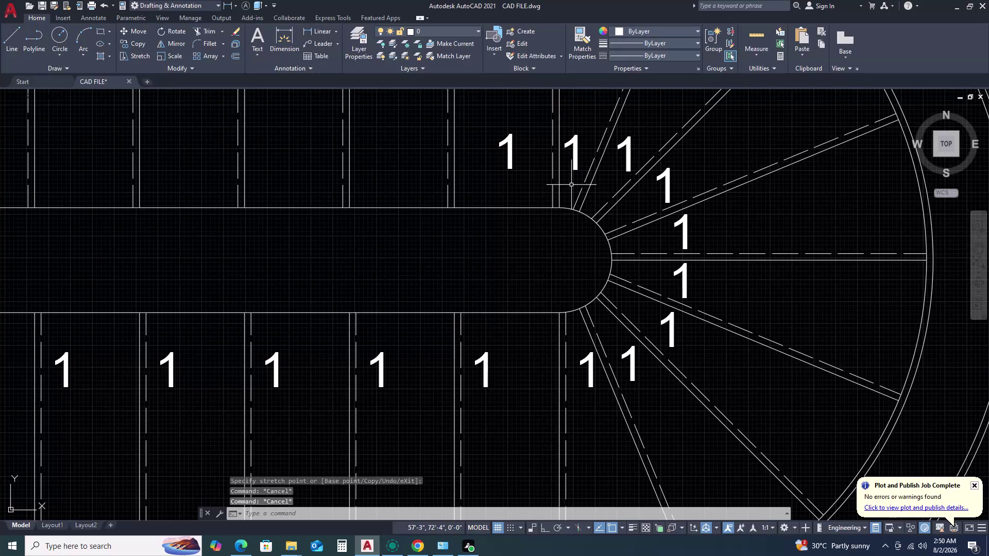
Try repositioning the '1' step label by its grip, then cancel with Esc.
click(573, 164)
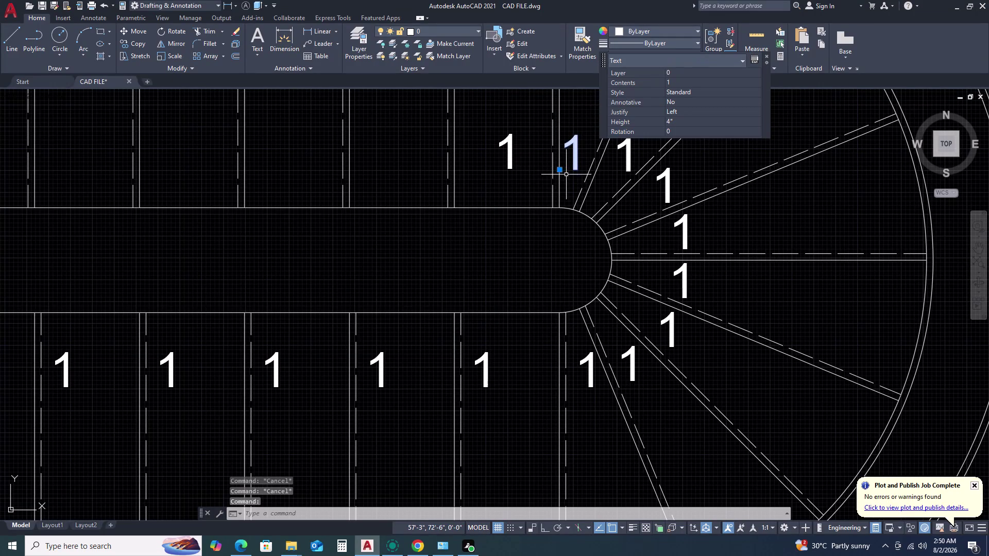
click(559, 171)
click(562, 164)
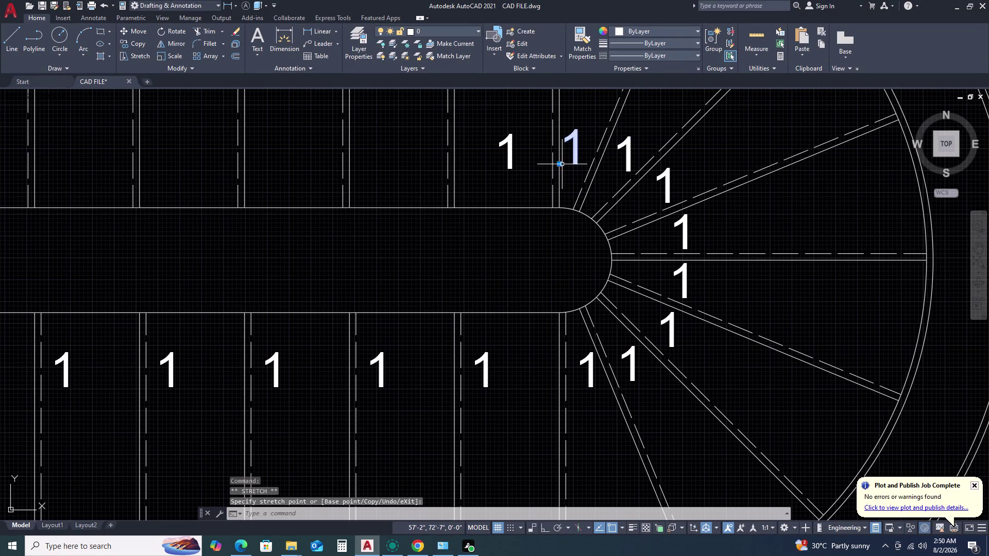
scroll(down, 3)
scroll(up, 3)
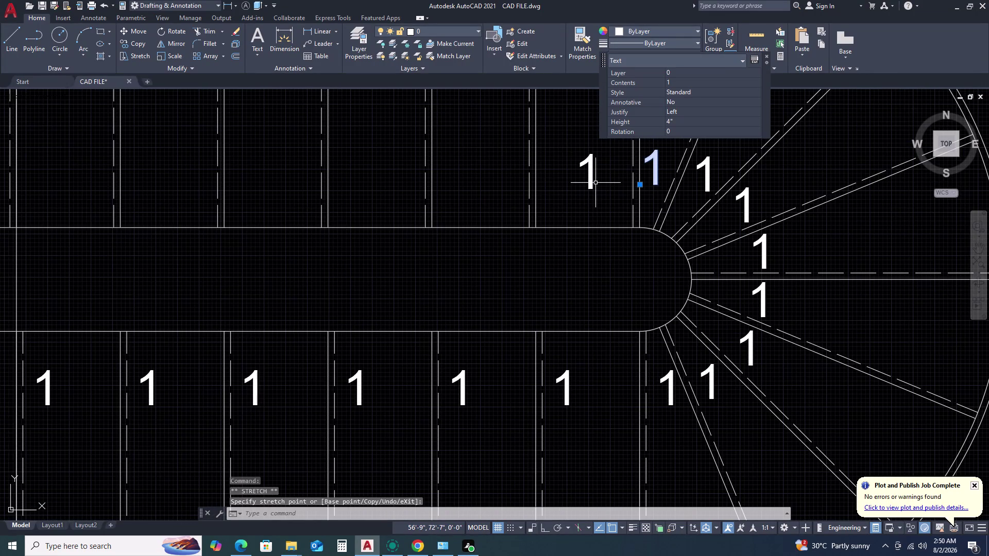
scroll(down, 3)
scroll(up, 3)
scroll(down, 3)
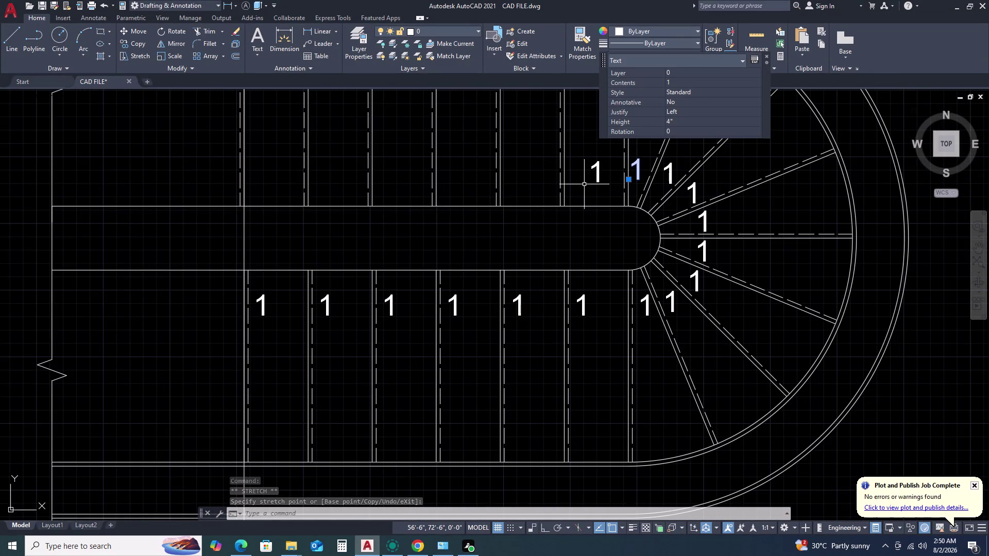
key(Escape)
key(Escape)
key(Escape)
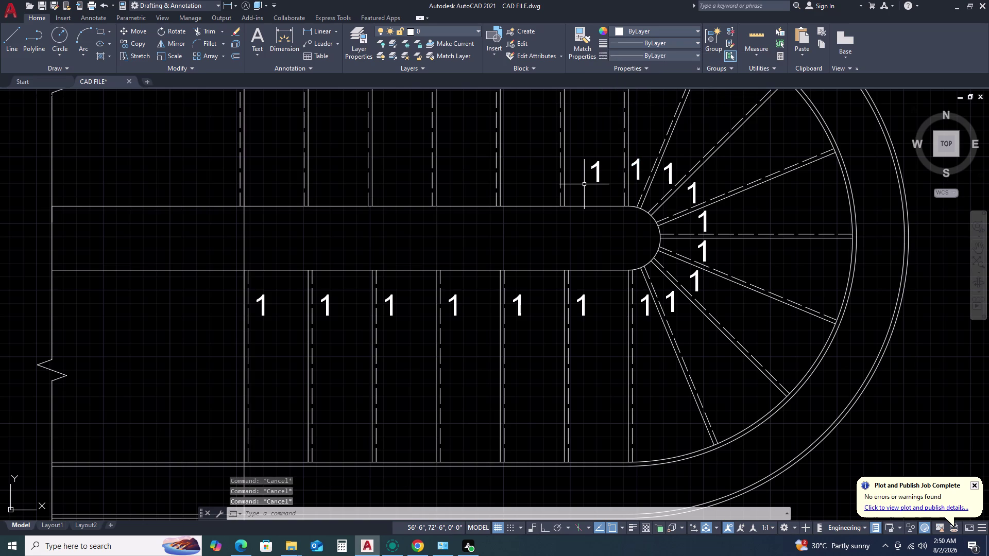
scroll(down, 3)
scroll(up, 3)
scroll(up, 3)
Window-select the '1' label and place it in the last straight tread.
click(659, 206)
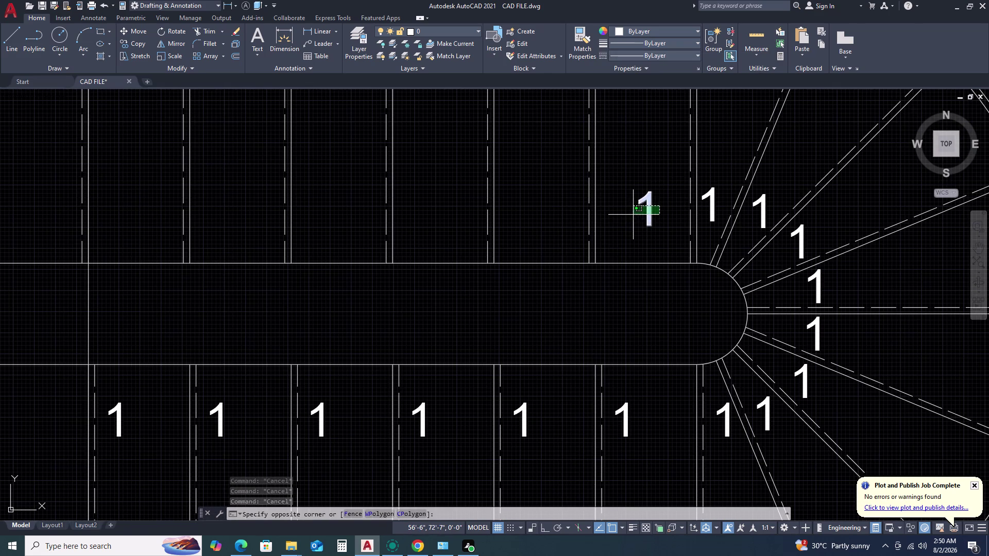
click(632, 215)
scroll(down, 3)
scroll(up, 3)
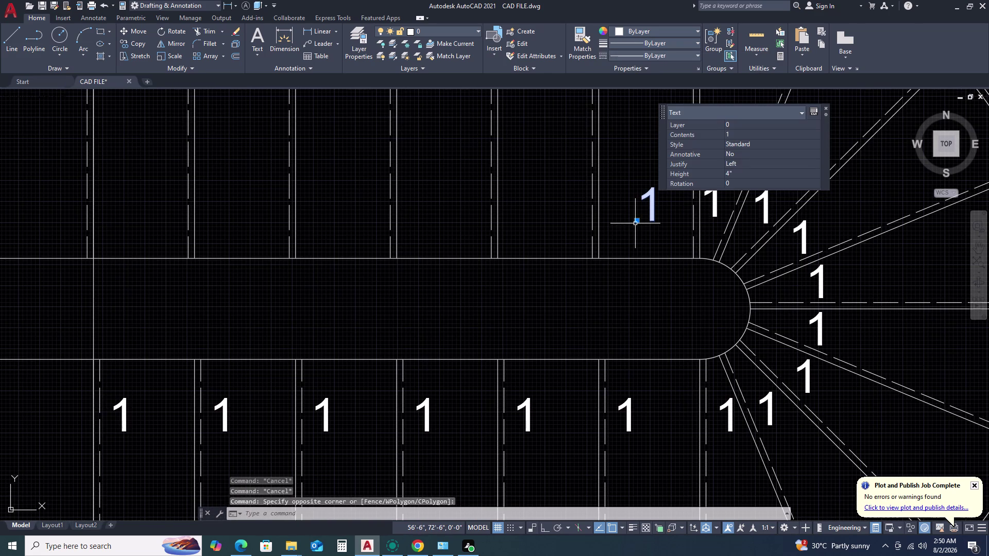
middle_click(665, 227)
middle_click(575, 243)
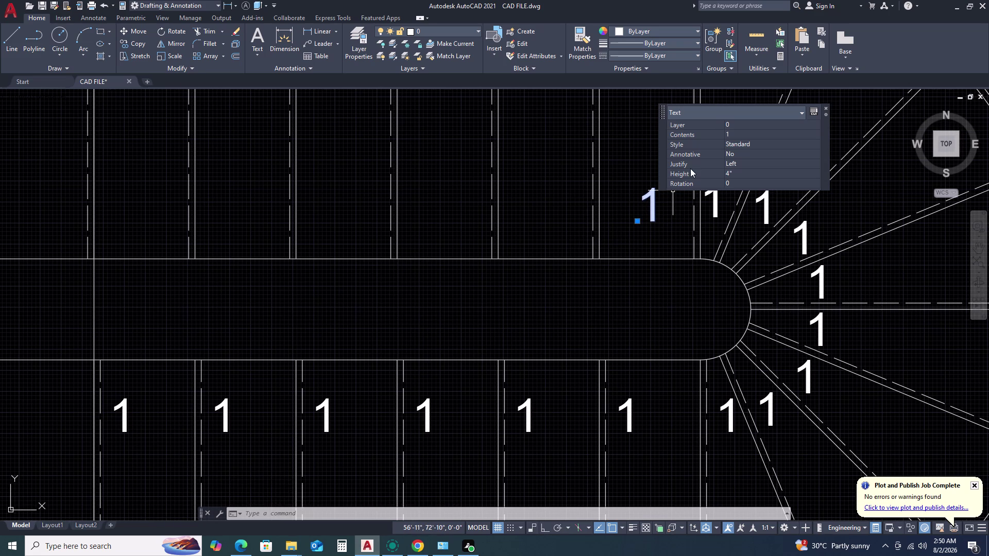
key(Escape)
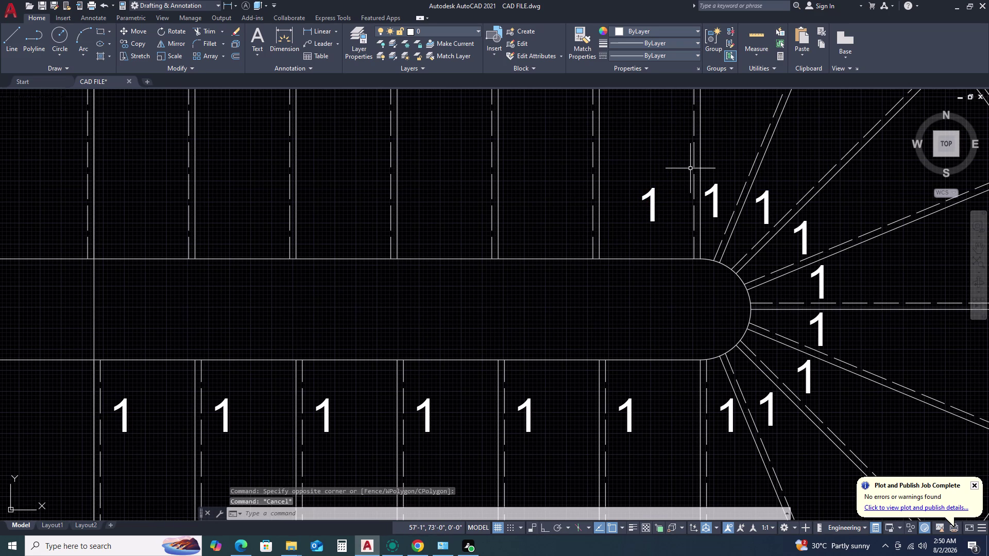
click(652, 210)
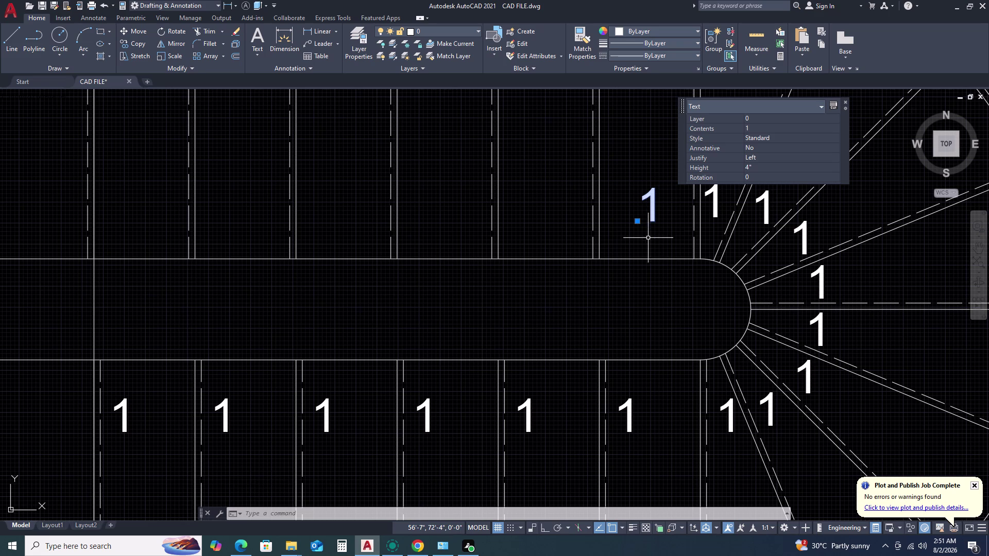
Start copying the '1' label from a base point with Ortho, choosing Array.
key(c)
key(o)
key(space)
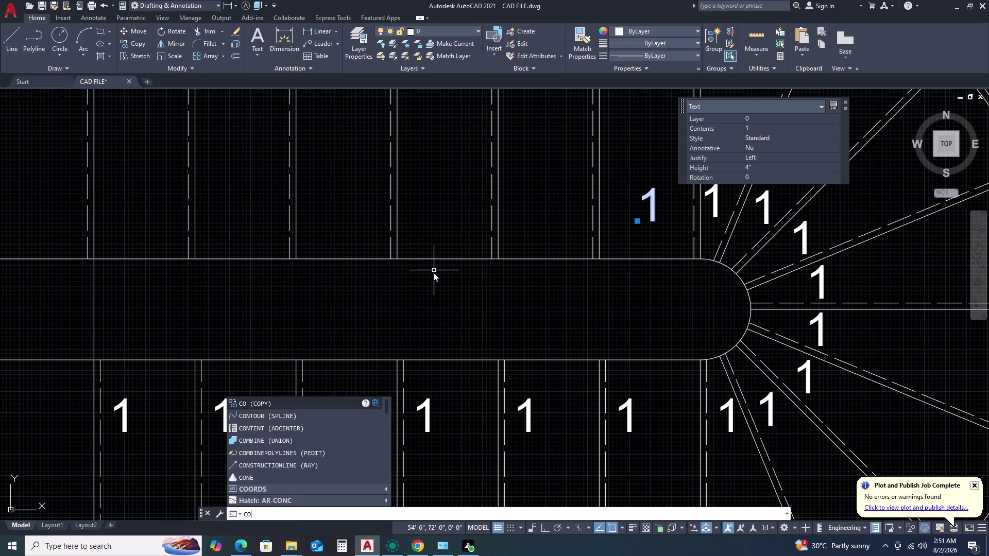
click(638, 222)
key(F8)
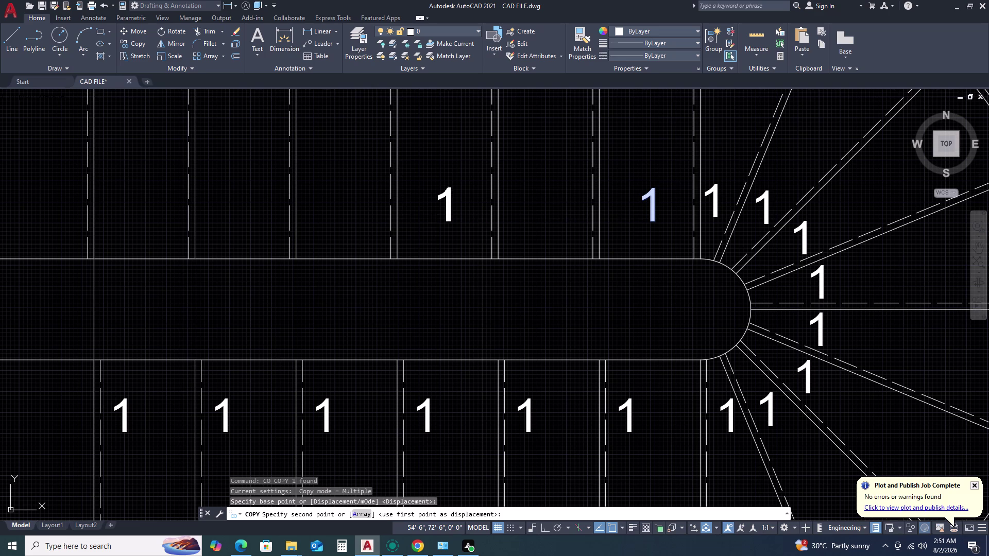
text(AR)
key(space)
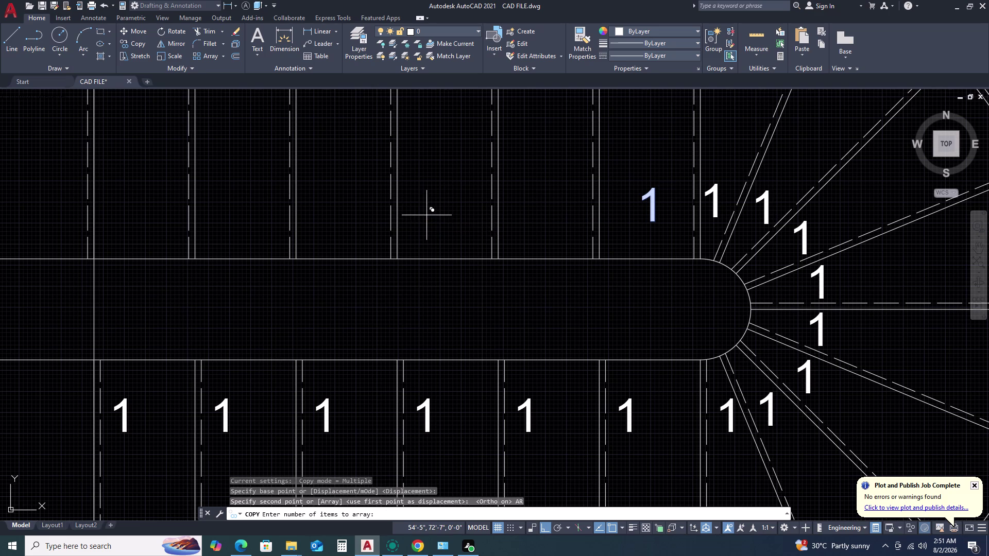
Array 7 copies of the label at 1' spacing to the left.
scroll(down, 3)
key(Home)
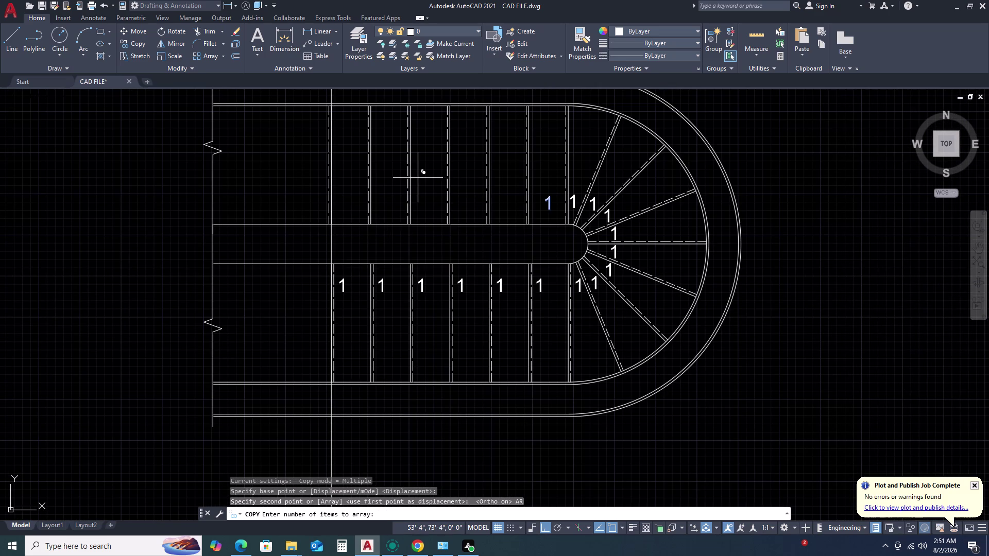
text(7)
key(space)
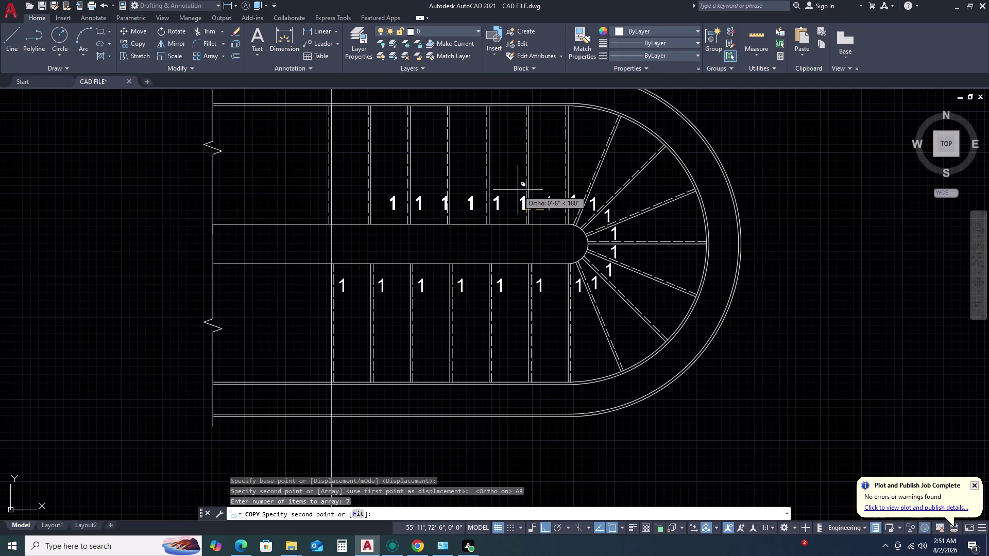
key(1)
key(apostrophe)
key(space)
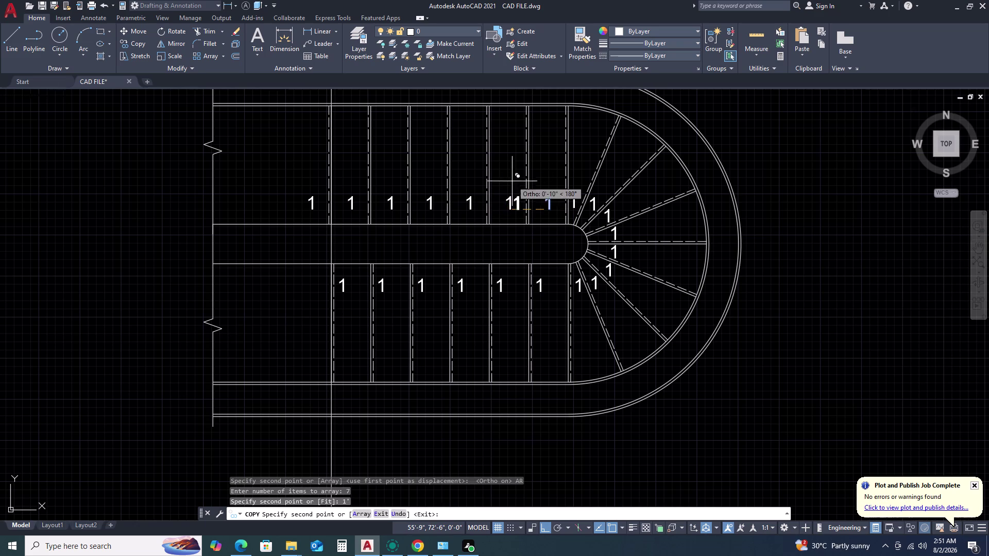
key(Escape)
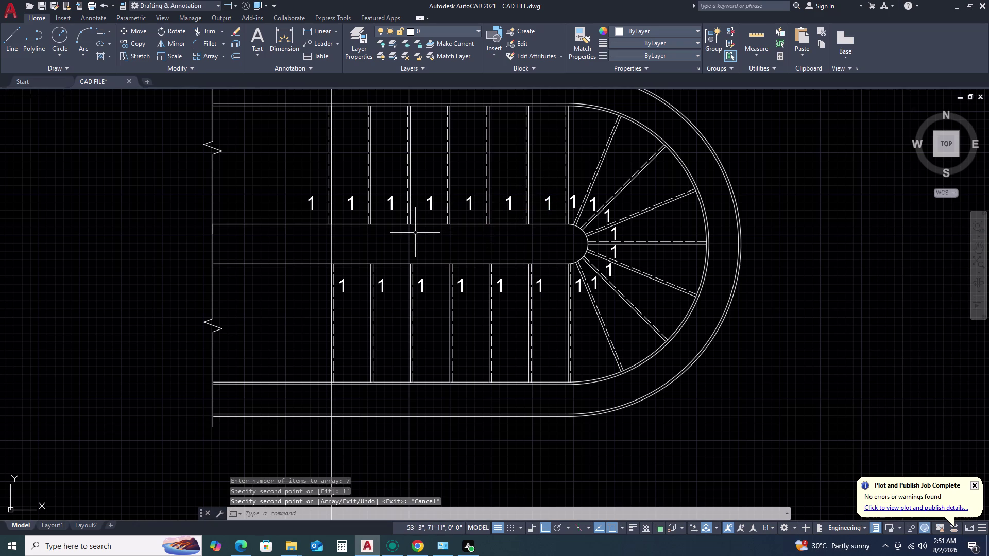
middle_click(465, 237)
middle_drag(540, 206, 568, 194)
middle_click(568, 194)
middle_drag(462, 250, 606, 199)
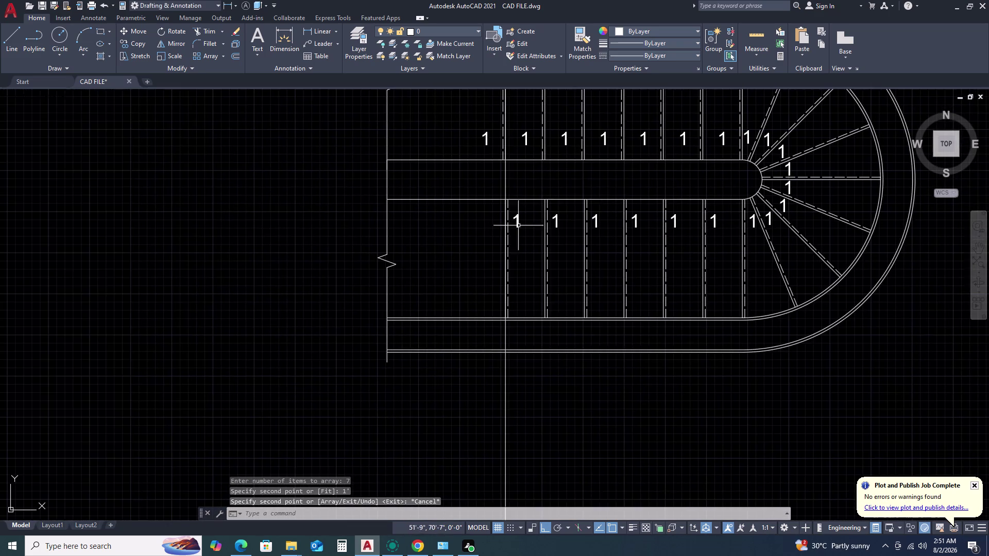
scroll(up, 3)
click(527, 211)
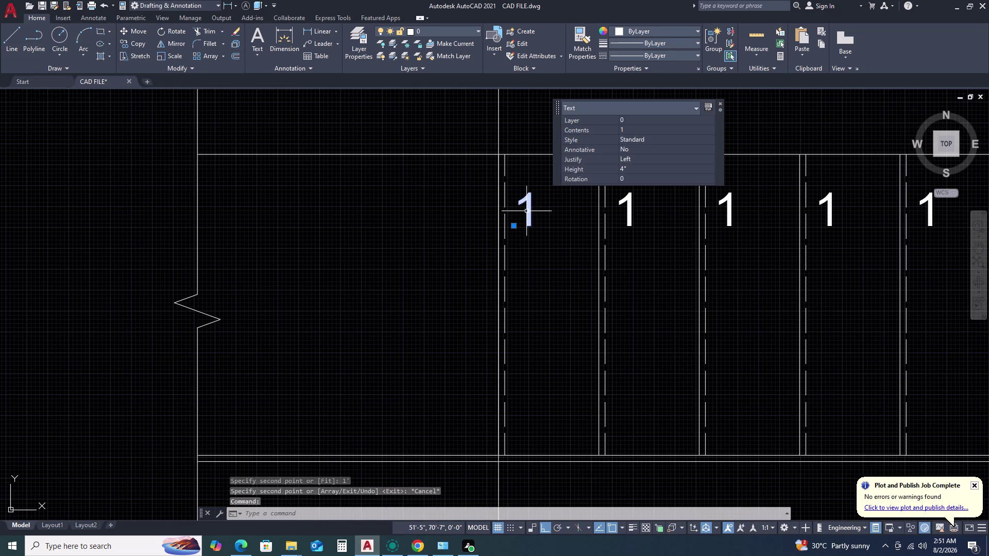
key(Escape)
scroll(down, 3)
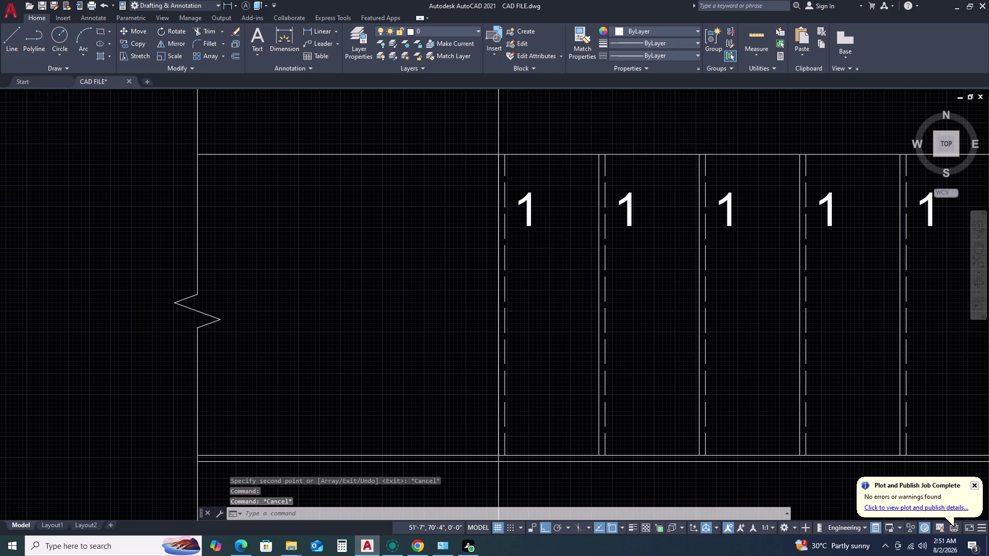
scroll(down, 3)
click(539, 225)
right_click(536, 225)
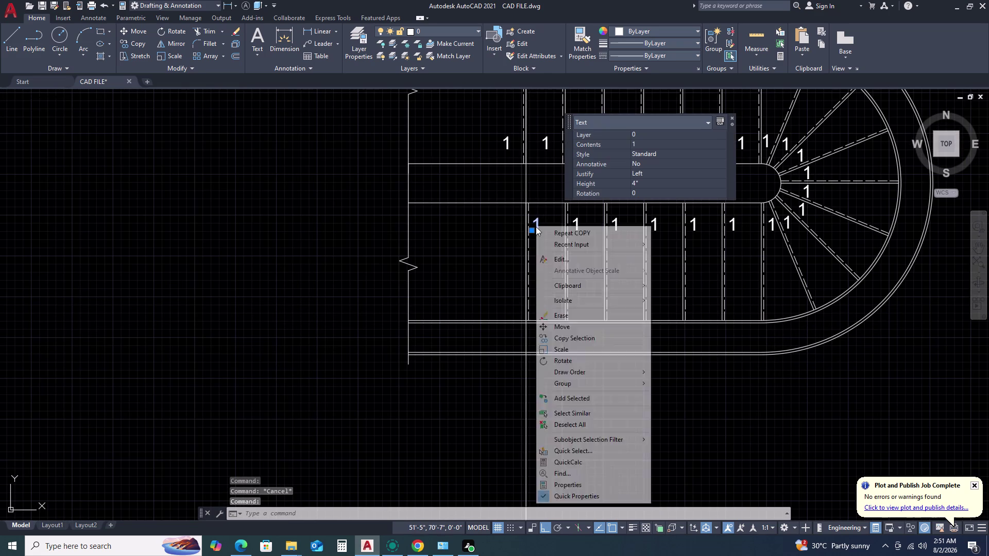
click(587, 414)
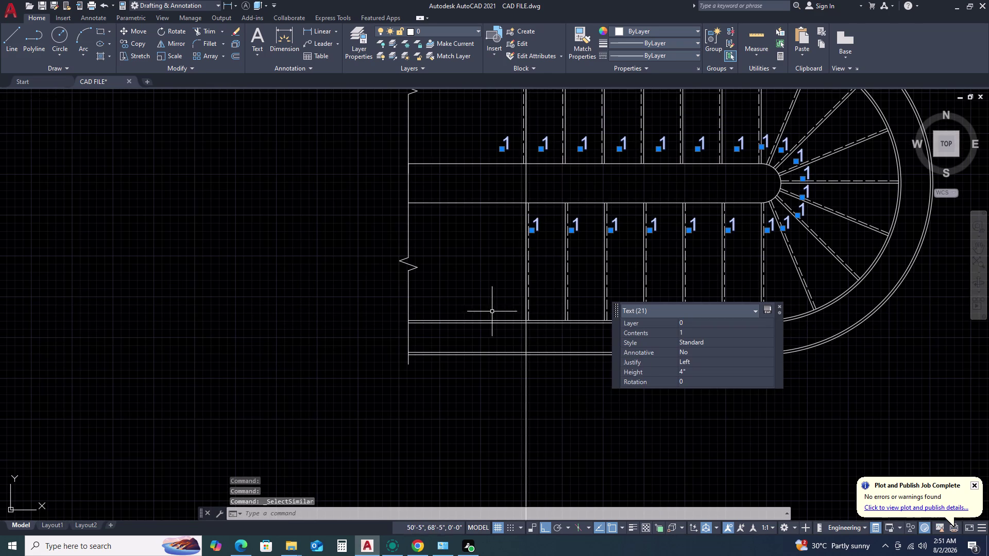
key(t)
key(c)
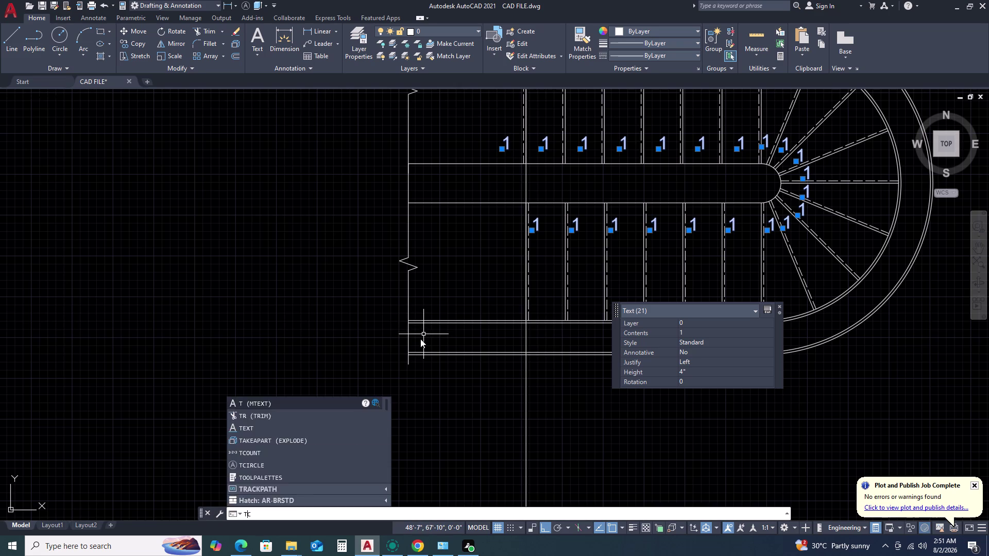
key(space)
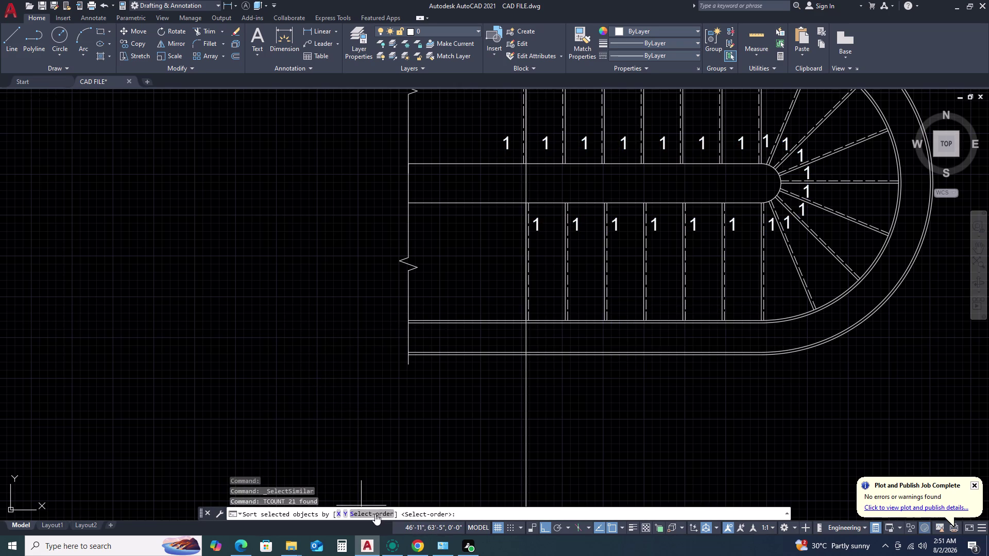
click(375, 515)
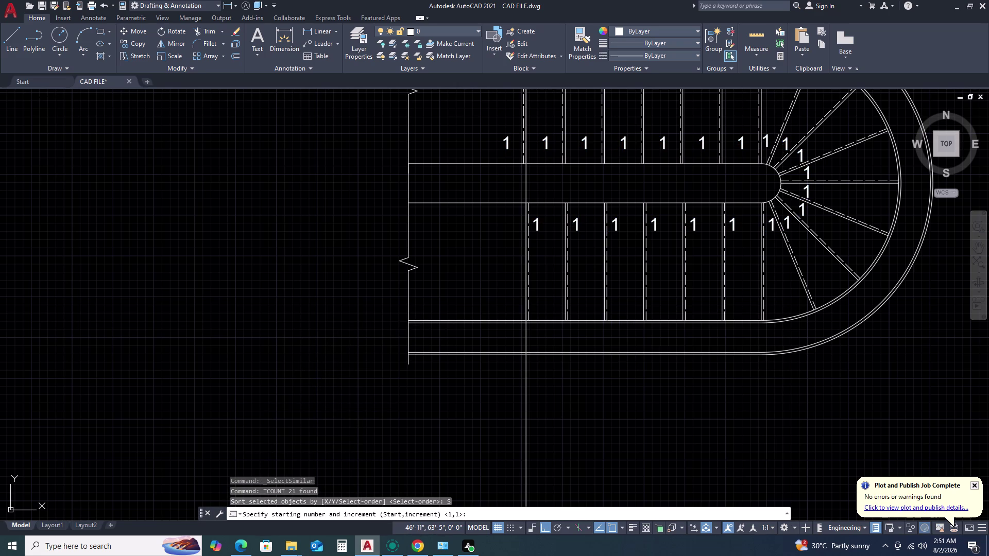
key(End)
key(comma)
key(End)
key(Return)
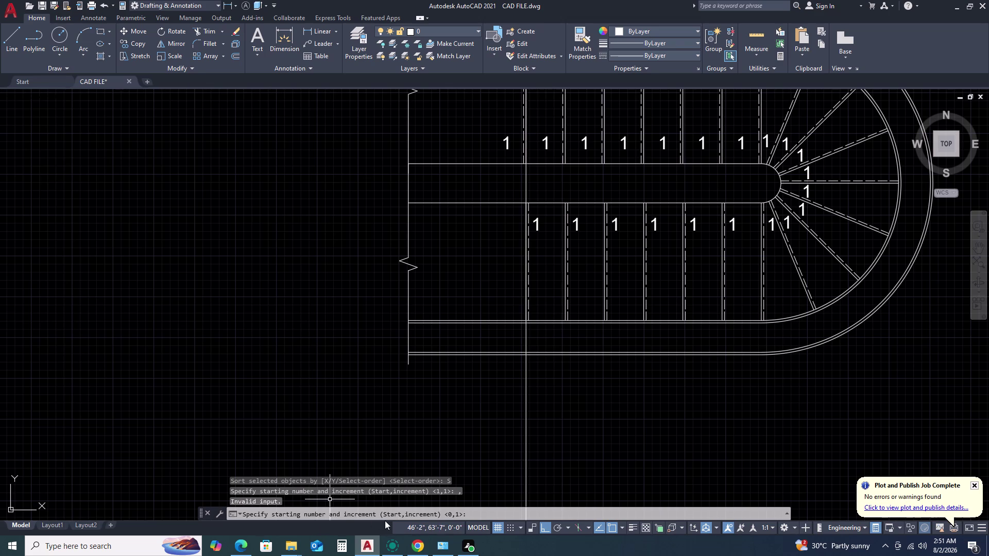
key(space)
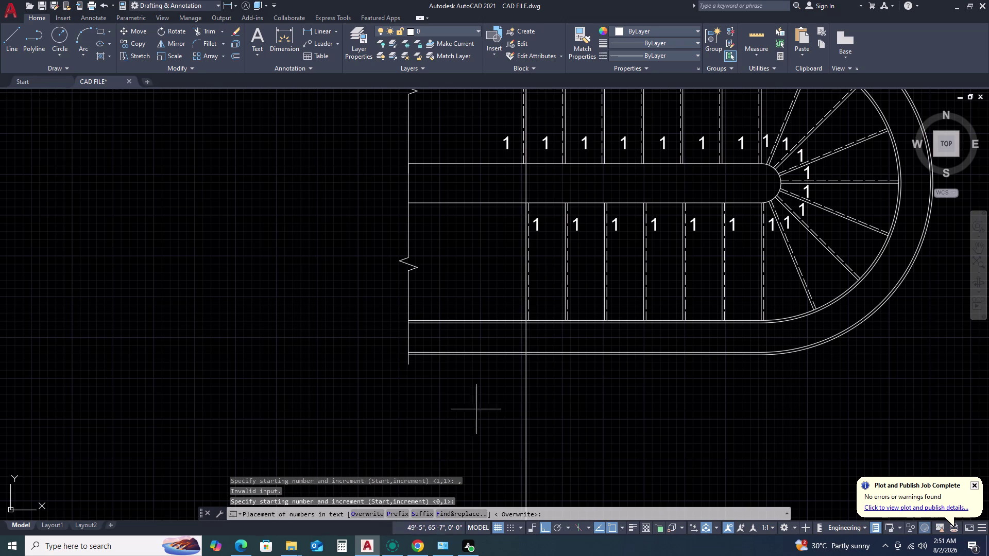
key(Escape)
key(Escape)
key(Escape)
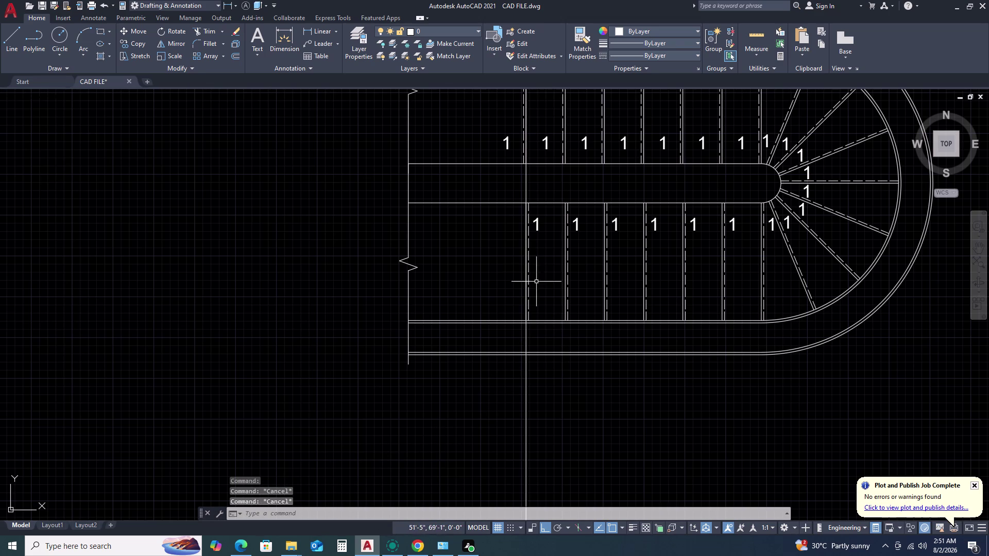
click(536, 226)
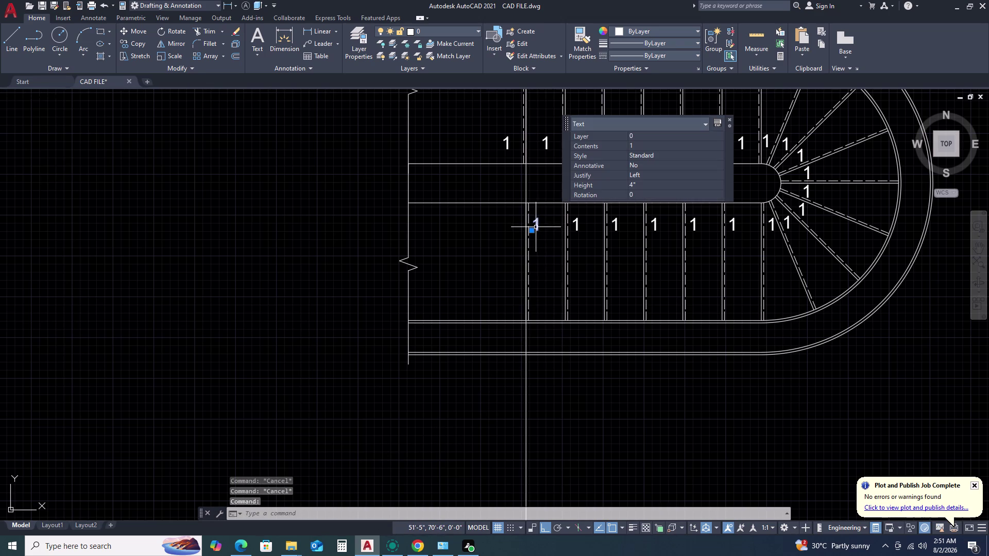
right_click(540, 271)
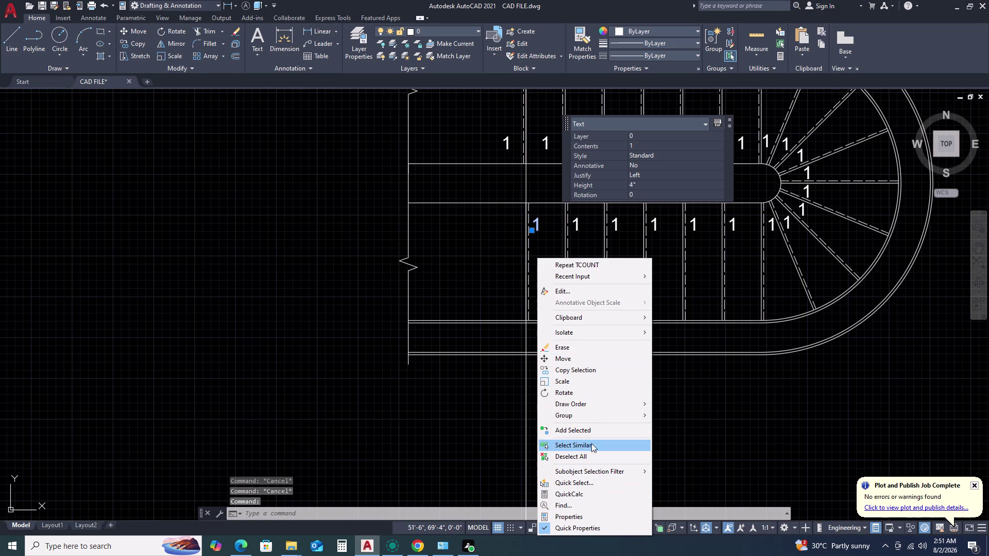
Select all step labels with Select Similar and run TCOUNT on them.
click(583, 444)
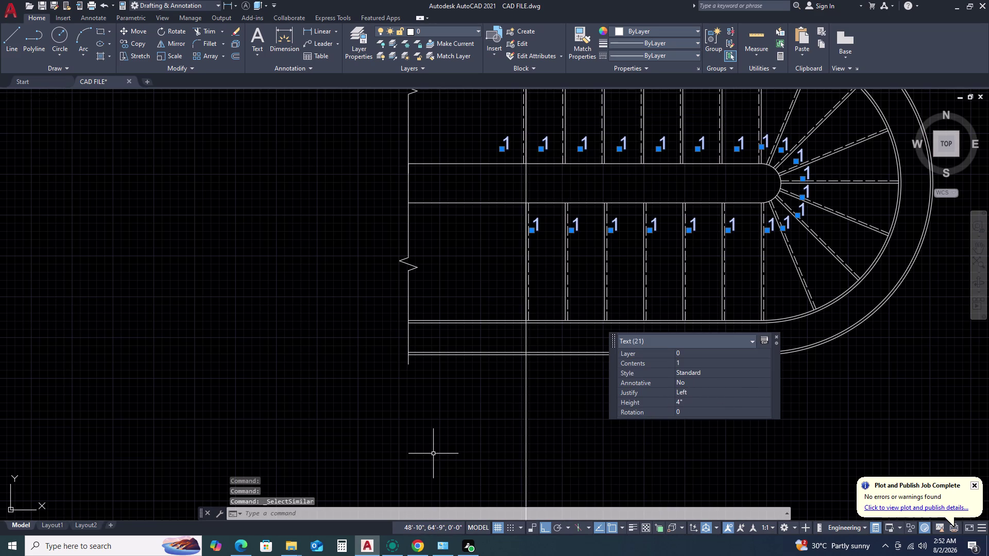
key(t)
key(c)
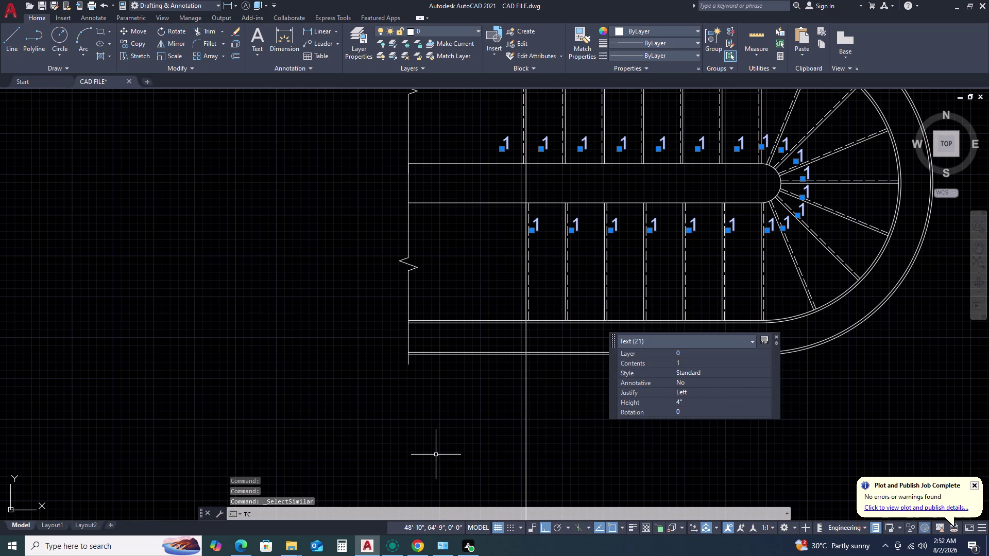
key(o)
key(u)
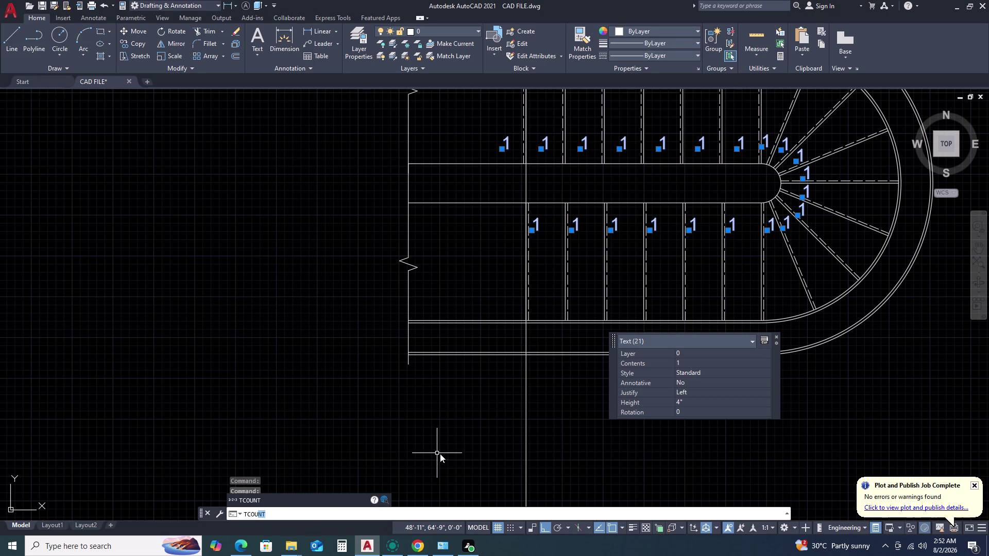
text(NT)
key(space)
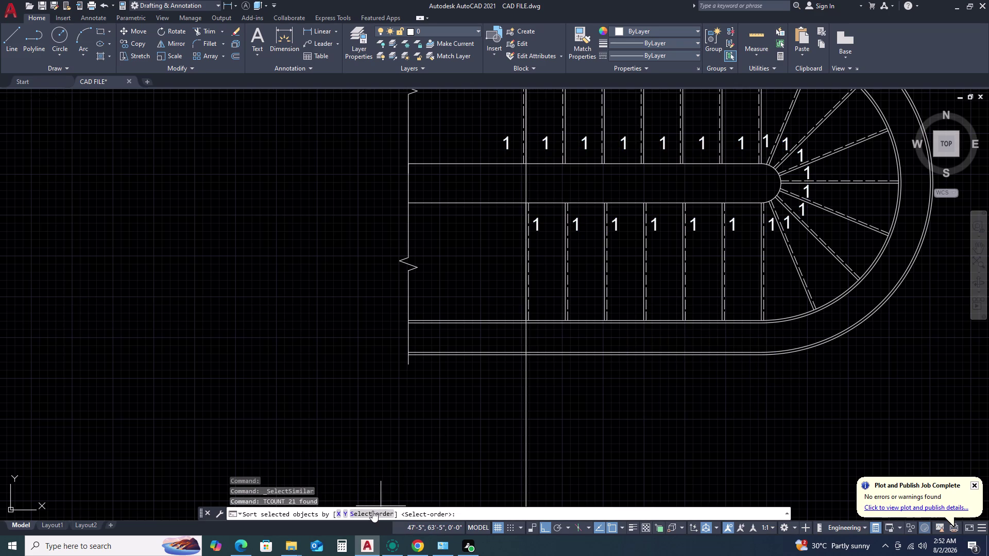
Number by selection order starting at 1, increment 1, overwriting the text.
click(372, 515)
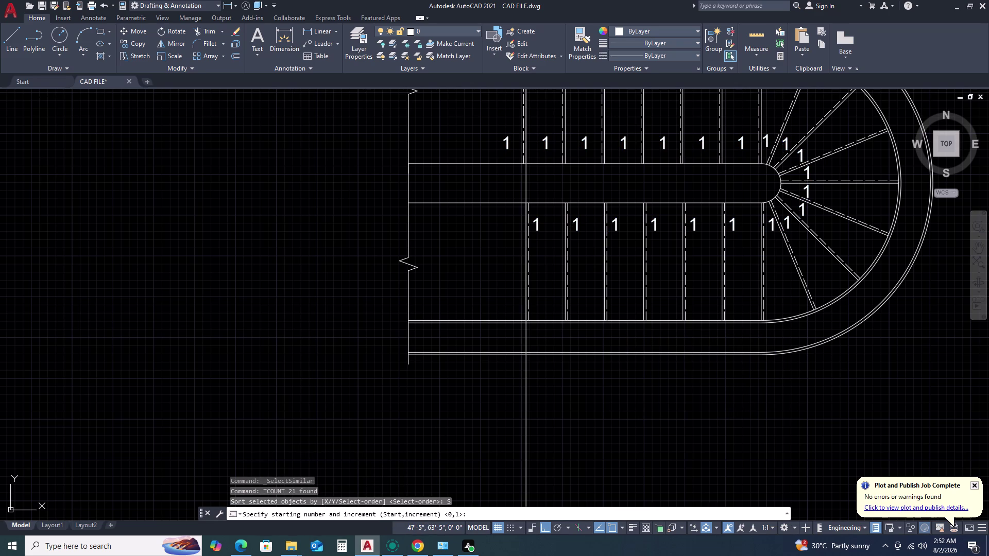
key(1)
key(comma)
key(1)
key(space)
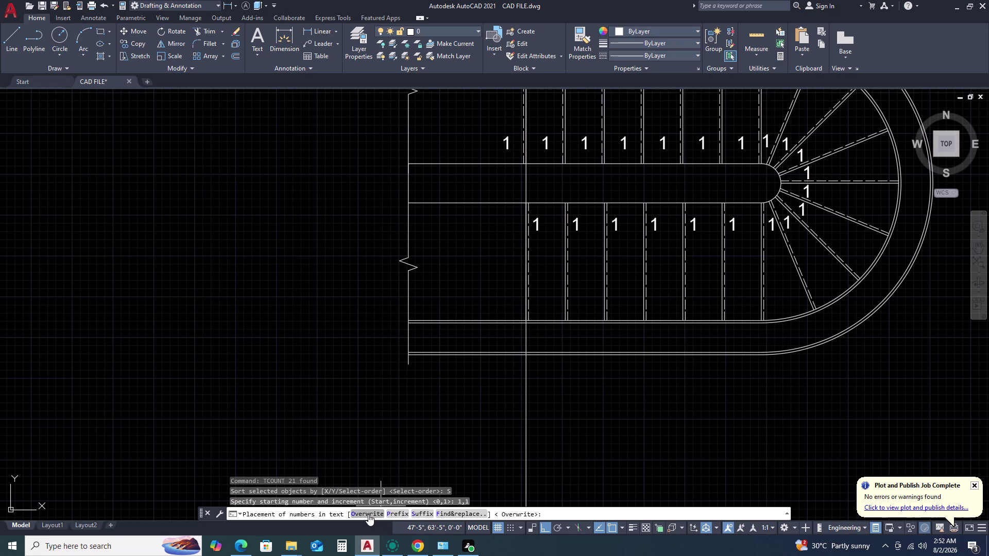
click(367, 515)
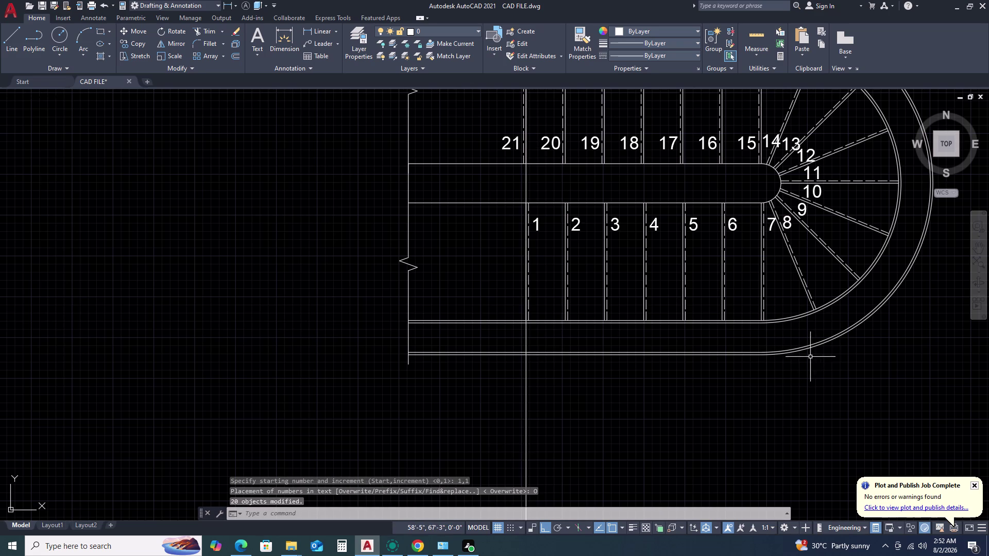
key(Escape)
scroll(up, 3)
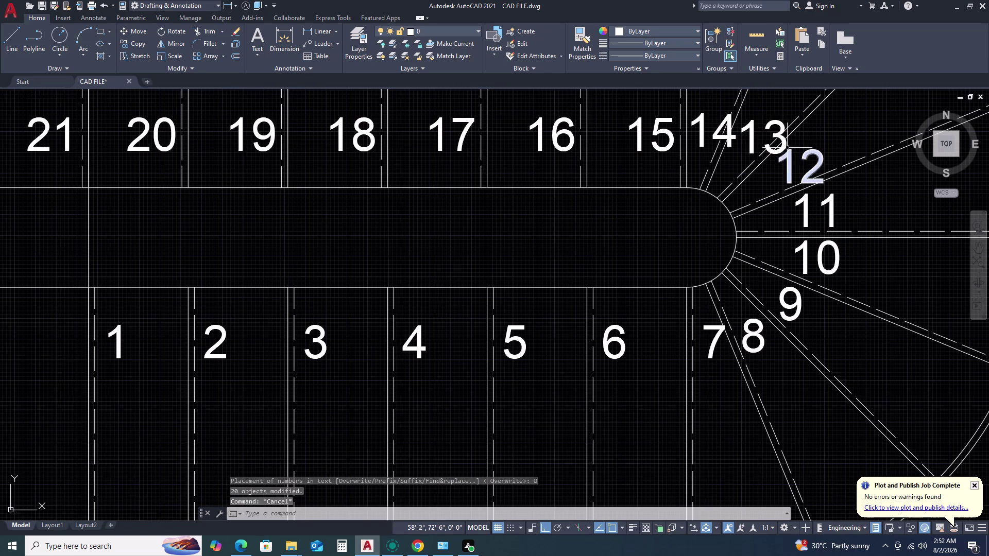
Move step numbers 15–21 upward, then undo that move.
middle_drag(758, 134, 644, 215)
middle_click(642, 215)
scroll(up, 3)
scroll(down, 3)
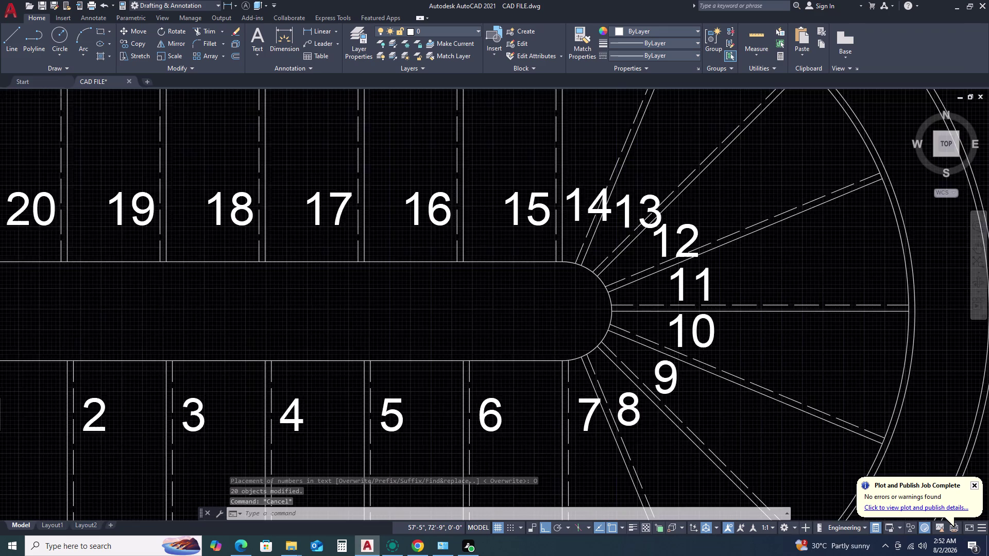
scroll(down, 3)
scroll(up, 3)
scroll(down, 3)
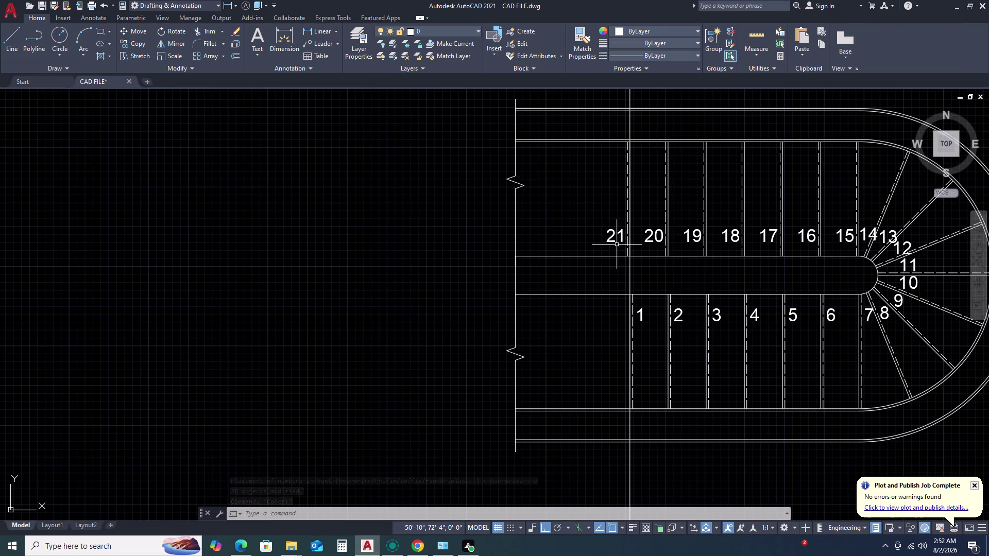
click(589, 197)
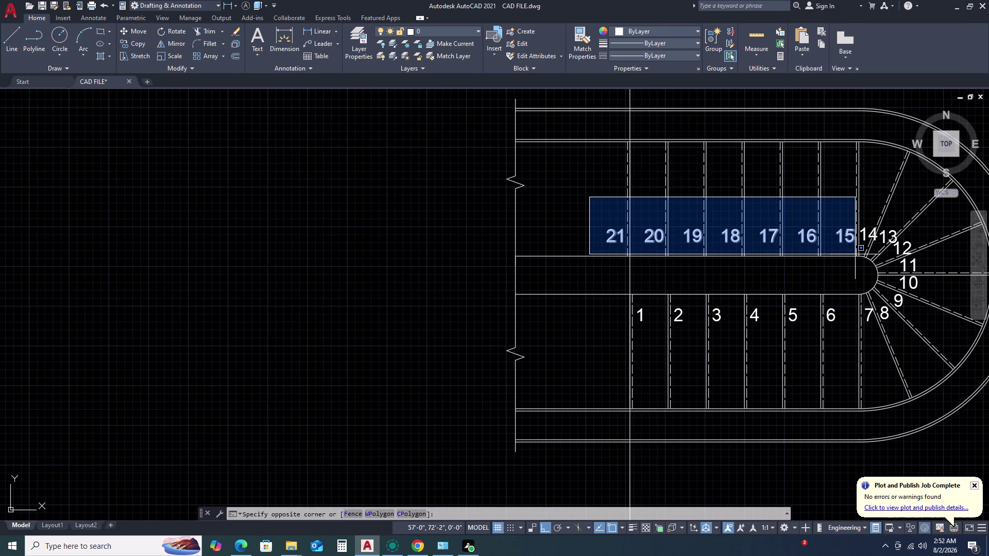
click(855, 255)
key(m)
key(space)
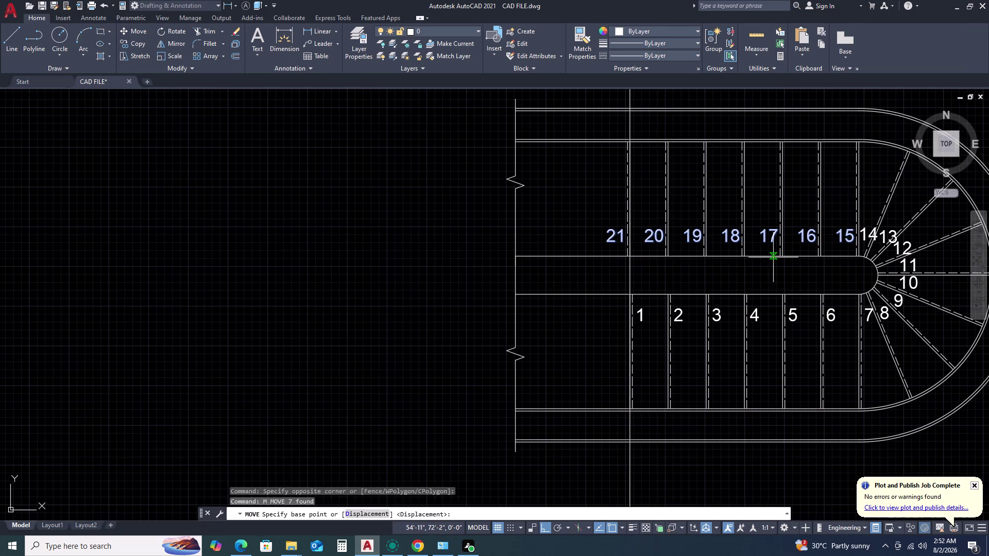
click(774, 257)
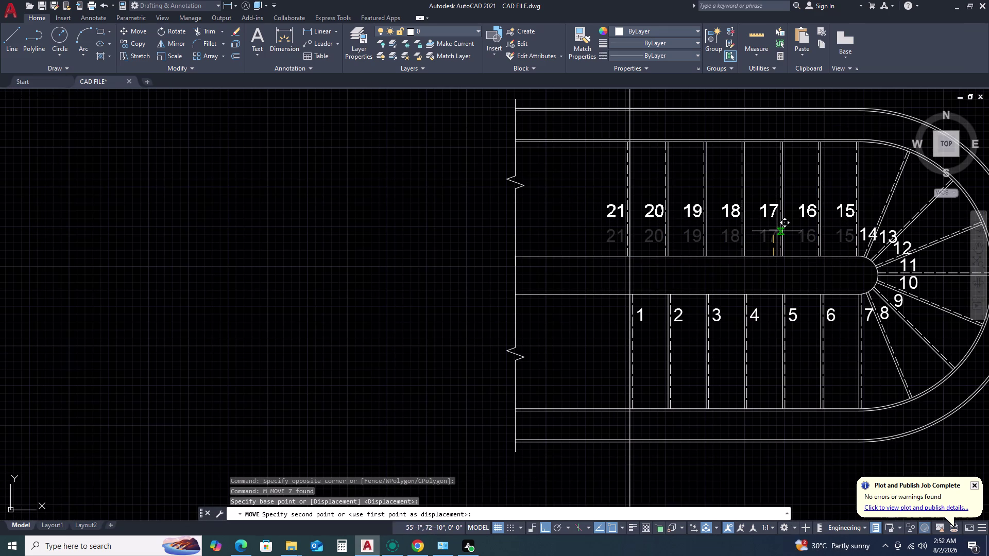
click(777, 229)
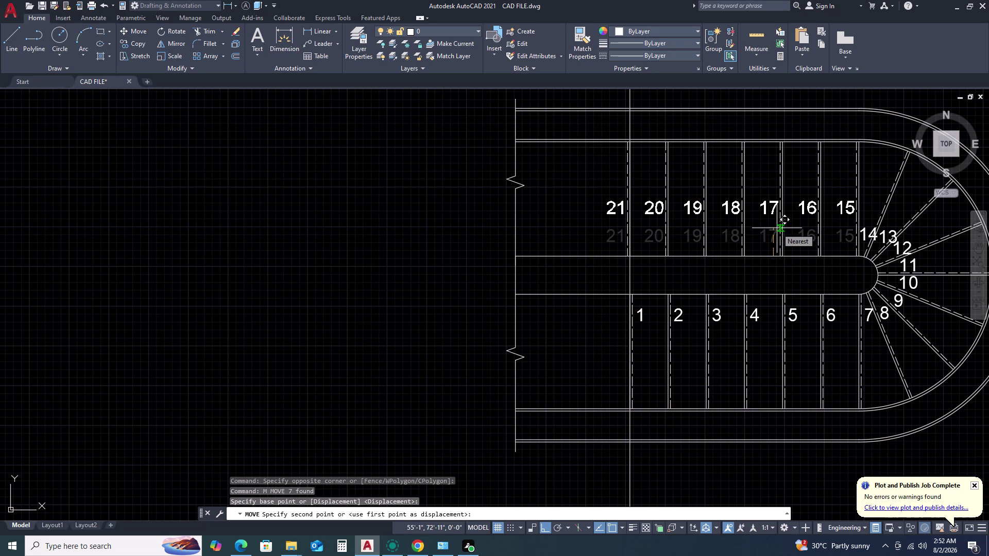
key(ctrl+z)
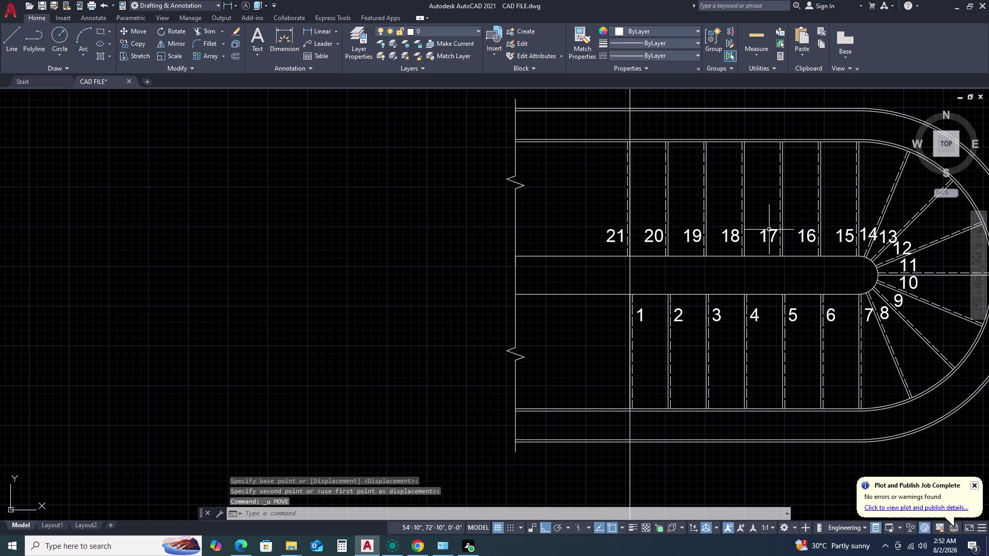
Window-select numbers 15–21 again and move them higher in their treads.
click(581, 212)
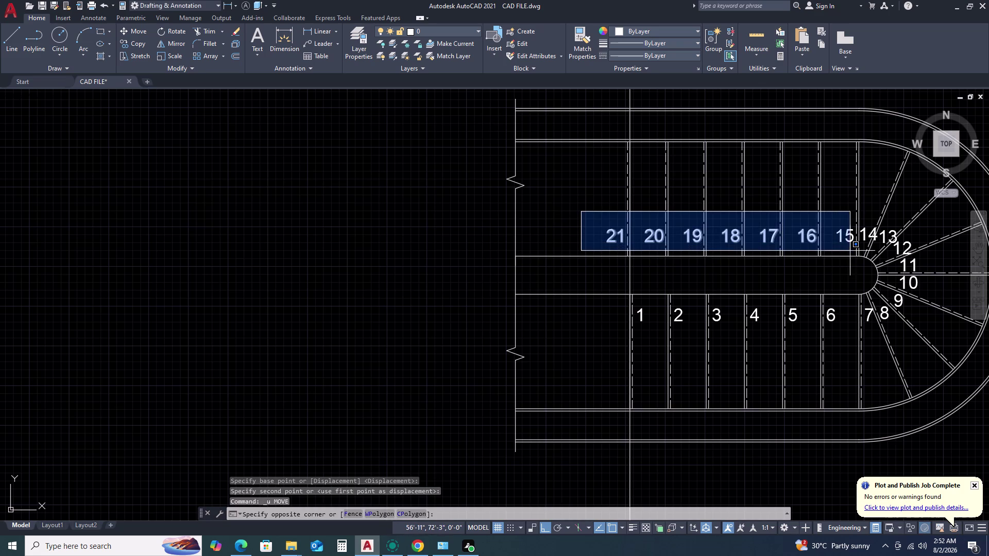
click(856, 250)
key(m)
key(space)
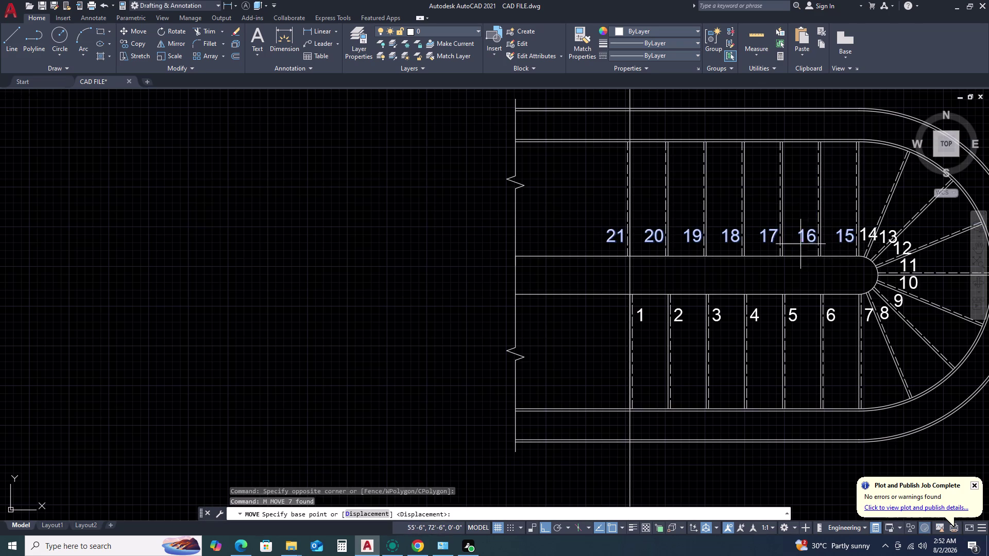
click(768, 208)
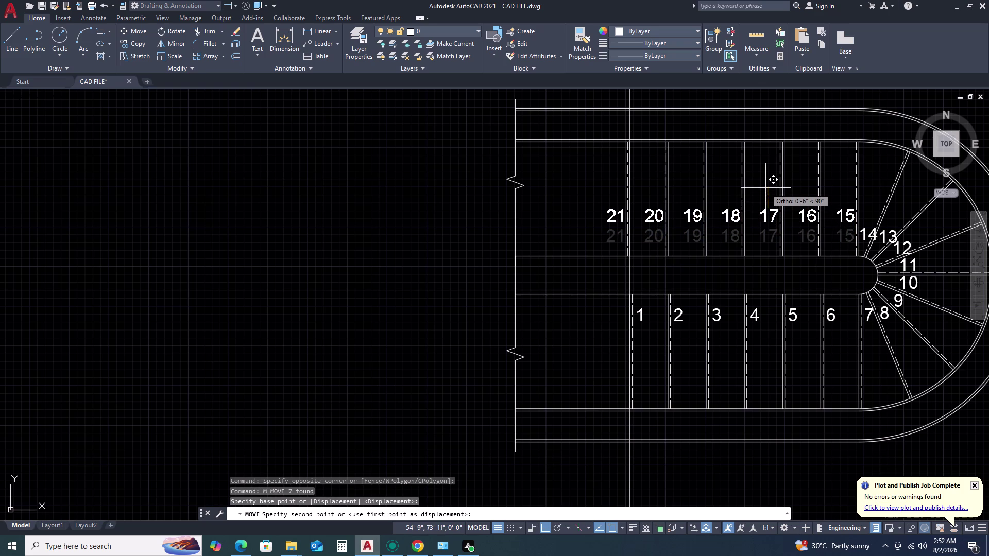
click(768, 184)
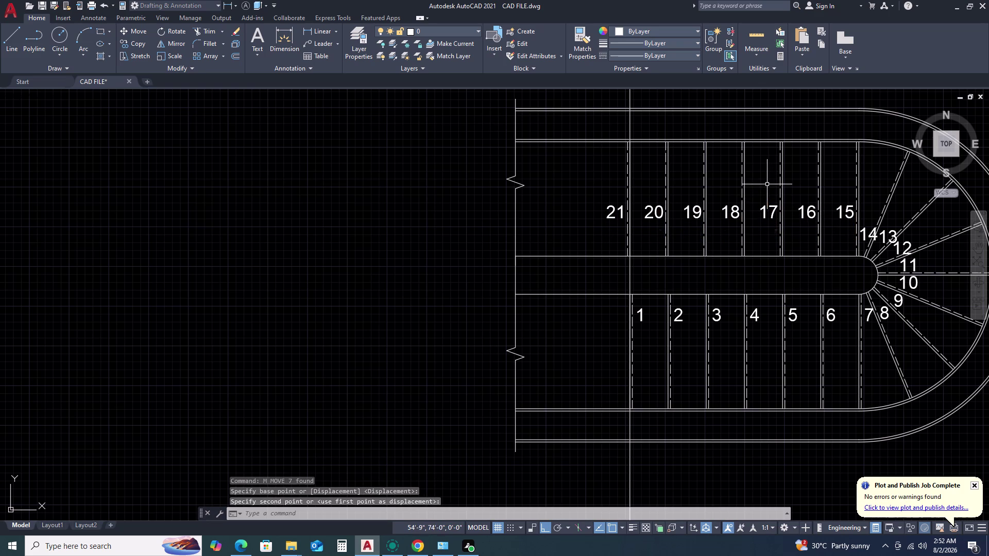
Window-select numbers 1–6 and move them lower in their treads.
click(618, 281)
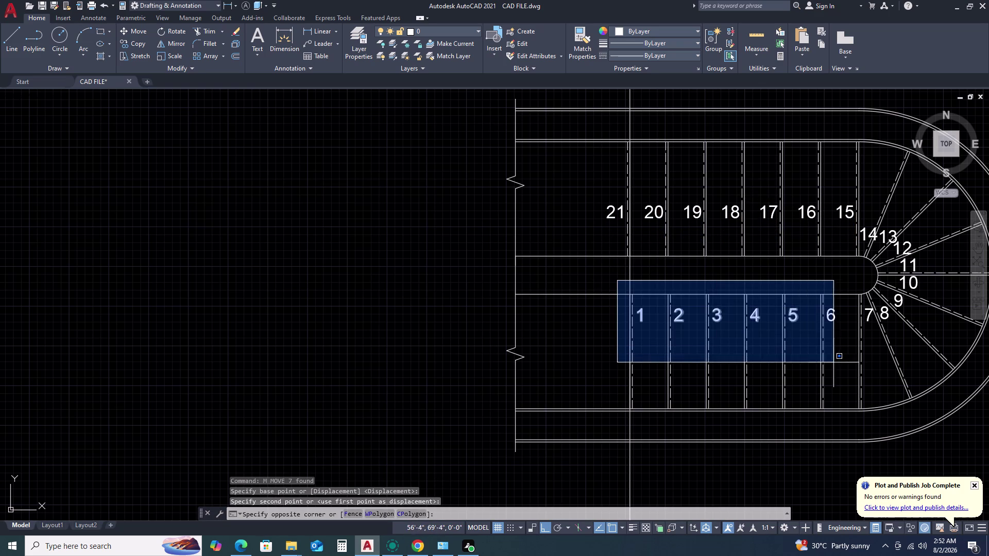
click(849, 352)
key(m)
key(space)
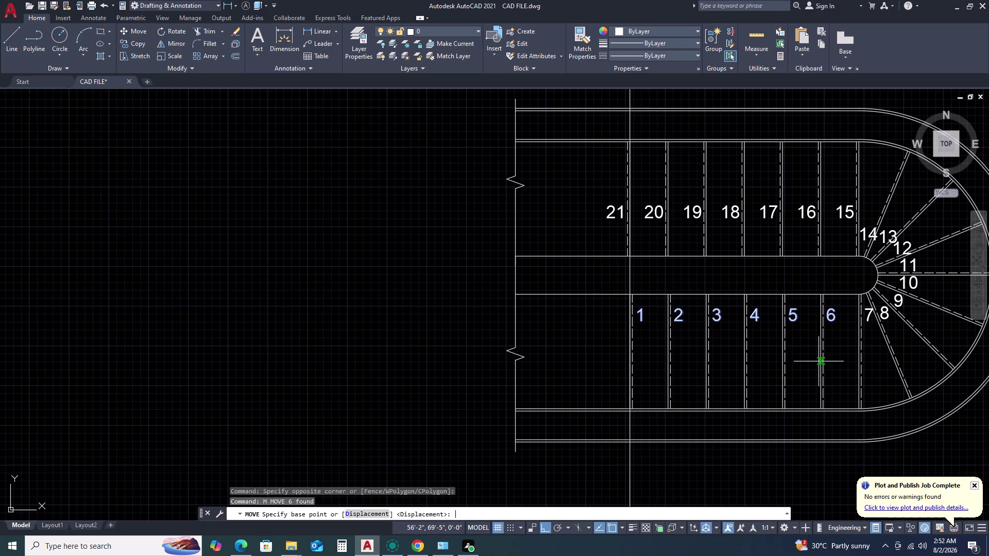
double_click(809, 349)
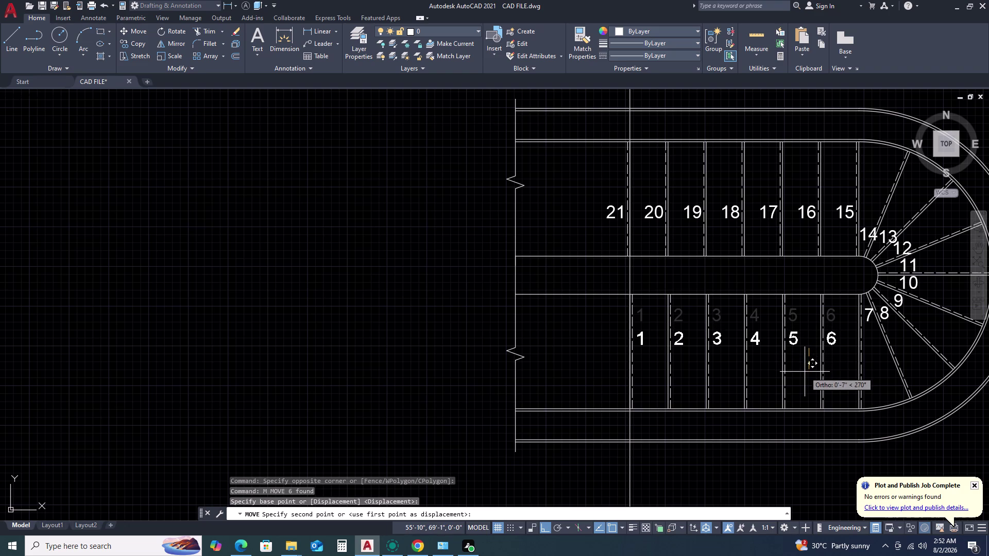
click(803, 374)
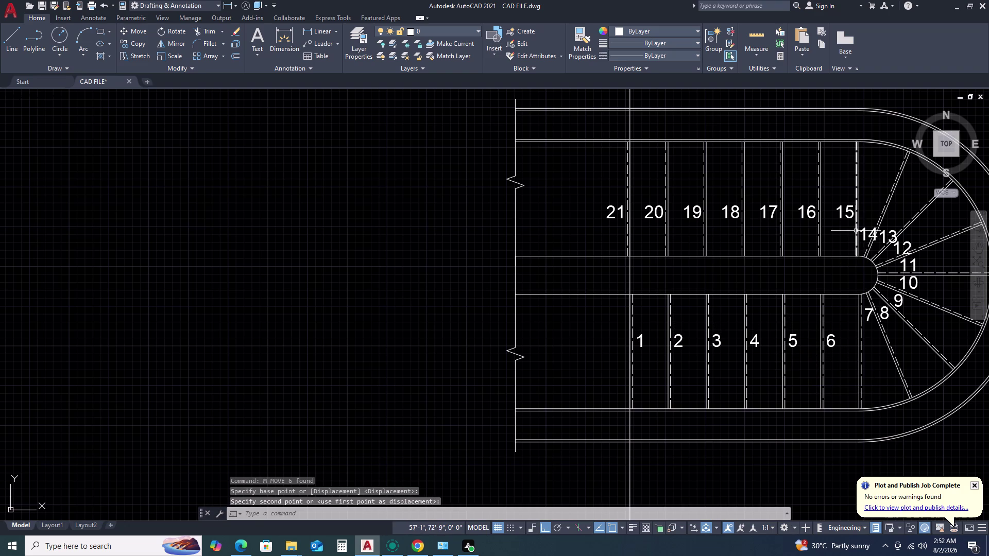
scroll(up, 3)
scroll(down, 3)
middle_click(868, 364)
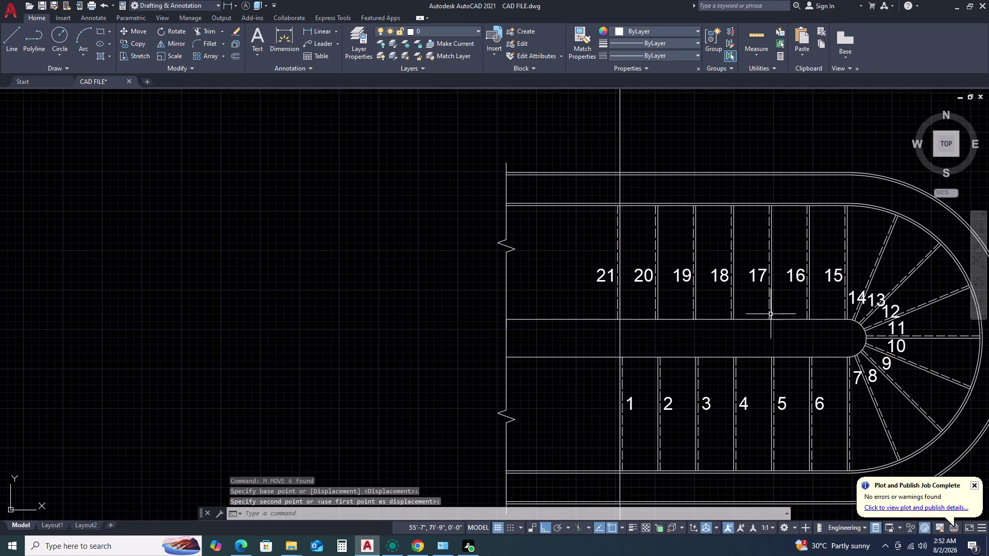
middle_drag(742, 278, 735, 263)
middle_drag(945, 396, 825, 324)
Move step number 7 lower beside its tread.
middle_click(822, 318)
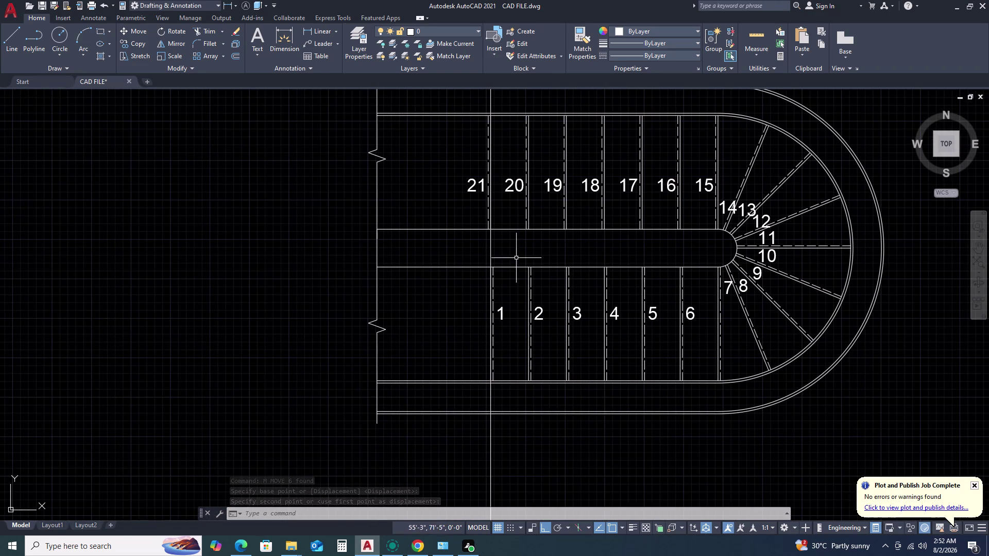
scroll(up, 3)
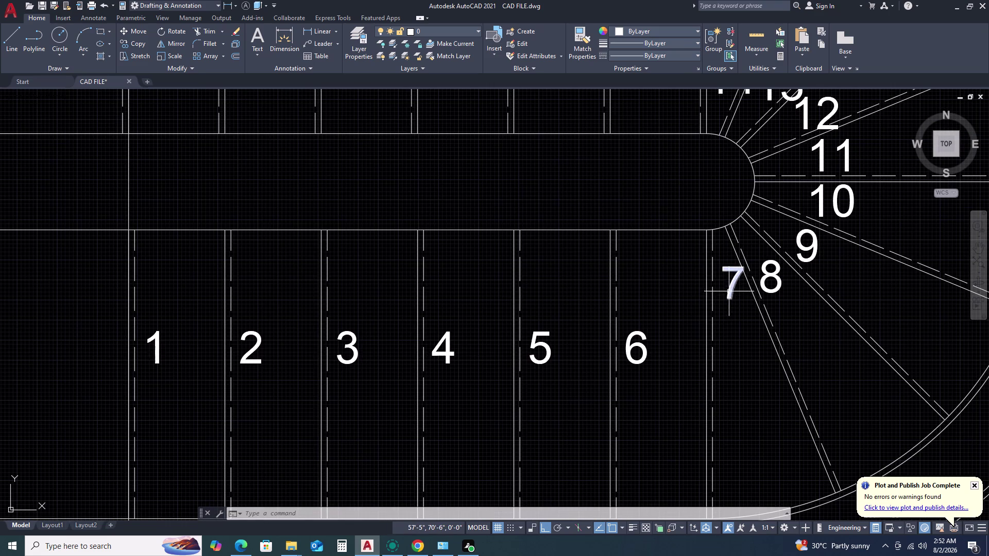
click(730, 291)
key(m)
key(space)
click(730, 345)
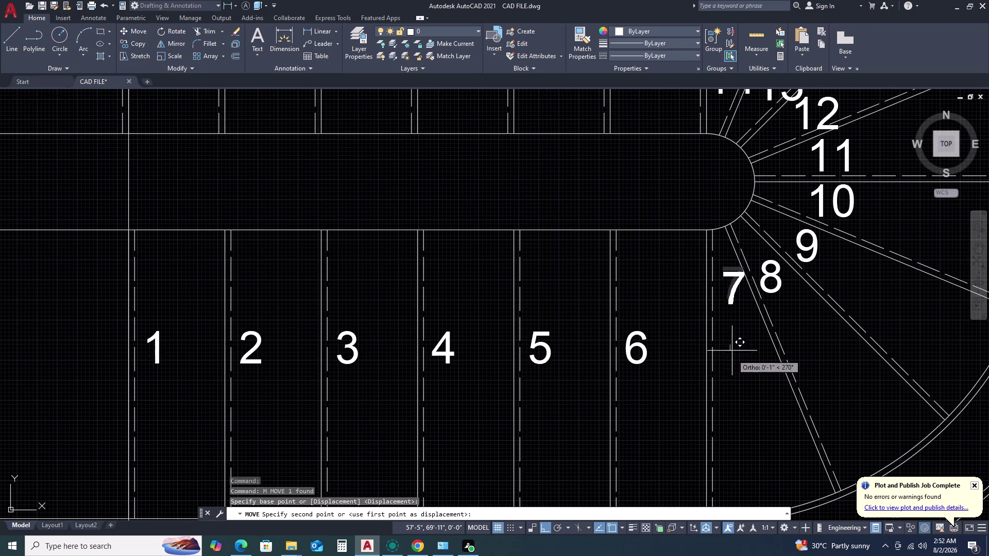
click(741, 404)
key(space)
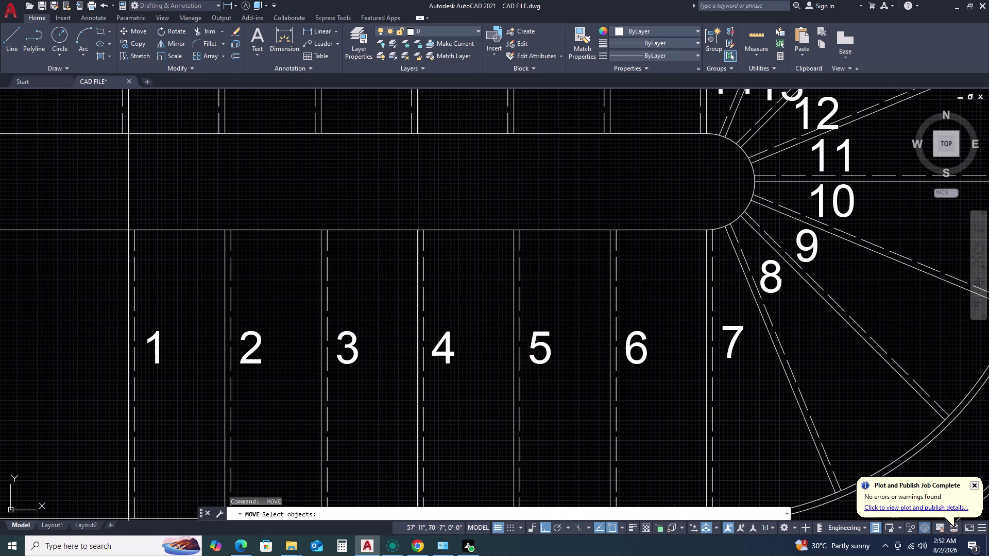
Move winder numbers 8 and 9 further along their treads, with Ortho off.
click(777, 281)
key(space)
click(778, 296)
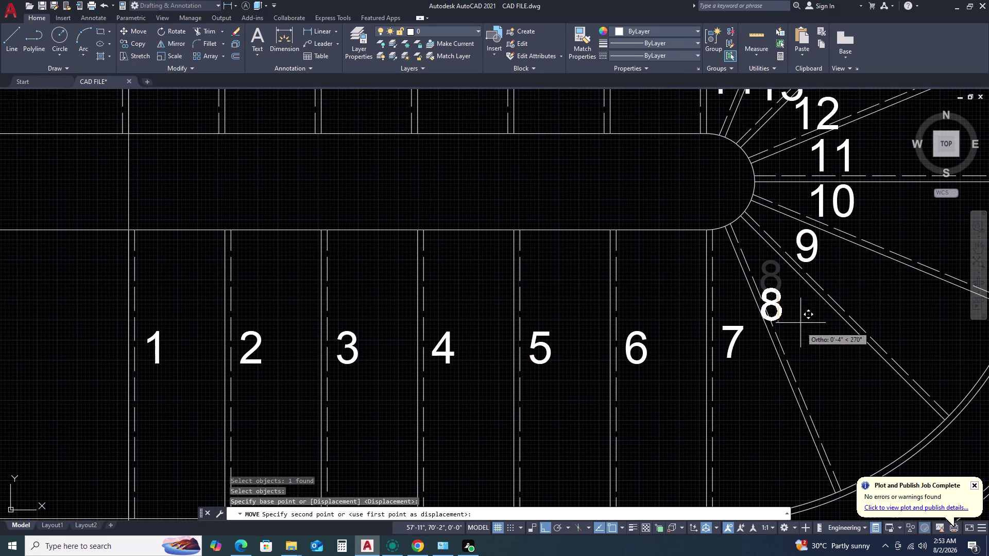
key(F8)
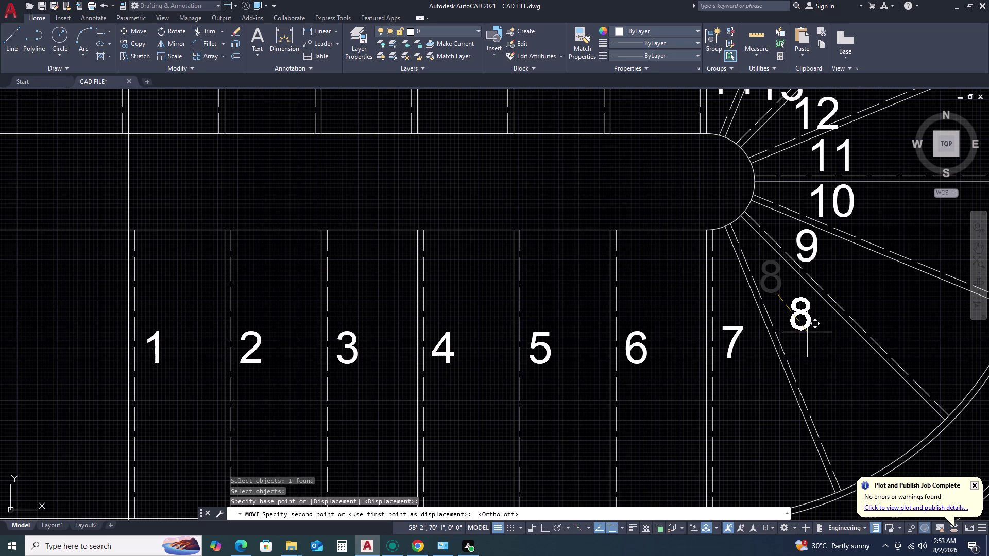
click(807, 332)
key(space)
click(809, 247)
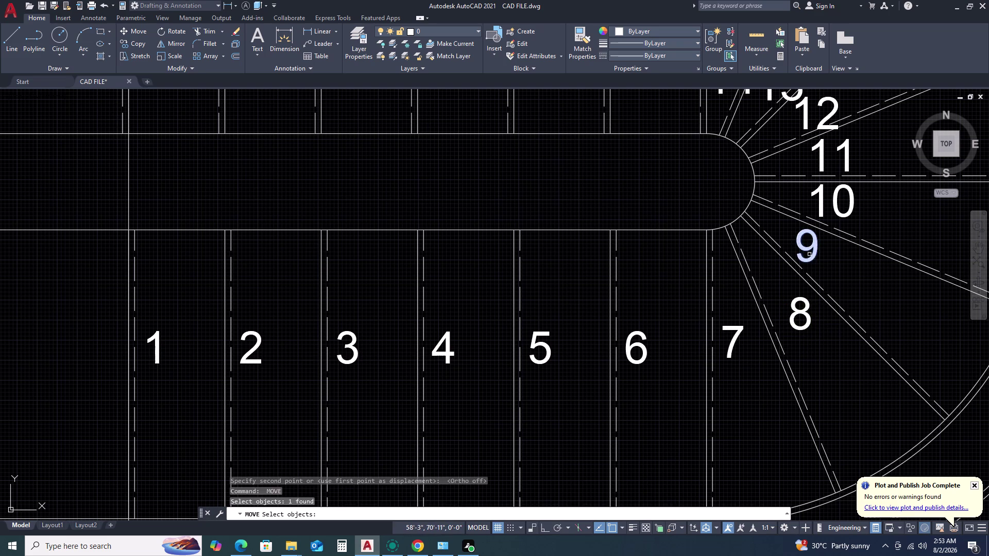
key(space)
click(821, 259)
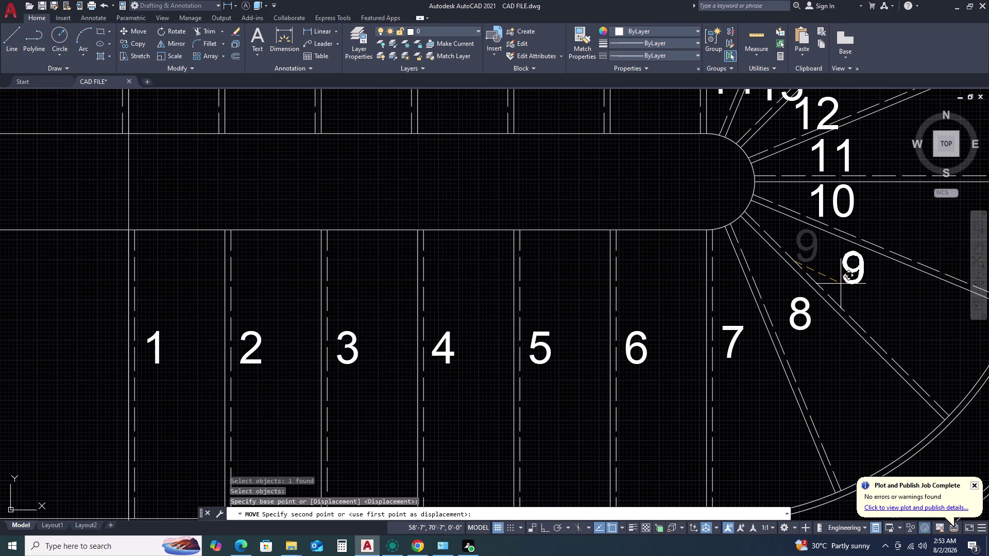
click(841, 284)
key(space)
Move winder numbers 10 and 11 further out within their treads.
middle_drag(846, 257, 729, 334)
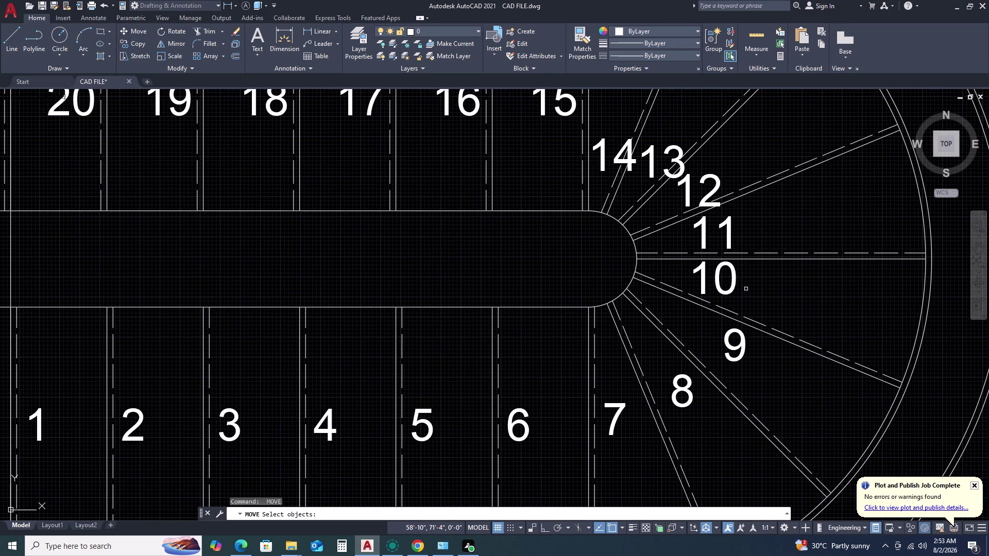
click(734, 284)
key(space)
click(749, 288)
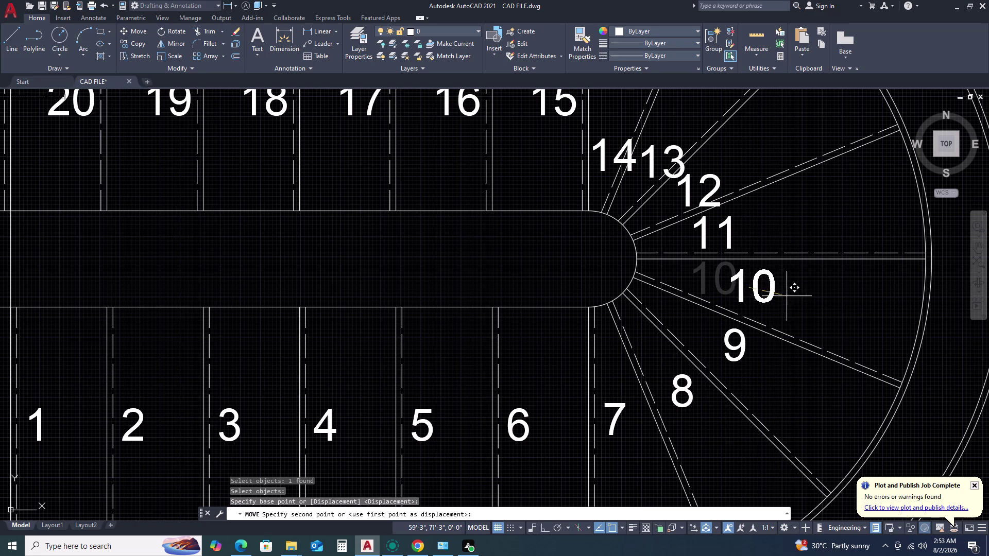
click(785, 297)
key(space)
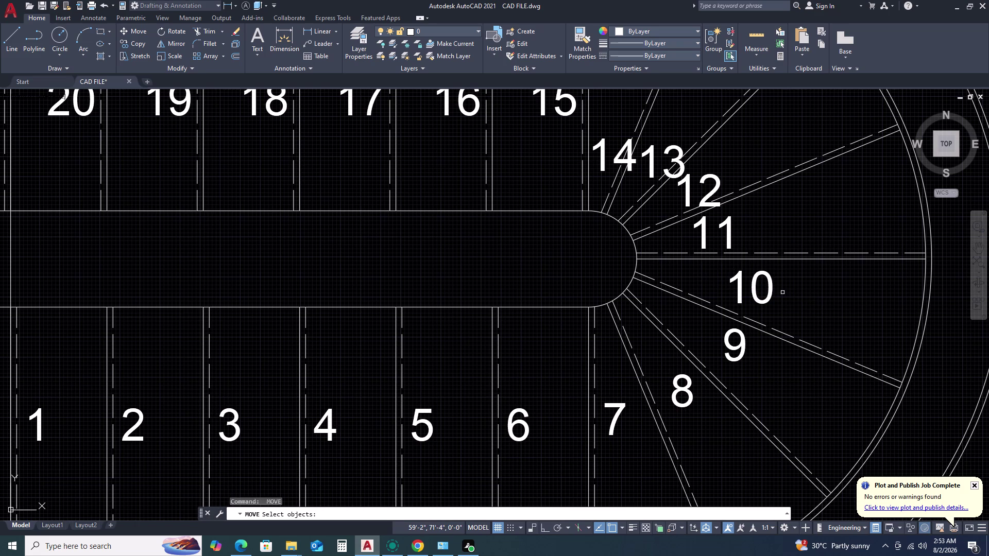
click(729, 238)
key(space)
click(749, 233)
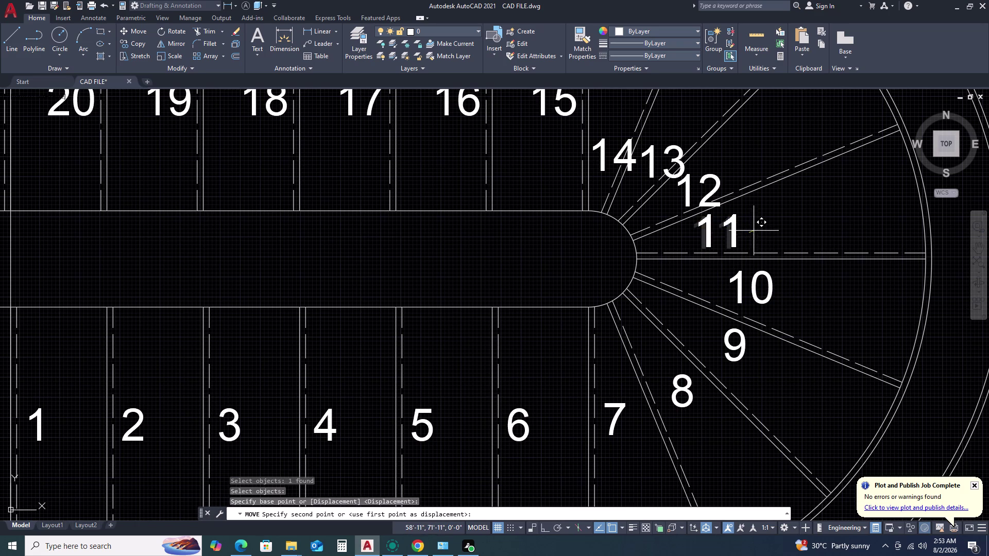
click(789, 221)
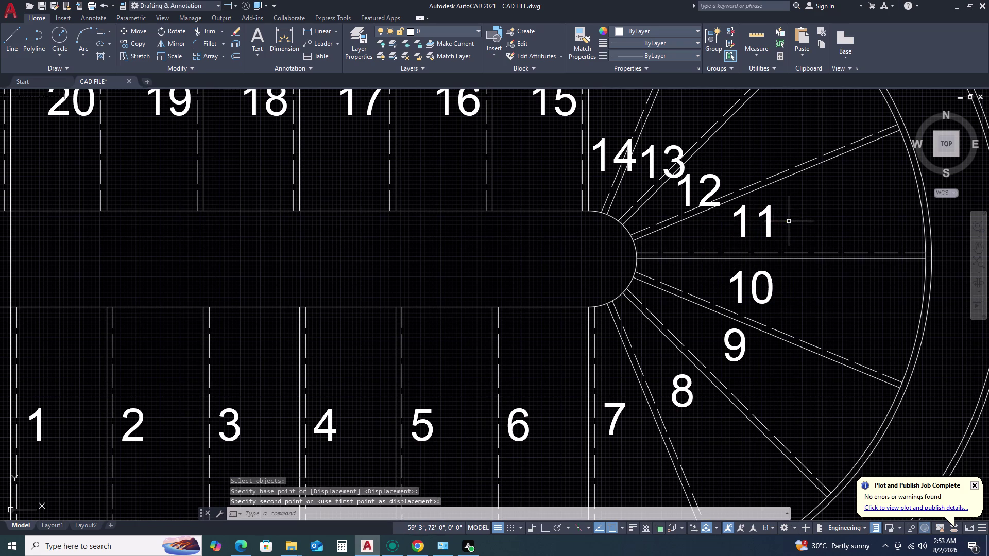
key(space)
Move number 12 higher, retry the move, and undo the misplaced result.
click(712, 175)
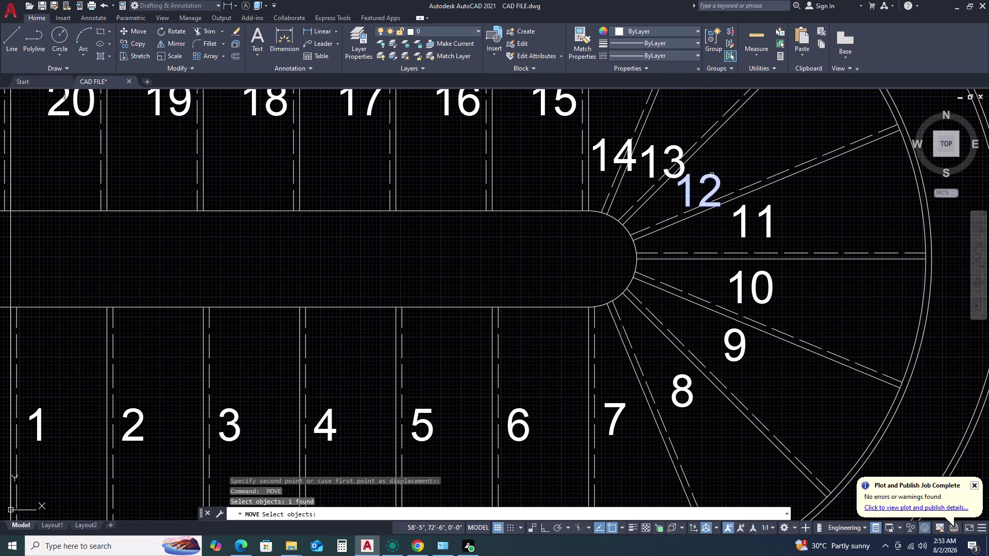
key(space)
click(726, 174)
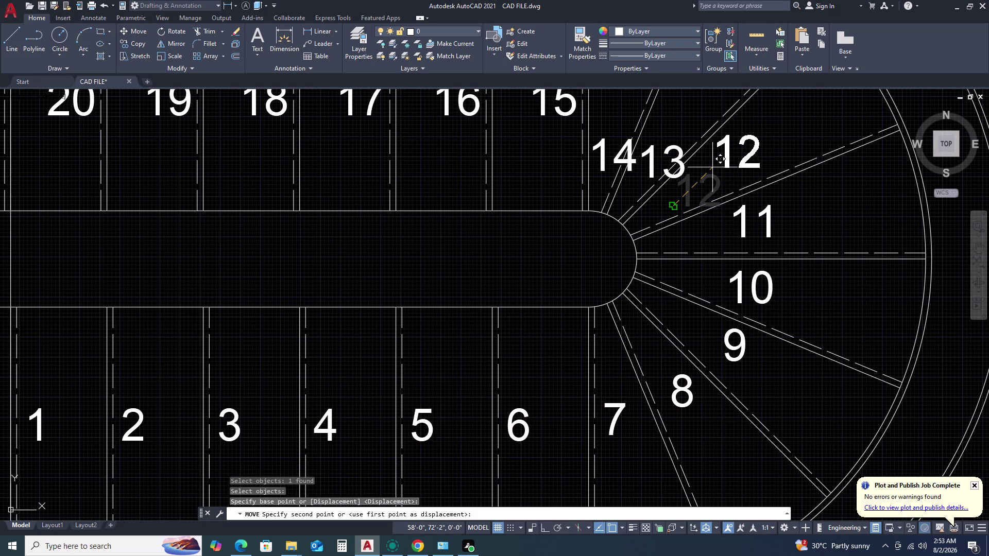
click(713, 171)
click(712, 179)
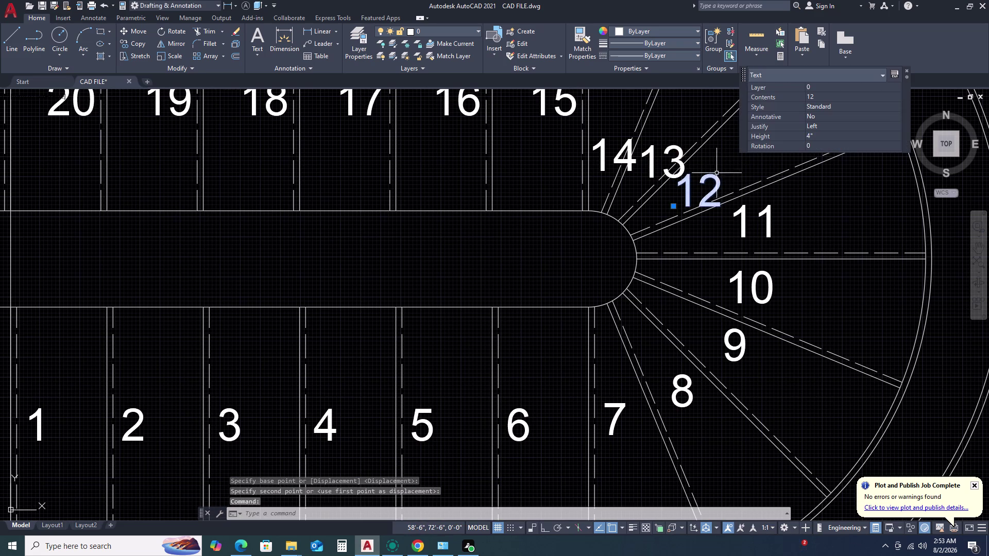
text(M)
key(space)
click(733, 173)
right_click(734, 173)
click(734, 173)
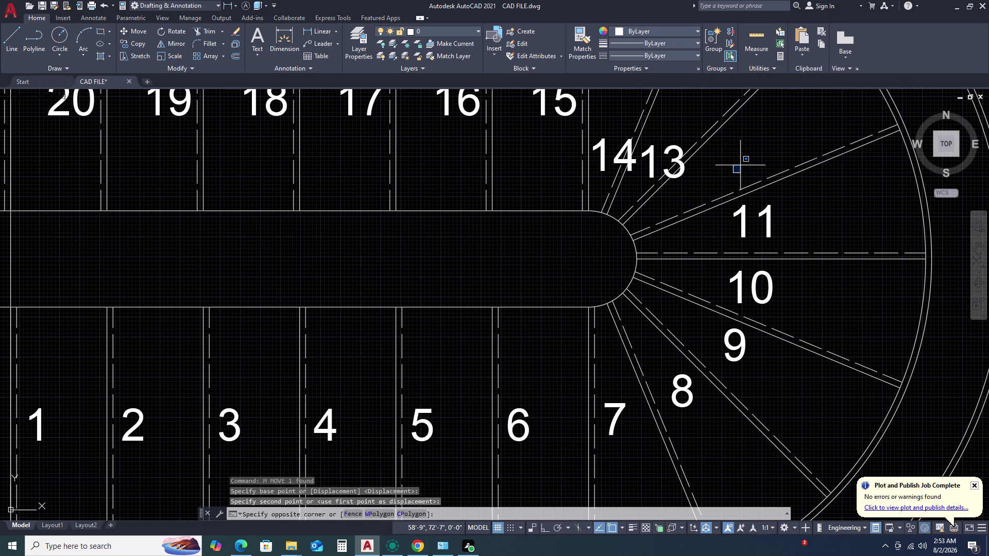
key(Escape)
key(ctrl+z)
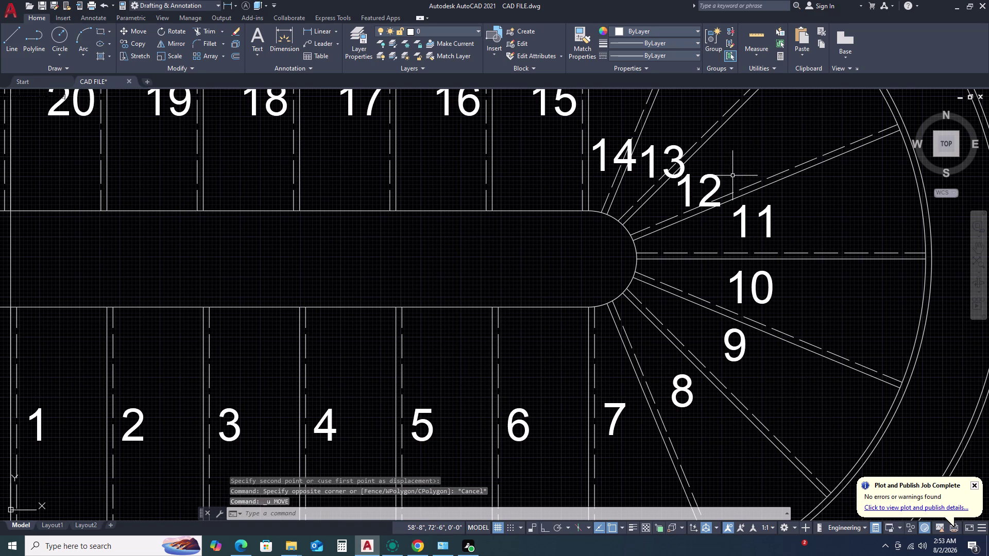
Move number 12 into its curved tread beside number 13.
click(713, 177)
key(m)
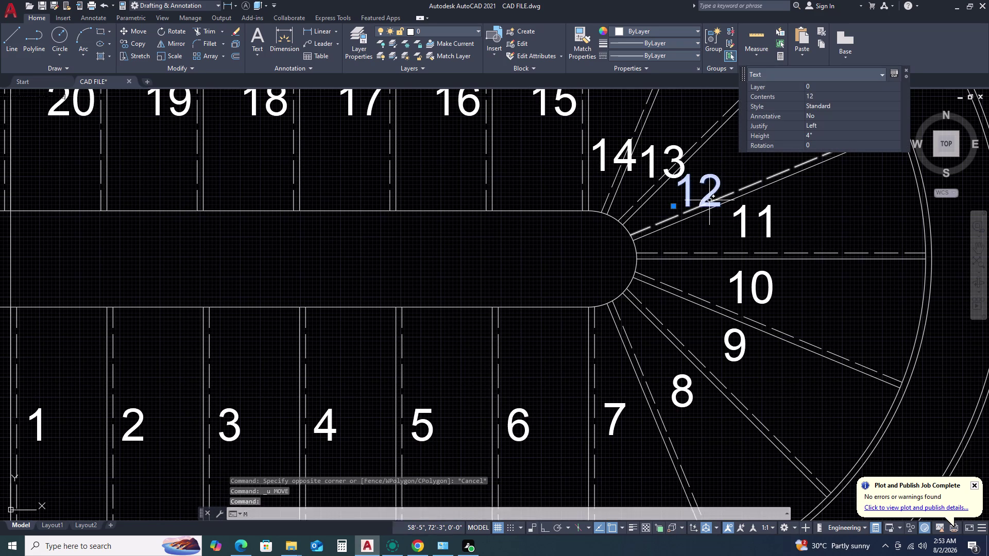
key(space)
drag(673, 208, 677, 206)
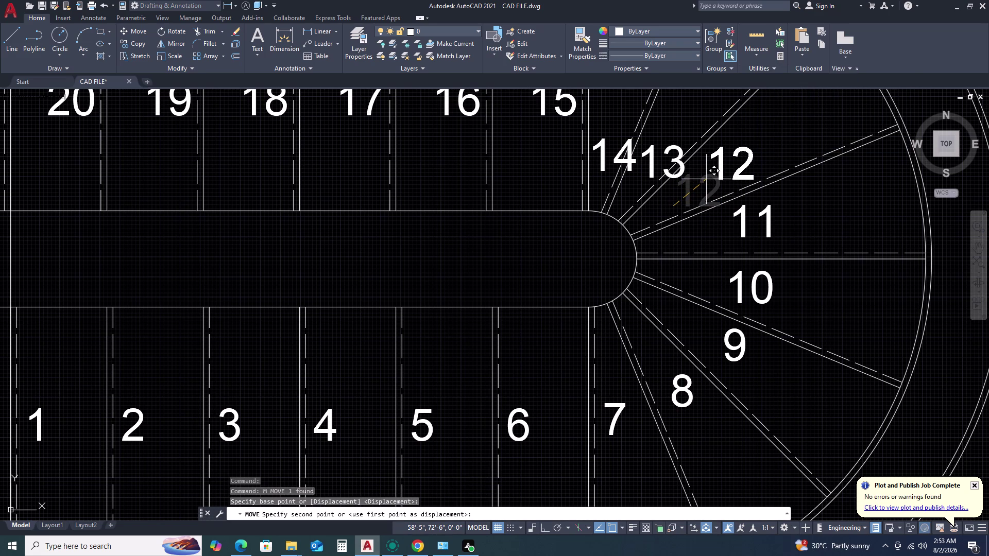
click(707, 179)
scroll(down, 3)
Zoom to the winder treads and move number 13 higher within its tread.
scroll(up, 3)
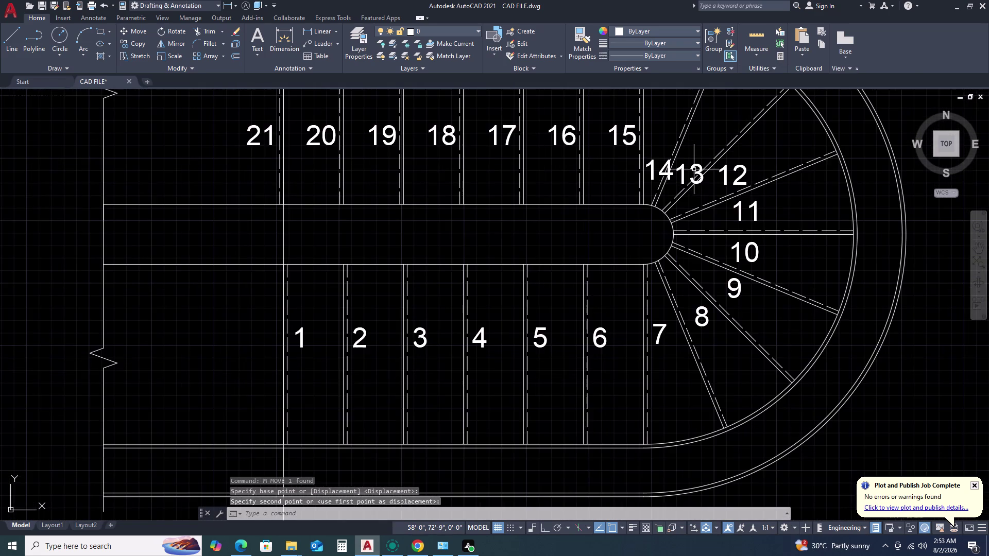
middle_drag(696, 176, 702, 236)
middle_drag(699, 266, 699, 271)
middle_click(698, 277)
scroll(up, 3)
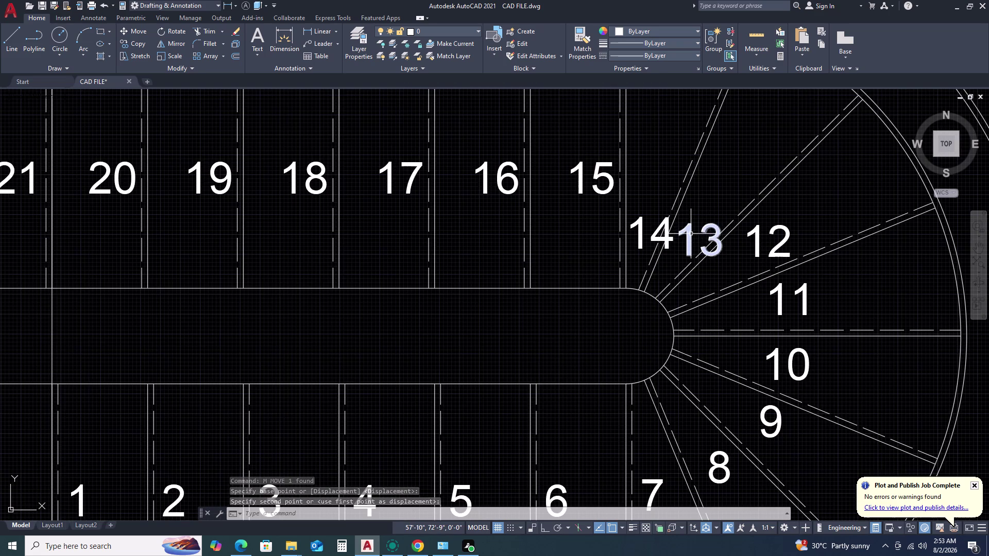
click(691, 234)
key(m)
key(space)
click(671, 254)
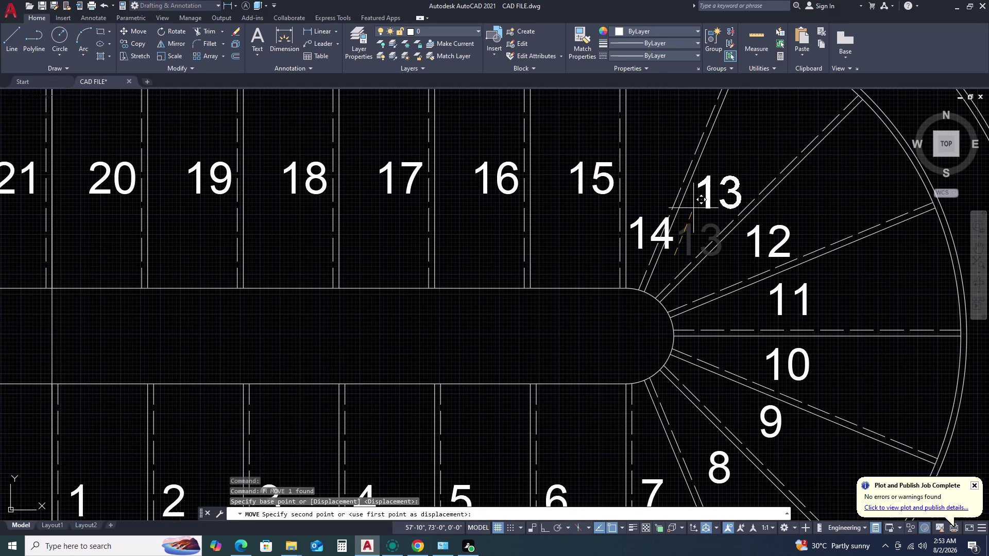
click(697, 205)
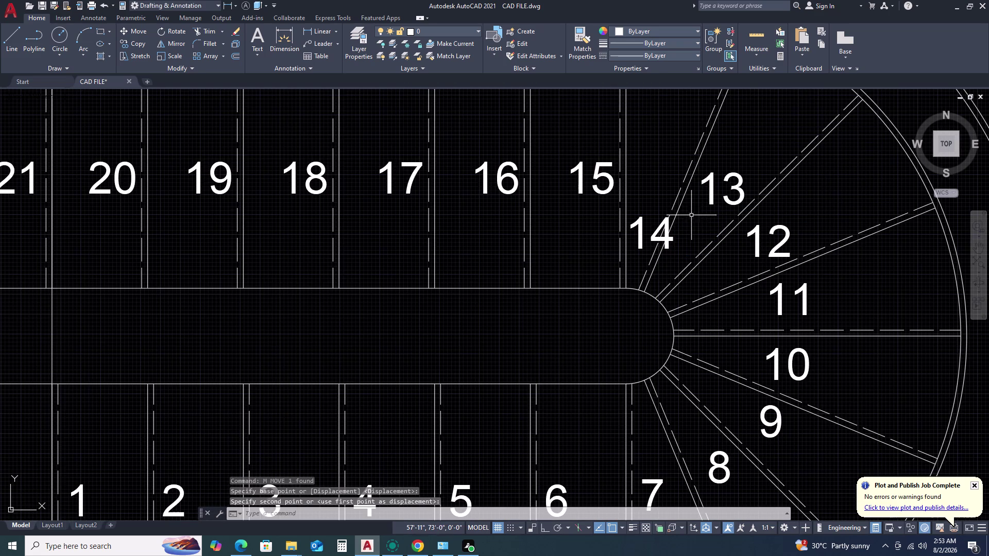
Move number 14 up into line with the upper-flight numbers.
click(641, 237)
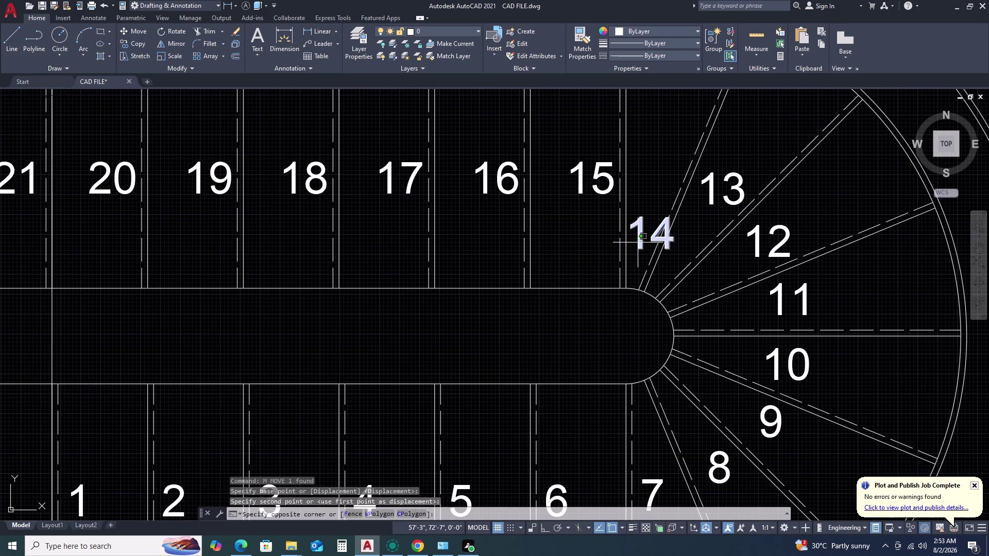
click(638, 243)
text(M)
key(space)
click(645, 248)
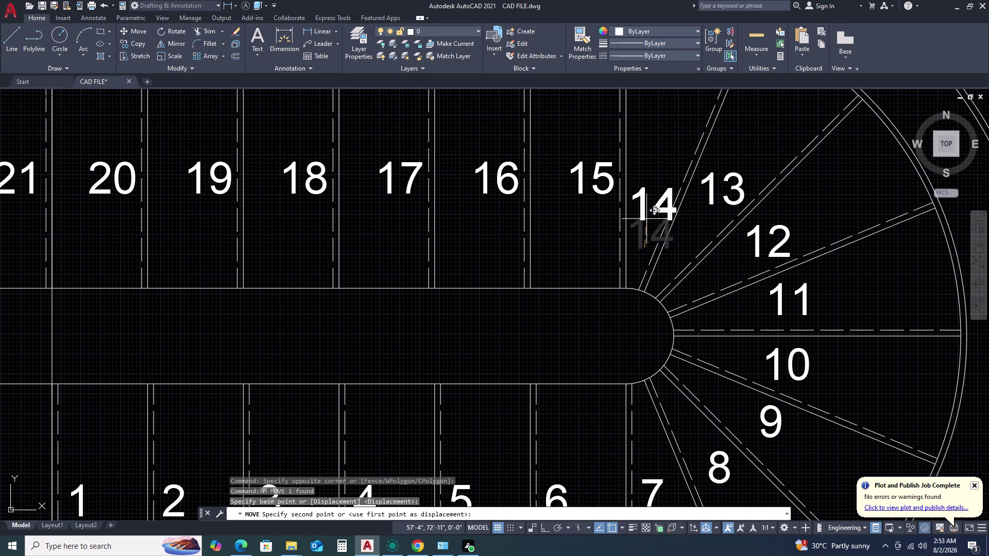
scroll(up, 3)
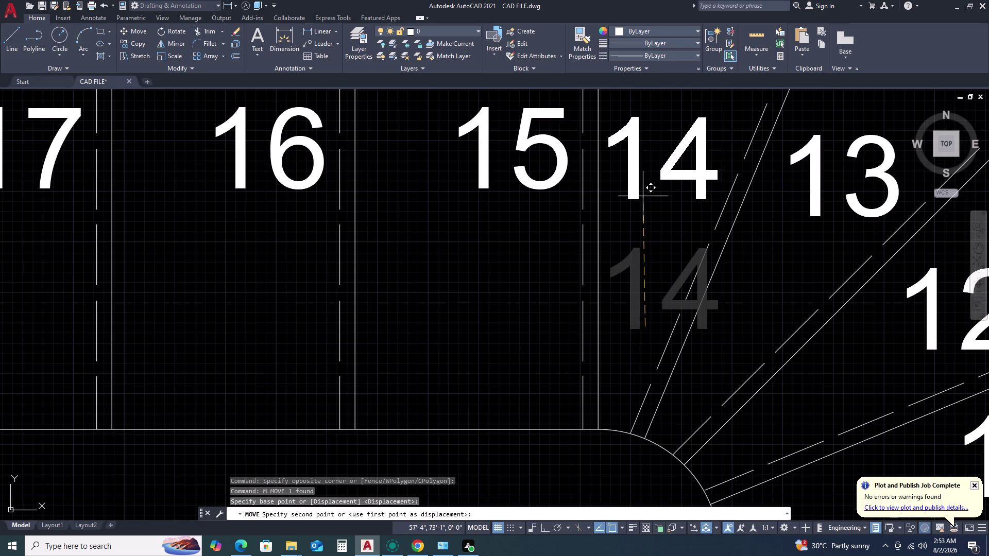
click(644, 193)
scroll(down, 3)
scroll(down, 3)
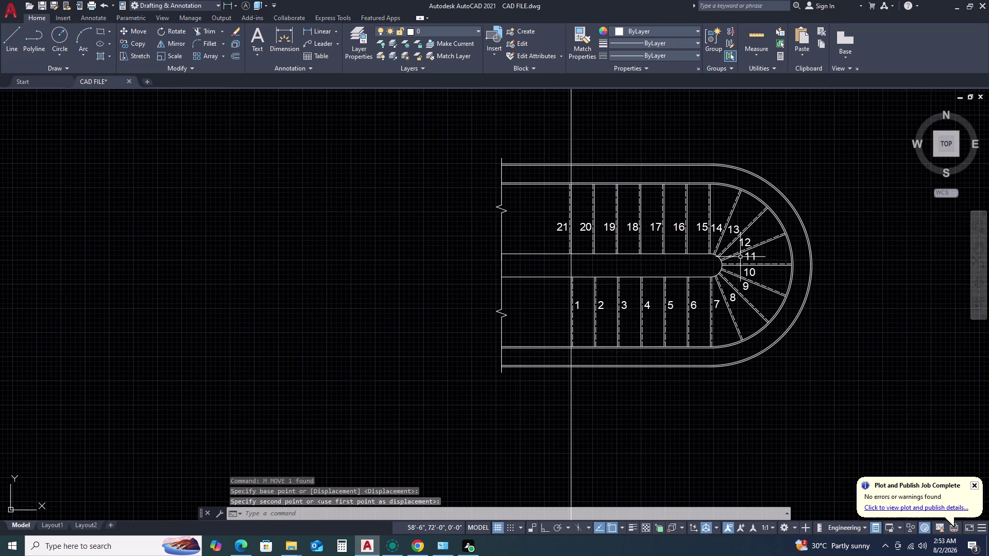
scroll(up, 3)
Nudge number 13 closer to number 14, then zoom out to view all treads.
click(731, 225)
click(710, 236)
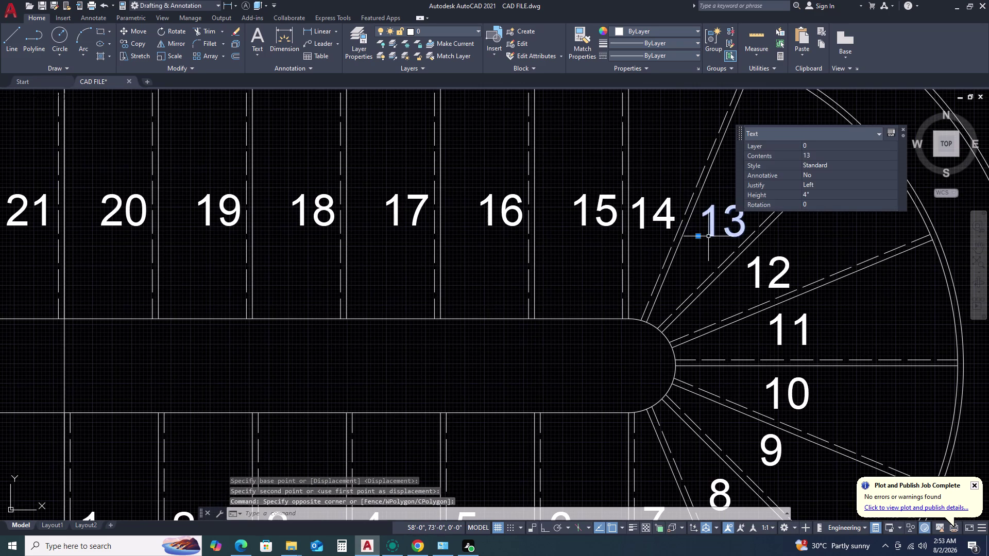
key(m)
key(space)
click(703, 237)
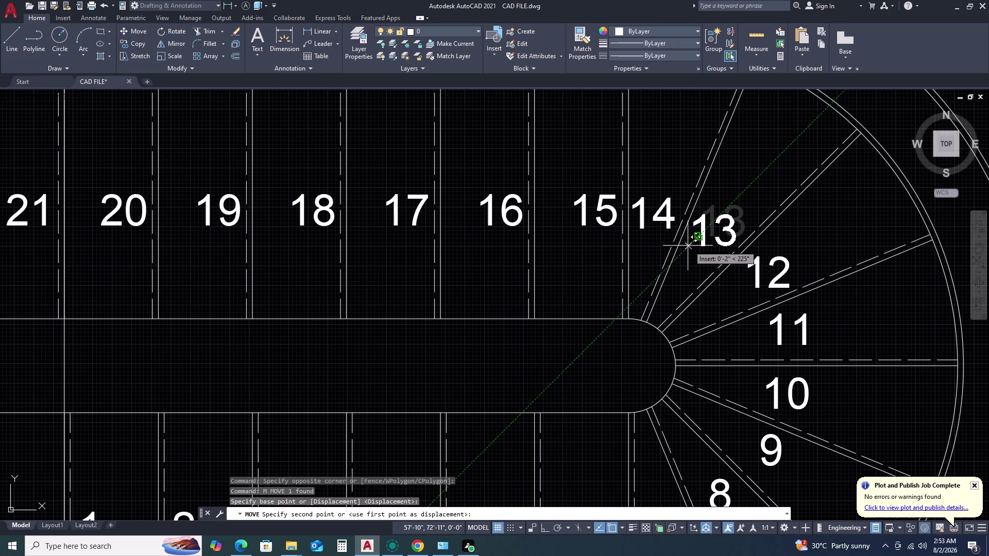
click(687, 247)
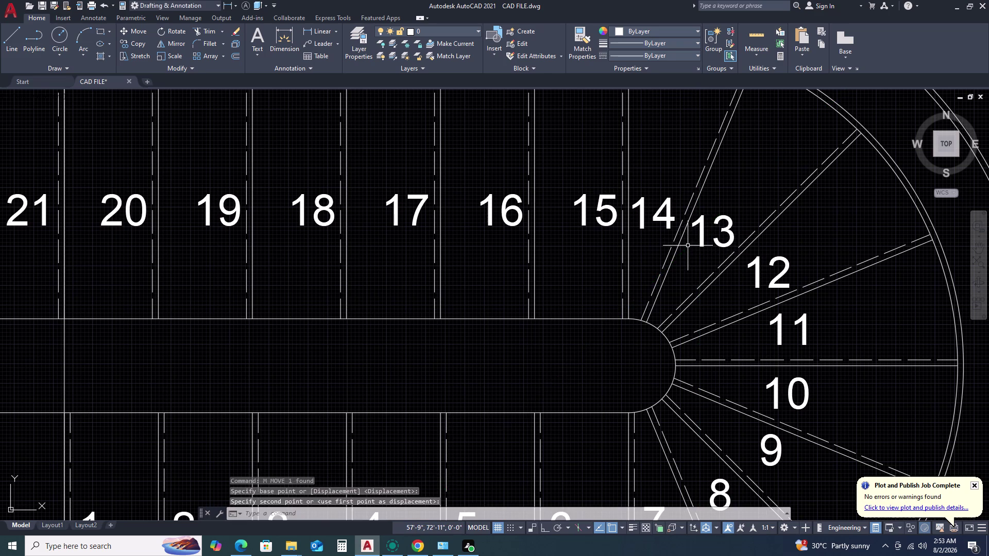
scroll(down, 3)
scroll(up, 3)
middle_drag(764, 221, 768, 213)
scroll(down, 3)
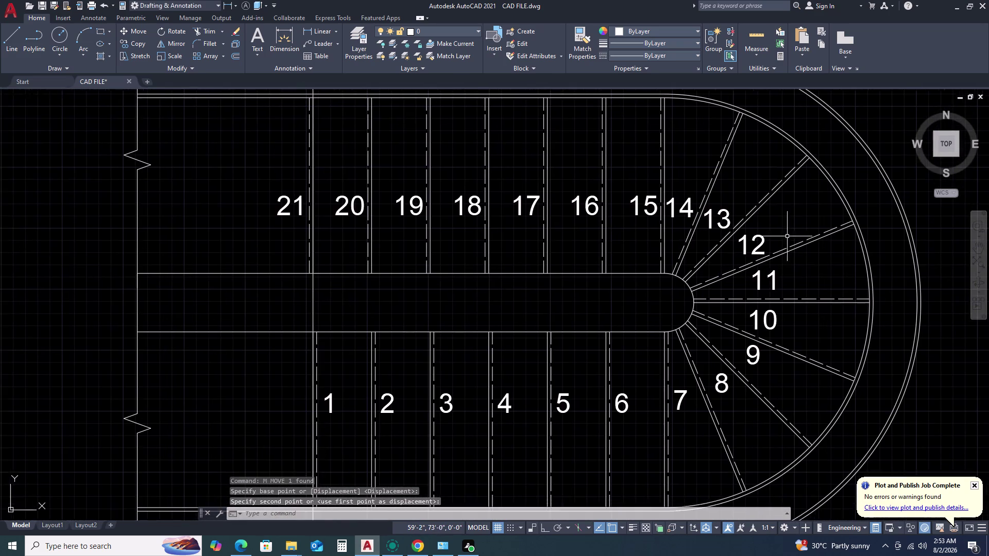
scroll(down, 3)
scroll(up, 3)
scroll(down, 3)
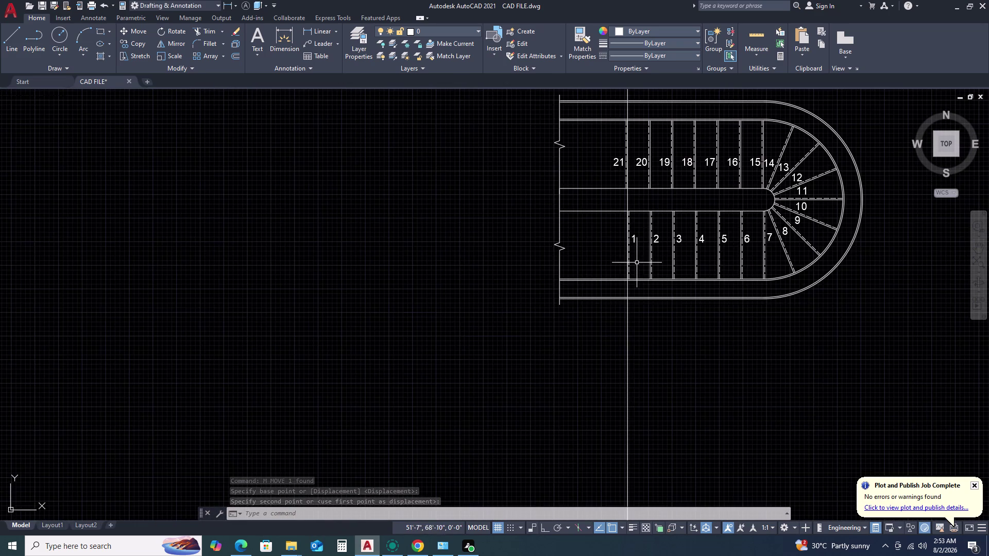
scroll(up, 3)
scroll(up, 3)
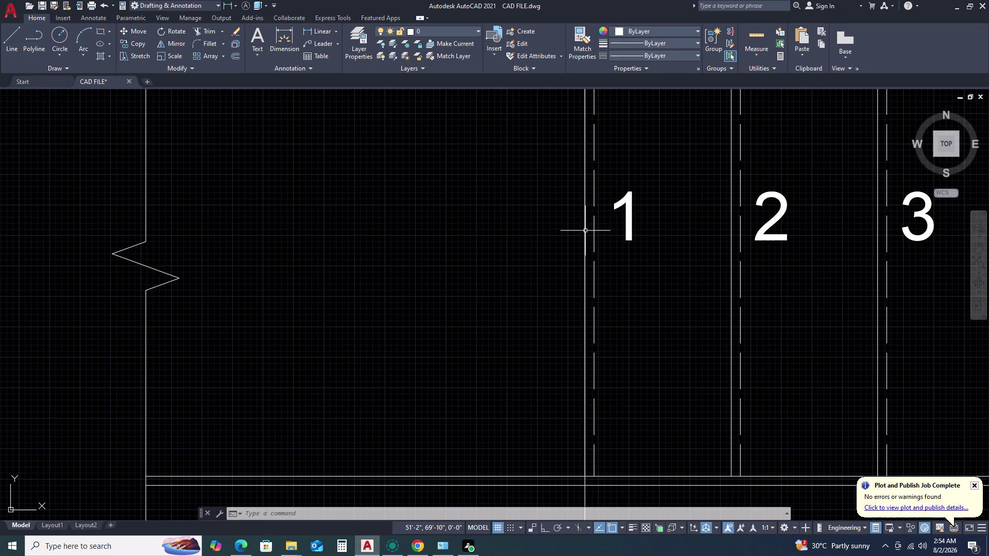
key(t)
key(c)
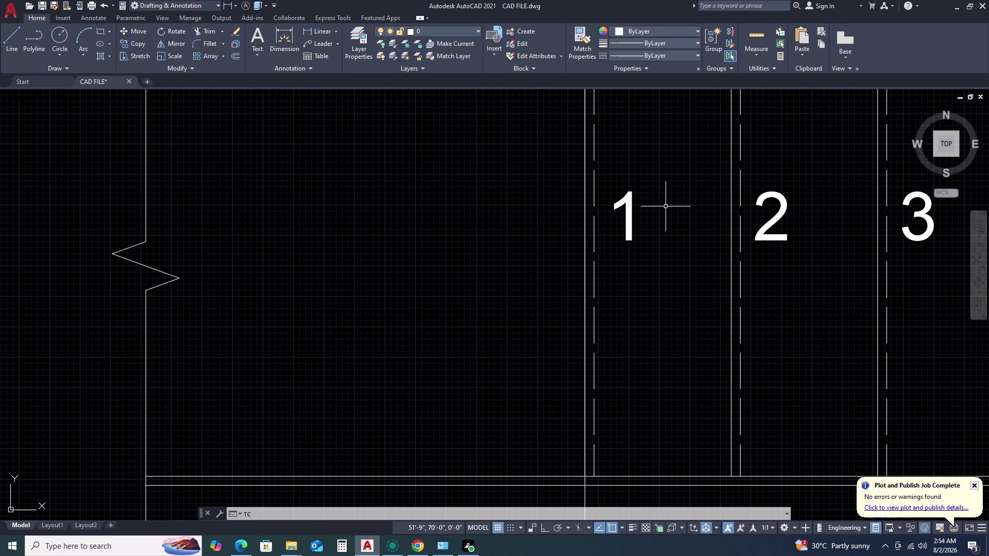
key(i)
key(r)
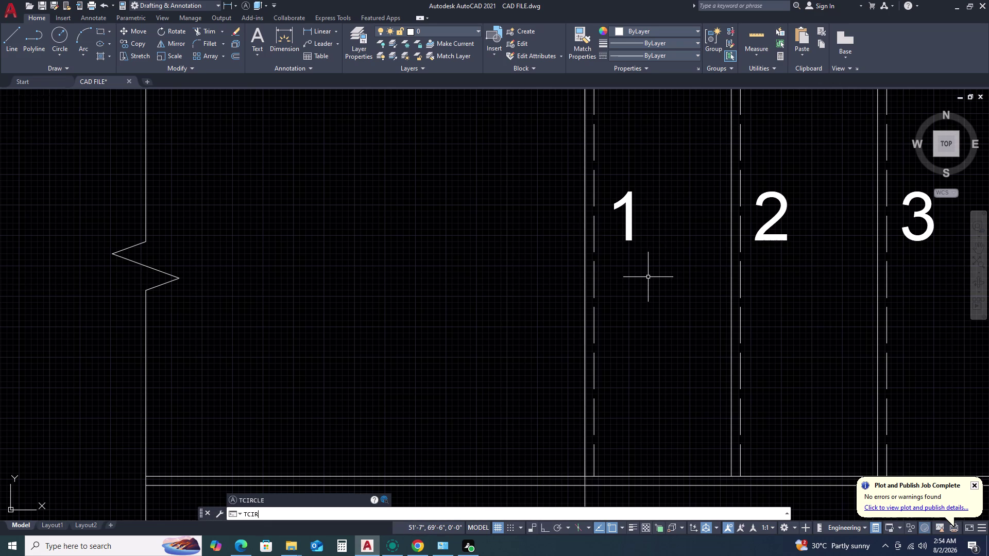
key(space)
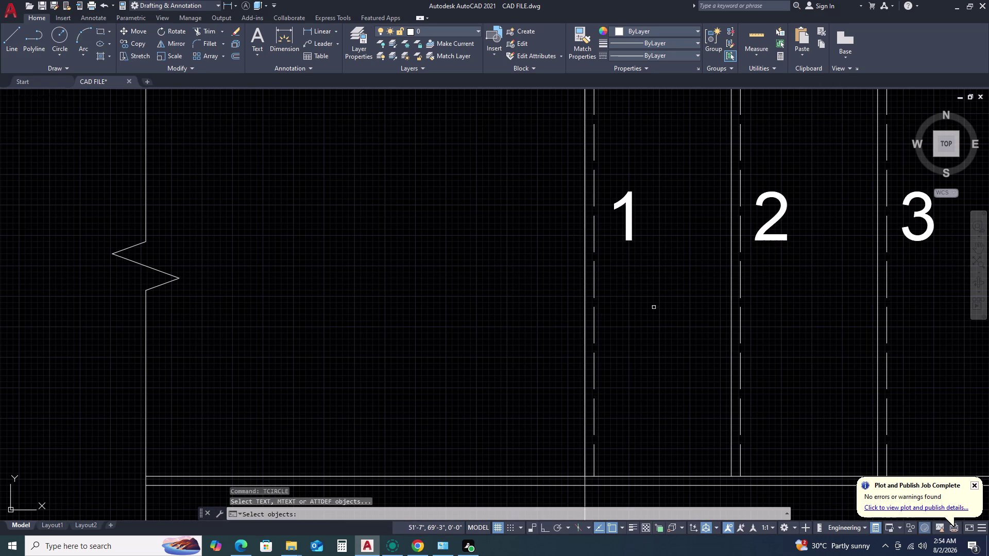
double_click(631, 234)
click(629, 234)
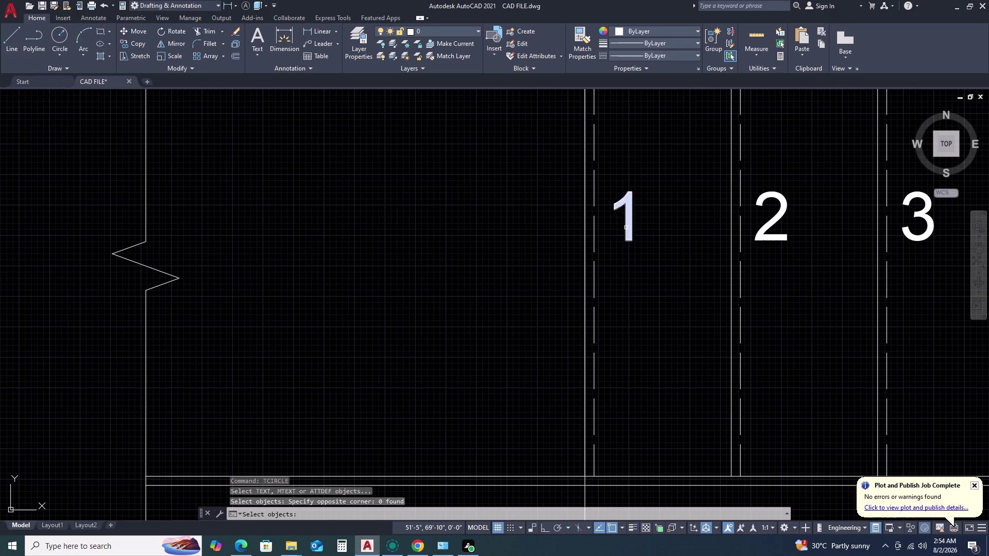
click(629, 225)
click(626, 226)
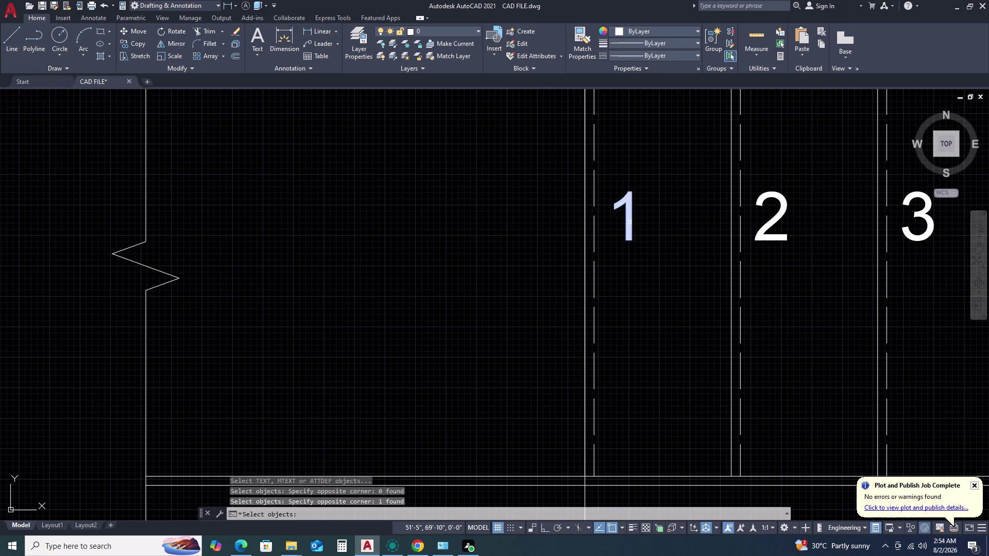
right_click(630, 222)
right_click(628, 223)
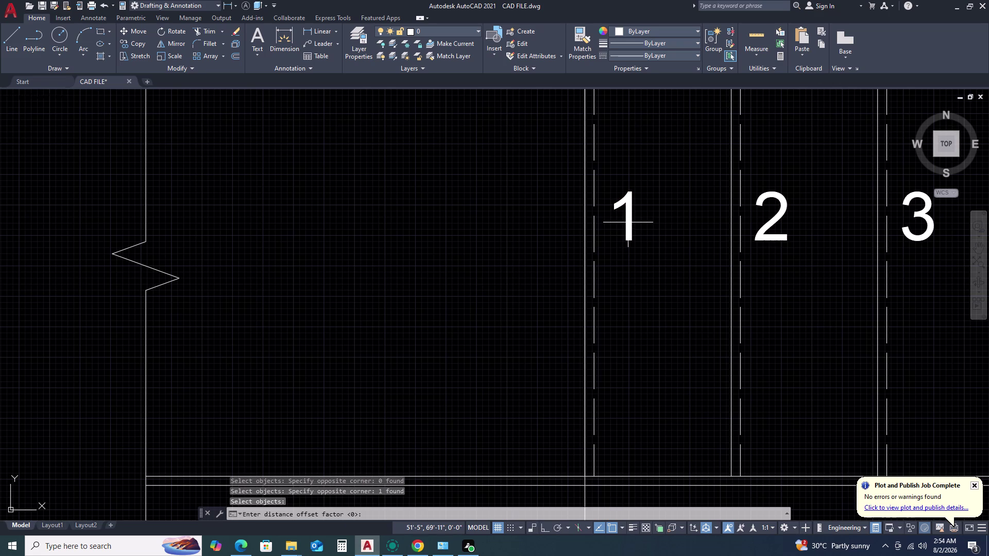
key(Escape)
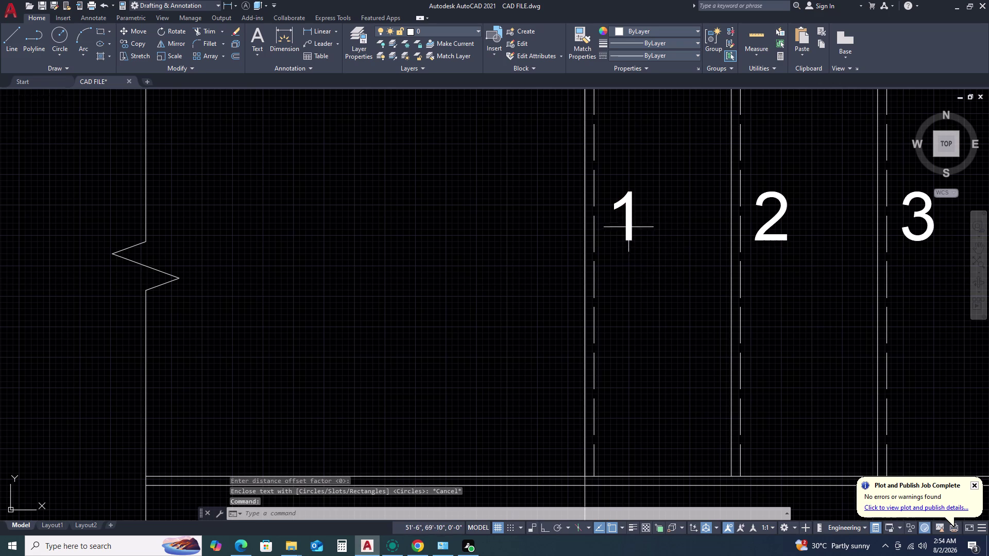
scroll(down, 3)
scroll(down, 3)
middle_drag(725, 365, 676, 261)
Enter an unrecognised 'tc' command and cancel it.
middle_click(673, 258)
scroll(down, 3)
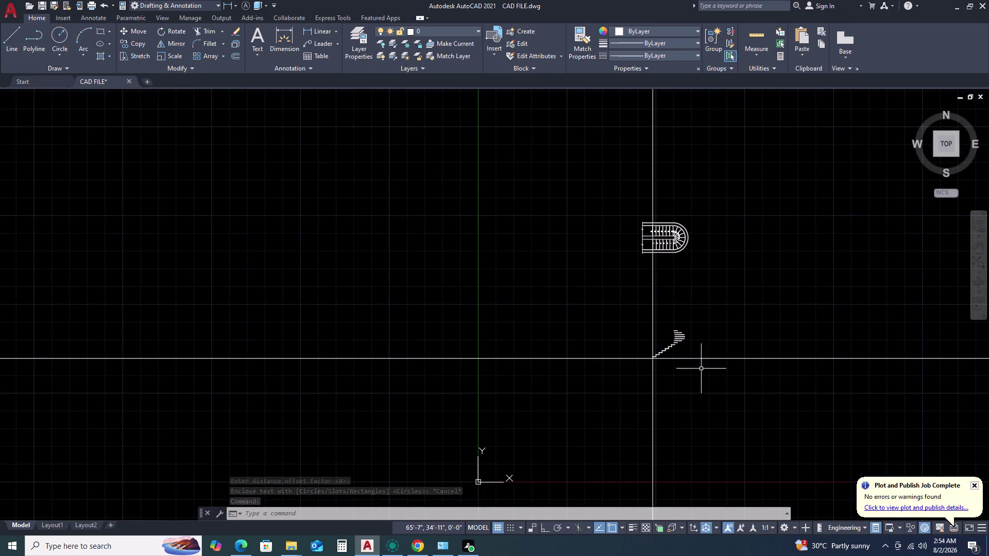
scroll(up, 3)
scroll(up, 3)
scroll(up, 3)
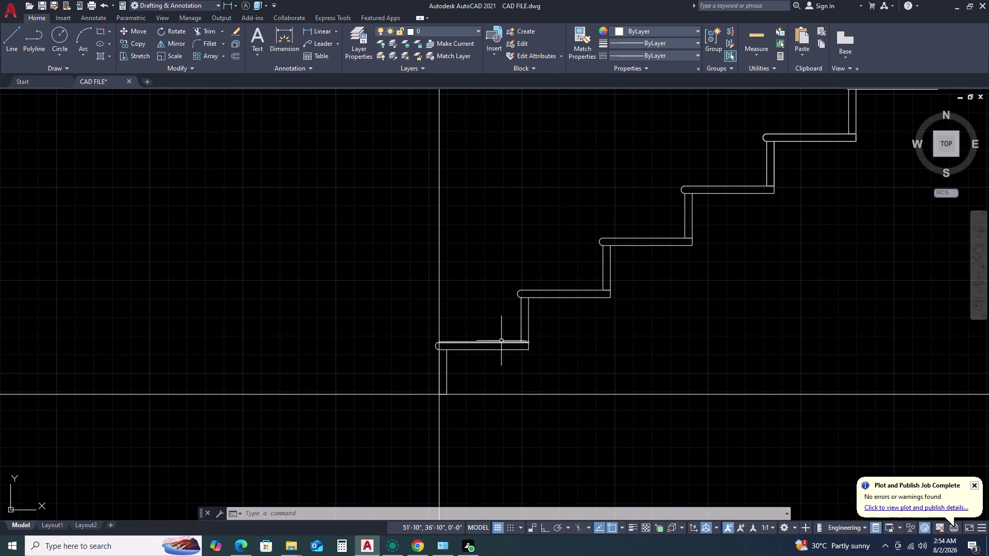
key(t)
key(c)
key(space)
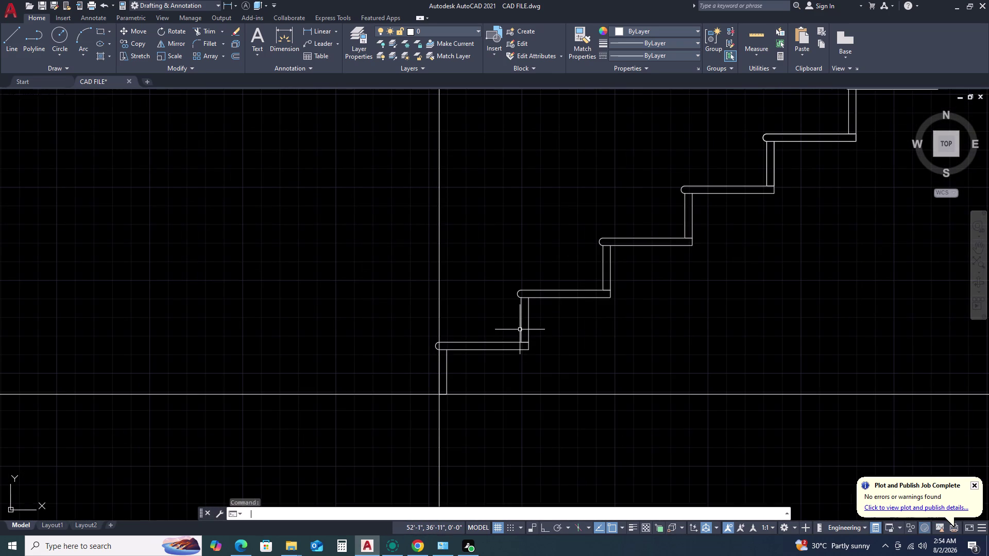
key(Escape)
key(Escape)
Select the '1' label in the plan and start COPY with a base point.
scroll(down, 3)
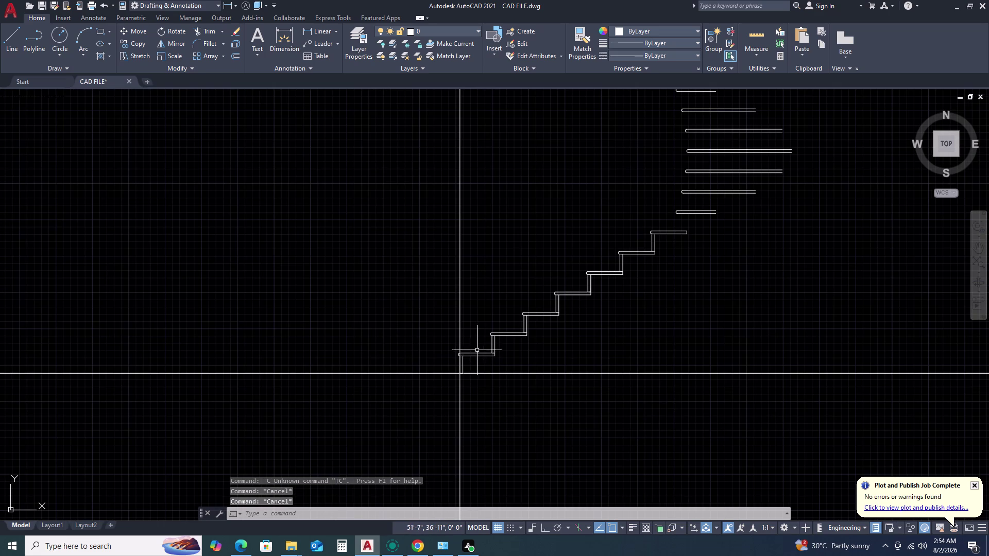
scroll(down, 3)
scroll(down, 3)
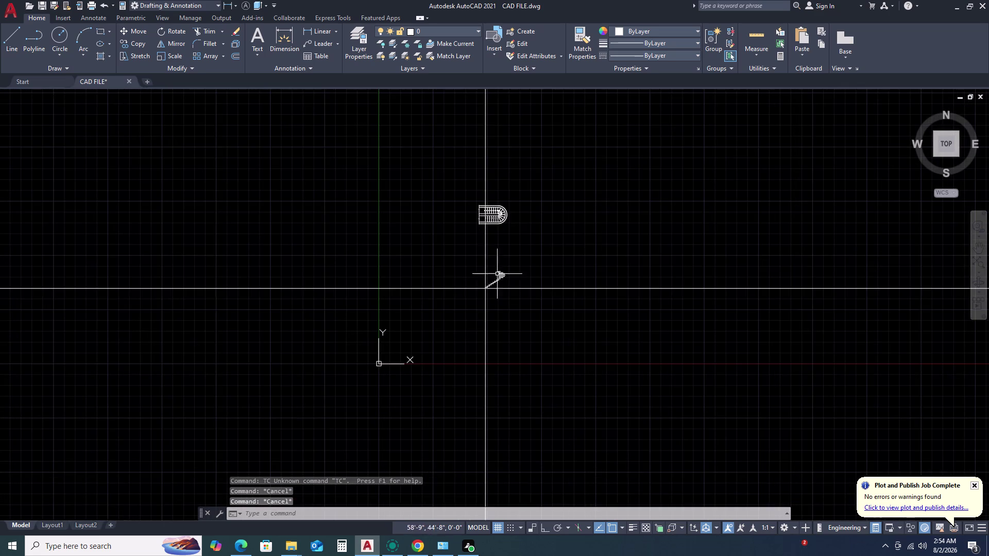
scroll(up, 3)
scroll(up, 3)
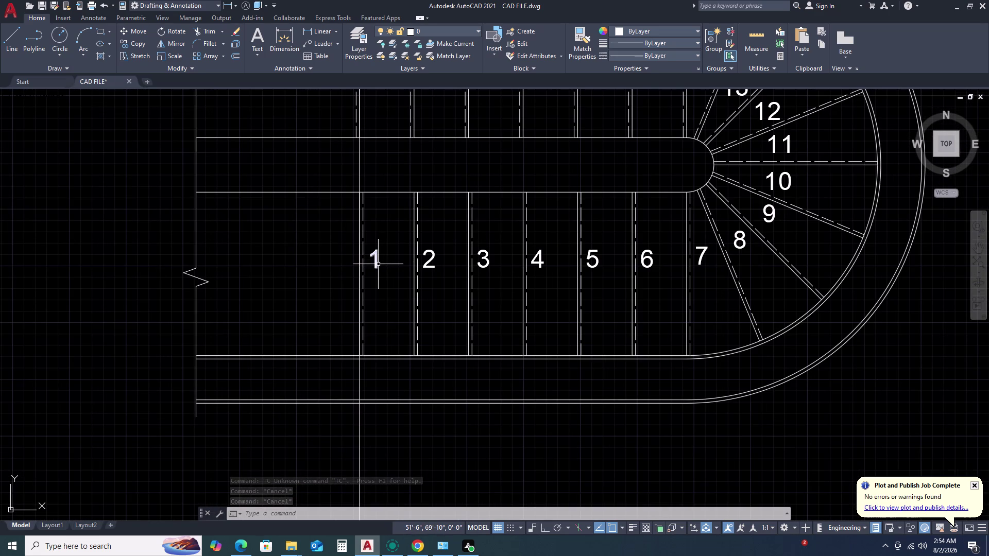
click(378, 265)
scroll(down, 3)
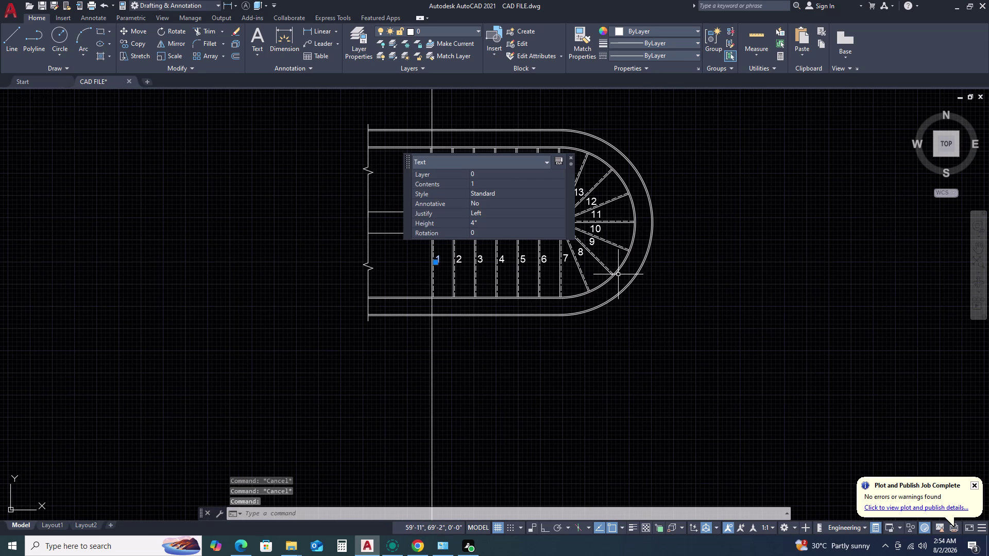
key(c)
key(o)
key(space)
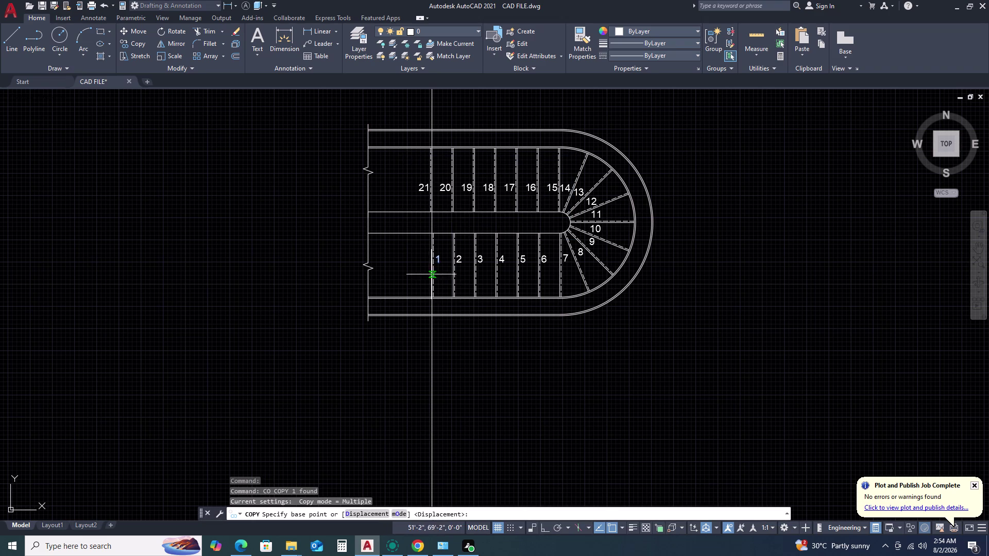
click(435, 268)
Place label copies above the first four treads of the stair section.
scroll(down, 3)
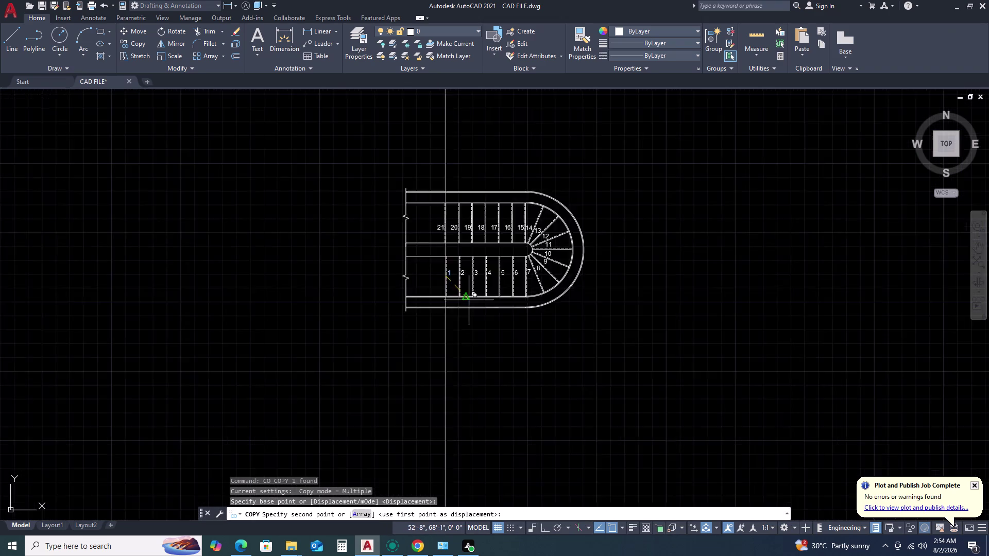
scroll(down, 3)
scroll(down, 3)
middle_click(477, 401)
middle_drag(480, 399, 503, 314)
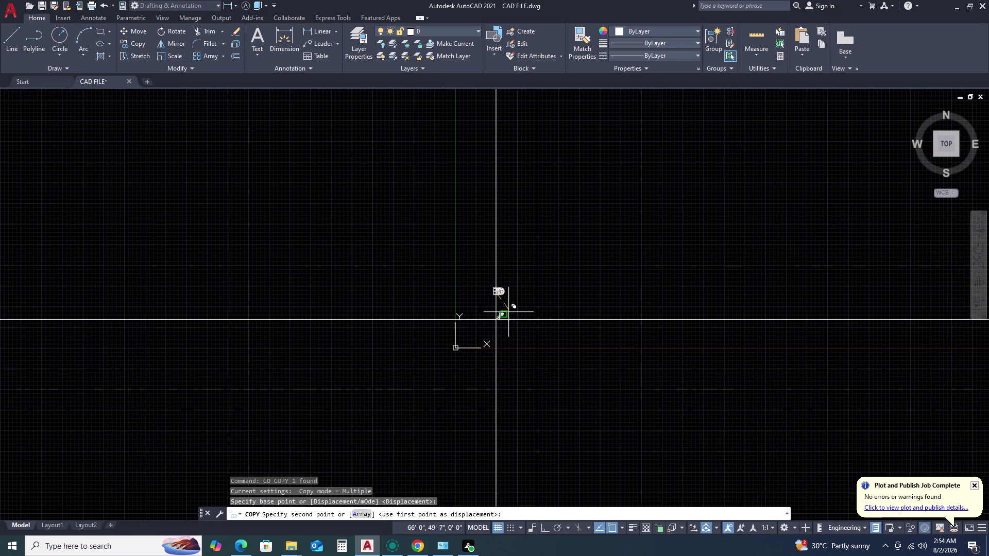
scroll(up, 3)
scroll(up, 3)
scroll(up, 3)
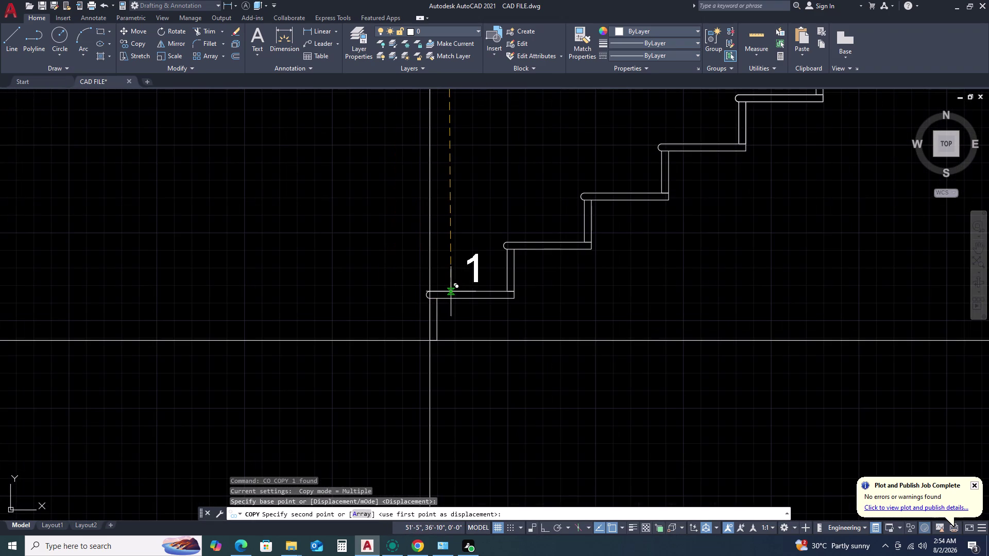
click(452, 290)
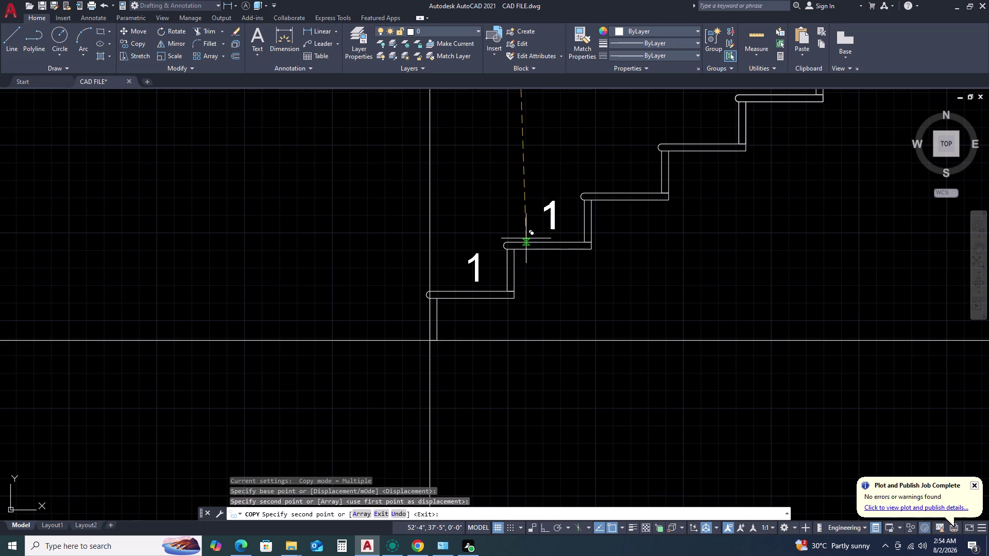
click(502, 243)
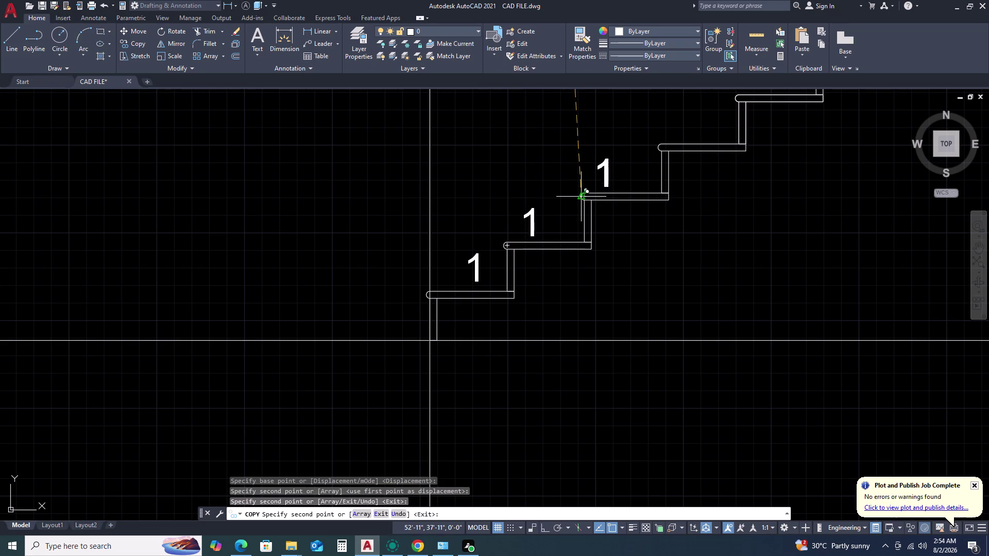
click(579, 195)
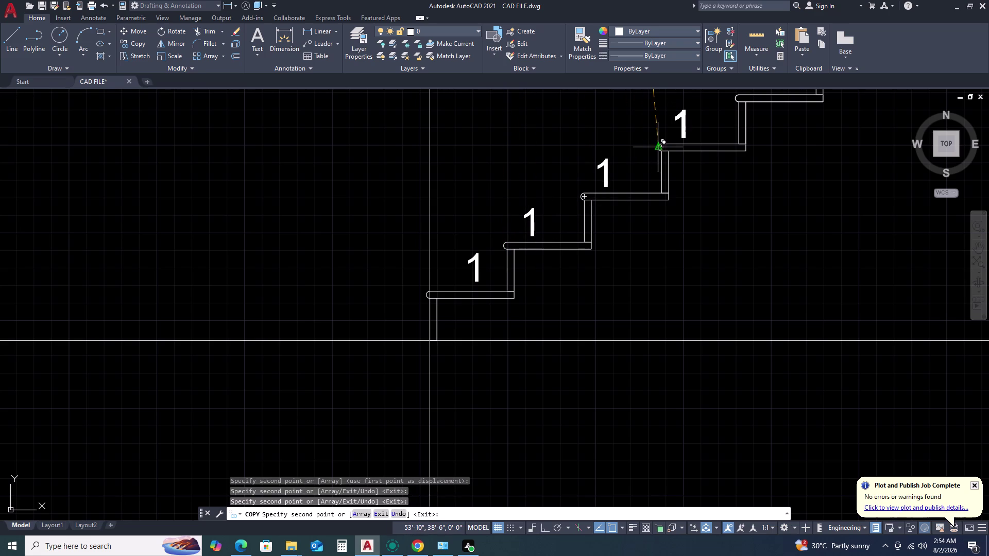
click(662, 145)
Place label copies above the next four treads further up the section.
scroll(down, 3)
middle_drag(722, 148, 699, 175)
middle_click(688, 180)
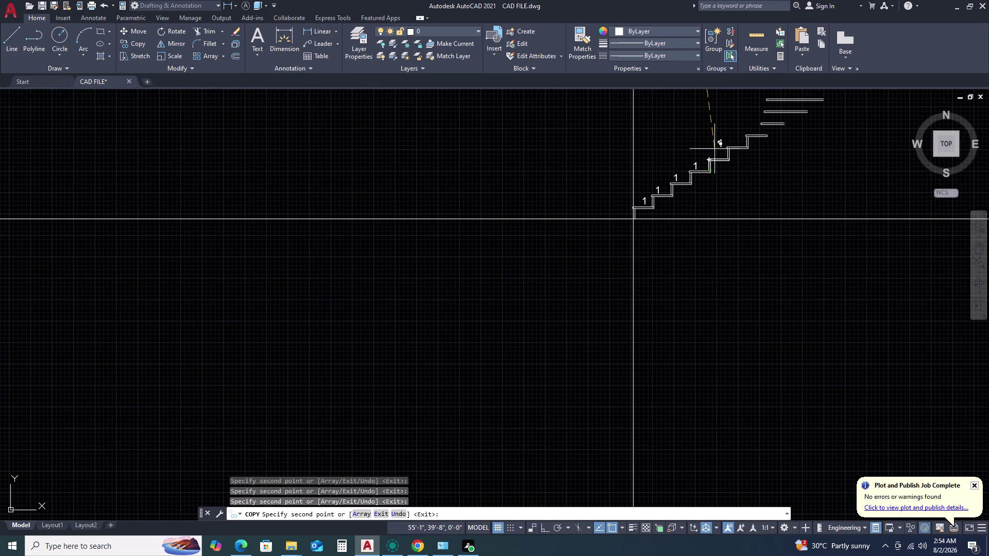
scroll(up, 3)
click(676, 192)
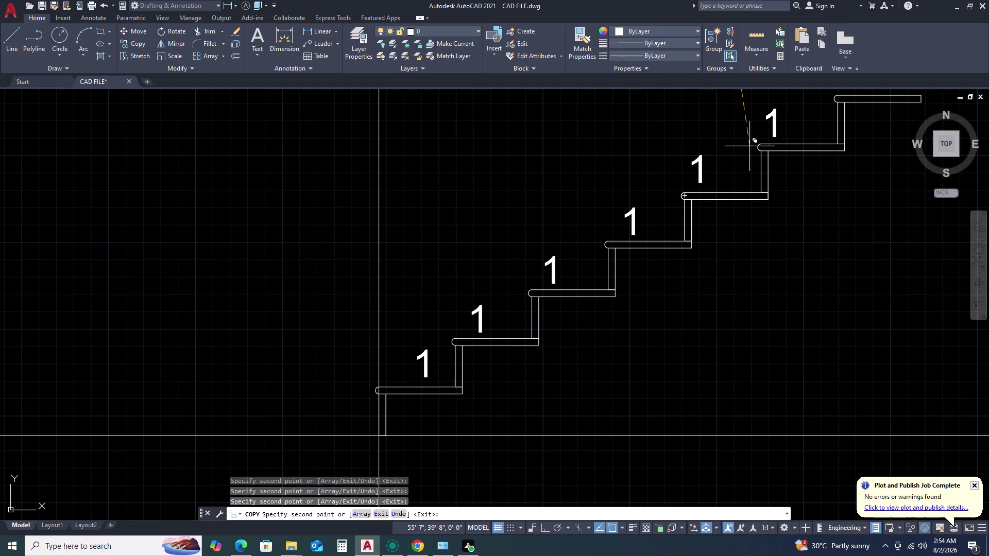
click(749, 146)
middle_drag(821, 147, 672, 224)
middle_click(672, 224)
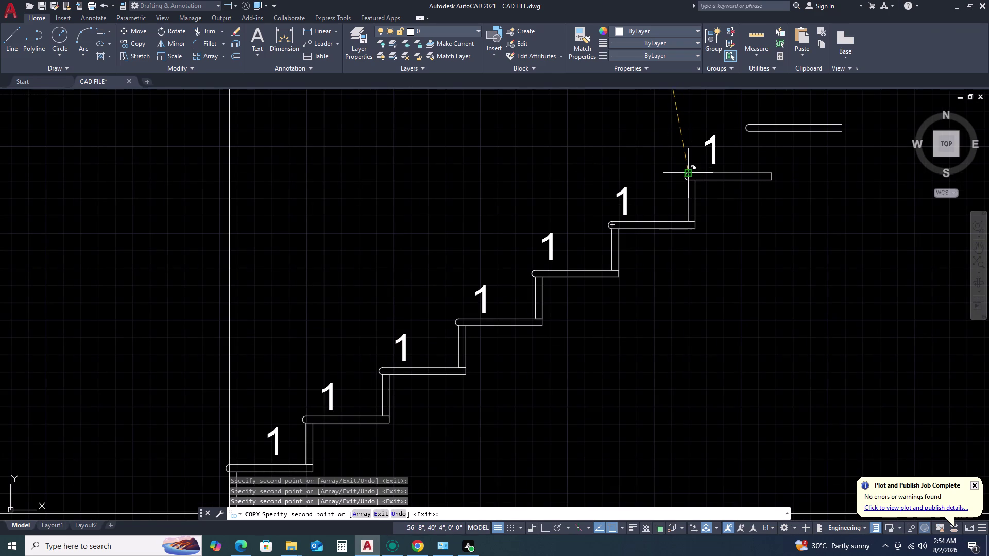
click(692, 170)
click(740, 123)
Place copies above the upper treads up to the top tread, then end COPY.
scroll(down, 3)
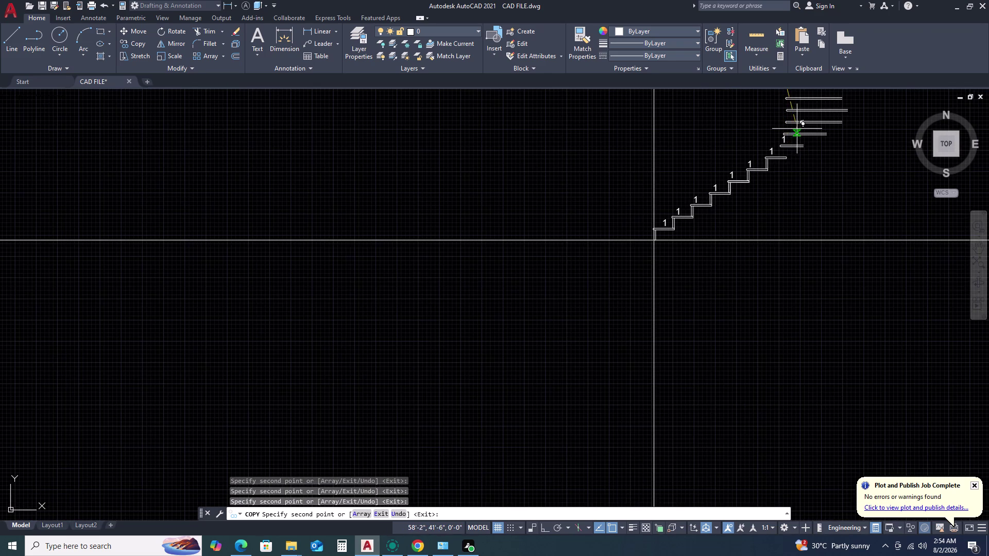
scroll(up, 3)
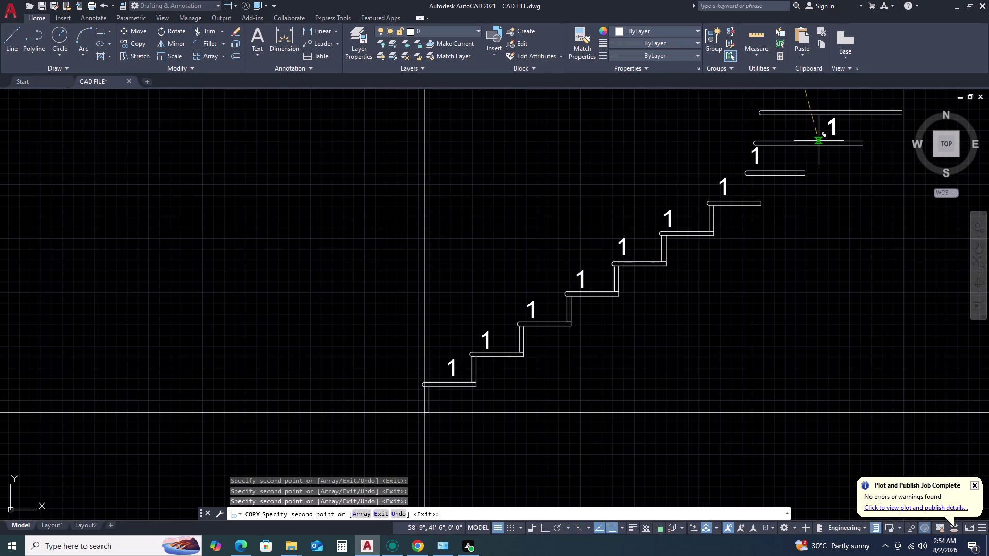
click(818, 141)
click(836, 106)
scroll(down, 3)
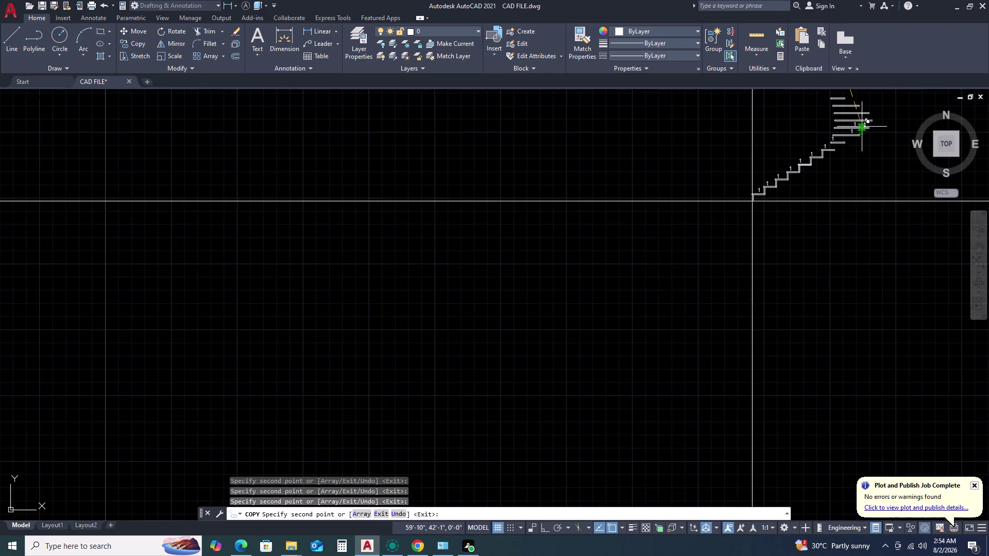
scroll(up, 3)
click(849, 118)
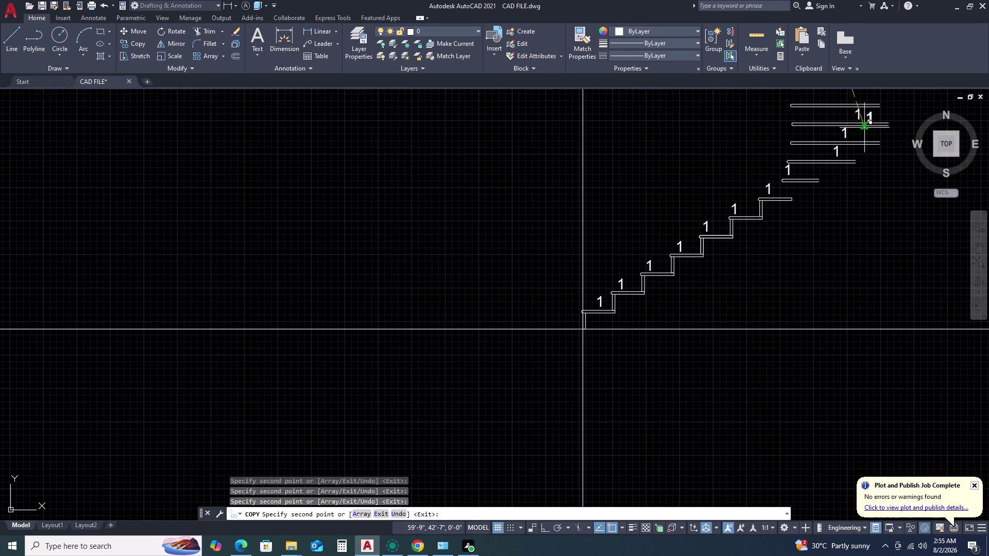
middle_drag(849, 156, 802, 214)
middle_click(800, 214)
scroll(up, 3)
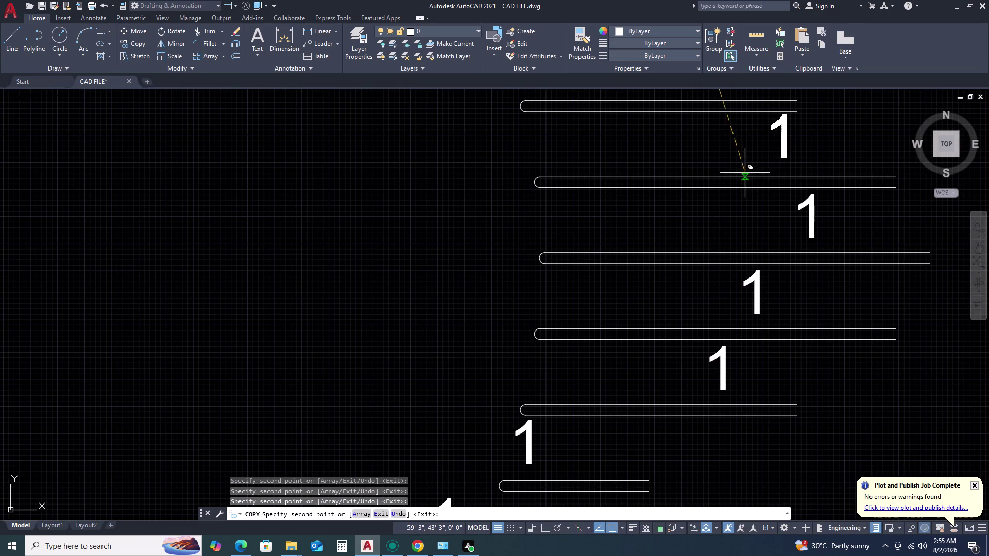
click(743, 175)
scroll(down, 3)
scroll(up, 3)
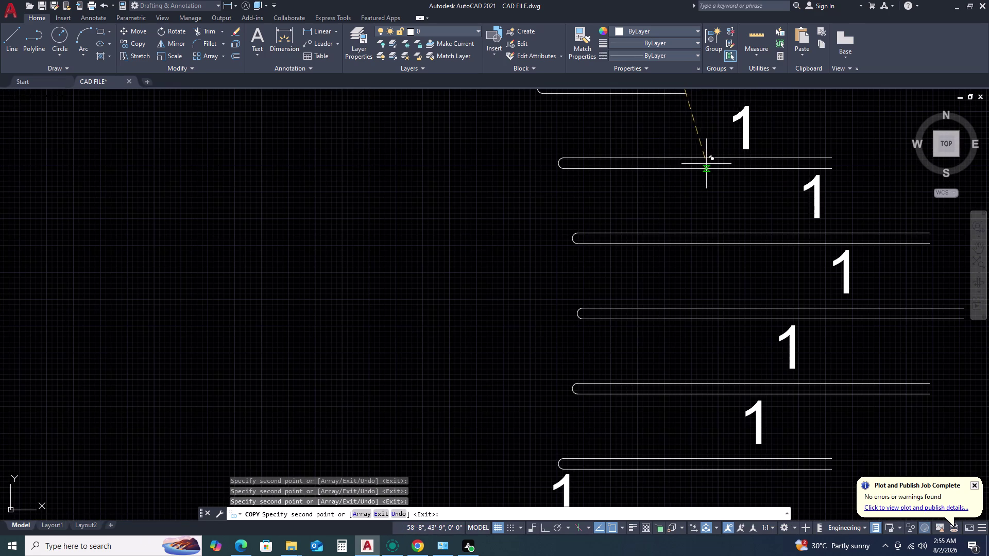
double_click(703, 164)
scroll(down, 3)
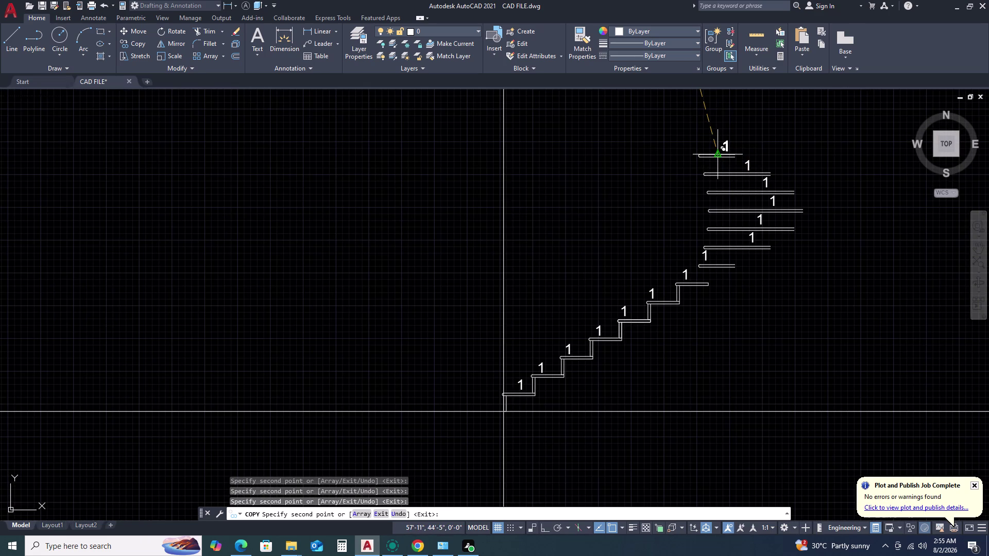
click(716, 152)
key(Escape)
middle_drag(593, 329, 594, 328)
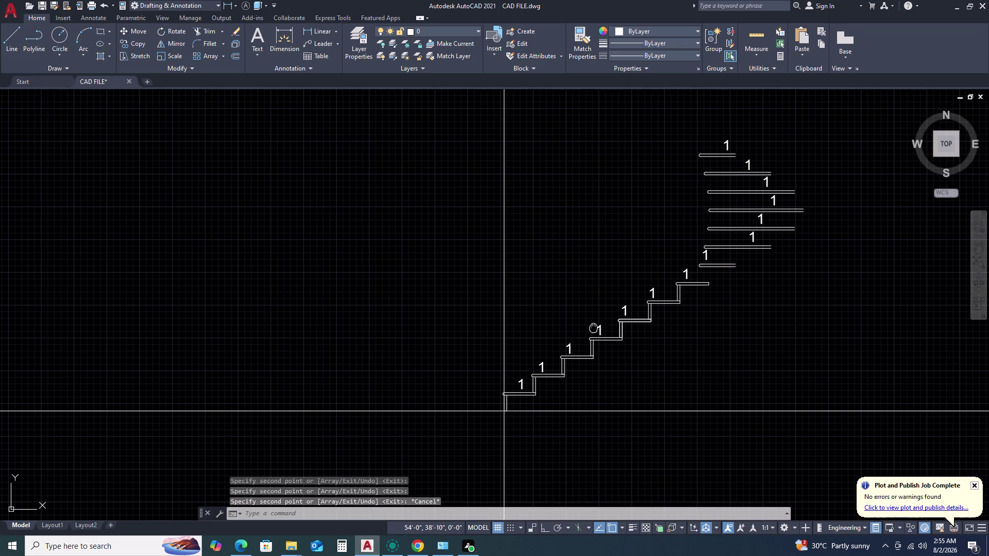
Try selecting the first tread's label and cancel the unfinished window selections.
middle_drag(593, 328, 594, 322)
middle_drag(596, 319, 615, 265)
scroll(up, 3)
drag(609, 348, 602, 347)
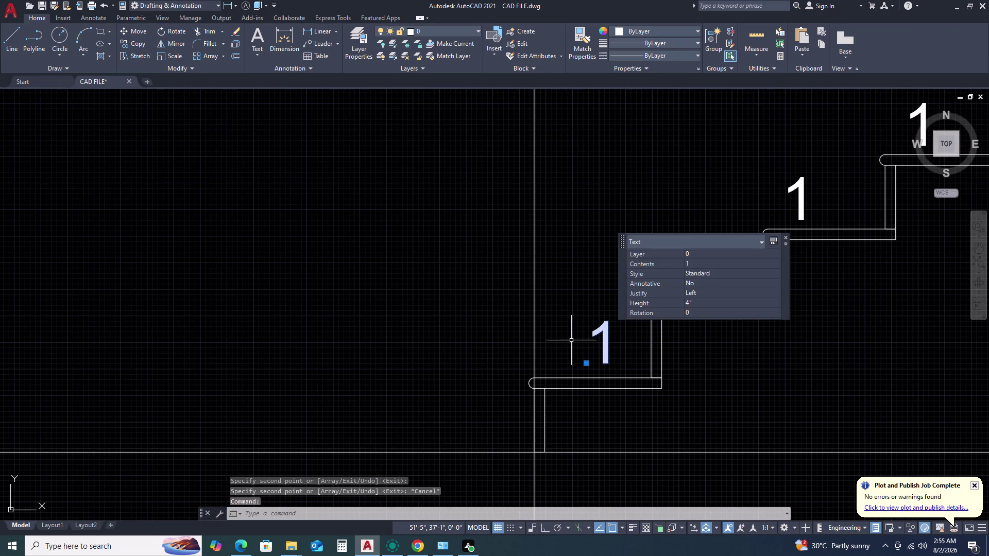
click(570, 339)
key(Escape)
key(Escape)
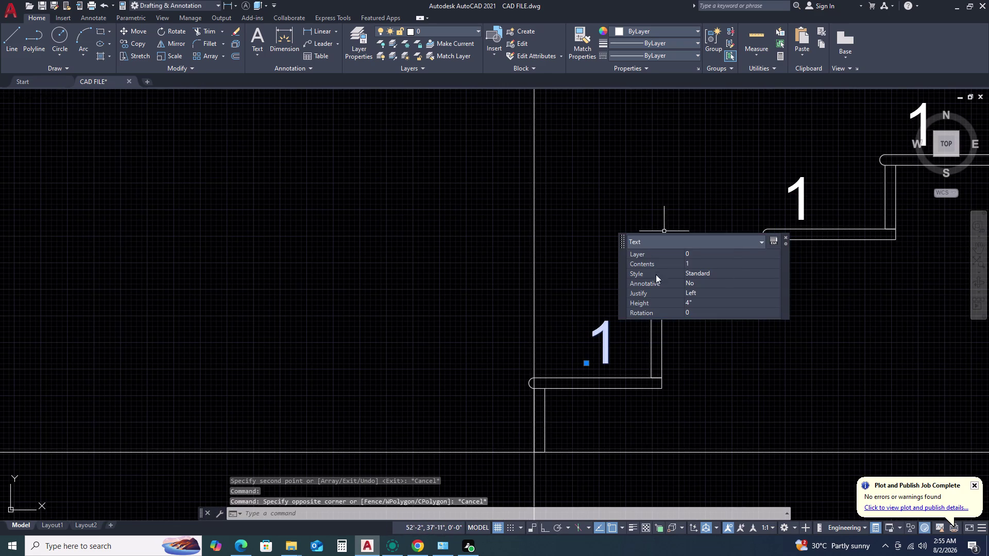
drag(596, 327, 583, 330)
click(556, 336)
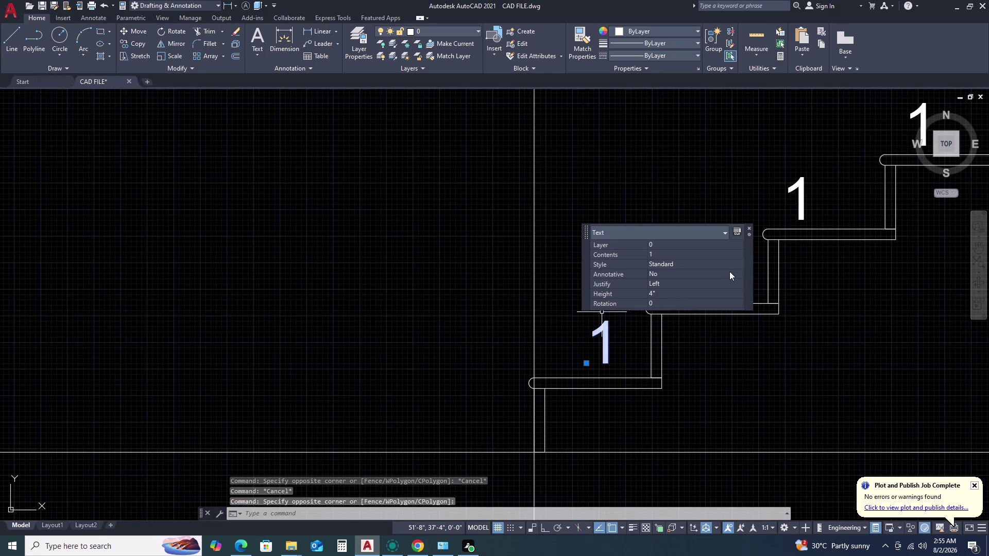
key(Escape)
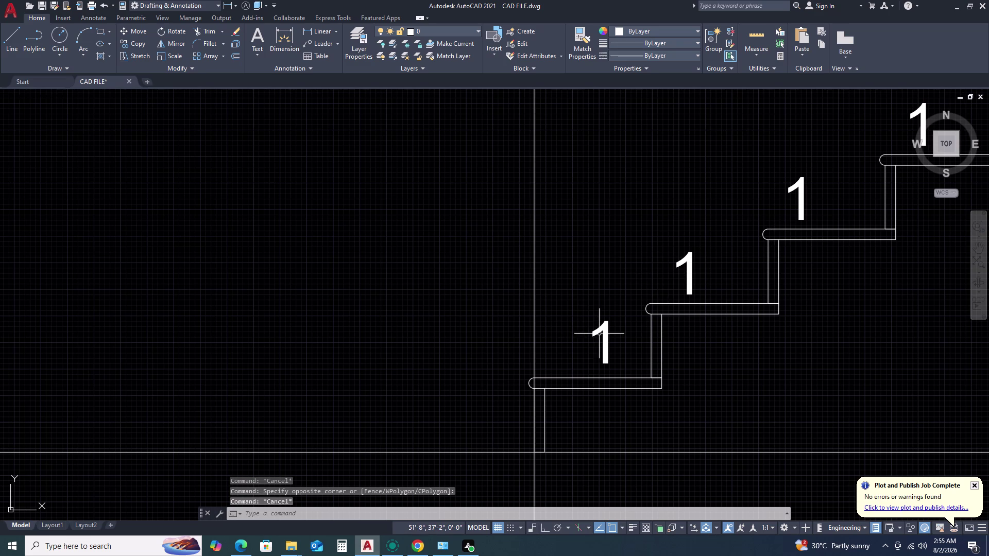
Select the labels on the first and second treads and pan to the section.
click(601, 331)
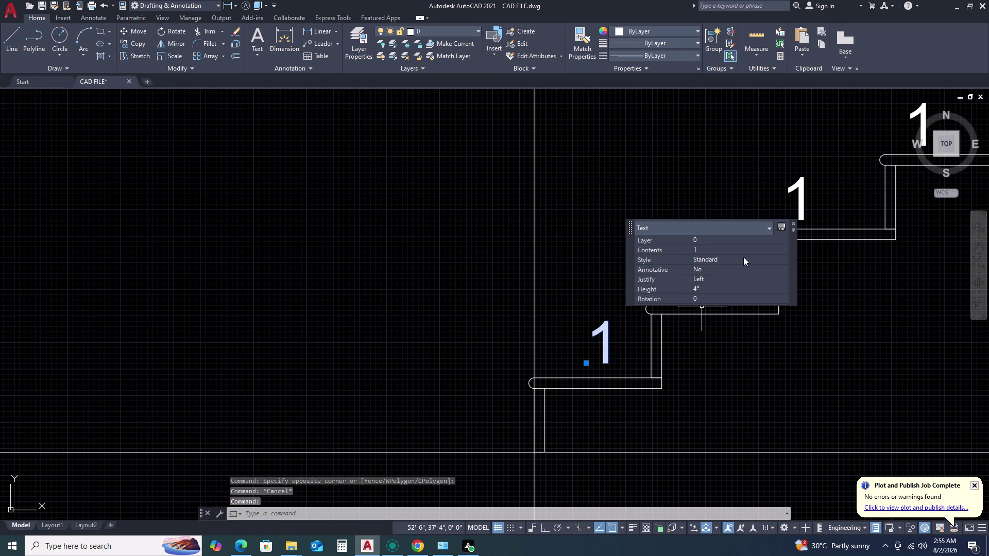
click(796, 222)
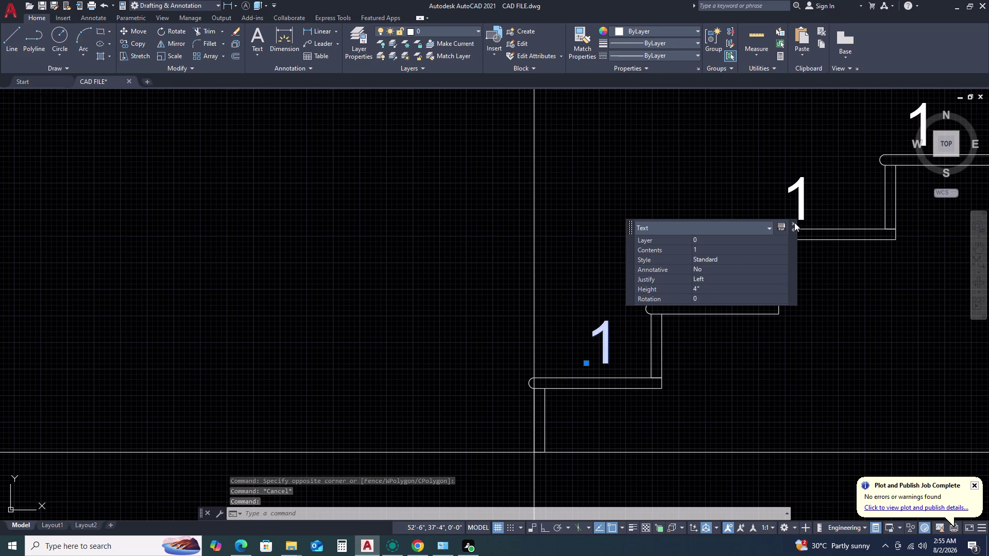
click(795, 222)
click(690, 266)
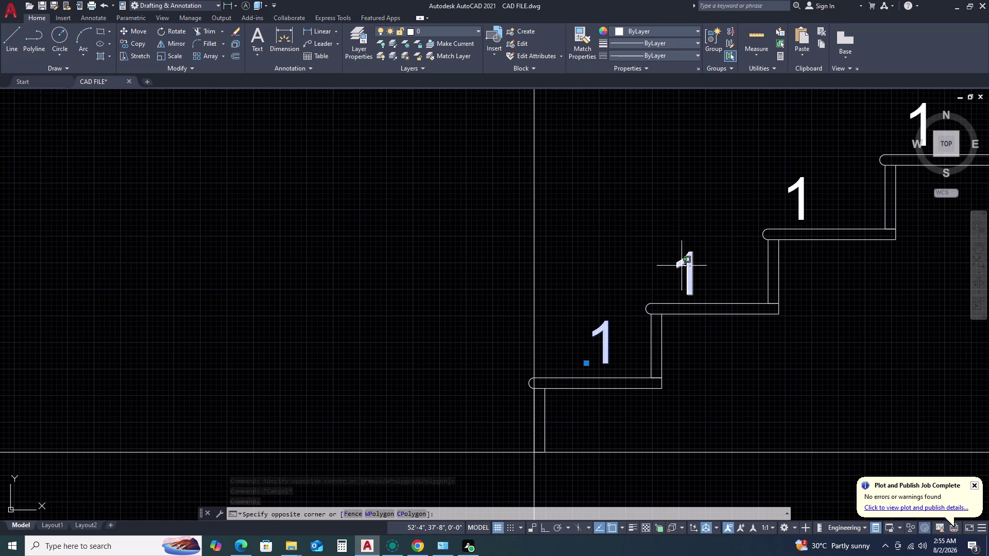
click(682, 266)
scroll(down, 3)
middle_drag(722, 334, 644, 347)
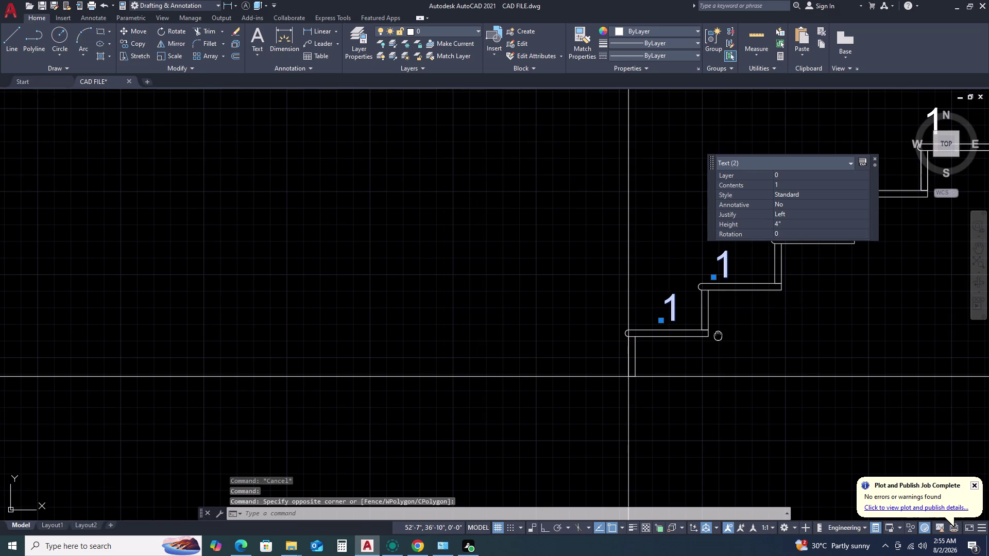
middle_drag(644, 347, 627, 349)
middle_drag(558, 349, 495, 349)
middle_drag(448, 349, 289, 349)
scroll(down, 3)
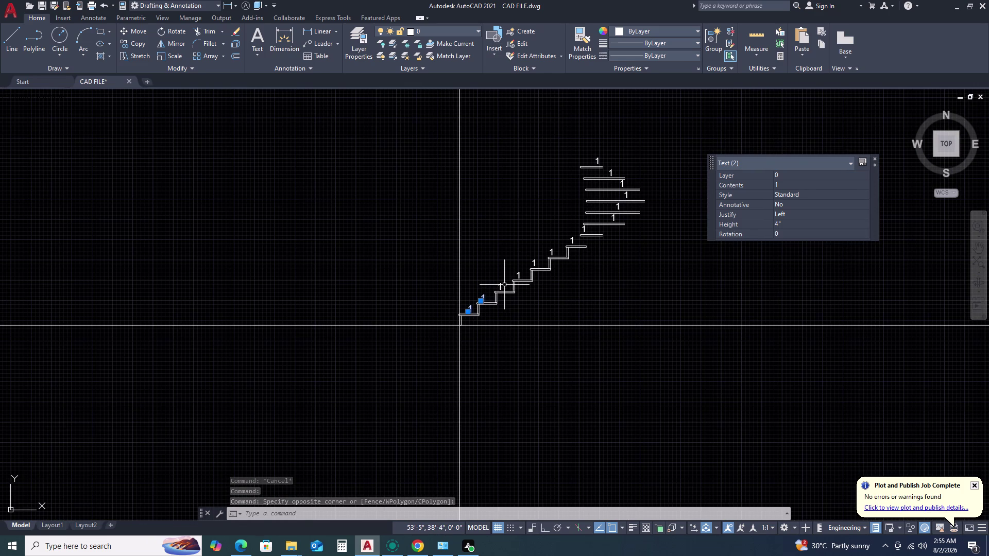
Add the lower-flight step labels to the selection, one by one.
click(502, 286)
click(519, 274)
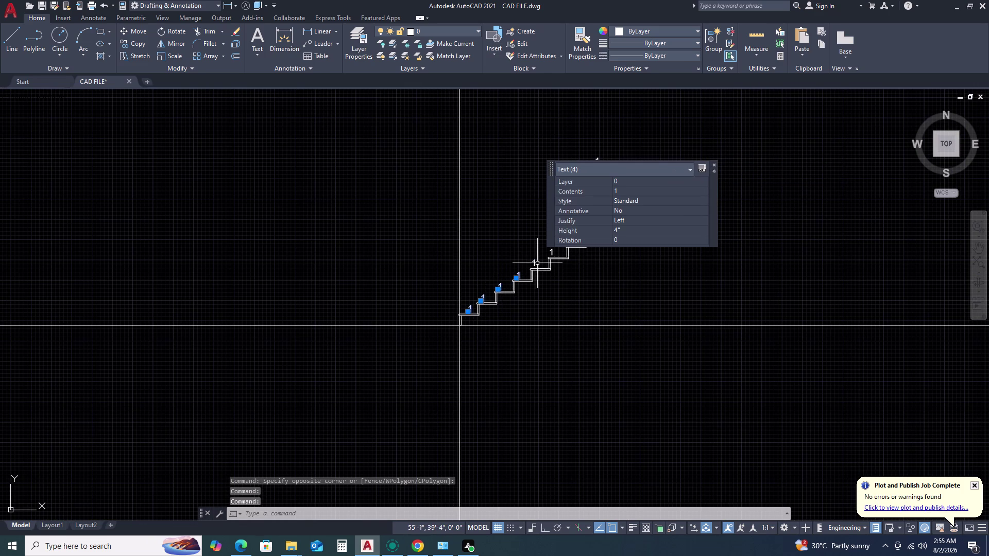
click(535, 262)
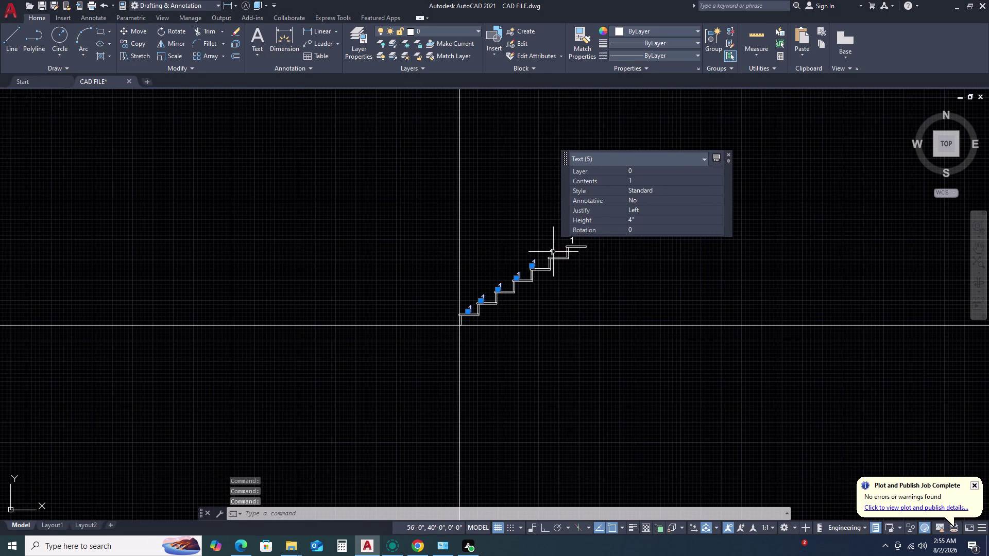
click(553, 253)
click(574, 238)
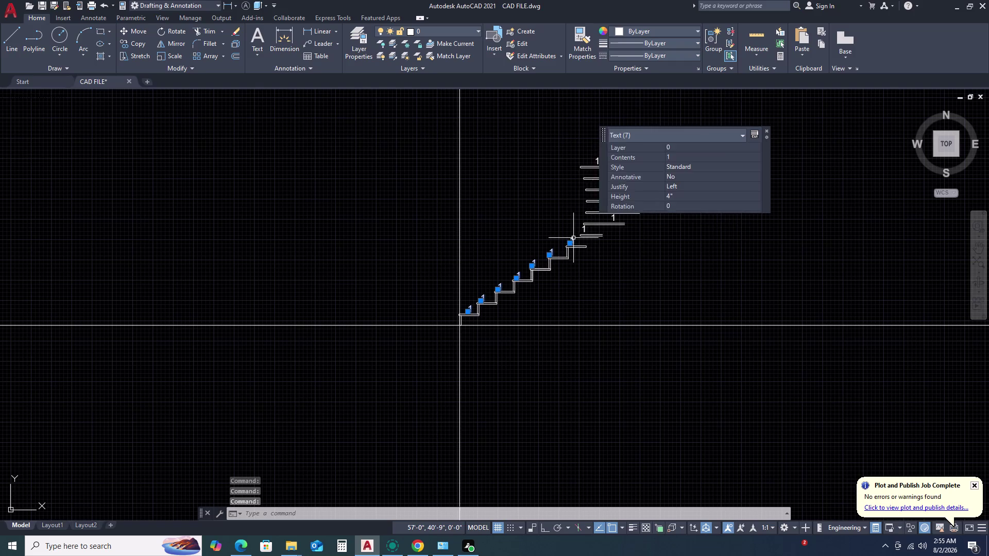
click(583, 231)
click(587, 230)
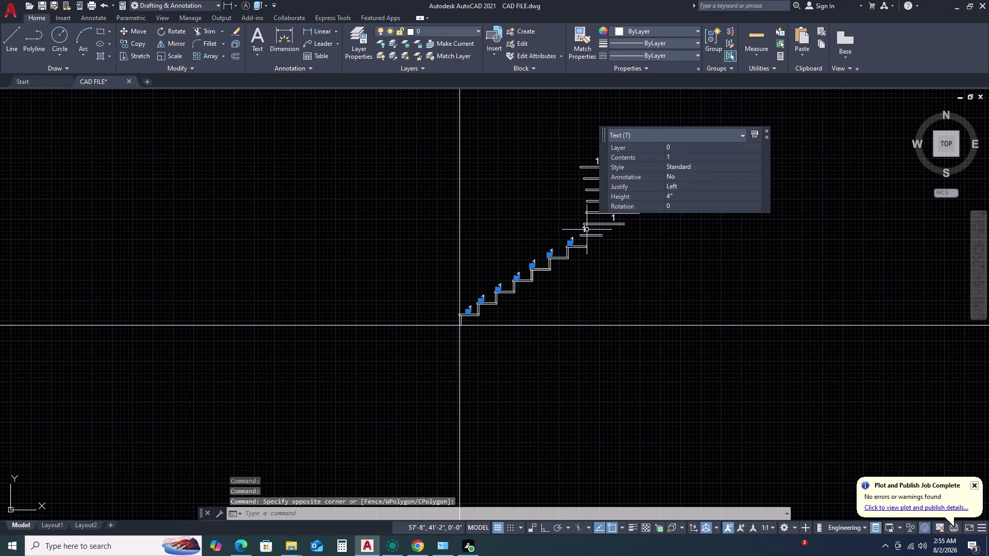
click(586, 230)
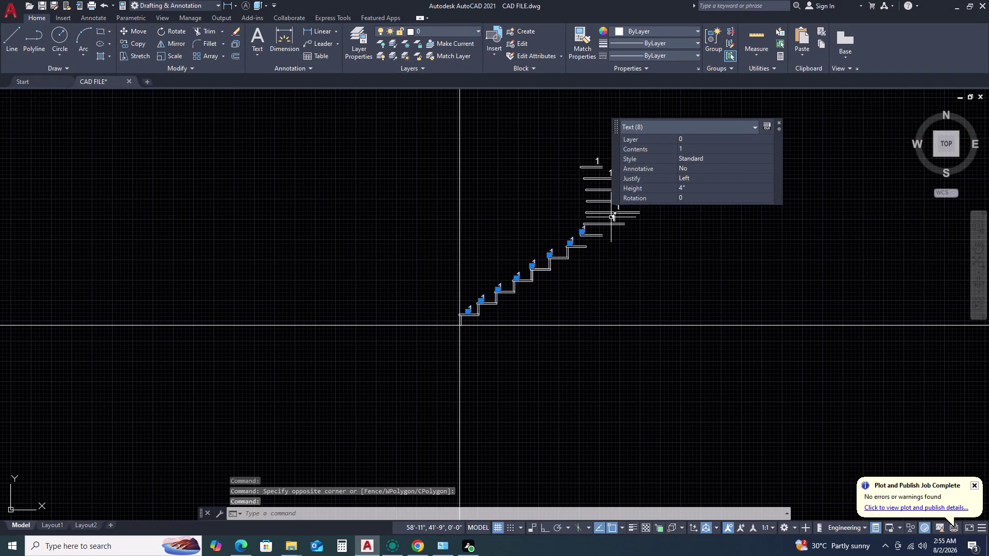
Add the landing labels and the topmost label to the selection.
click(611, 217)
click(617, 209)
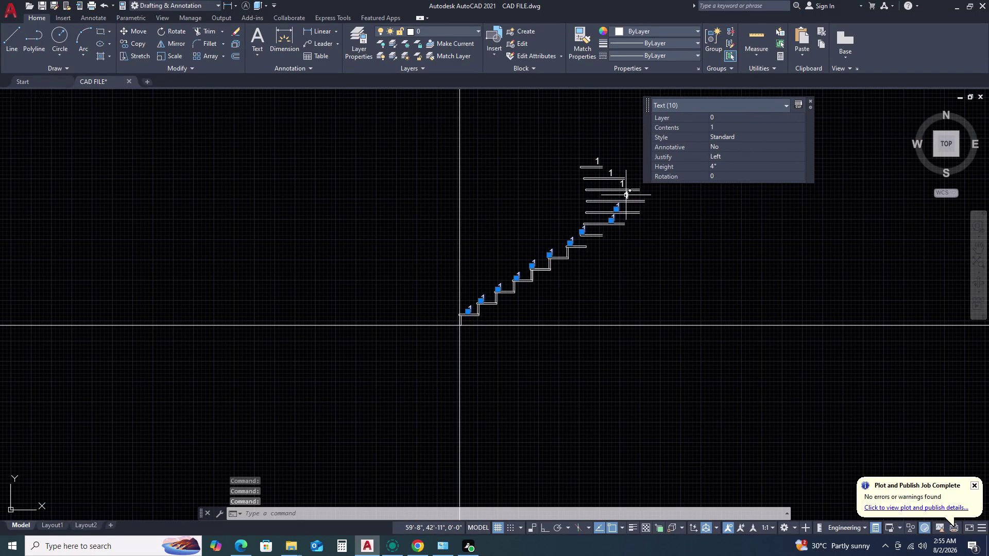
click(626, 196)
click(623, 184)
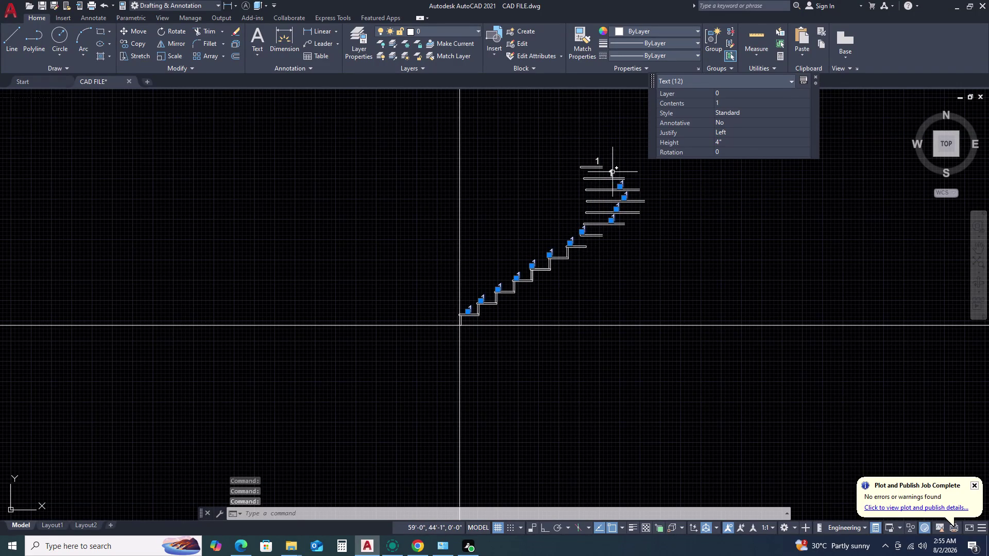
click(612, 171)
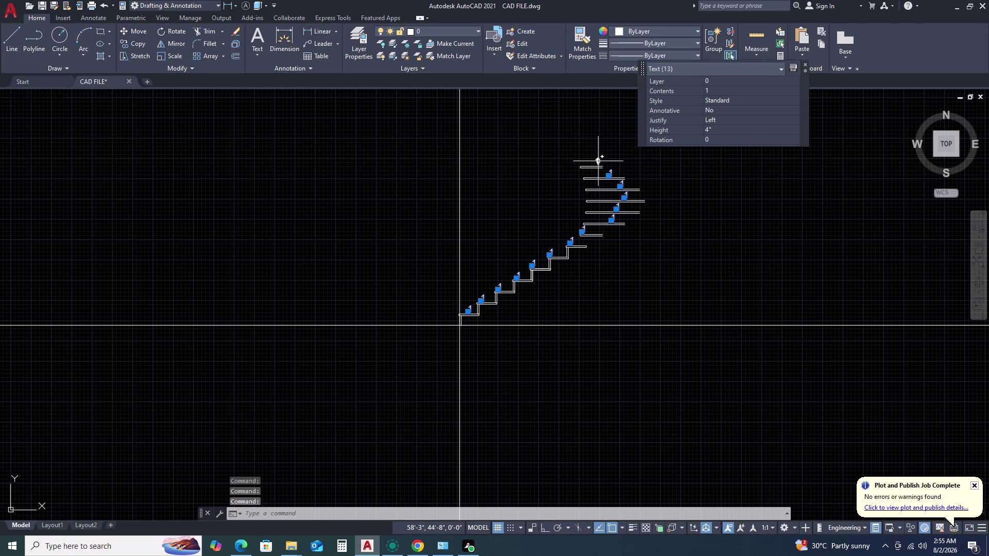
click(598, 162)
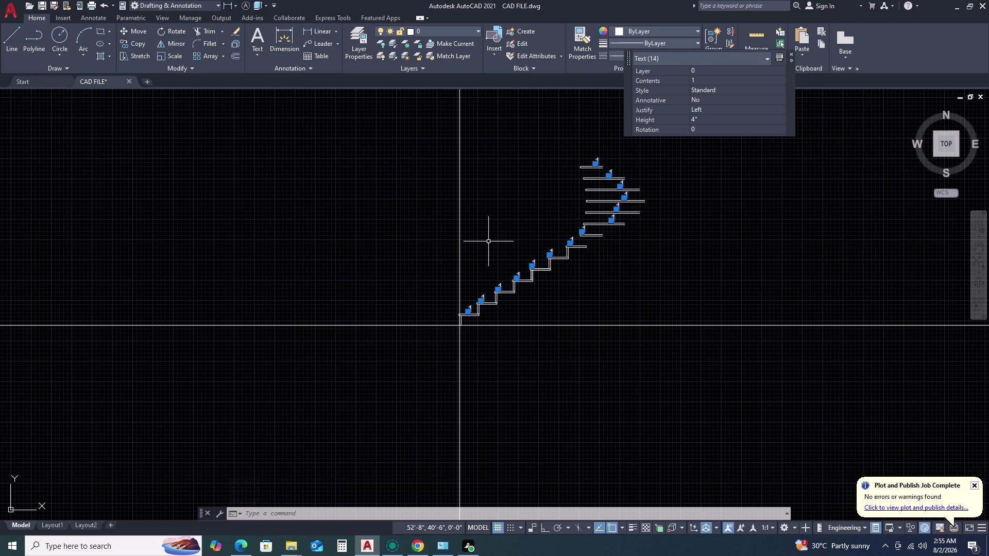
Attempt to enter the text-numbering command, erasing a mistyped command name.
key(t)
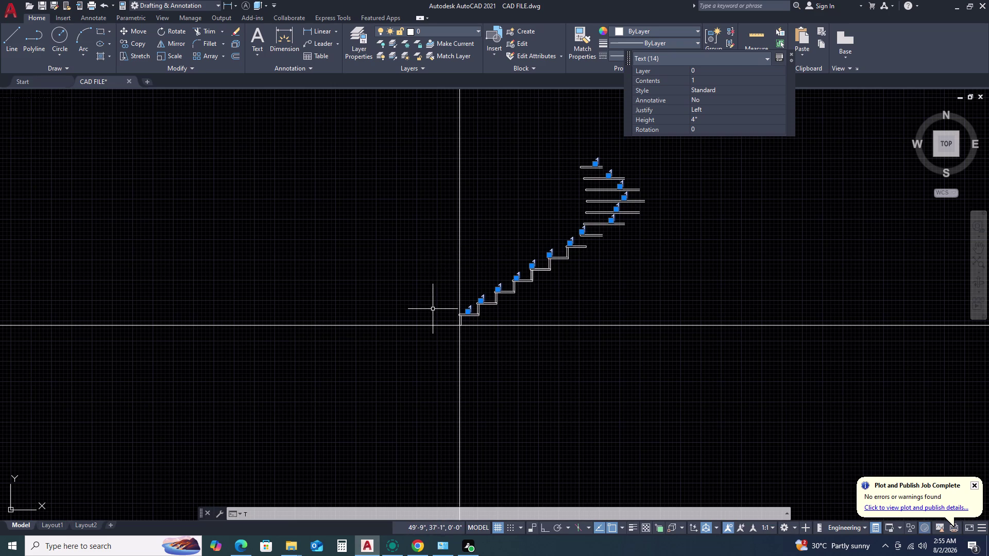
key(c)
key(space)
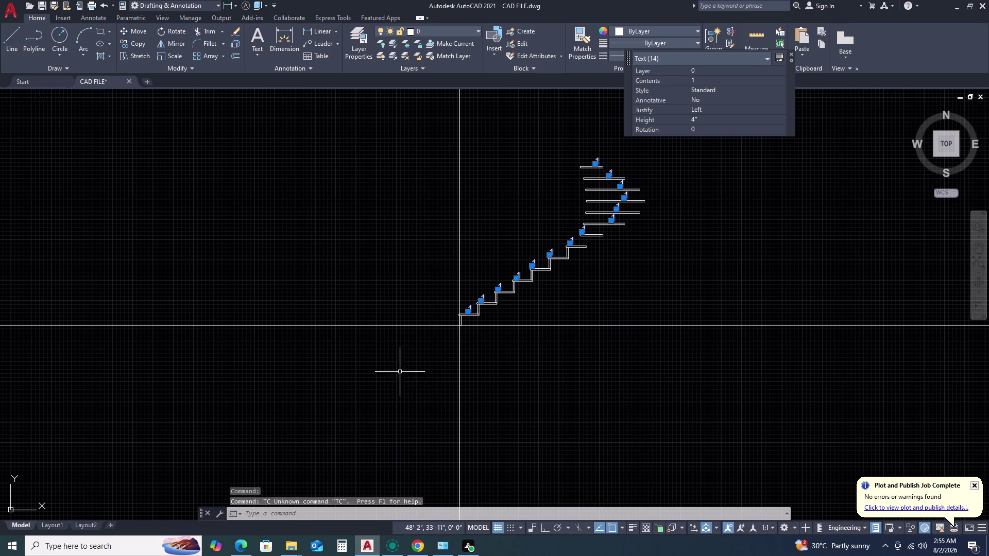
key(r)
key(c)
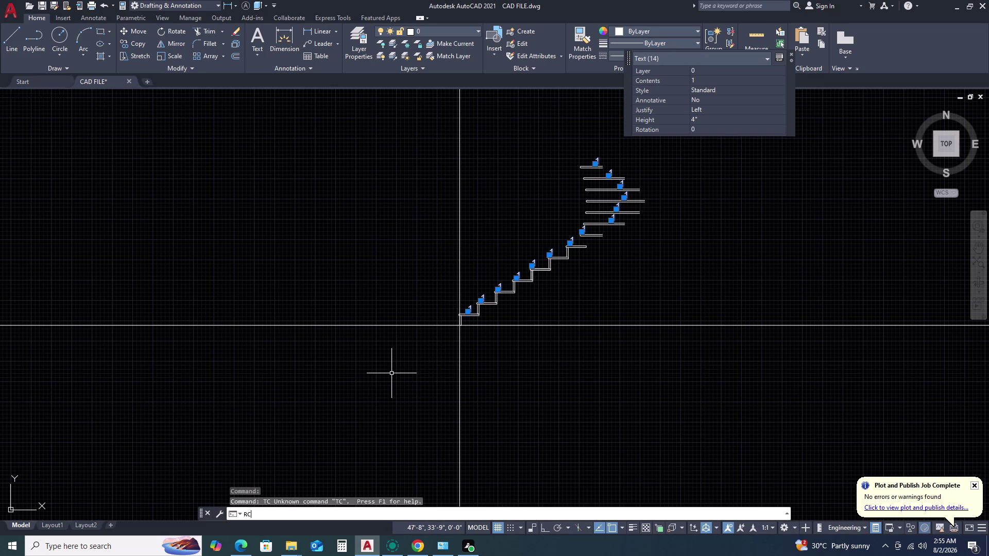
key(o)
key(u)
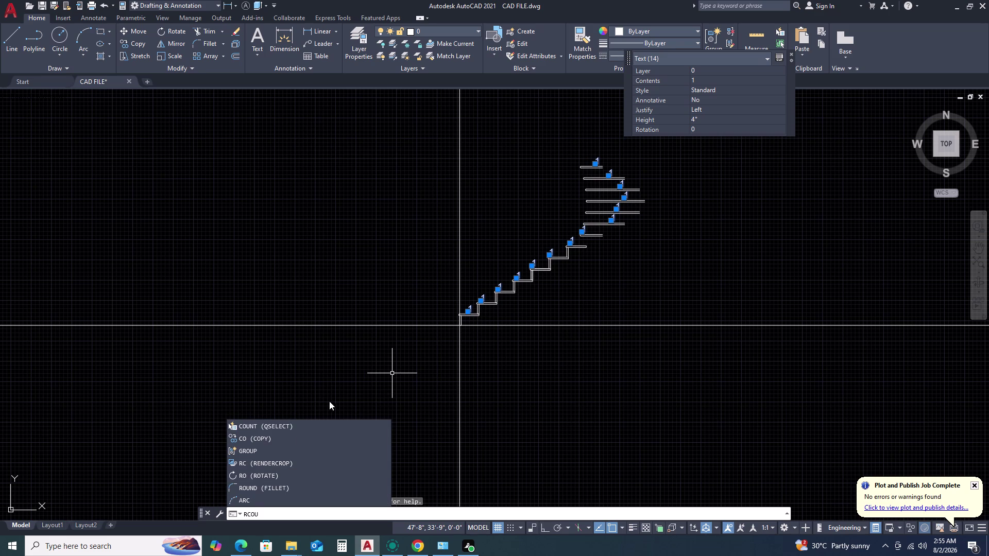
key(BackSpace)
key(BackSpace)
key(BackSpace)
key(BackSpace)
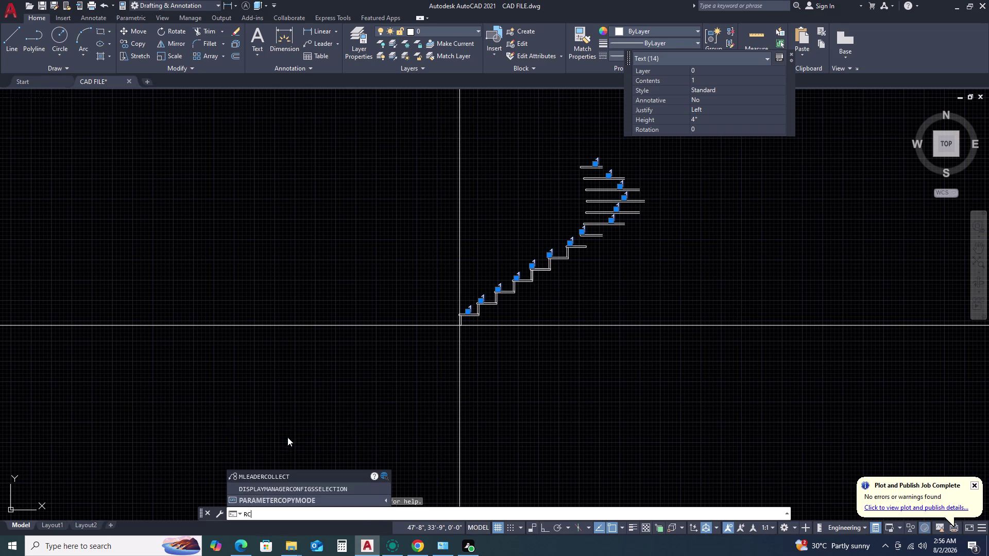
key(BackSpace)
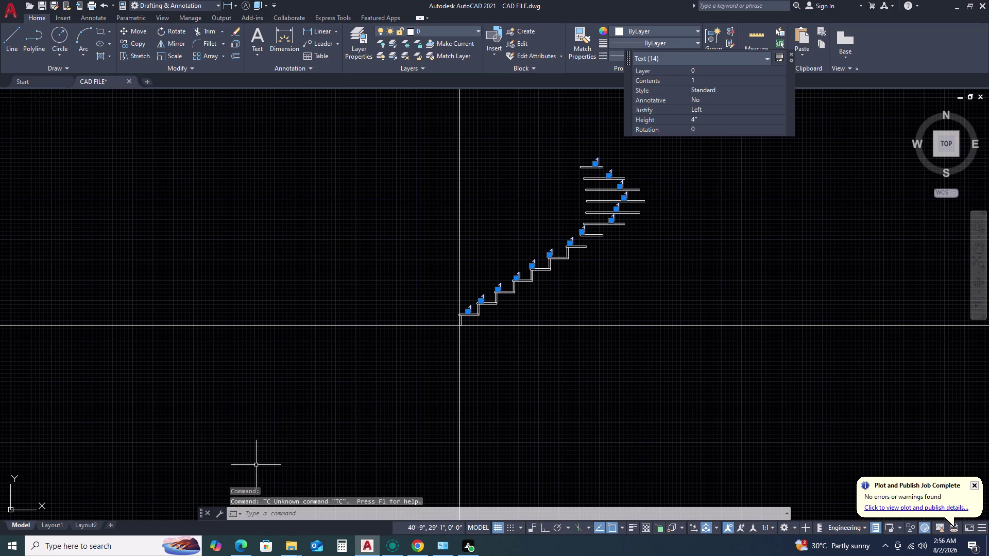
Run TCOUNT on the 14 step labels and sort them by selection order.
key(t)
key(c)
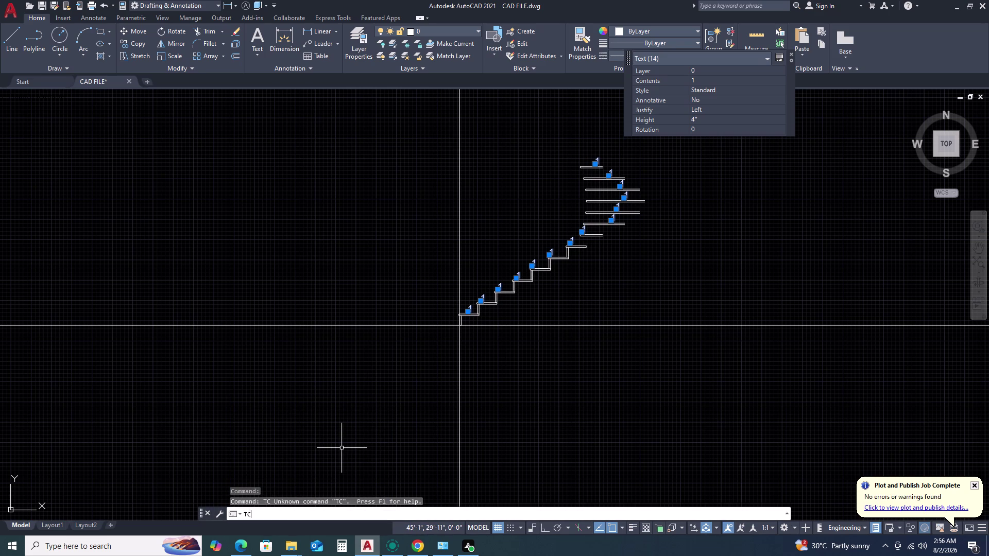
text(OU)
click(272, 502)
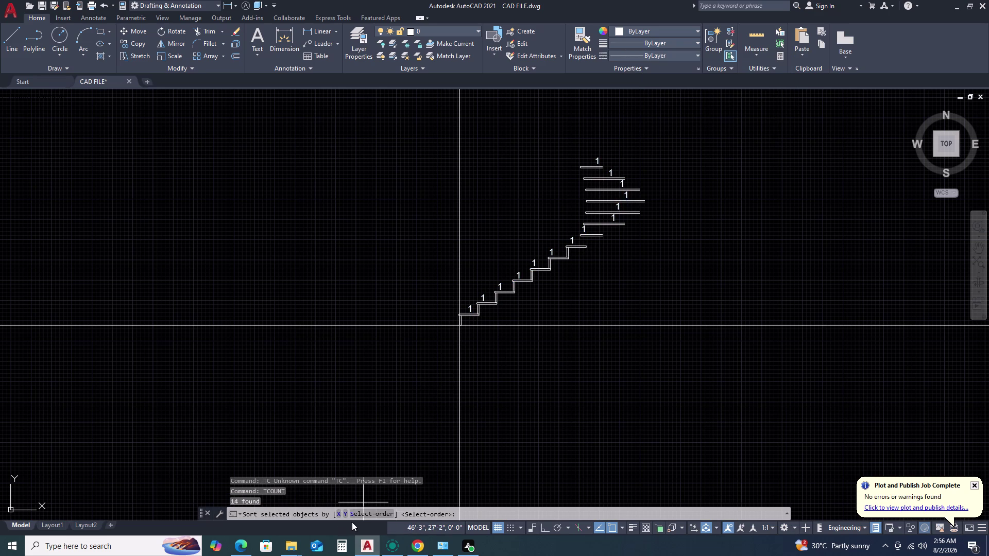
click(374, 516)
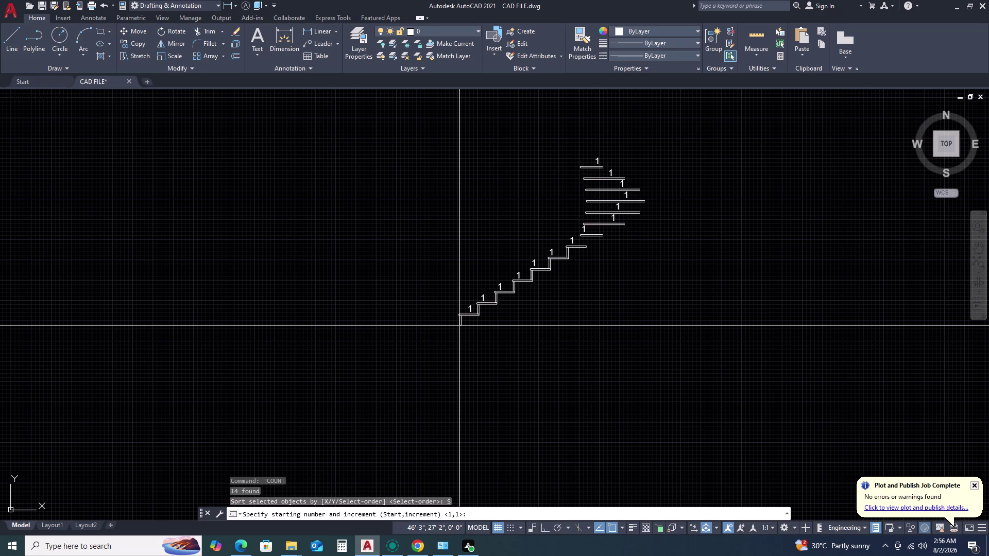
Number the labels from 1 with increment 1, overwriting them to read 1 through 14.
text(1,)
text(1)
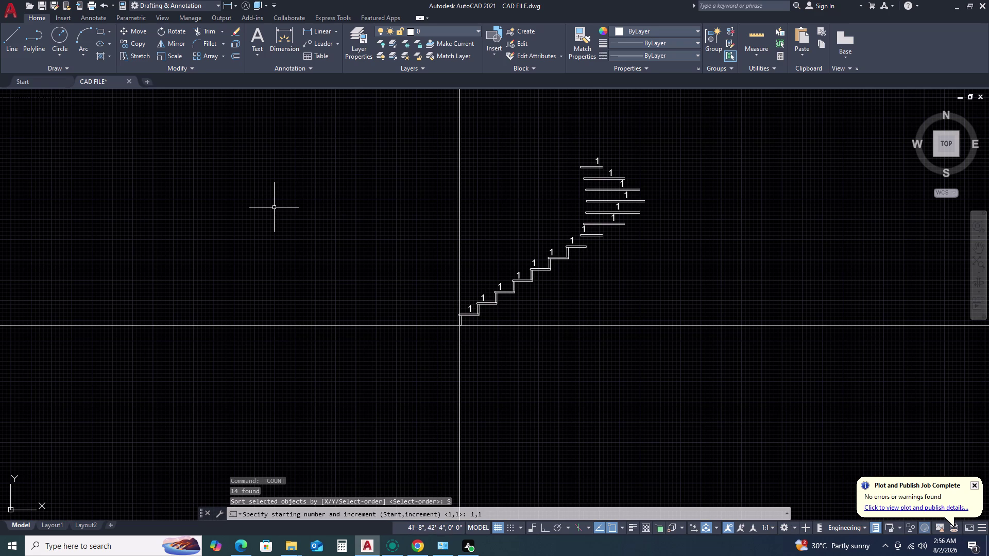
key(Return)
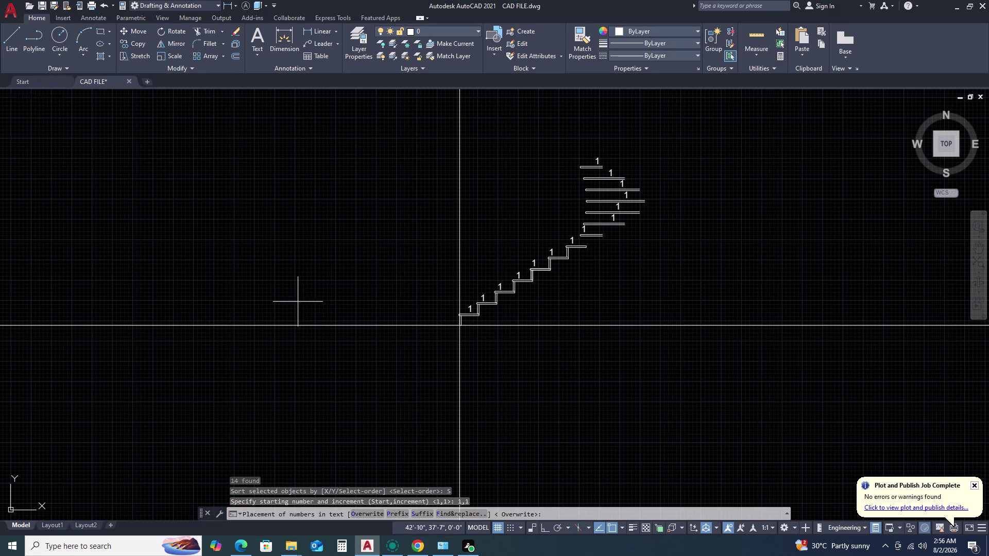
scroll(up, 3)
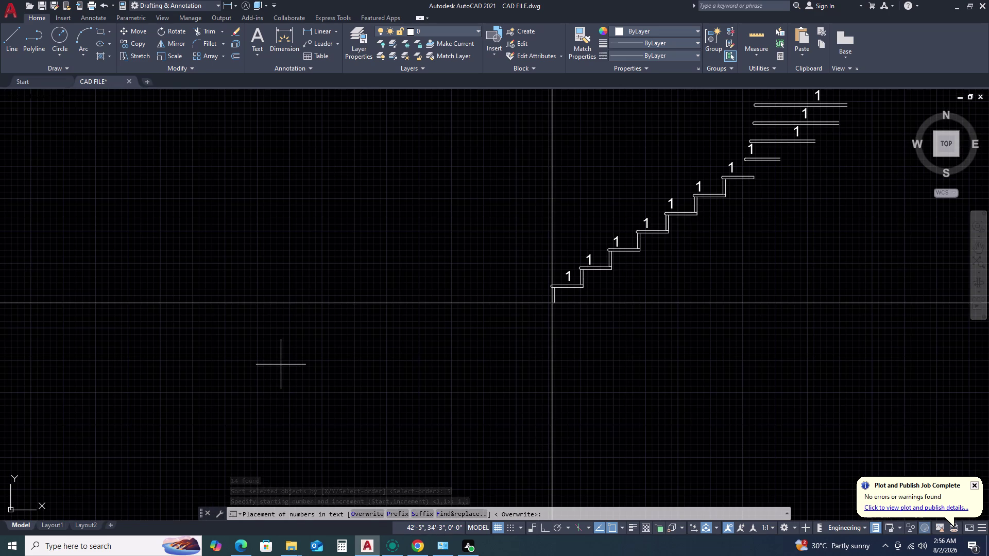
scroll(down, 3)
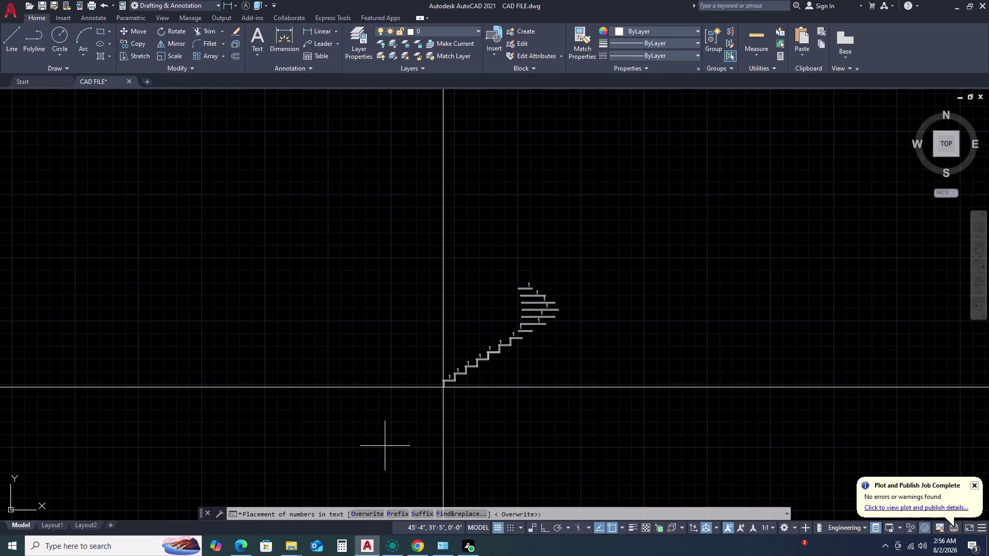
scroll(up, 3)
scroll(up, 3)
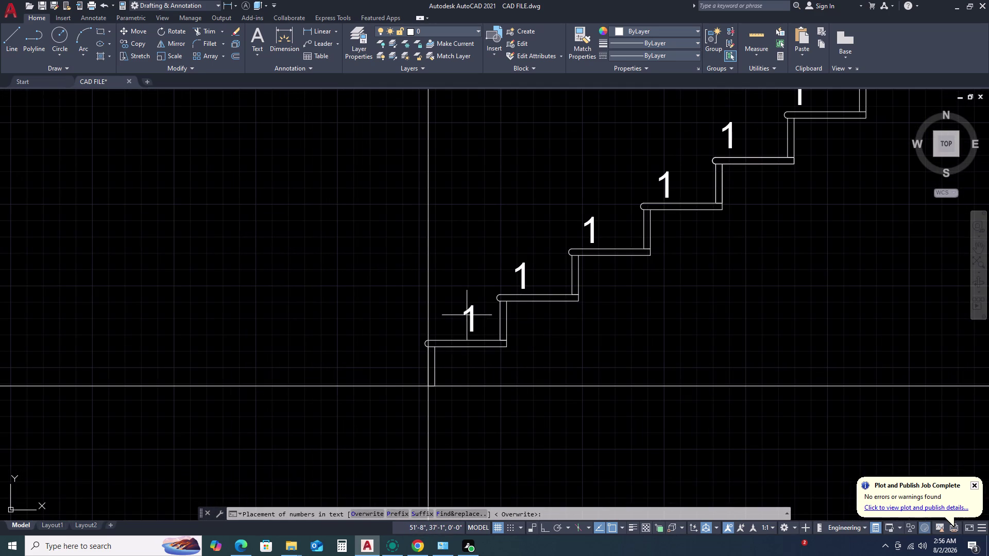
click(469, 314)
click(469, 312)
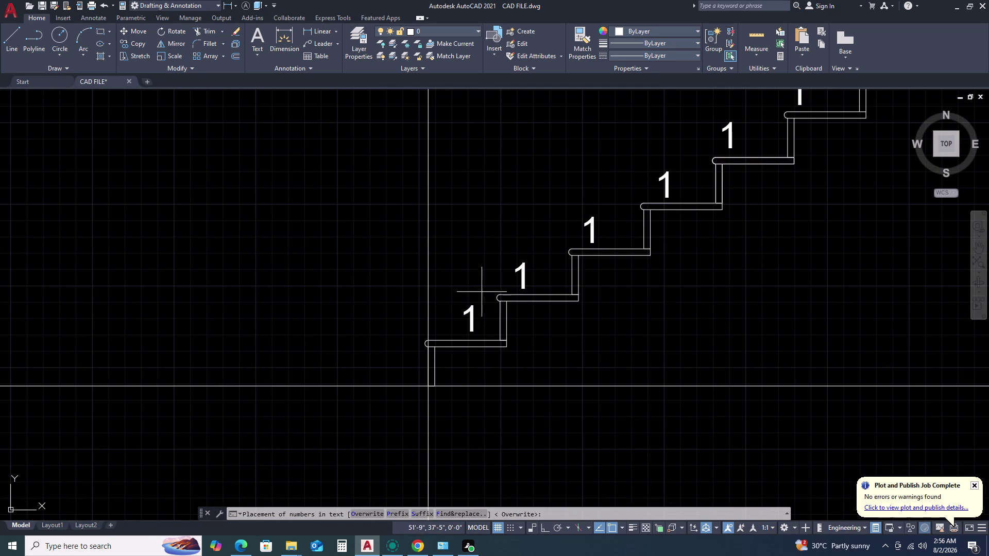
click(364, 518)
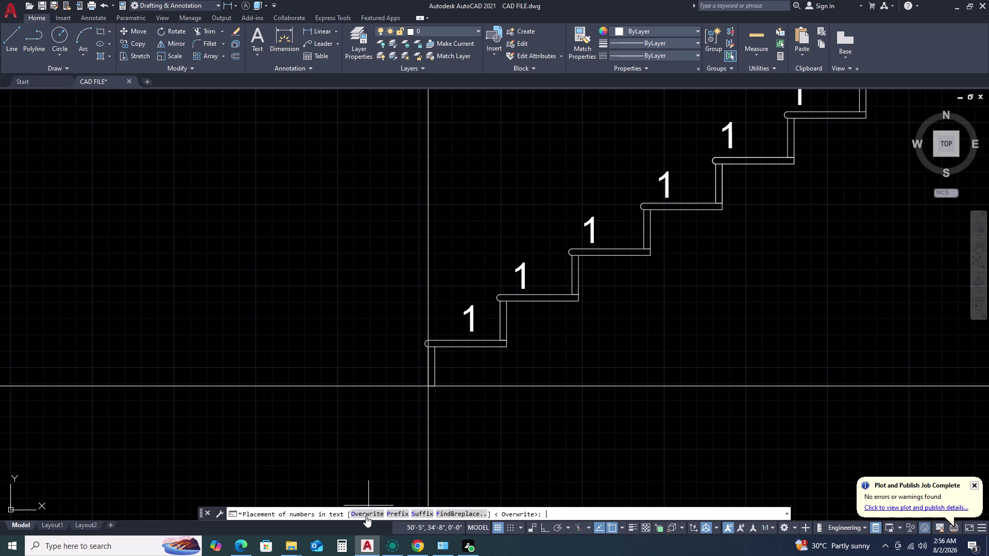
click(371, 514)
Pan and zoom across the numbered stair section.
scroll(down, 3)
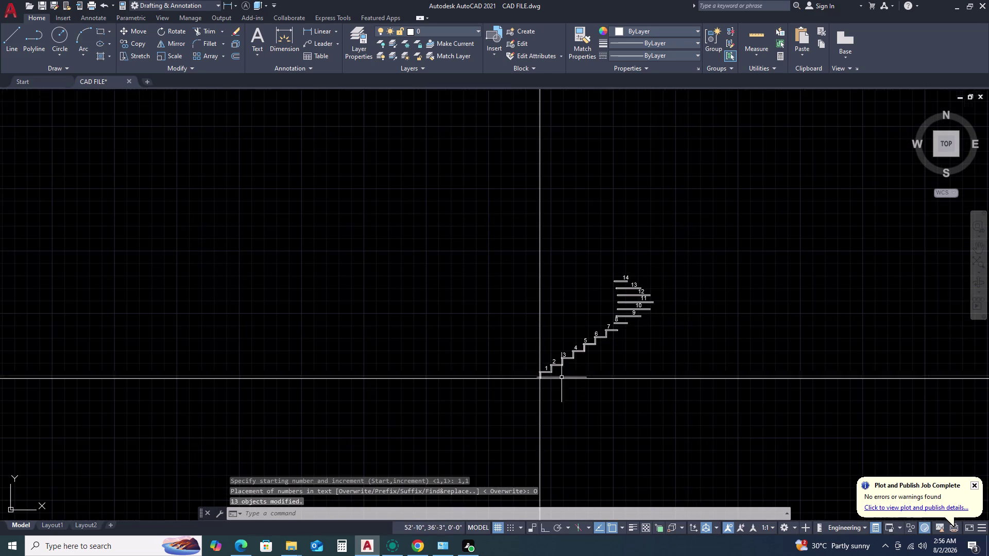
scroll(up, 3)
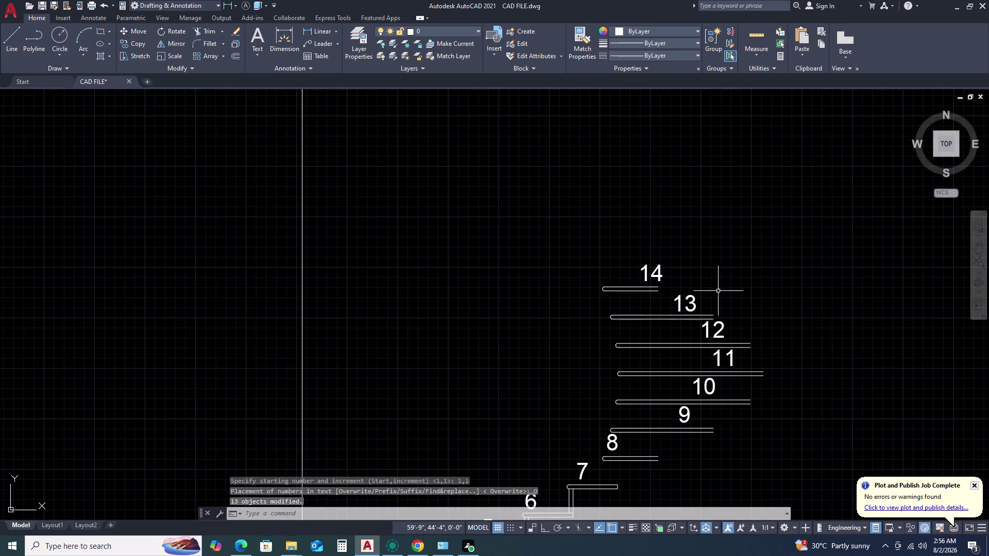
middle_click(716, 294)
middle_drag(713, 296, 700, 298)
middle_click(686, 298)
middle_click(679, 298)
scroll(down, 3)
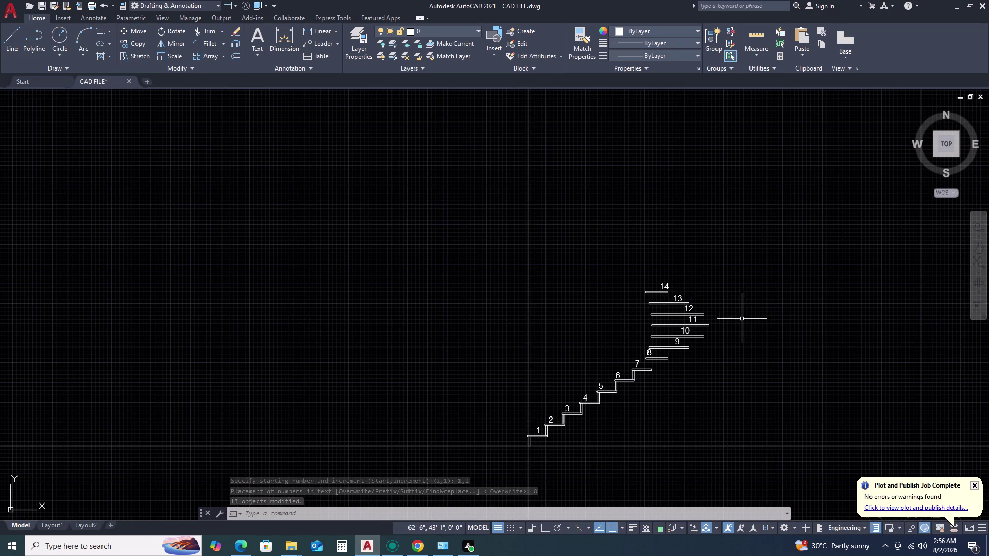
scroll(up, 3)
scroll(down, 3)
scroll(down, 3)
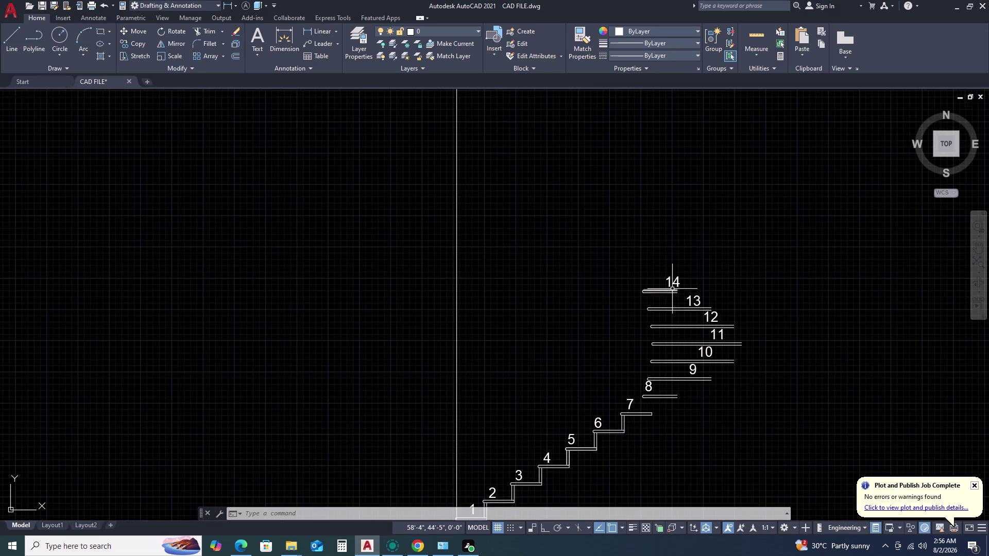
scroll(down, 3)
Pan to tread 14 and window-select its three outline lines.
middle_click(688, 276)
middle_drag(687, 281, 667, 310)
middle_drag(664, 314, 650, 332)
middle_drag(643, 340, 638, 345)
middle_drag(633, 348, 623, 356)
middle_click(622, 356)
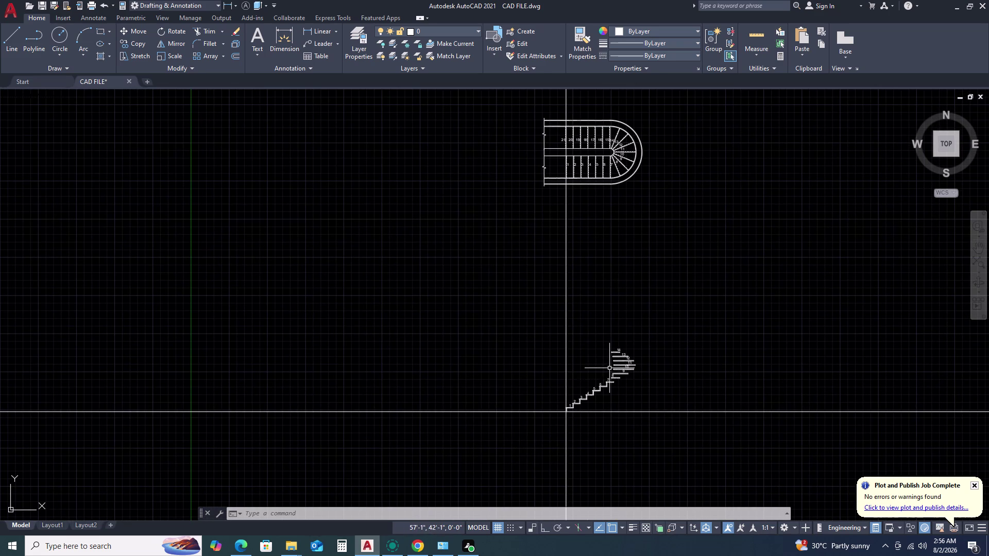
scroll(up, 3)
click(584, 270)
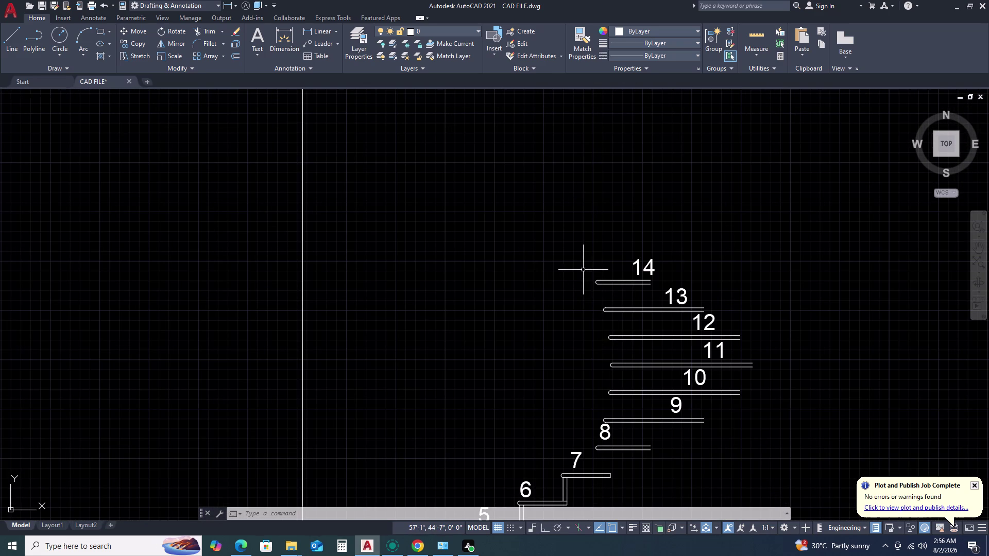
click(666, 296)
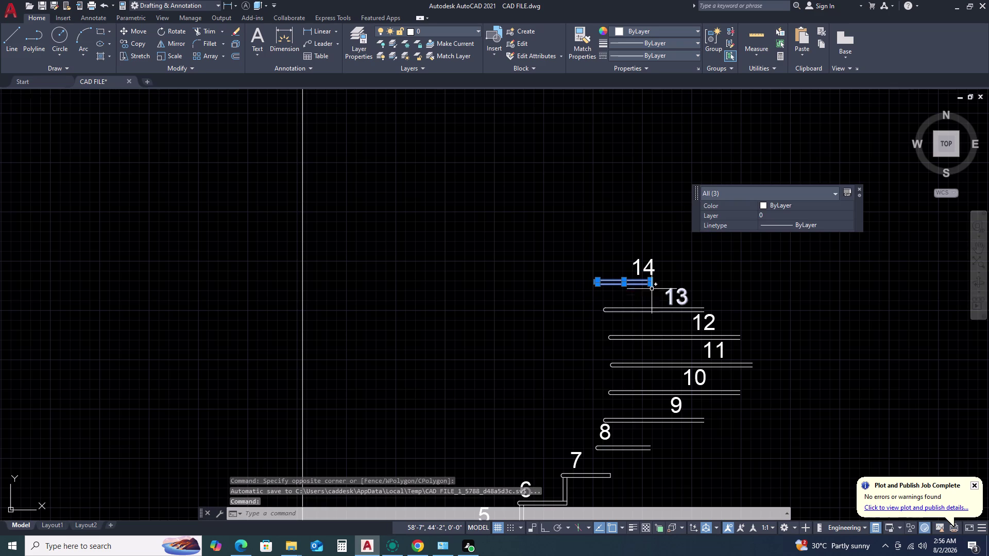
Abandon a first mirror attempt and reselect tread 14's three outline lines.
scroll(up, 3)
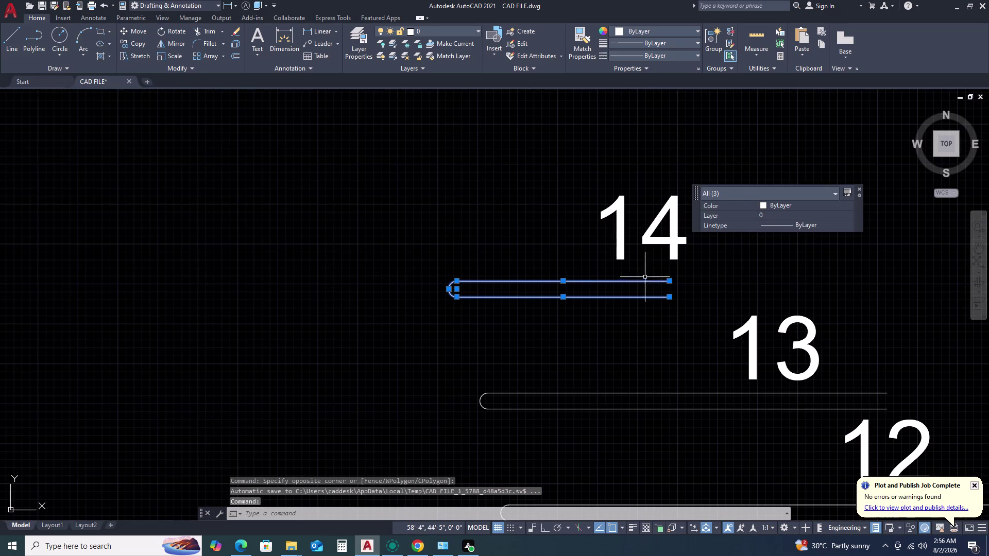
key(m)
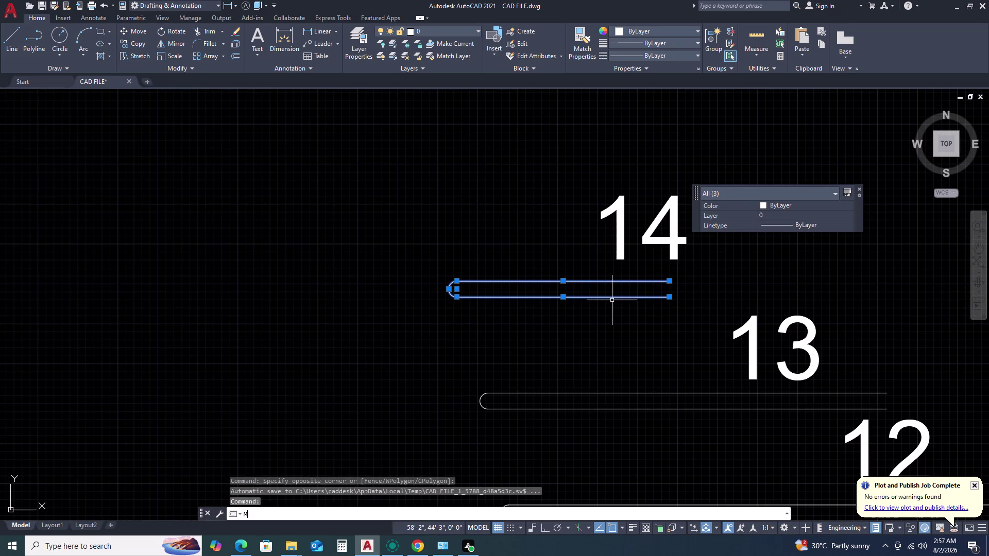
key(i)
key(space)
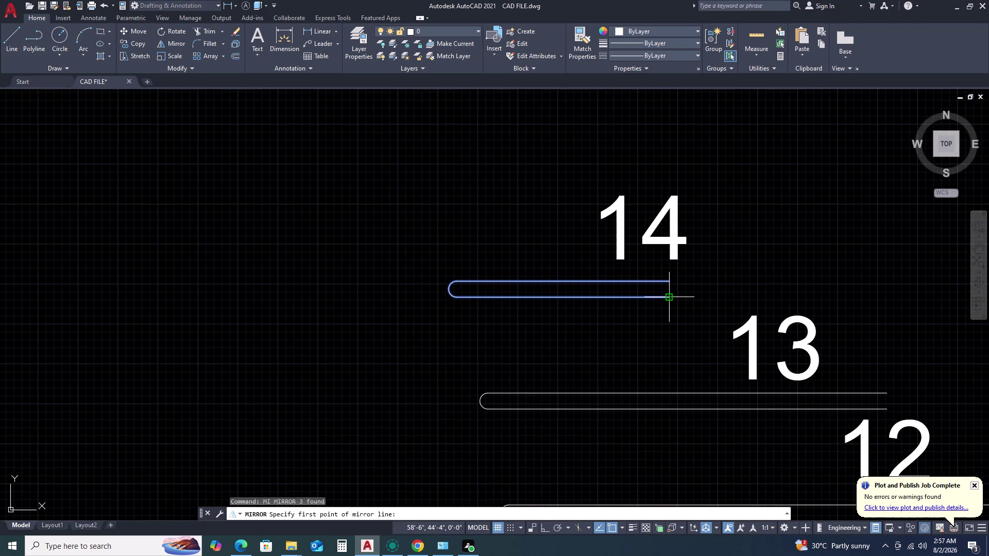
double_click(669, 300)
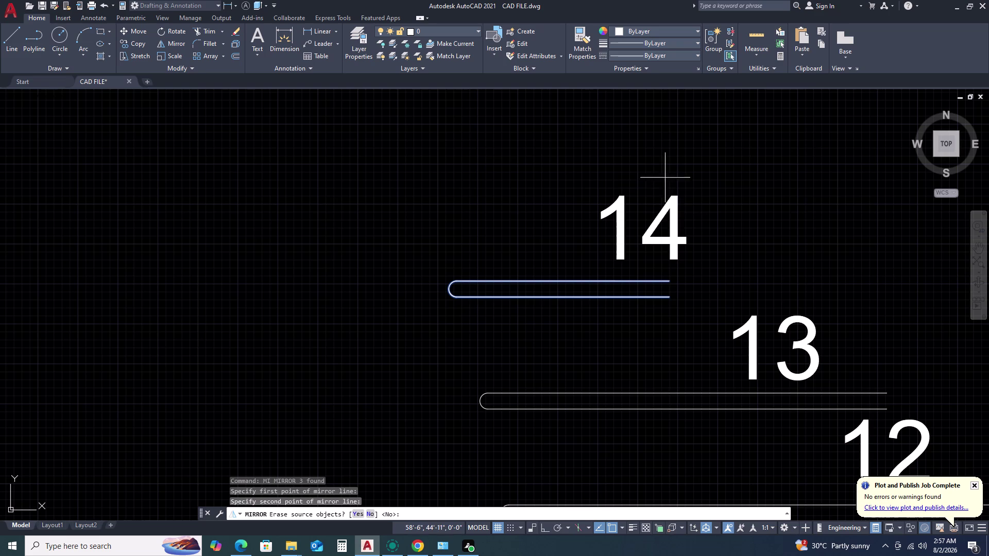
scroll(down, 3)
key(Escape)
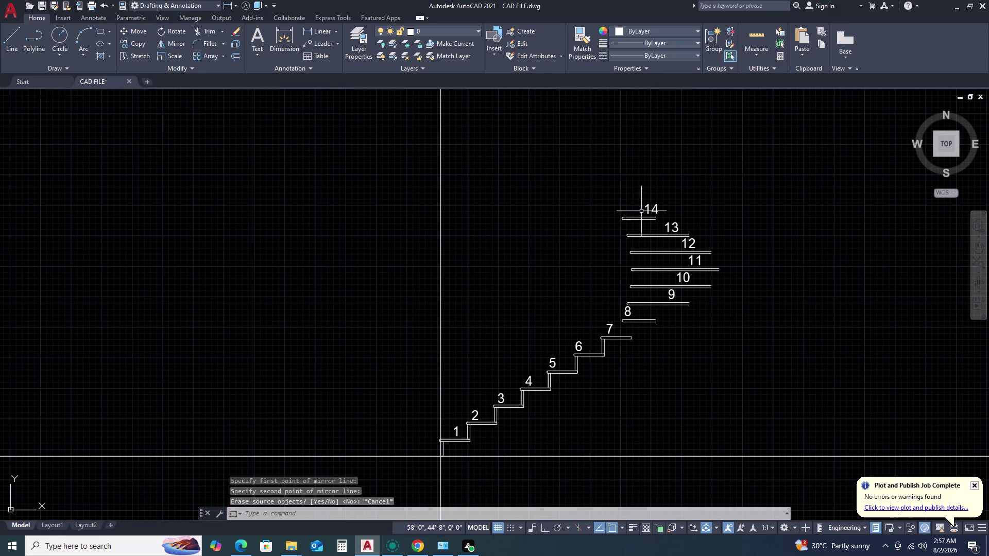
click(642, 232)
key(Escape)
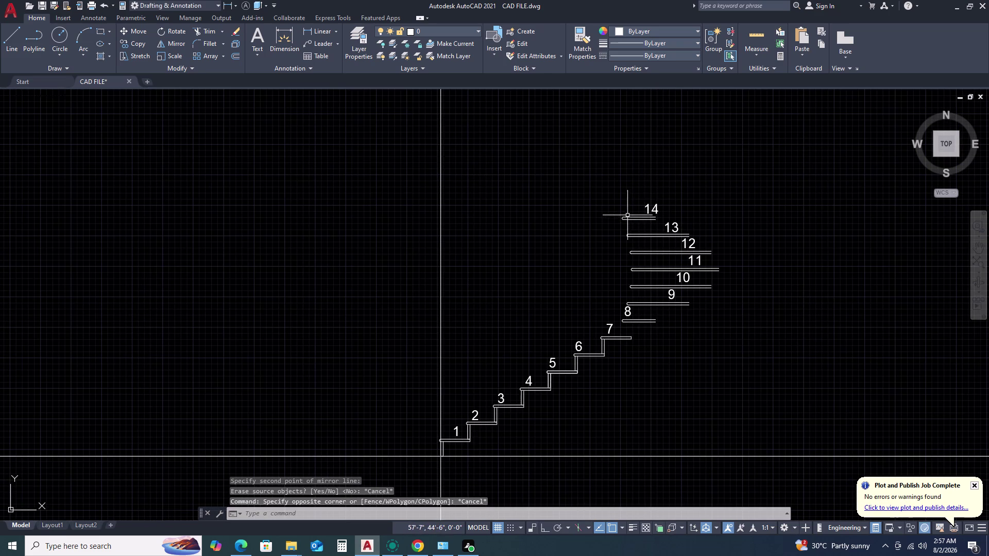
scroll(up, 3)
drag(703, 262, 688, 261)
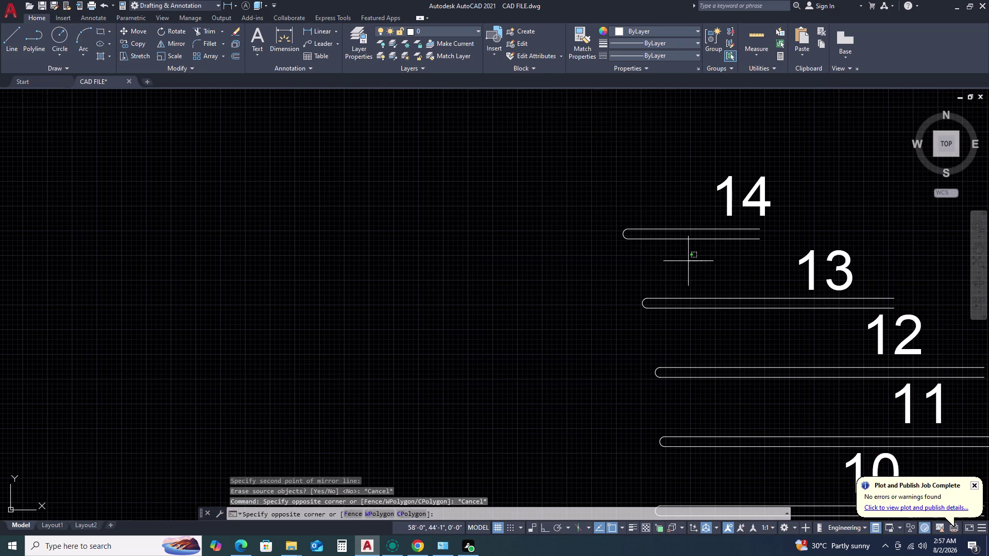
click(606, 221)
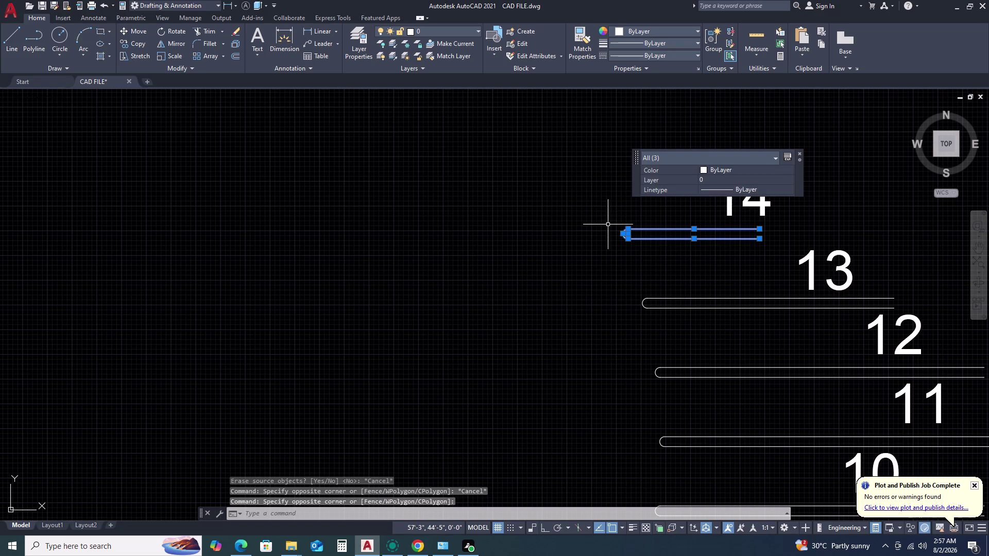
Mirror tread 14 about a vertical line at its right end, keeping the original, and select the copy.
key(m)
text(I)
key(space)
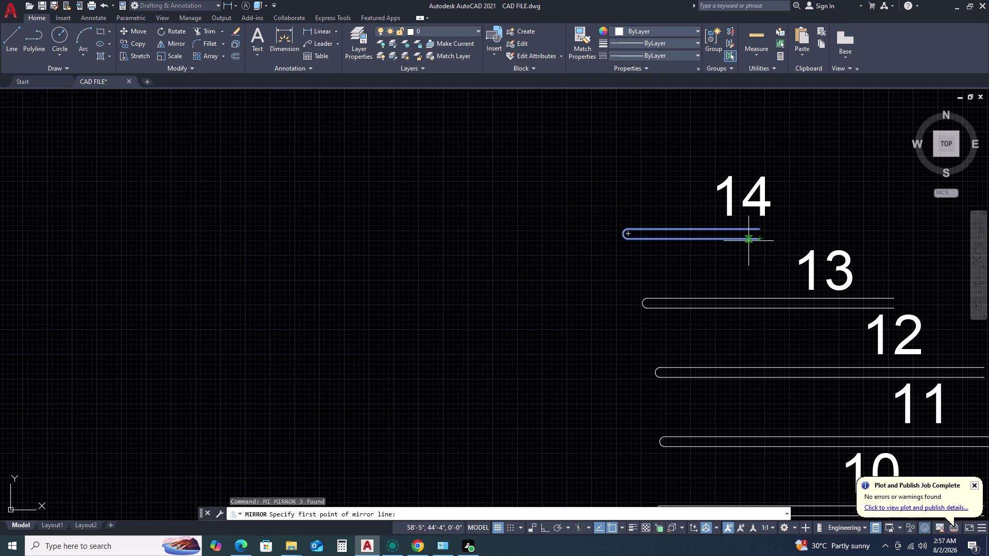
click(757, 242)
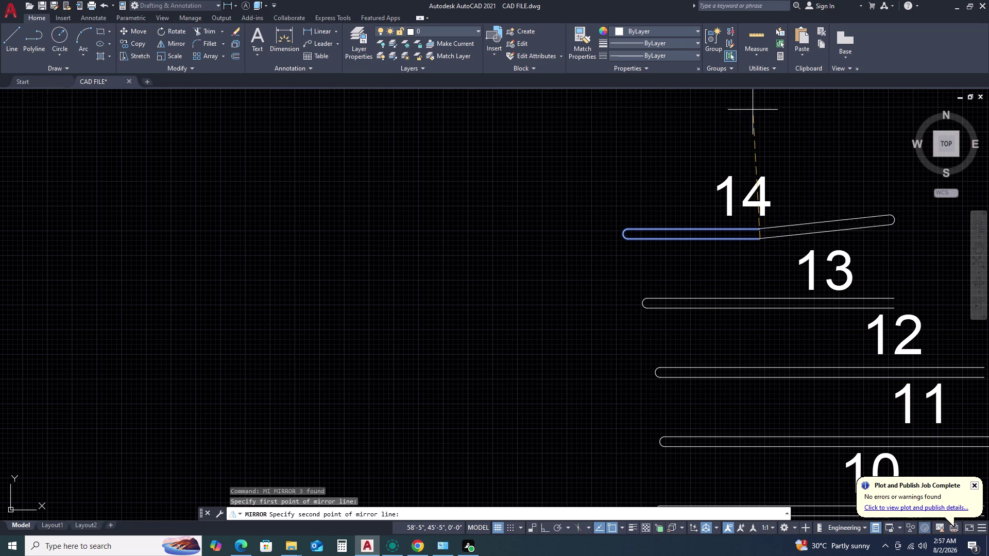
key(F8)
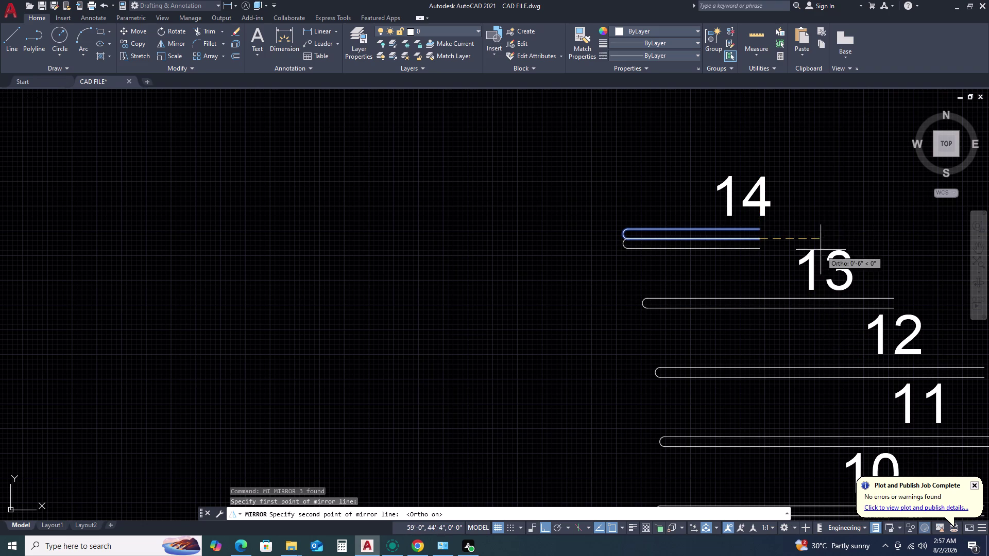
click(767, 151)
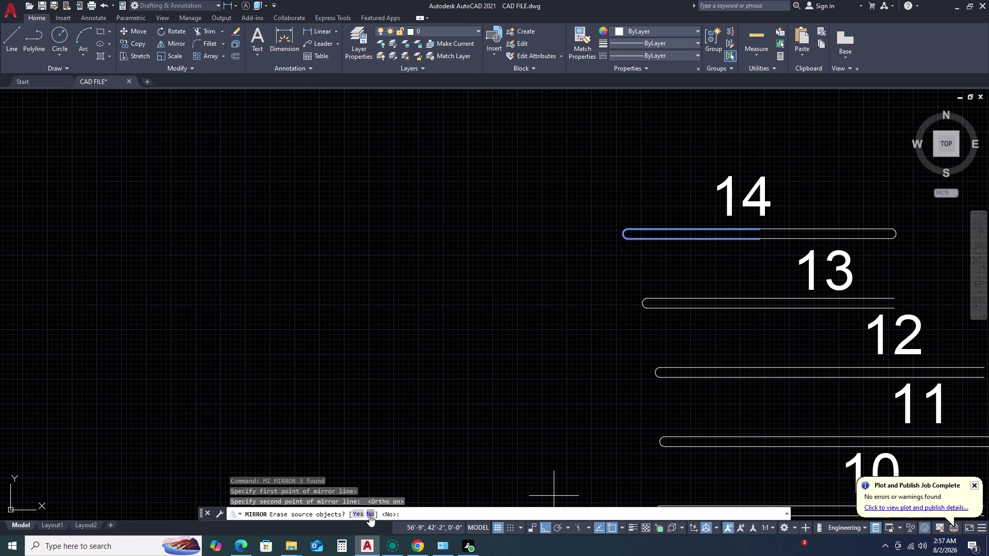
click(369, 516)
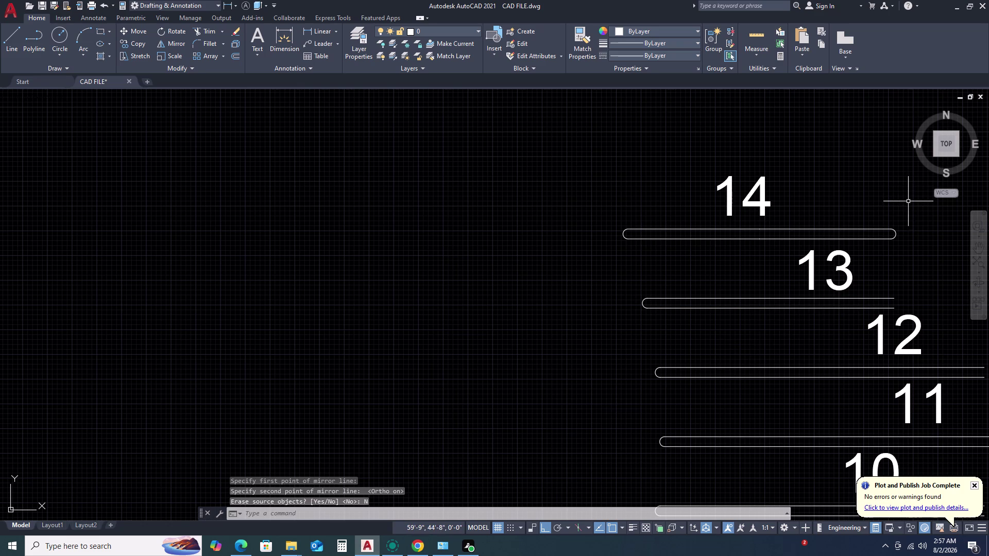
click(907, 203)
click(859, 243)
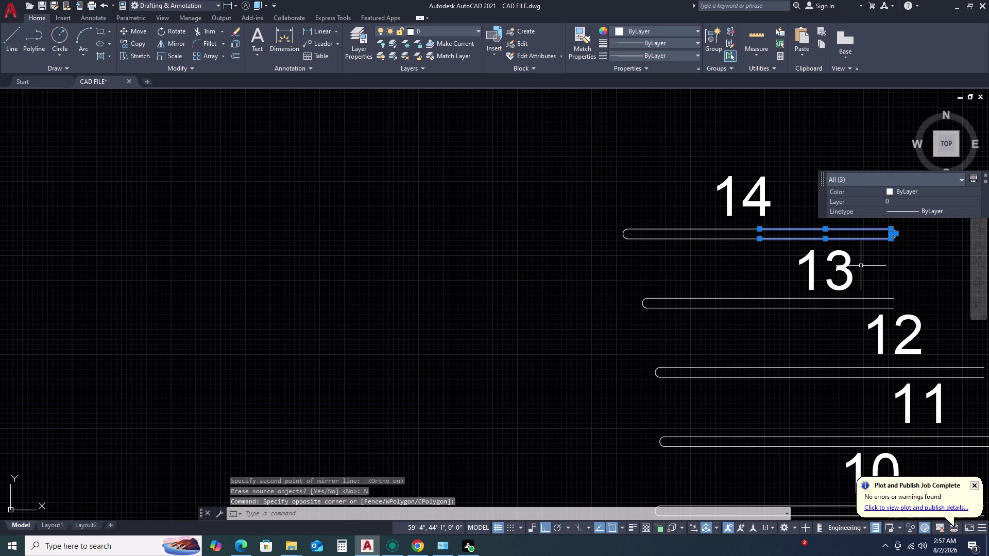
Trial-move tread 14's mirrored copy onto the original, undo it, and clear the selection.
text(M)
key(space)
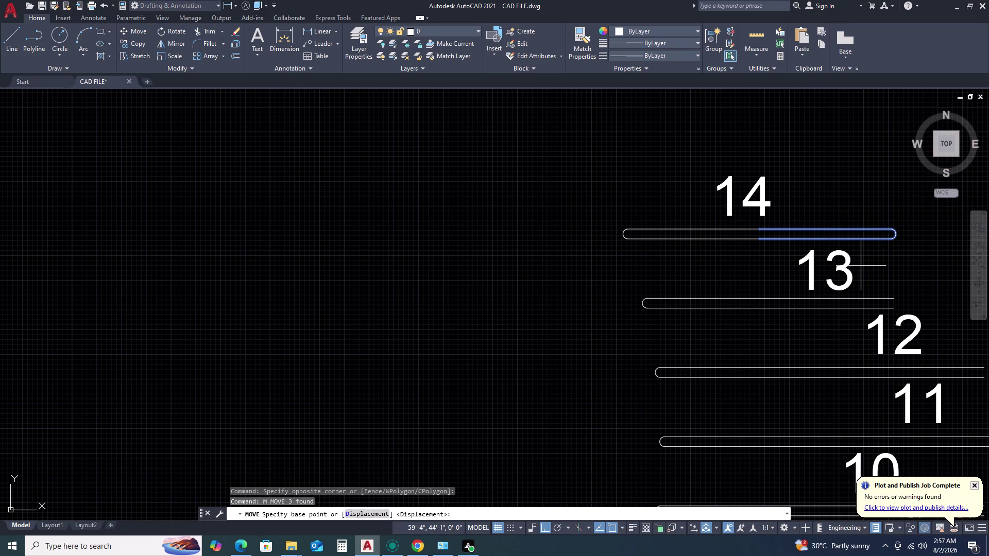
scroll(up, 3)
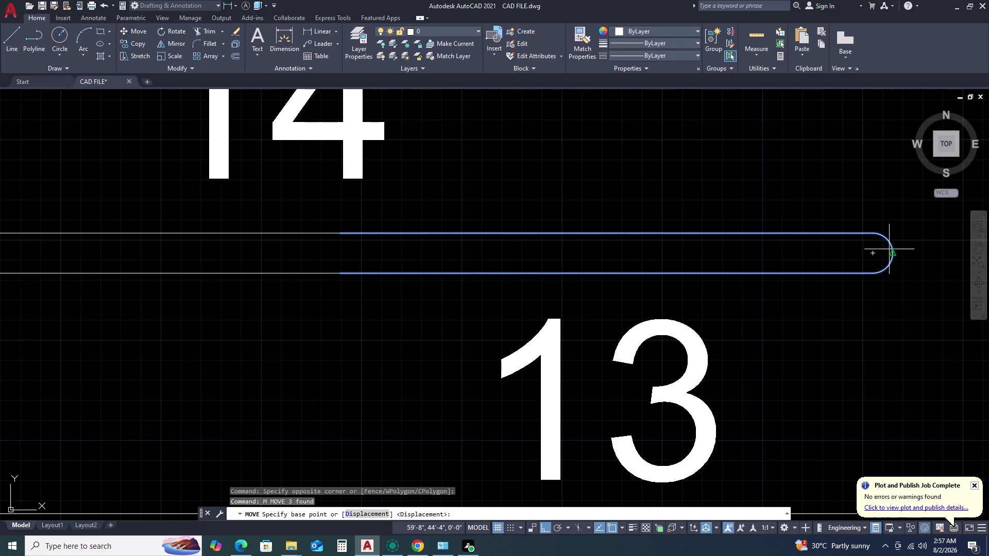
click(893, 253)
scroll(down, 3)
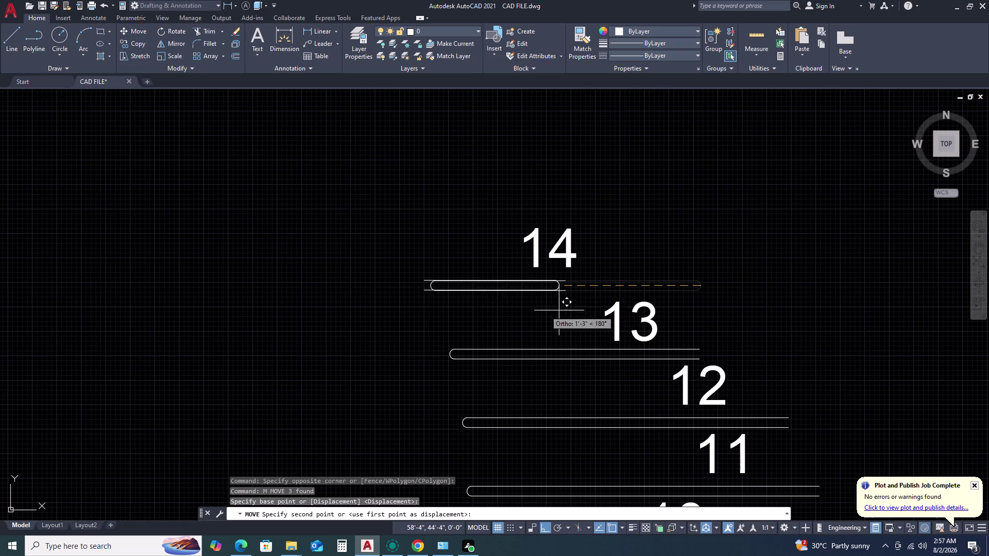
scroll(up, 3)
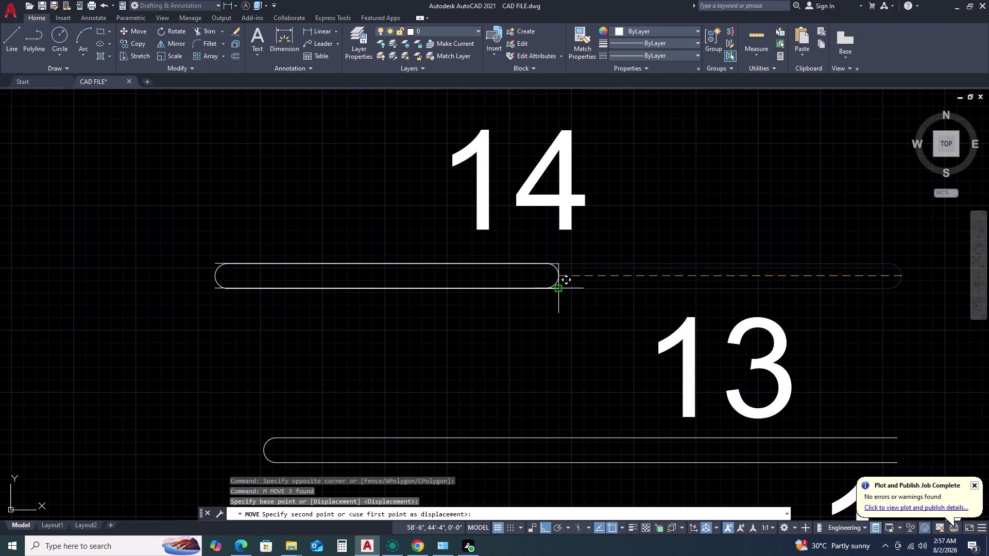
click(562, 289)
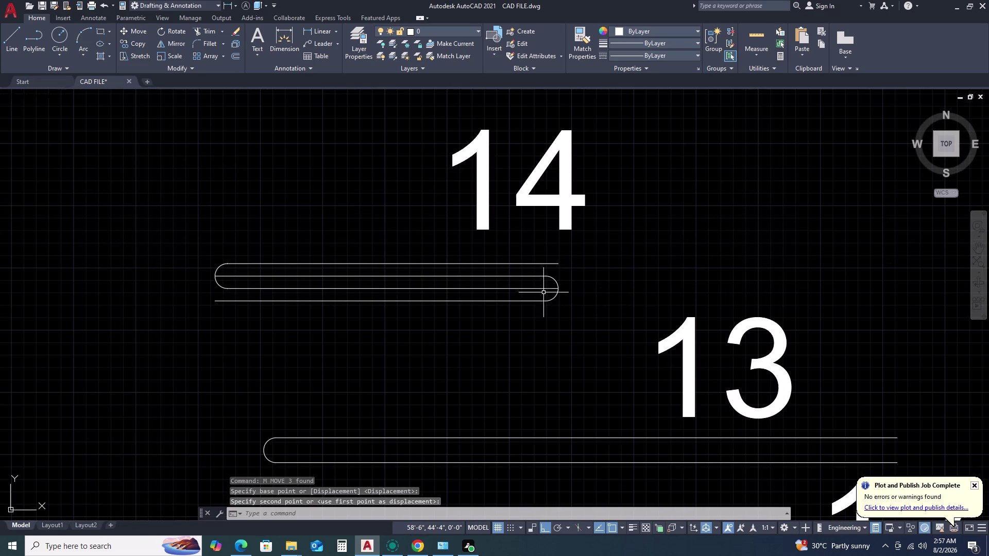
key(ctrl+z)
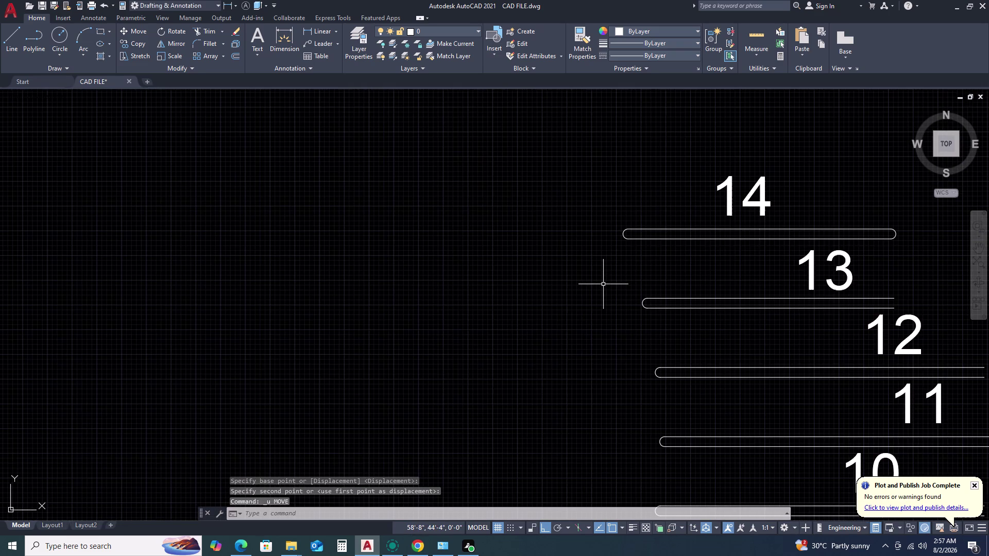
click(899, 217)
click(872, 248)
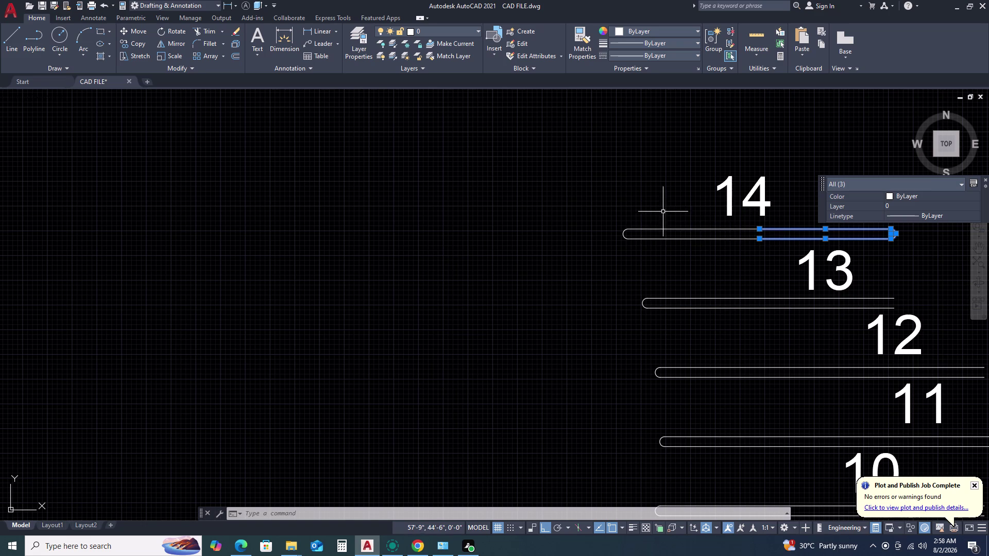
key(Escape)
Place a vertical construction line (XL) through tread 14's right end.
text(X)
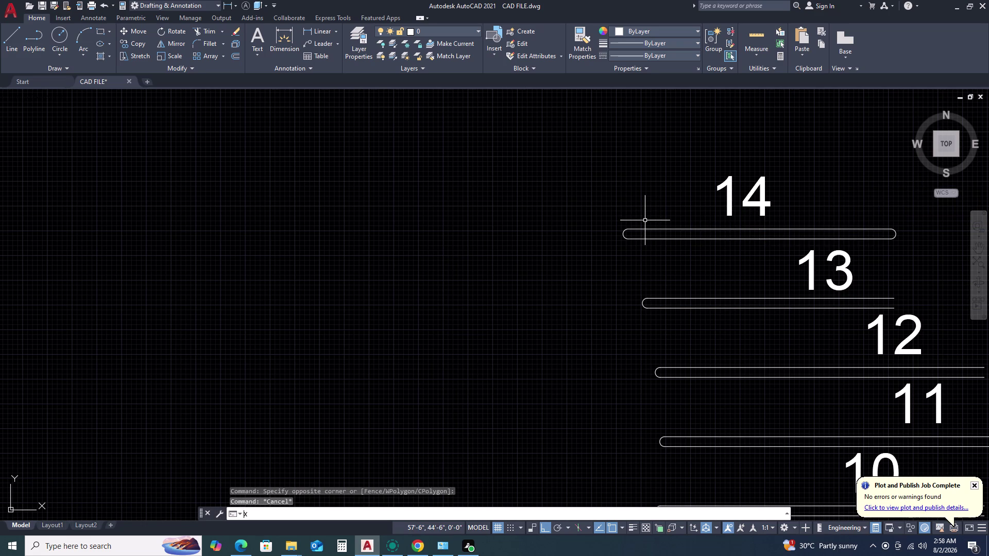
text(L)
key(space)
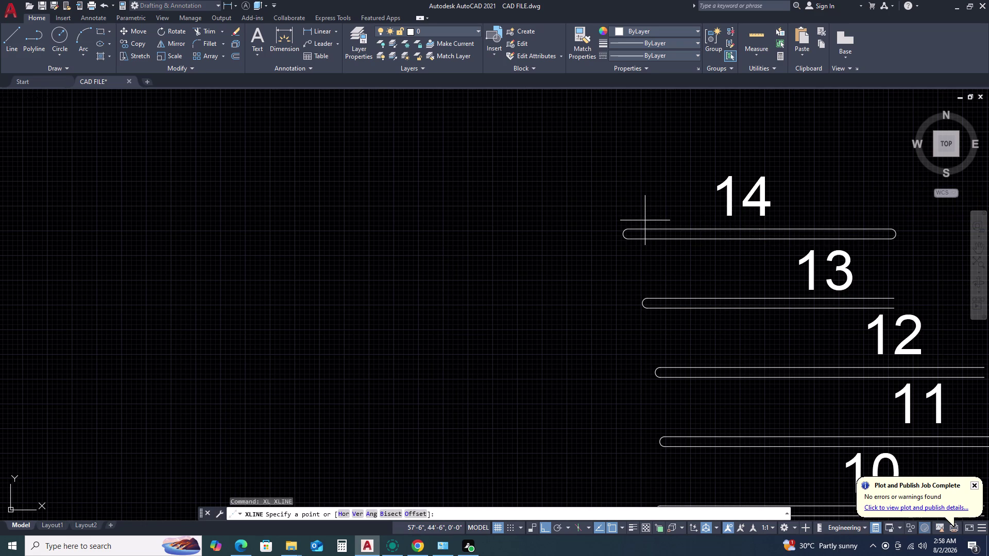
text(V)
key(space)
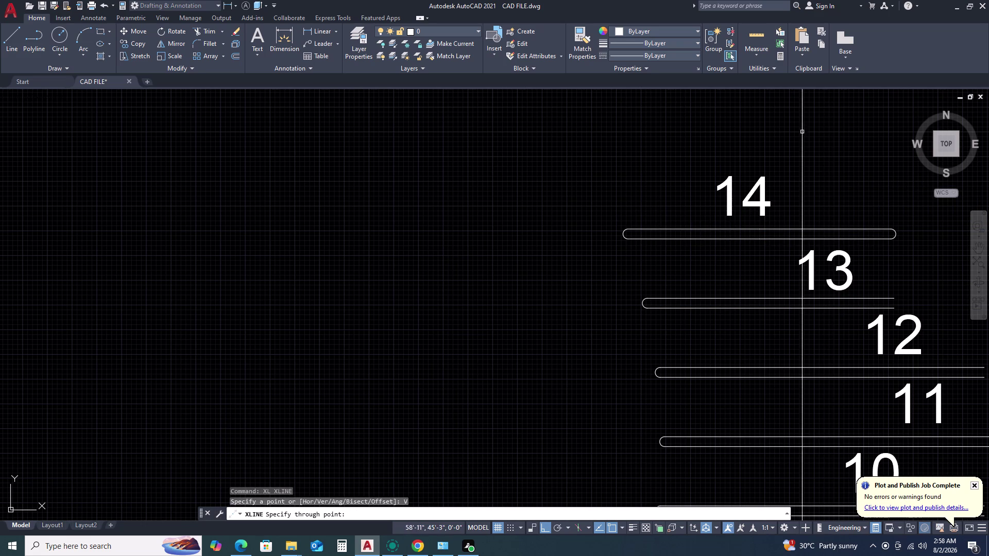
scroll(up, 3)
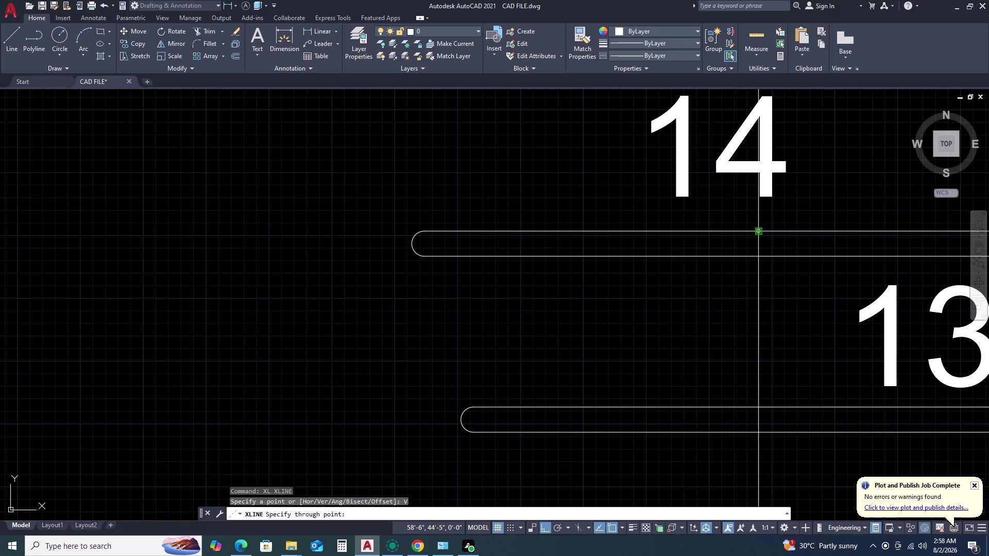
click(760, 231)
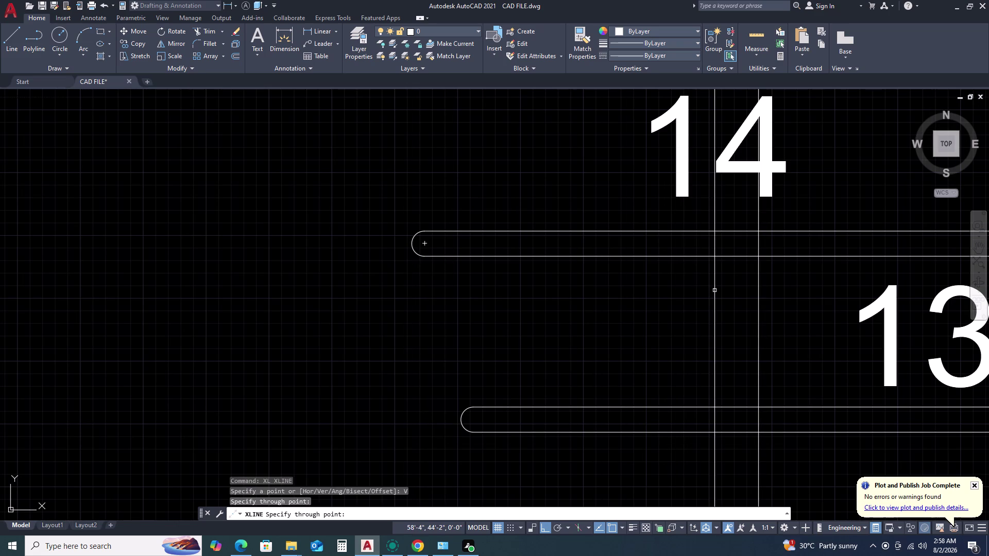
key(Escape)
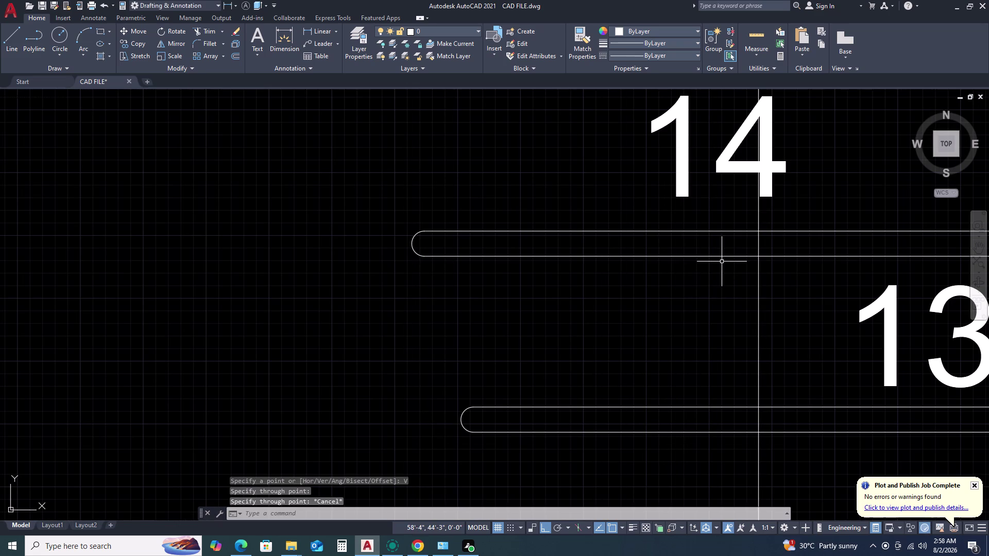
Delete the duplicate left part of tread 14.
scroll(down, 3)
drag(643, 245, 639, 250)
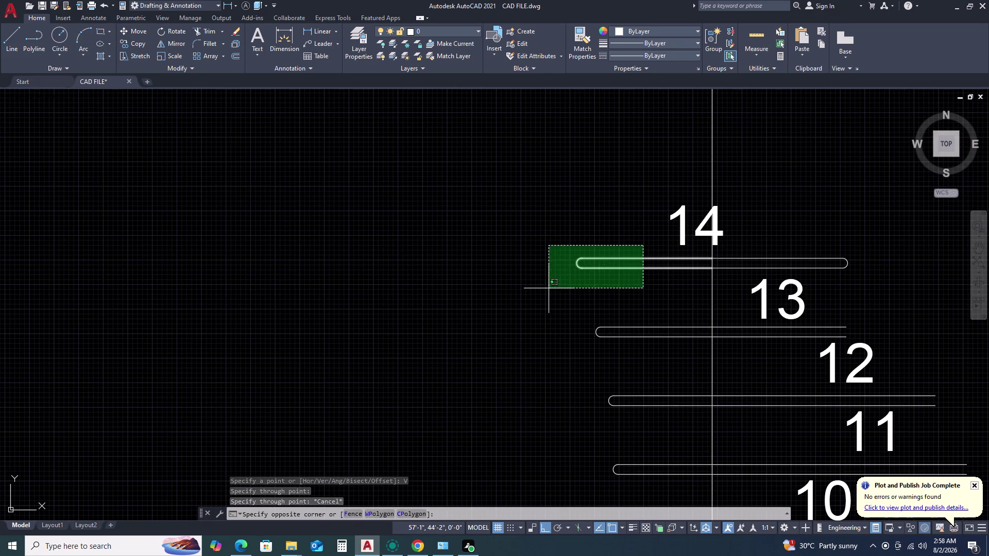
click(549, 288)
key(Delete)
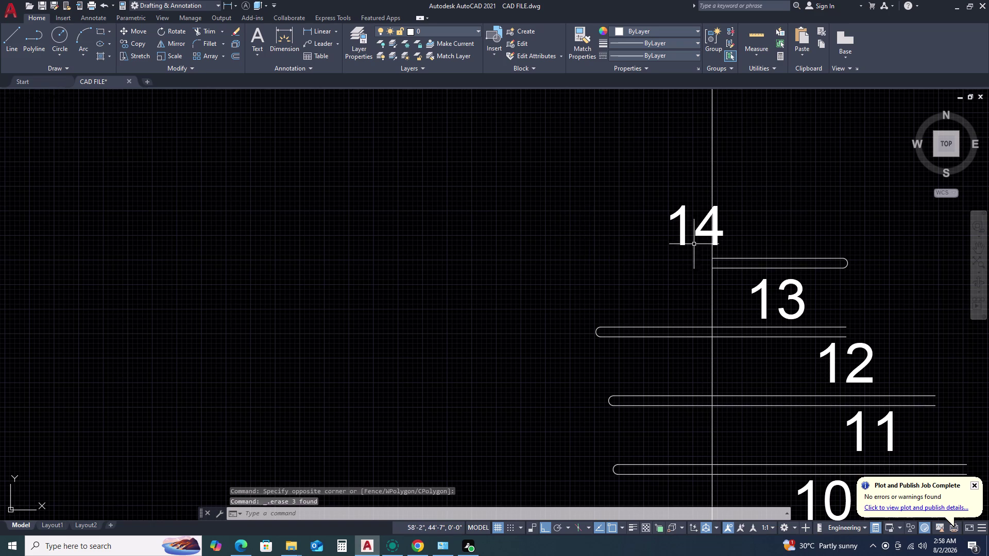
Move the rounded step-14 tread line 1'-2" left from its right end.
scroll(up, 3)
drag(917, 229, 913, 235)
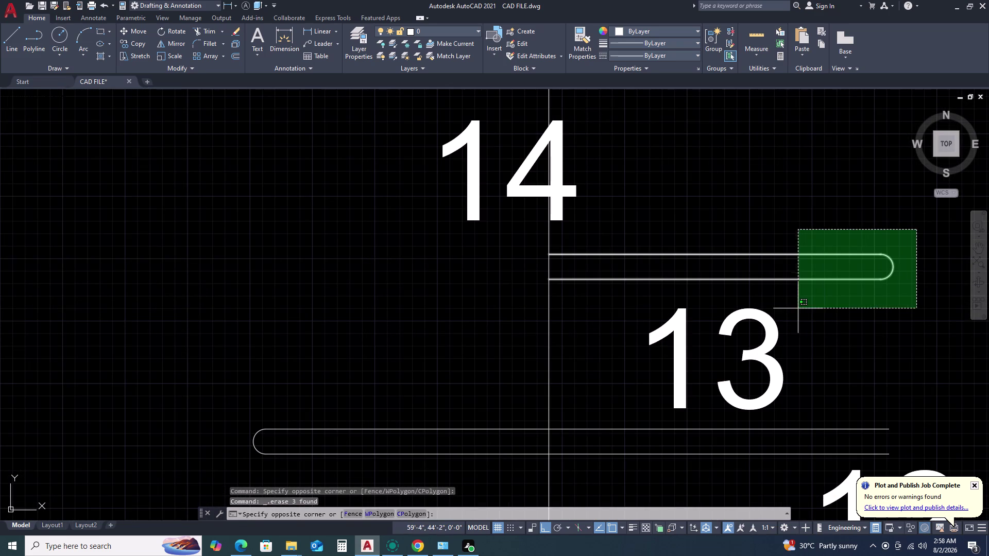
click(789, 302)
text(M)
key(space)
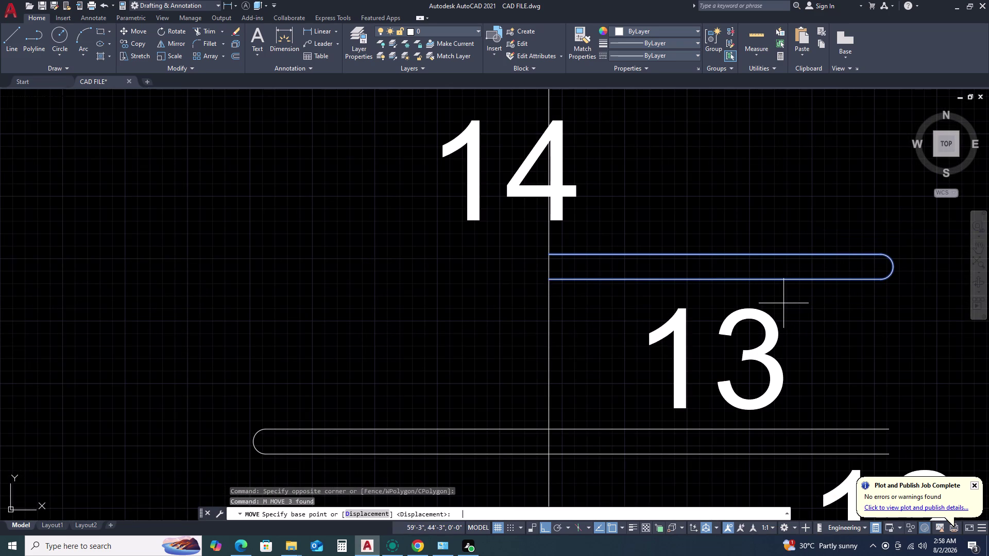
click(893, 267)
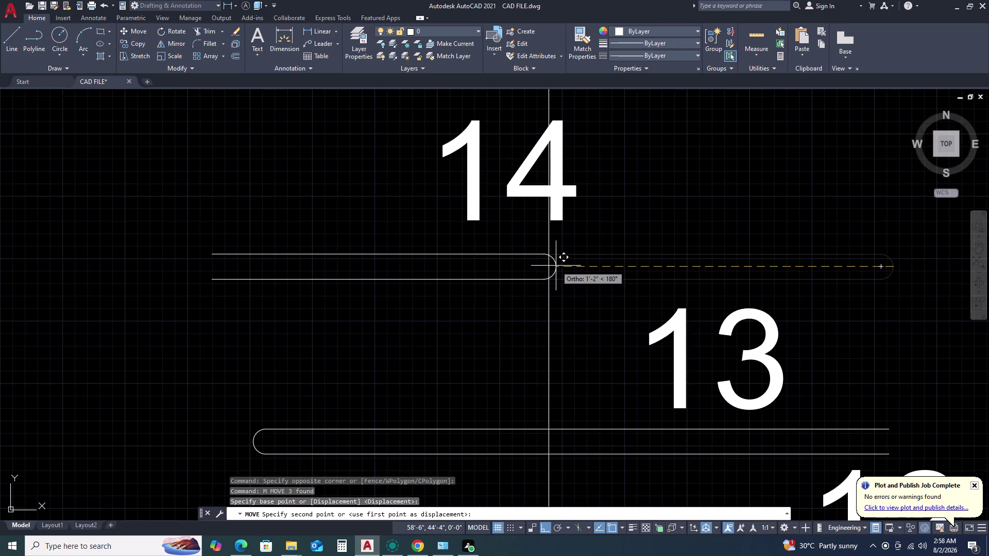
click(550, 268)
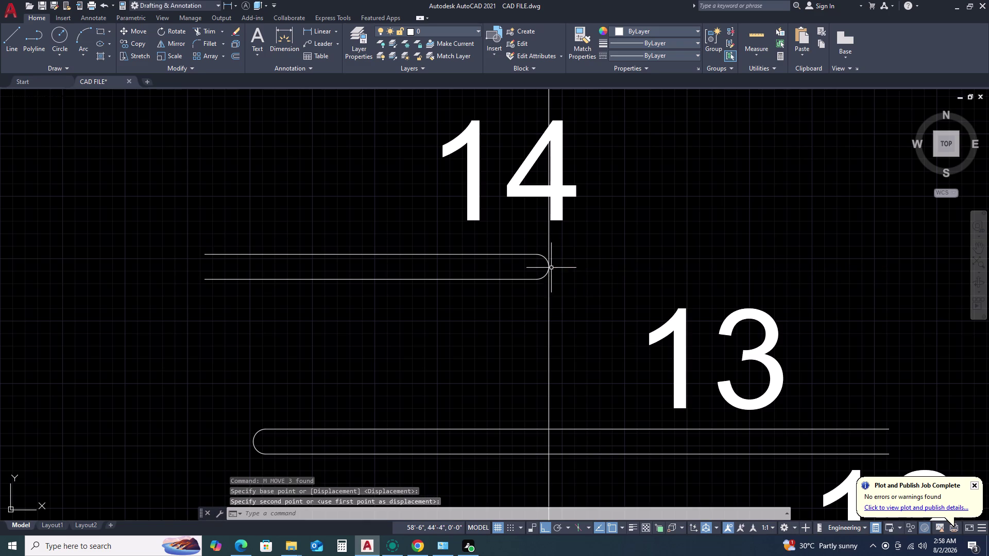
scroll(down, 3)
Erase the vertical construction line crossing the stair plan's curved landing.
scroll(down, 3)
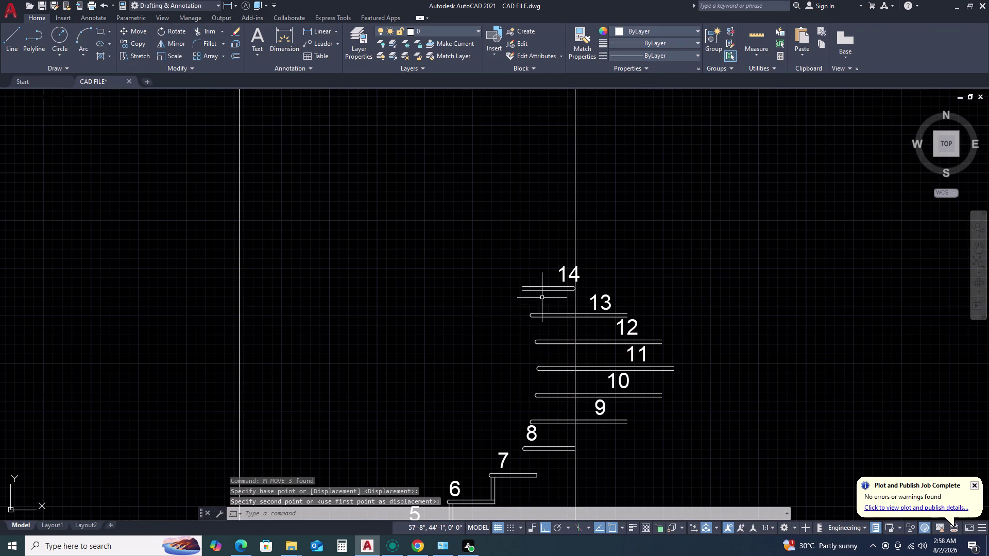
middle_click(658, 280)
middle_drag(544, 302, 808, 262)
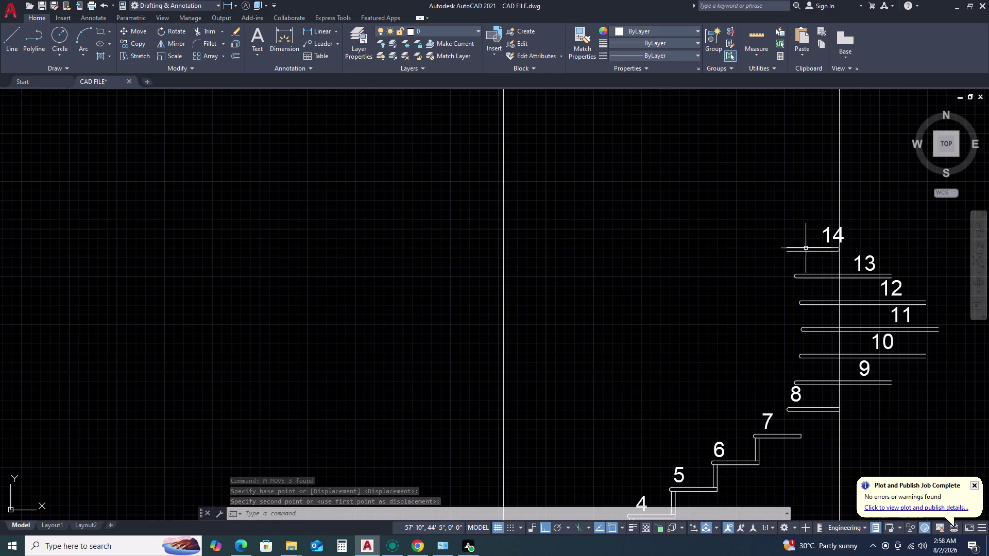
scroll(up, 3)
middle_click(784, 262)
scroll(down, 3)
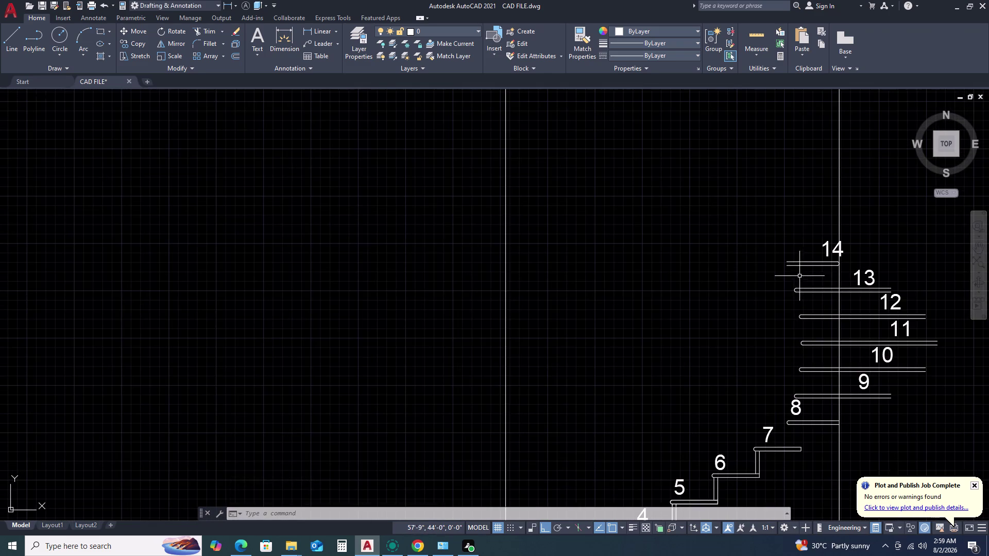
scroll(up, 3)
scroll(down, 3)
scroll(down, 3)
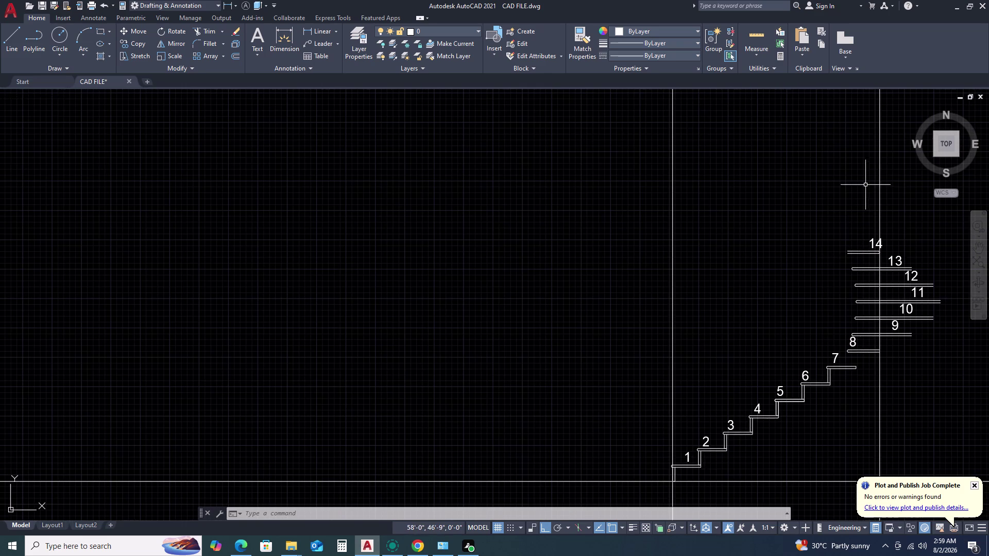
middle_click(825, 273)
scroll(down, 3)
middle_drag(830, 223, 813, 284)
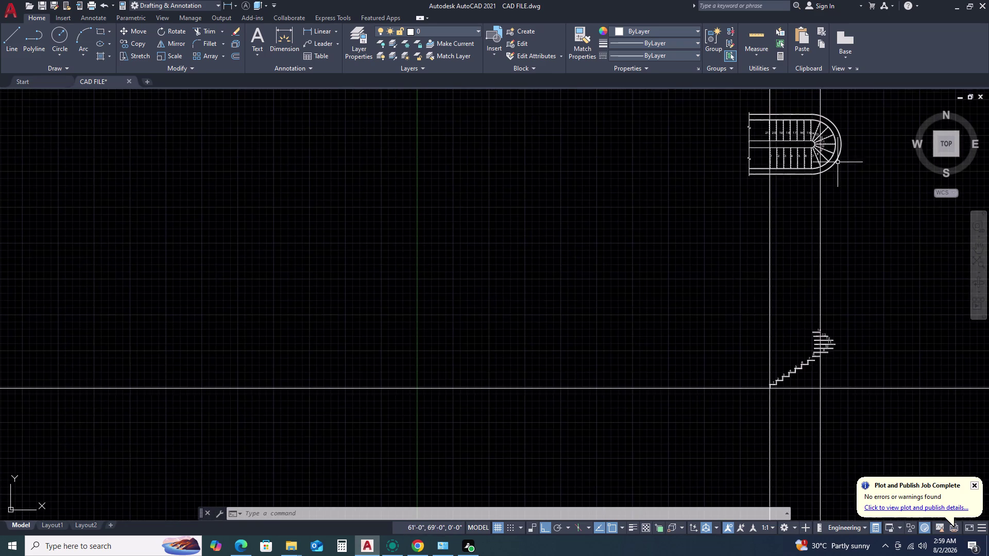
scroll(up, 3)
middle_click(827, 197)
scroll(down, 3)
scroll(up, 3)
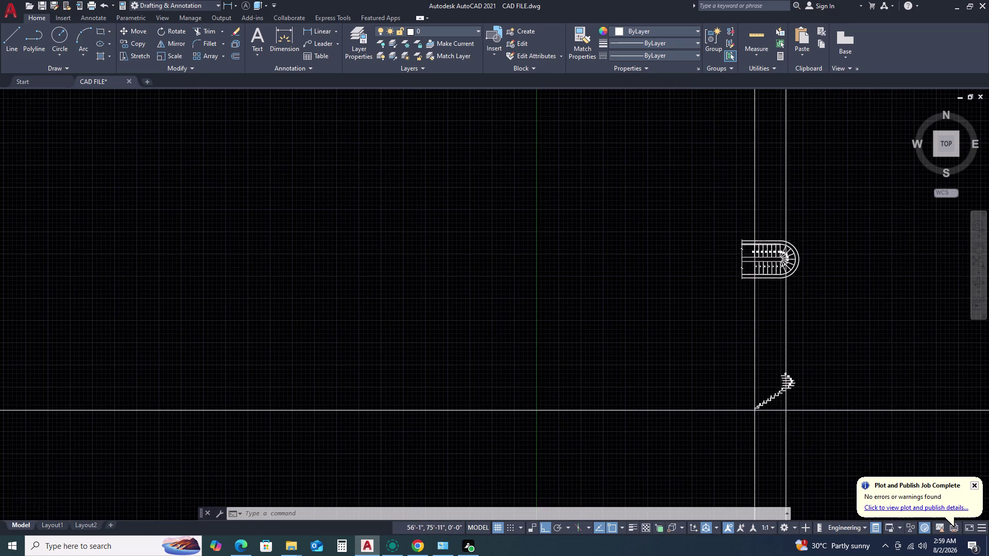
scroll(up, 3)
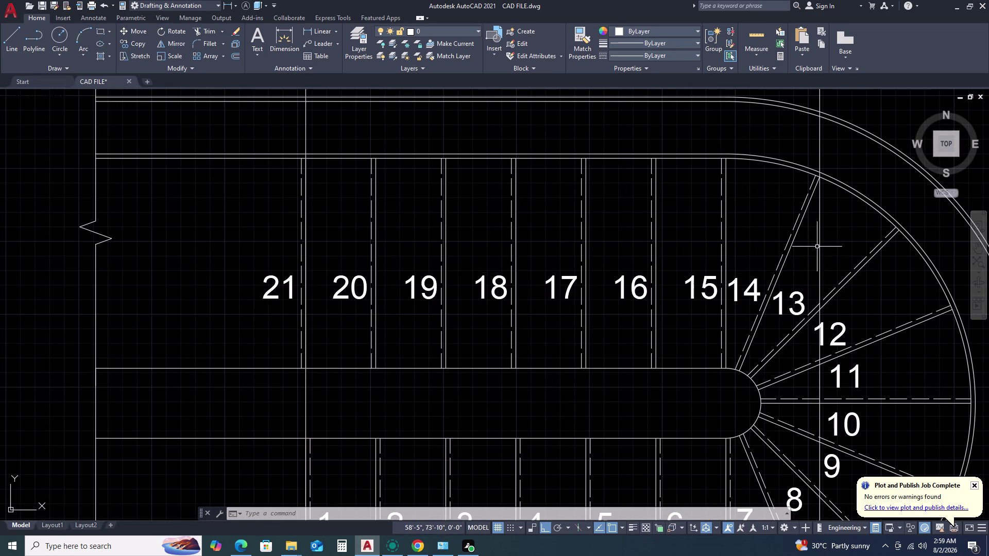
click(820, 244)
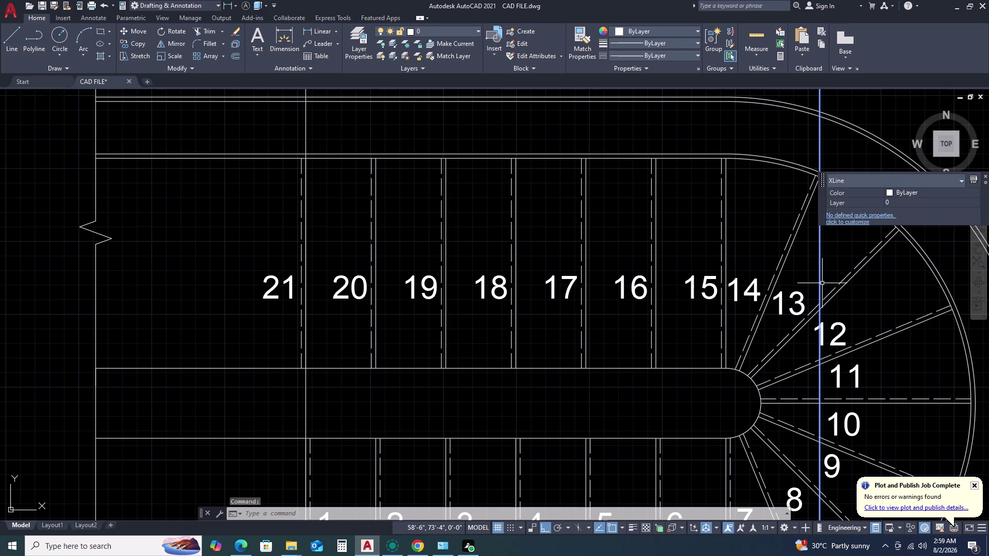
key(Delete)
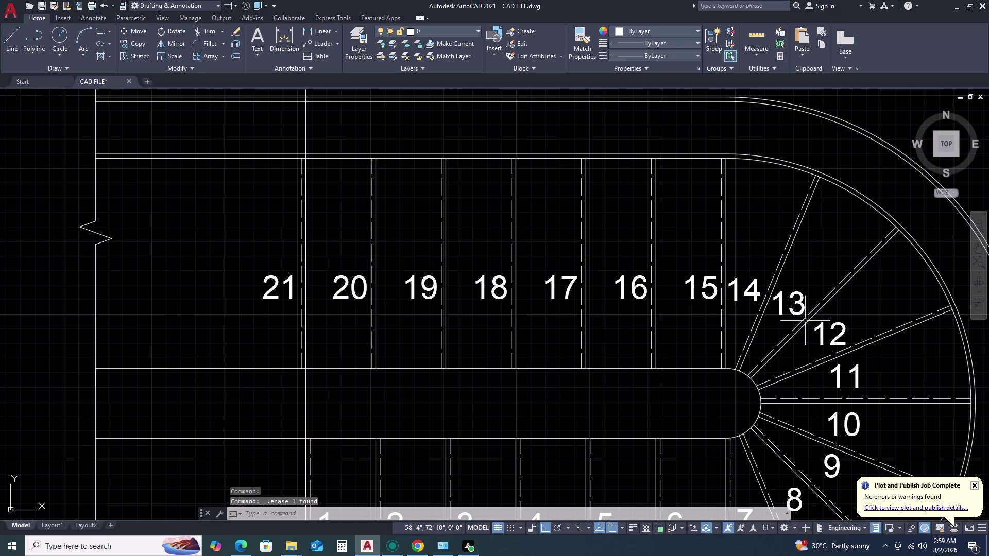
Pan and zoom back to the stair section around tread 7.
scroll(down, 3)
scroll(down, 3)
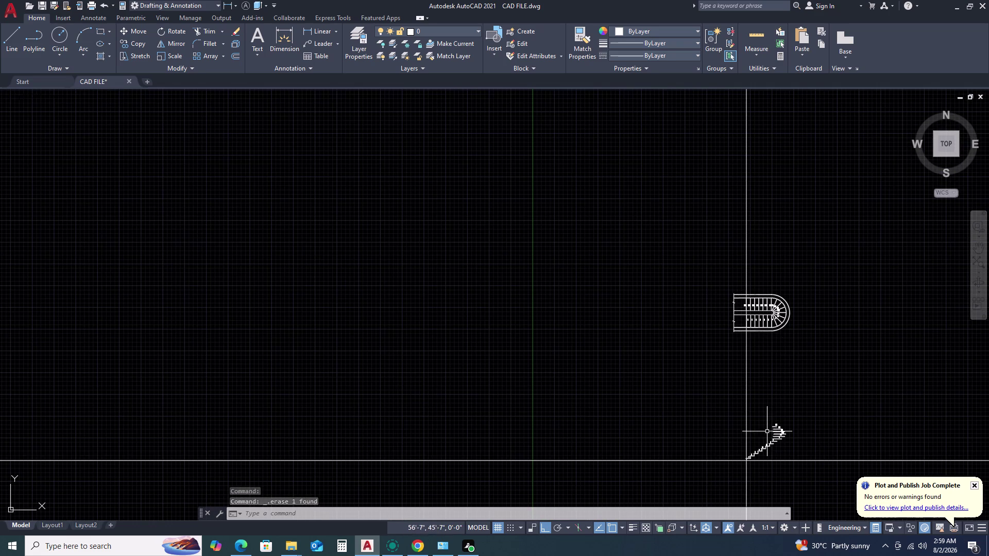
scroll(up, 3)
scroll(up, 3)
scroll(down, 3)
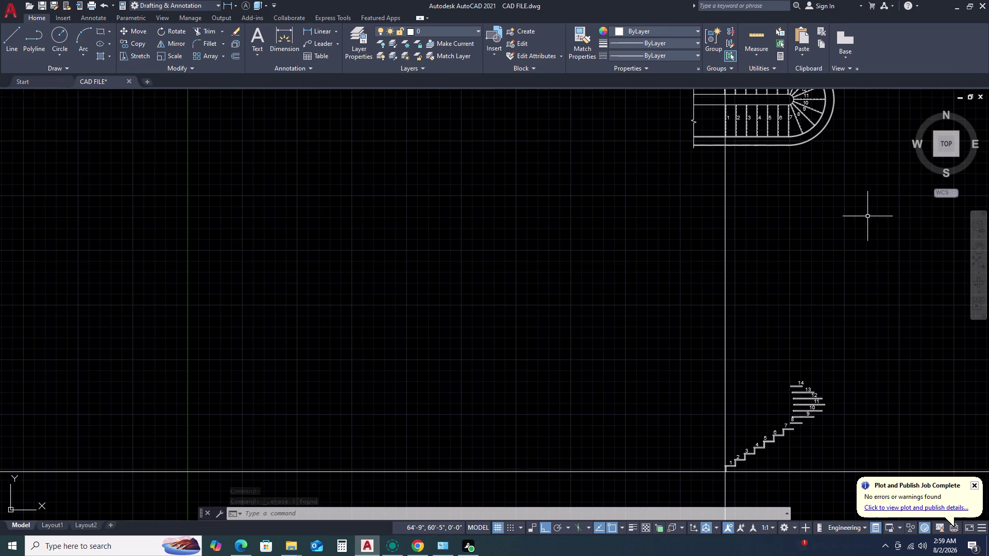
middle_drag(821, 199, 821, 205)
middle_drag(820, 211, 811, 247)
middle_drag(808, 255, 800, 280)
middle_drag(794, 299, 789, 311)
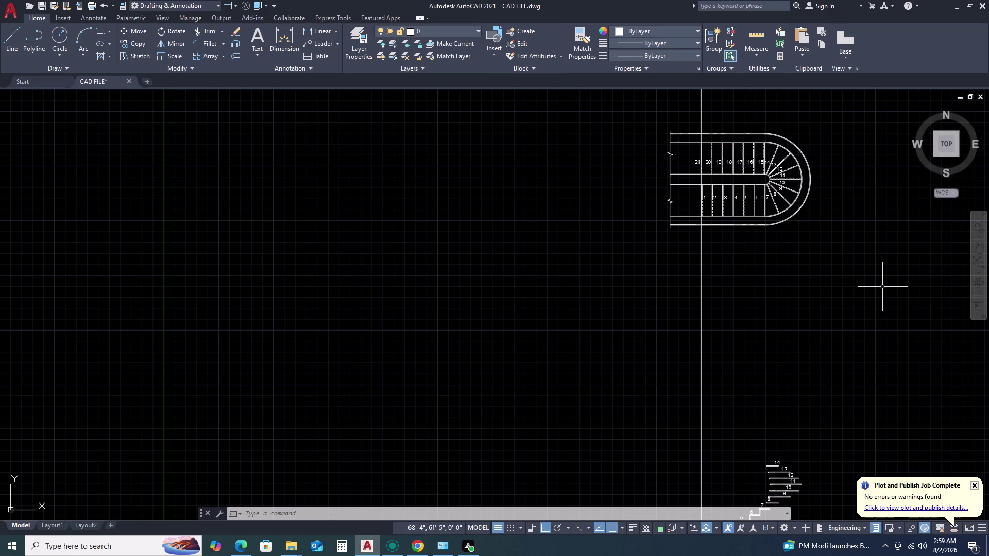
scroll(up, 3)
scroll(down, 3)
scroll(up, 3)
scroll(down, 3)
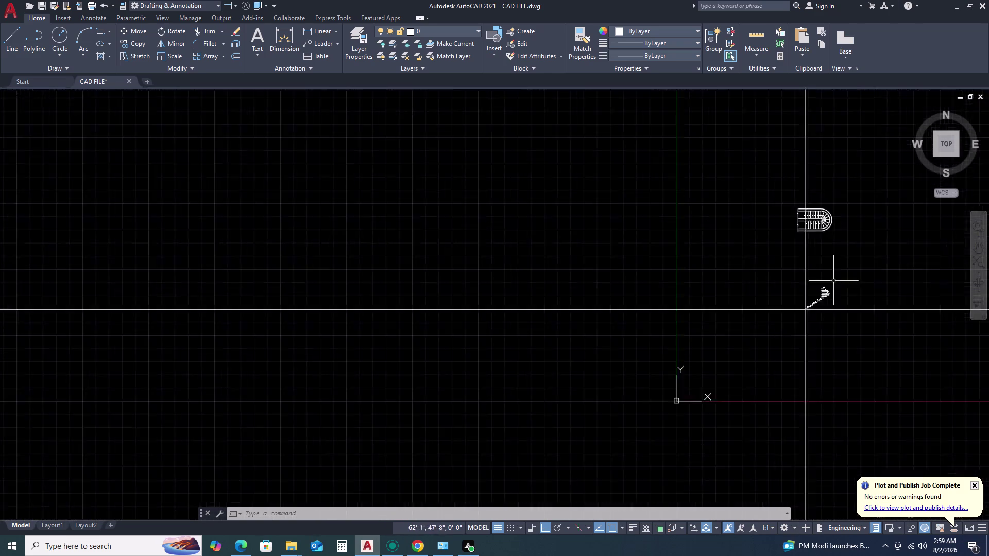
scroll(up, 3)
middle_drag(831, 212, 815, 252)
middle_click(815, 254)
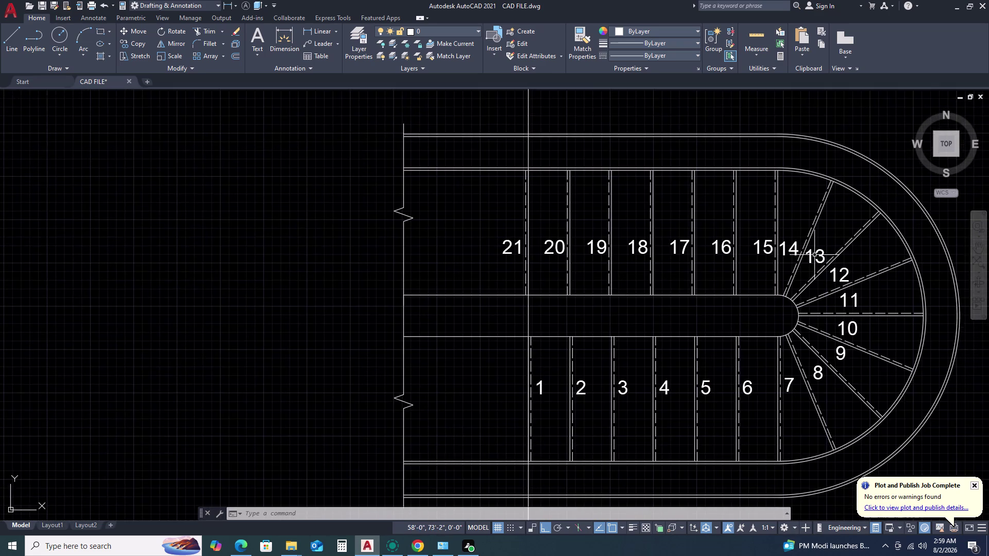
scroll(down, 3)
scroll(up, 3)
middle_drag(831, 441, 796, 308)
middle_drag(791, 290, 789, 283)
scroll(down, 3)
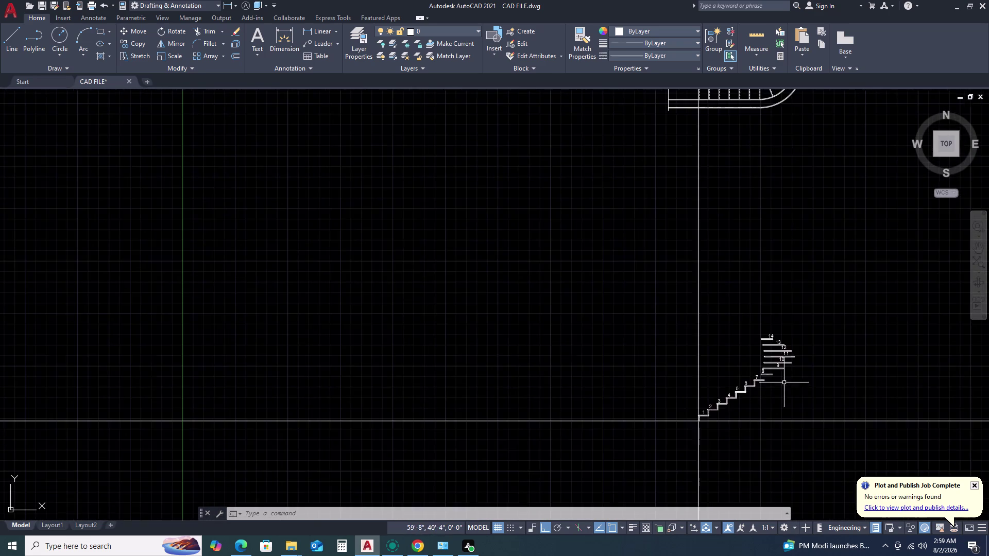
scroll(up, 3)
Select step 7's tread and riser lines and center them in the view.
drag(783, 265, 784, 276)
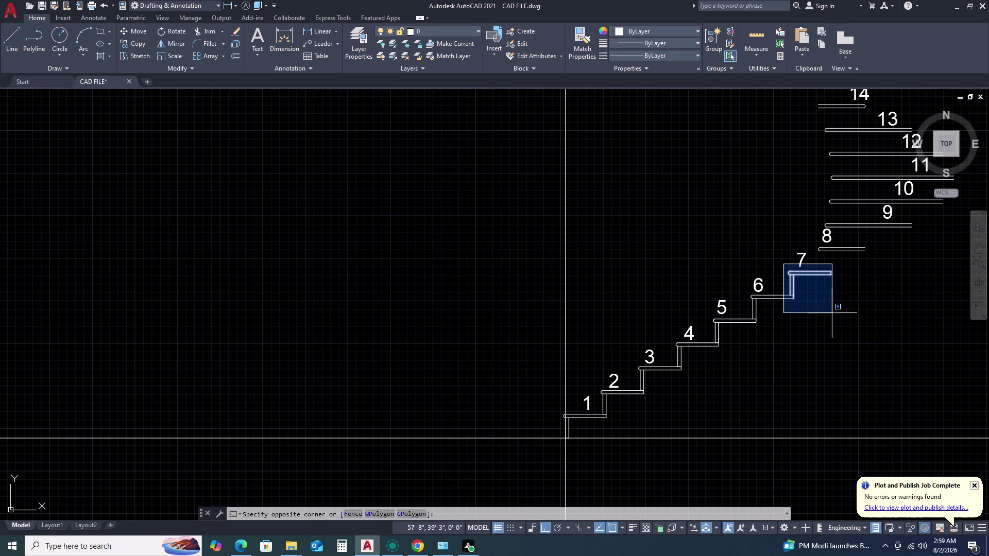
click(837, 294)
scroll(up, 3)
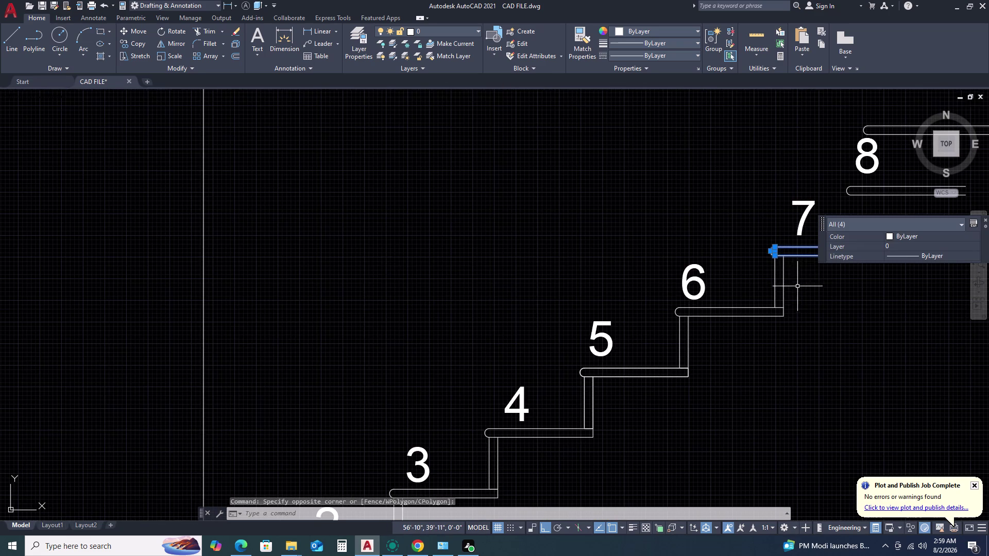
click(802, 277)
click(766, 279)
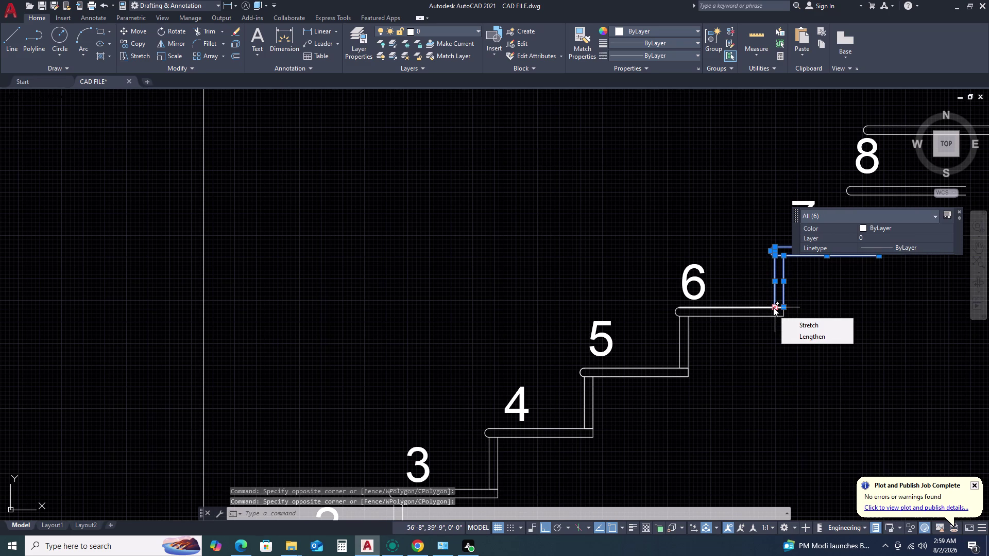
text(CO)
key(space)
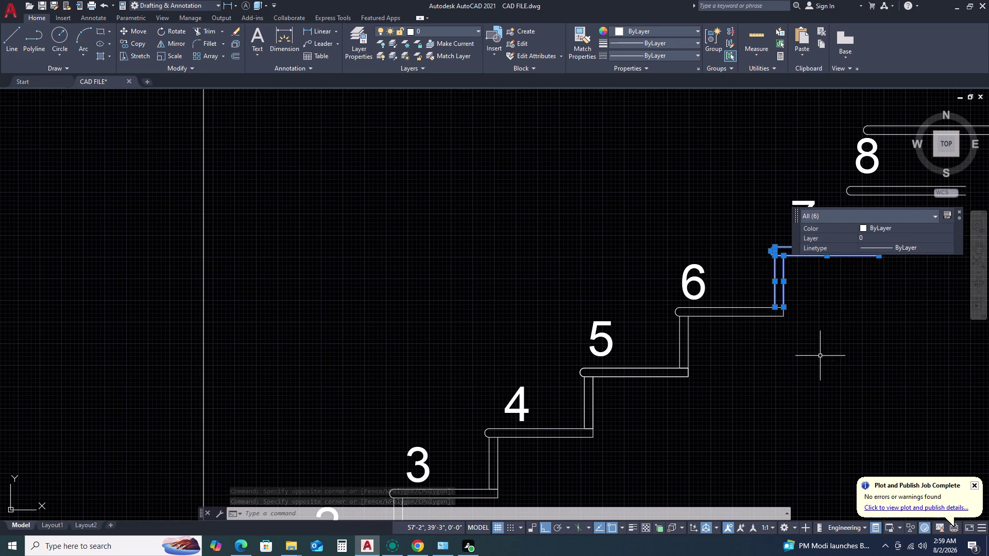
middle_click(766, 357)
scroll(up, 3)
middle_drag(817, 335, 643, 361)
middle_click(640, 362)
scroll(down, 3)
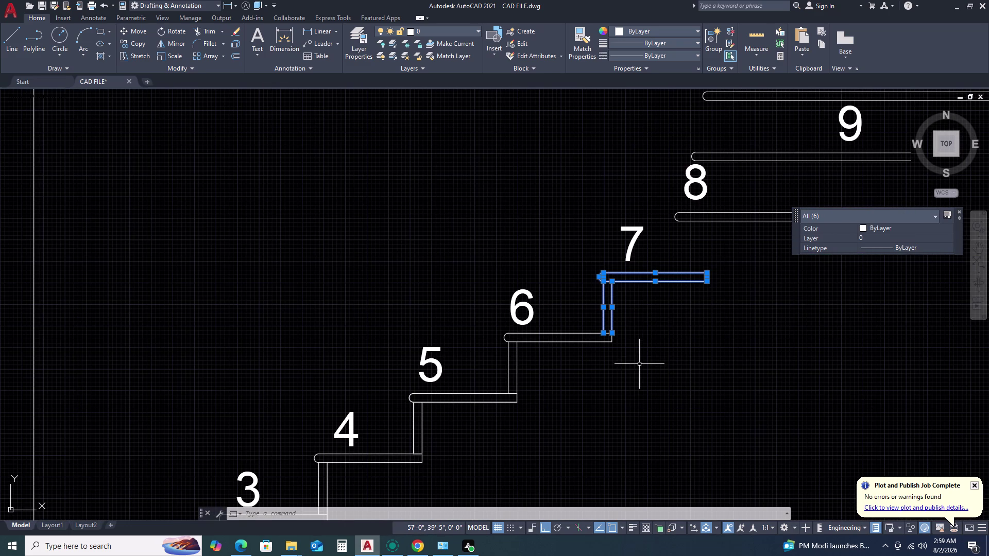
Copy step 7's riser and tread above step 14 with Ortho off.
text(C)
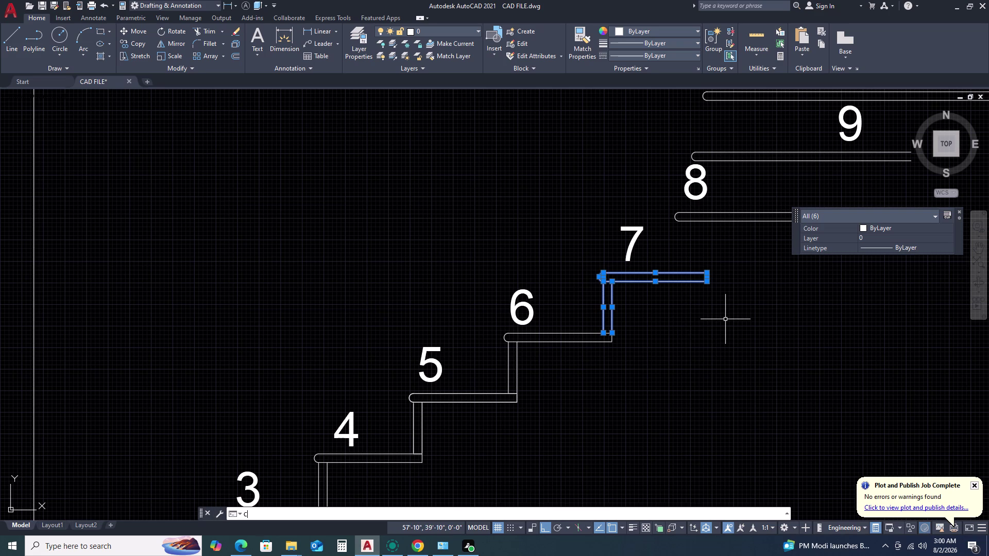
text(O)
key(space)
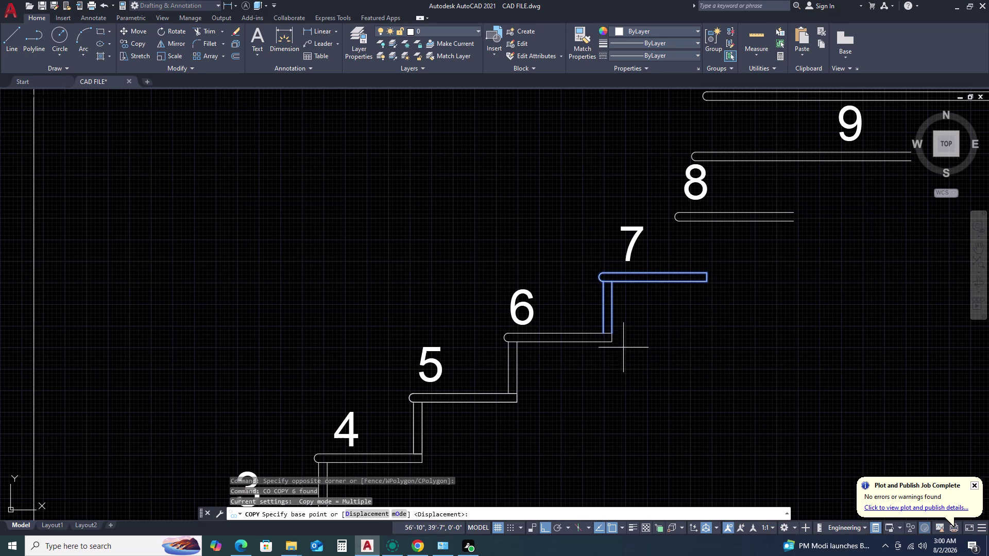
click(613, 333)
scroll(down, 3)
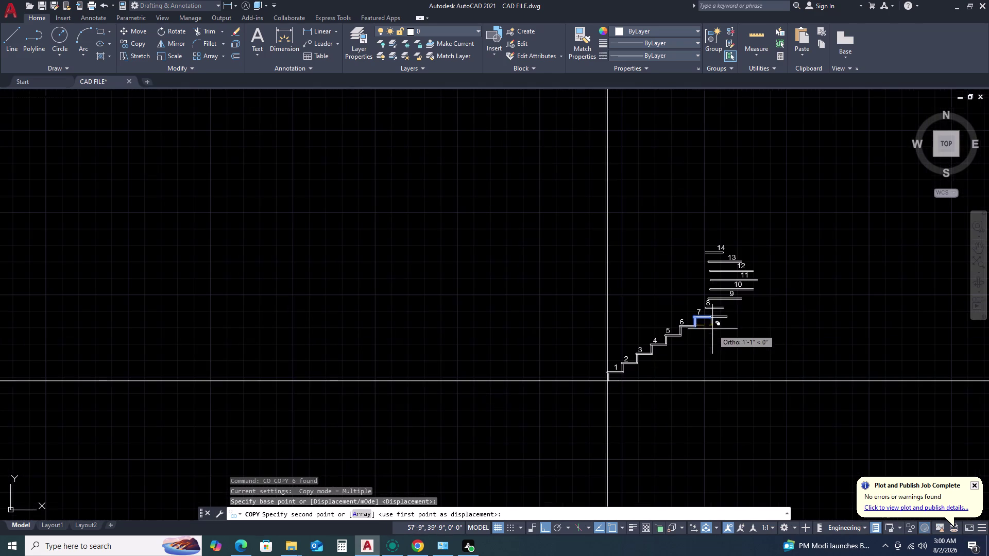
key(F8)
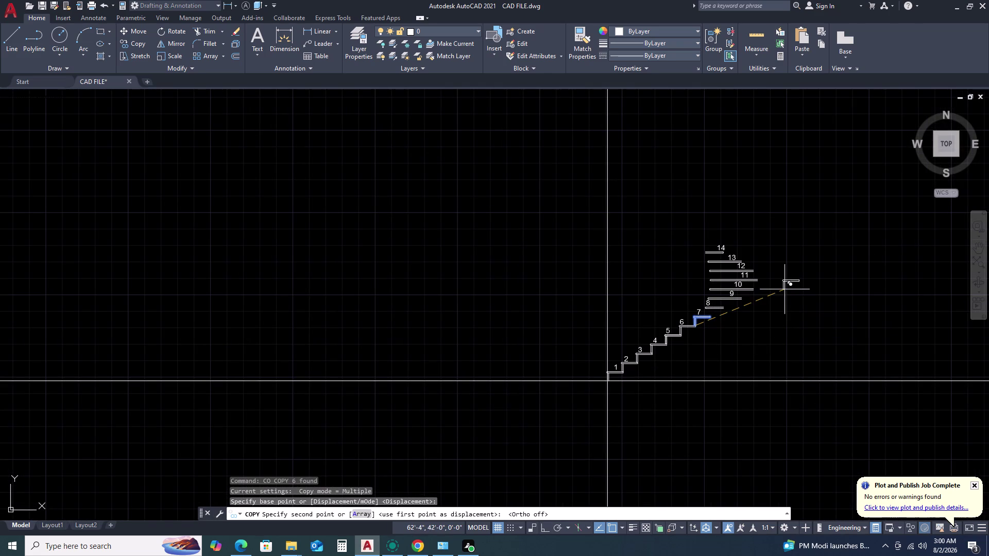
scroll(up, 3)
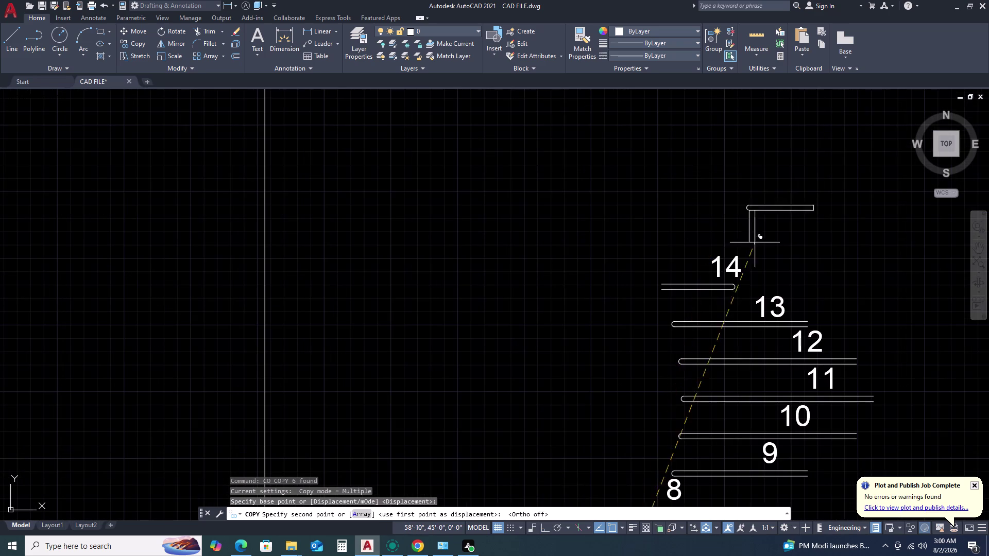
click(716, 212)
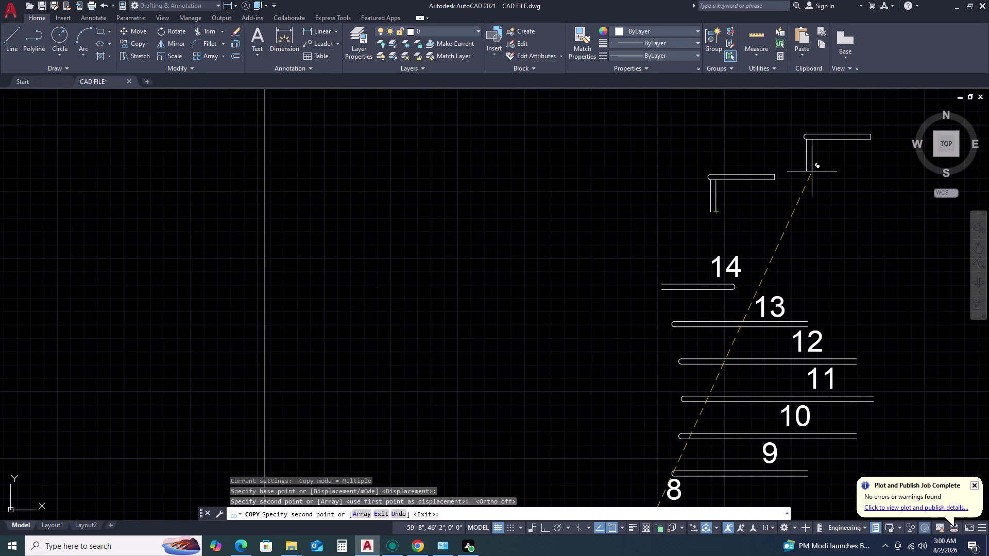
key(Escape)
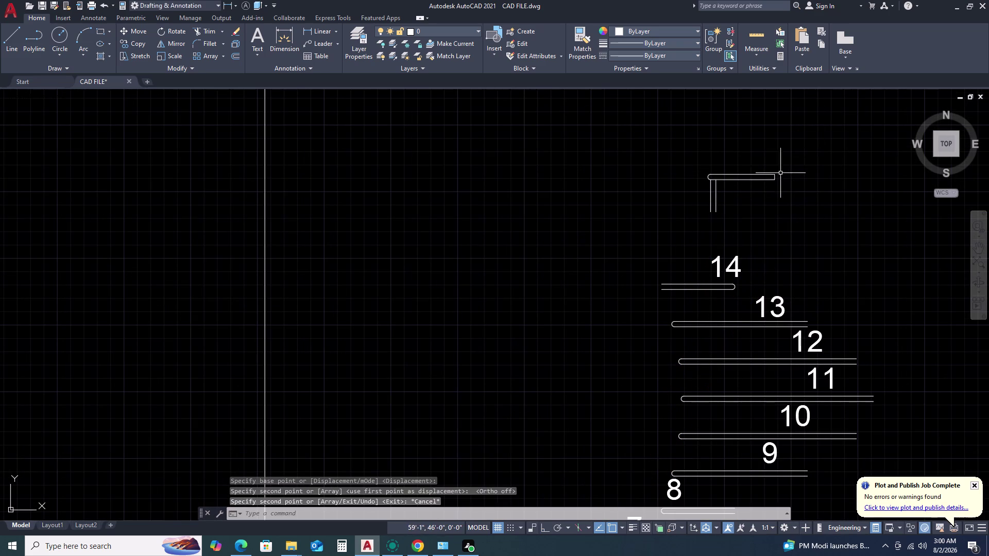
click(805, 141)
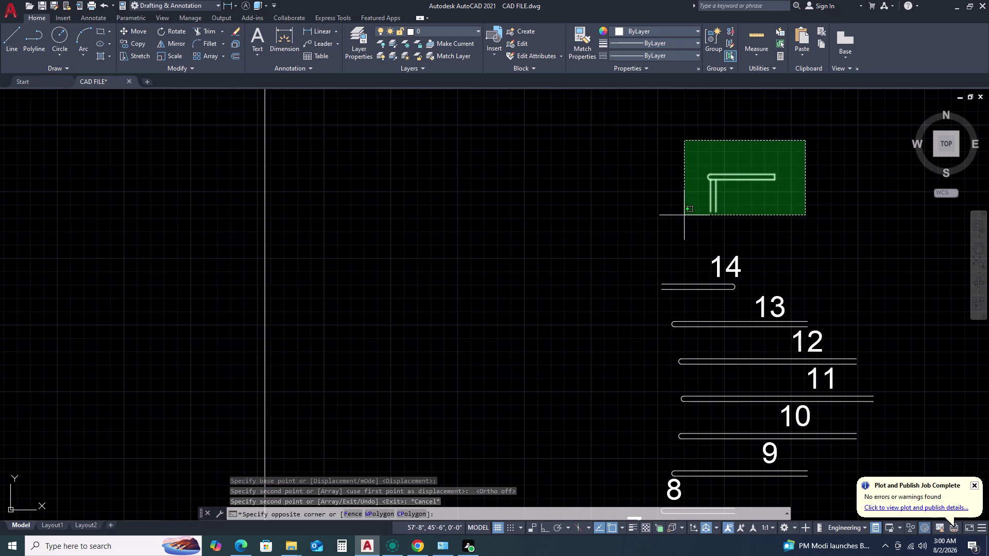
Mirror the copied piece about a vertical line, deleting the original.
click(683, 216)
text(MI)
key(space)
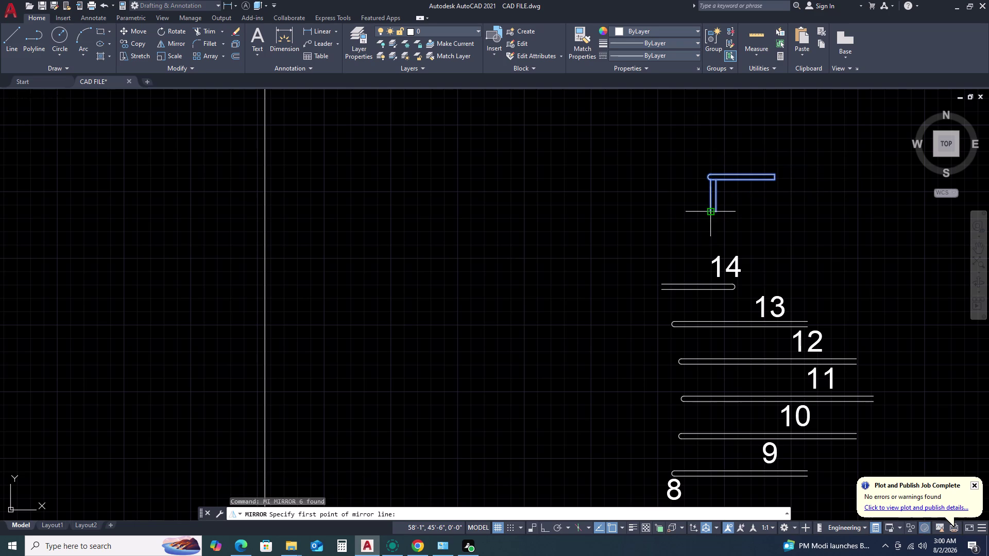
click(712, 213)
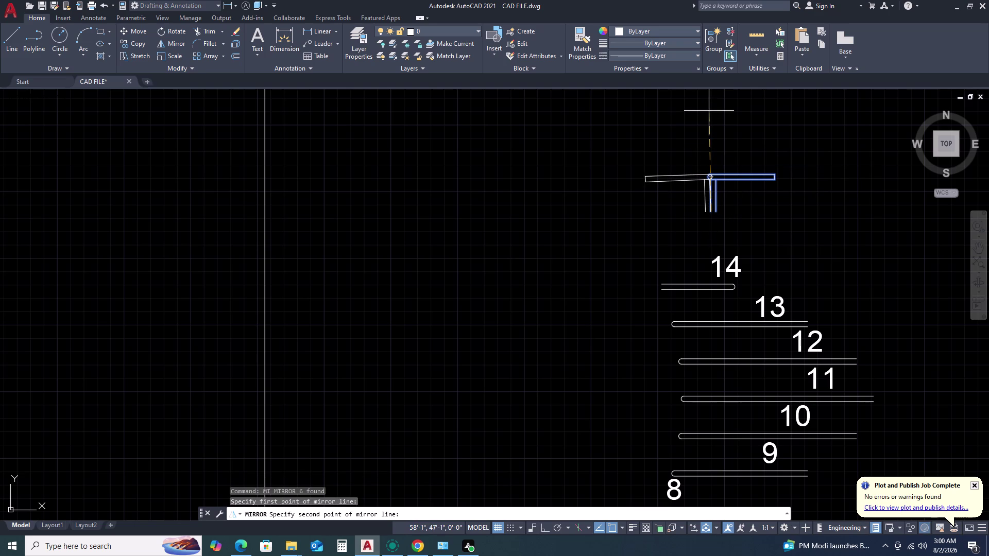
key(F8)
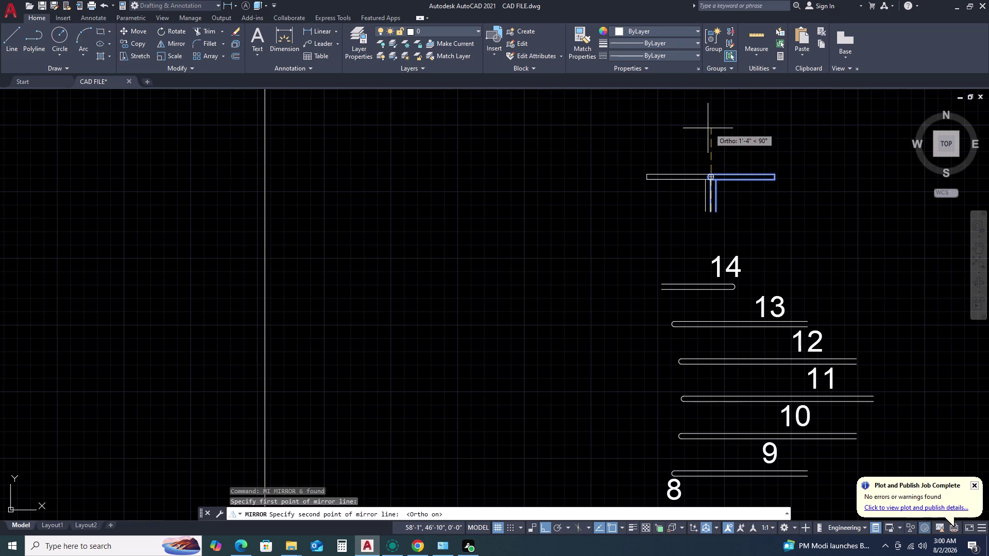
click(708, 128)
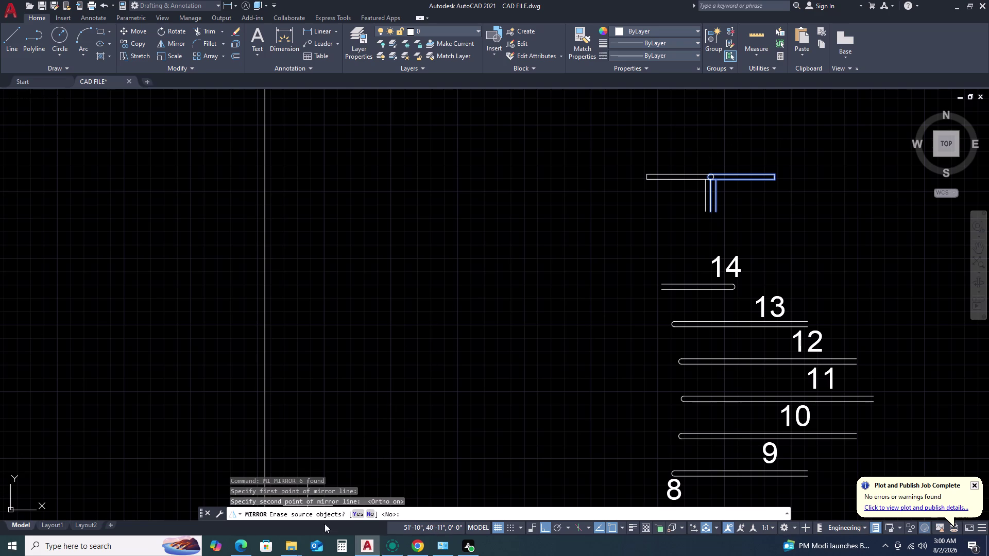
click(359, 515)
Move the mirrored piece down onto the step 14 tread.
click(739, 156)
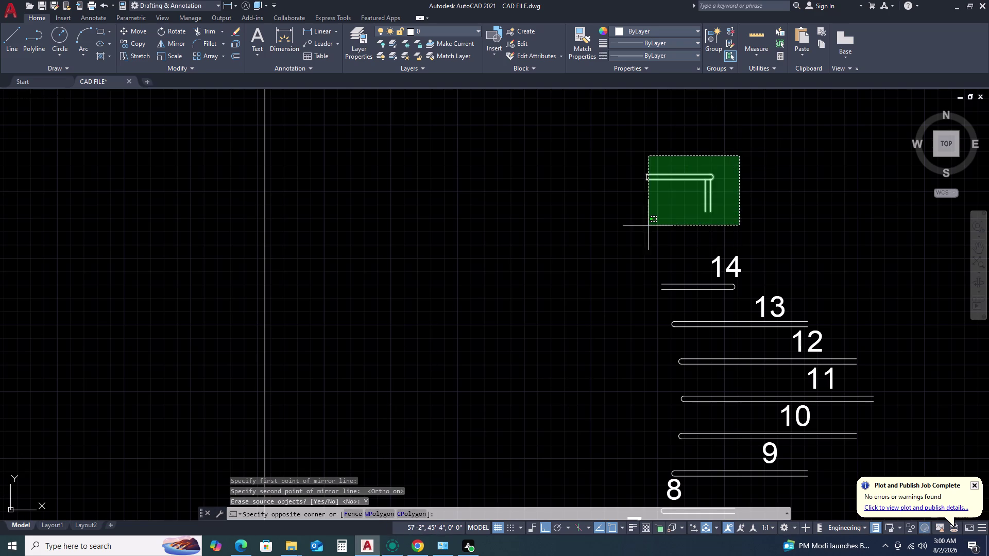
click(608, 225)
text(M)
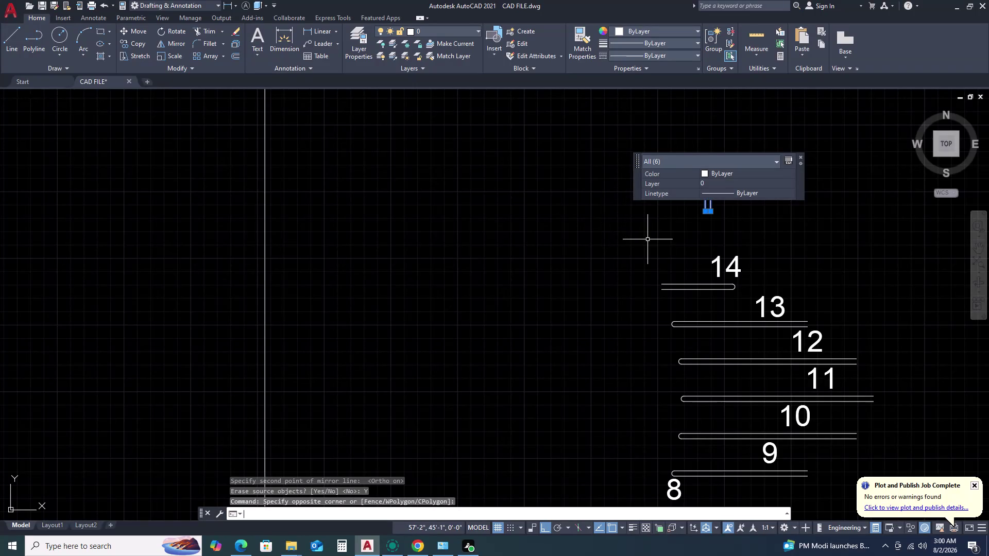
key(space)
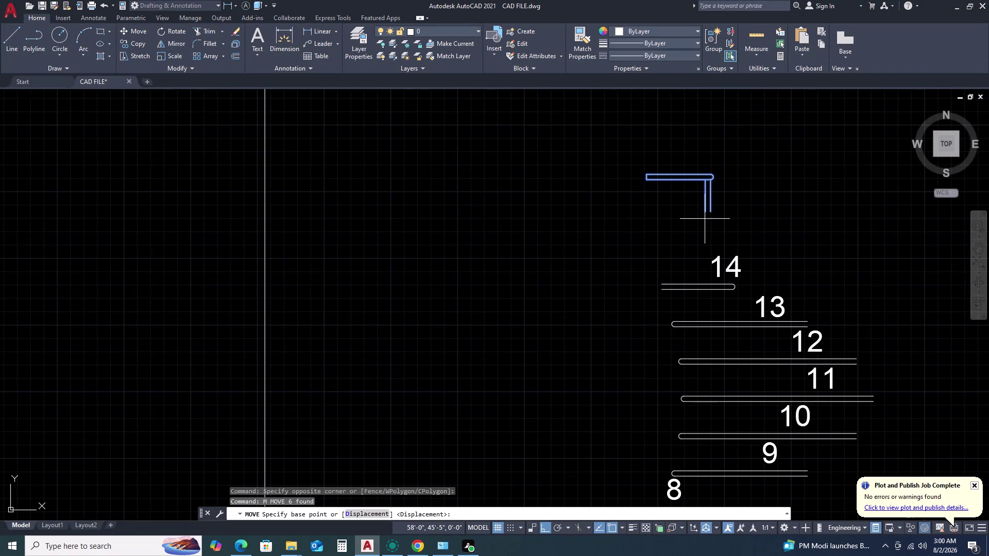
click(712, 214)
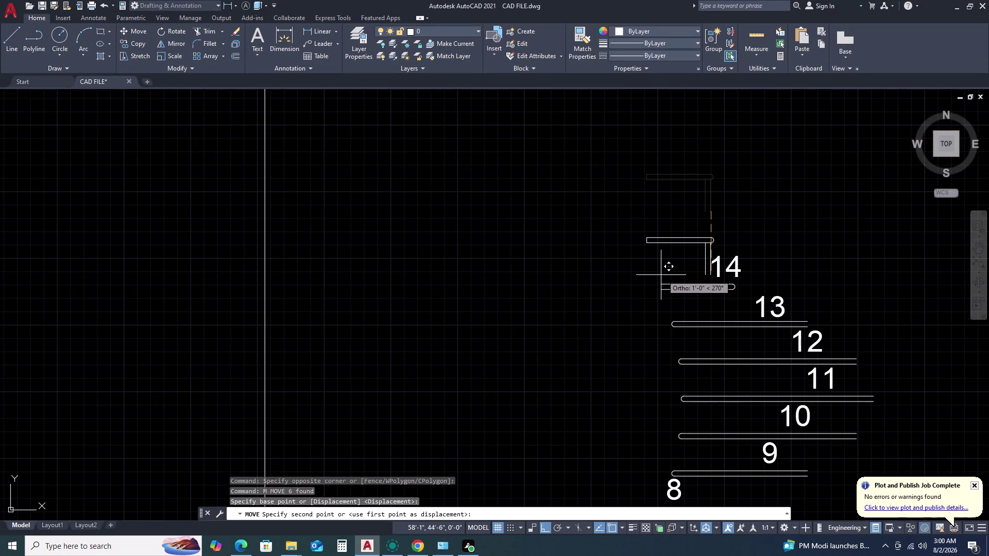
key(F8)
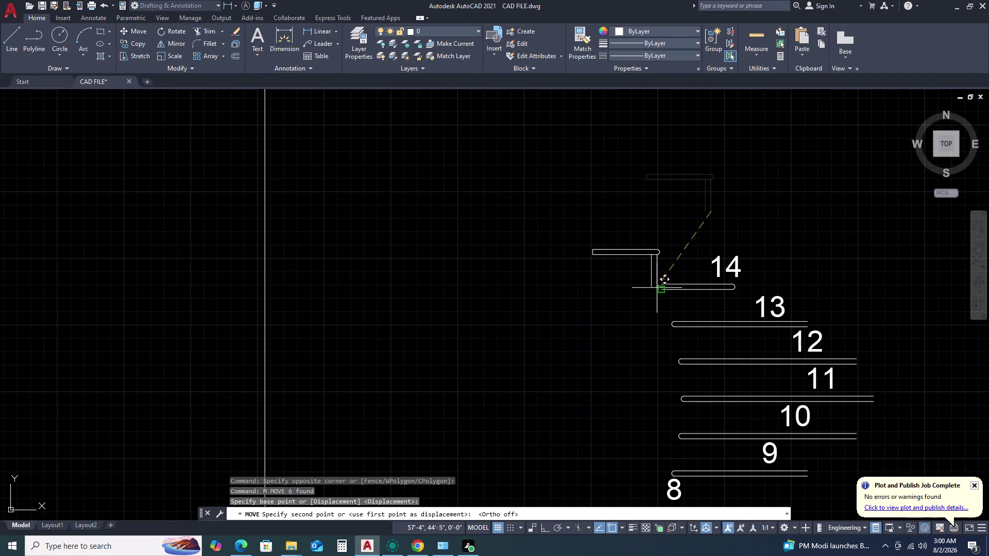
scroll(up, 3)
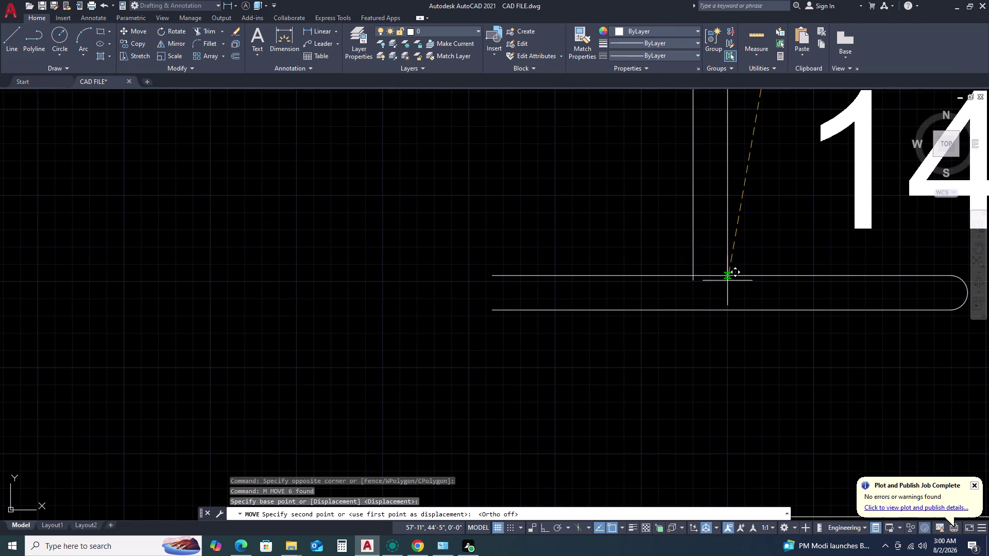
click(718, 275)
scroll(down, 3)
scroll(down, 3)
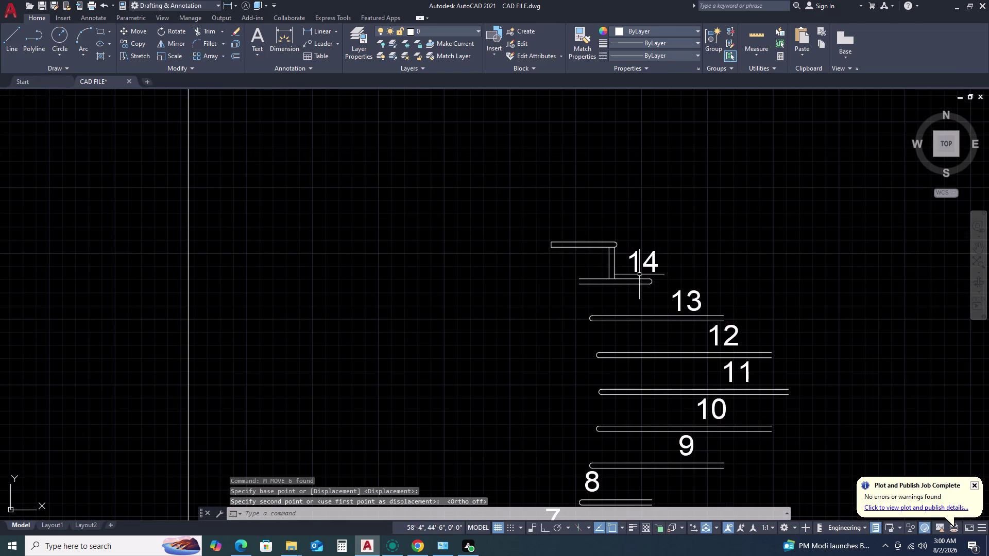
scroll(up, 3)
drag(735, 299, 724, 299)
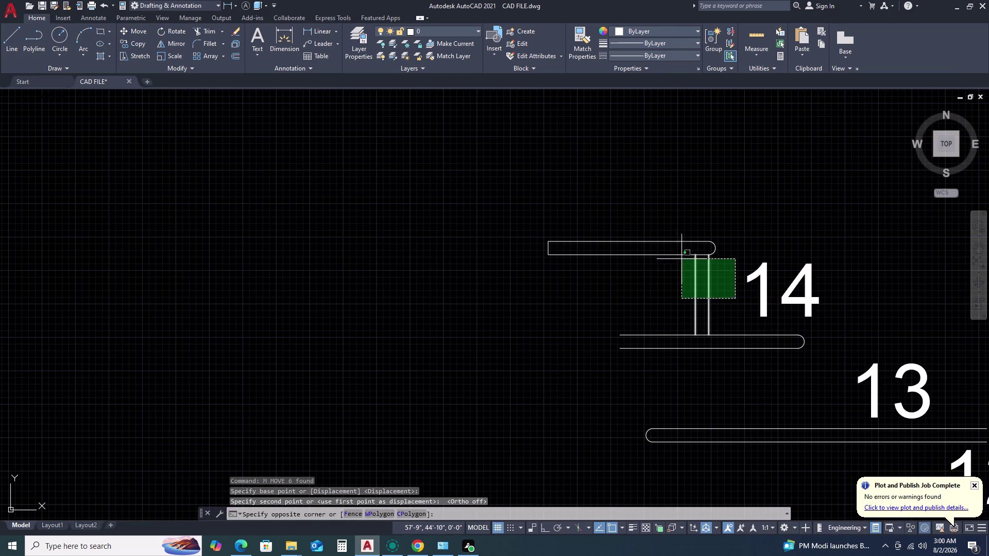
Copy the step piece from step 14 to the next two step positions up.
click(527, 228)
scroll(down, 3)
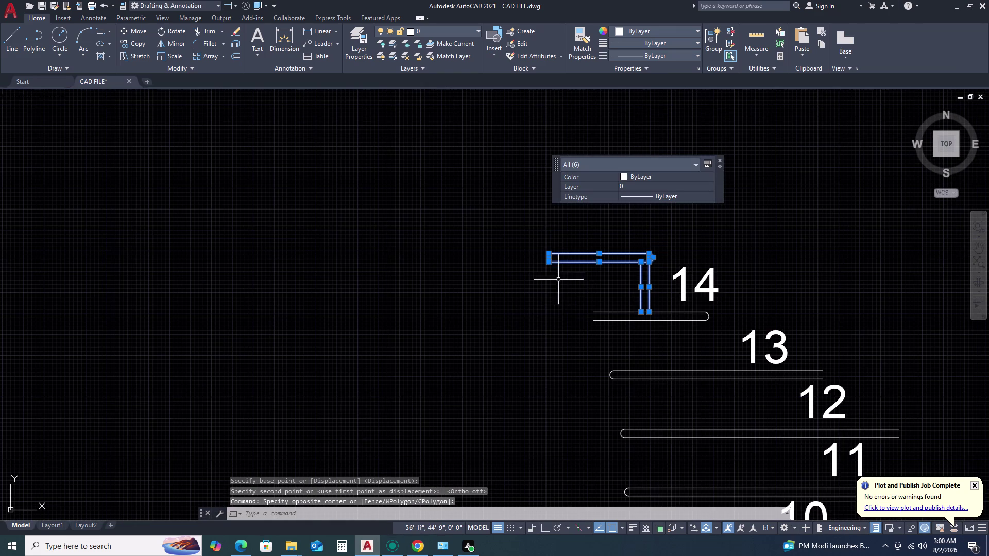
text(C)
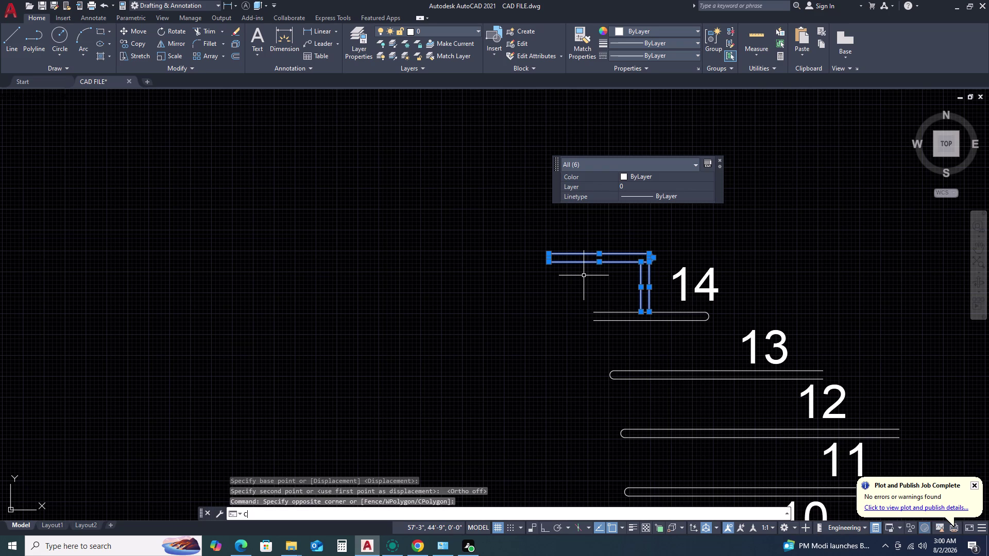
text(O)
key(space)
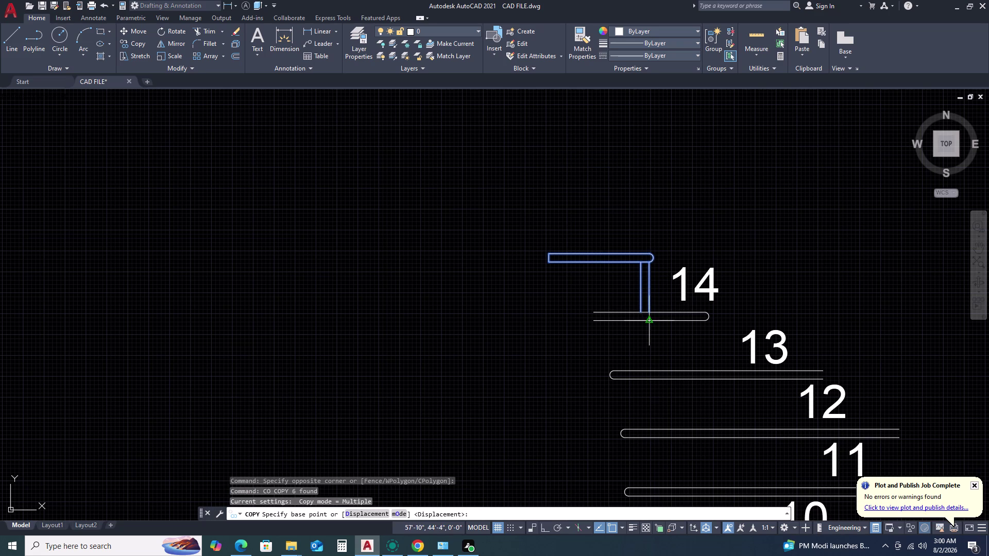
click(642, 311)
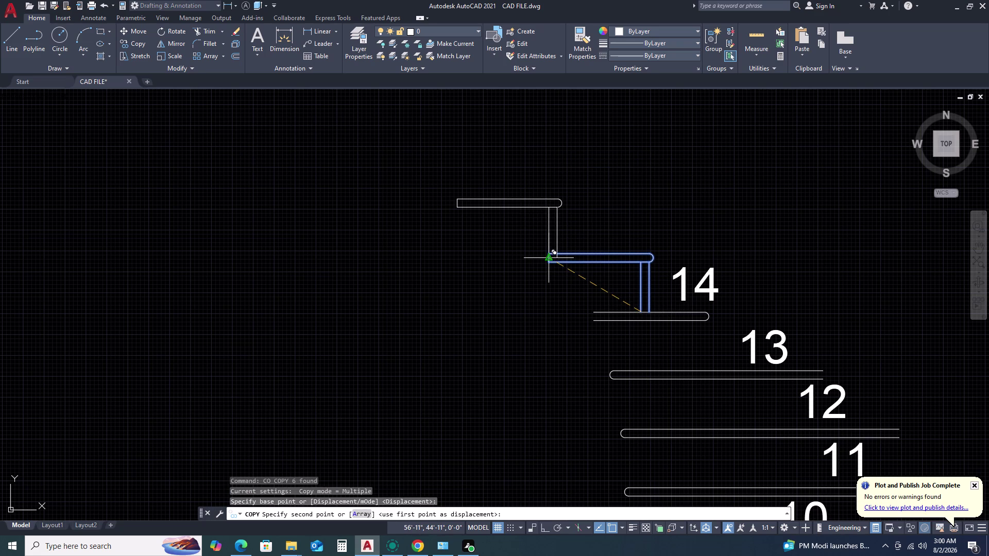
click(551, 253)
scroll(down, 3)
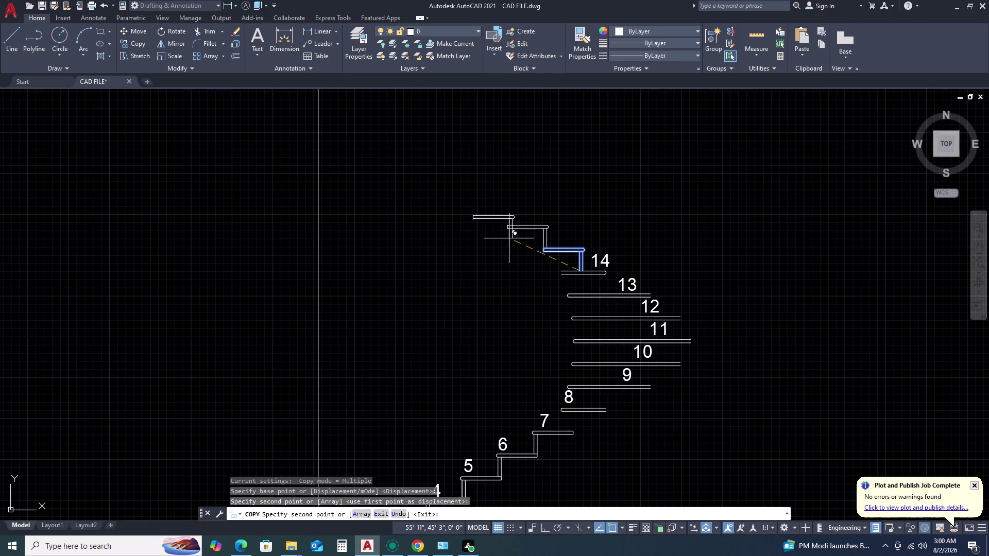
middle_click(488, 229)
middle_click(577, 289)
scroll(up, 3)
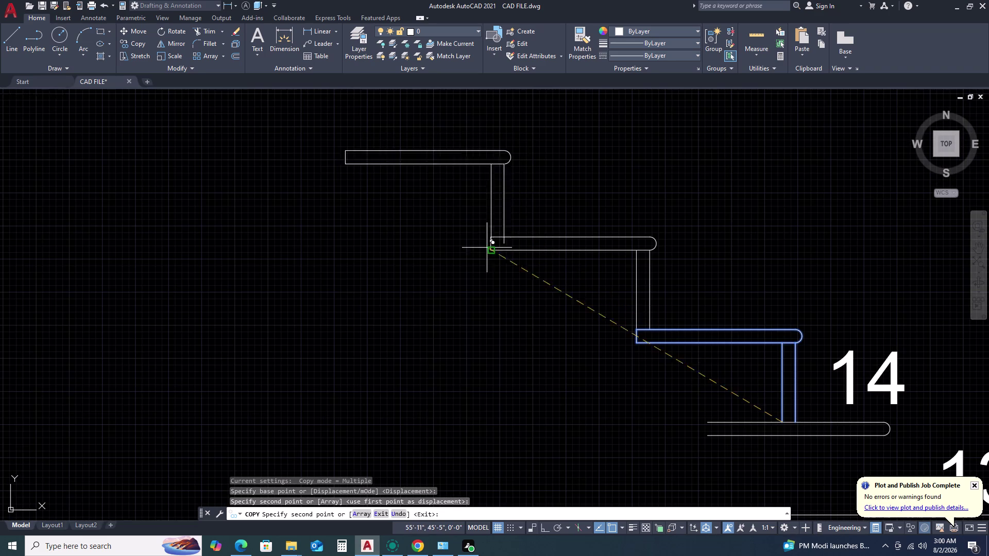
click(490, 235)
Stack five more step copies climbing up and left to the top, then end copying.
scroll(down, 3)
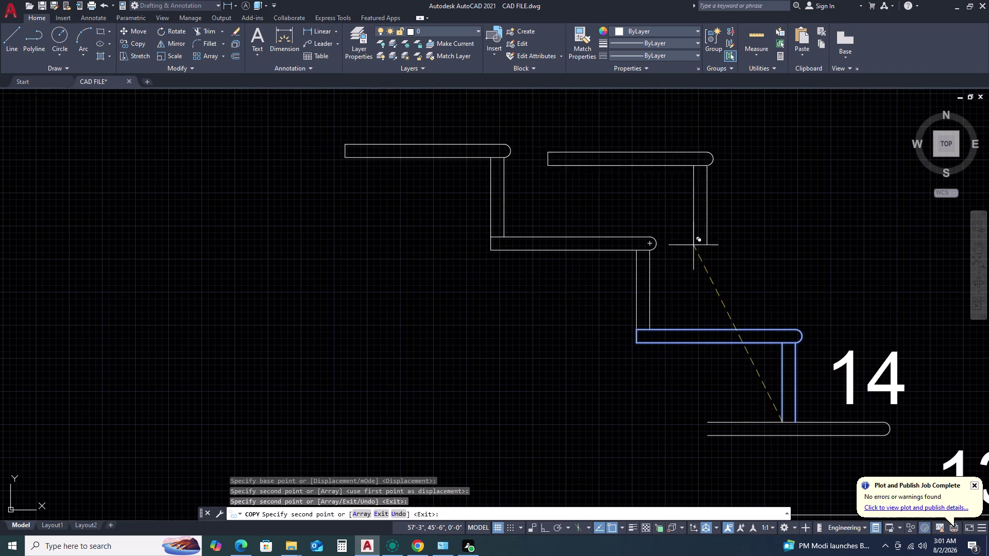
scroll(down, 3)
scroll(up, 3)
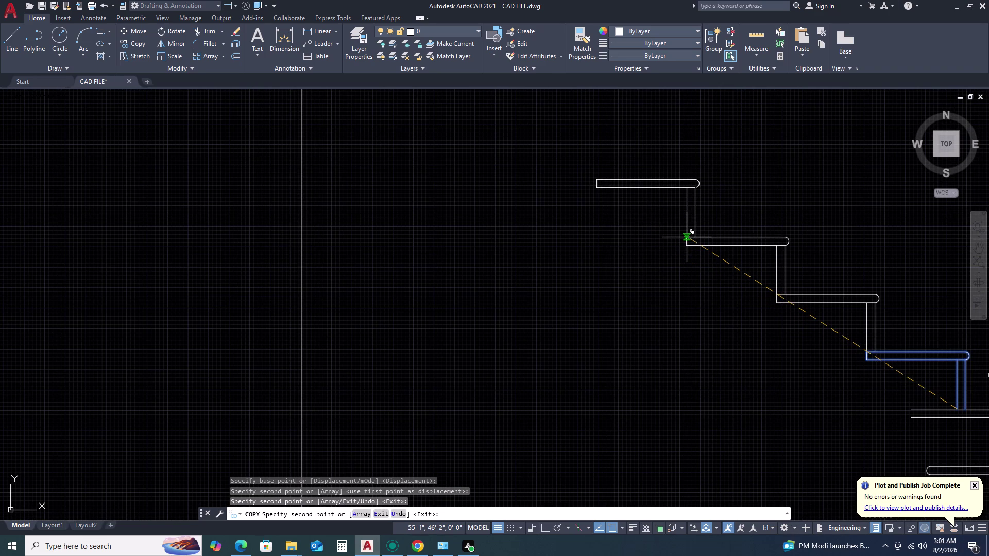
click(690, 239)
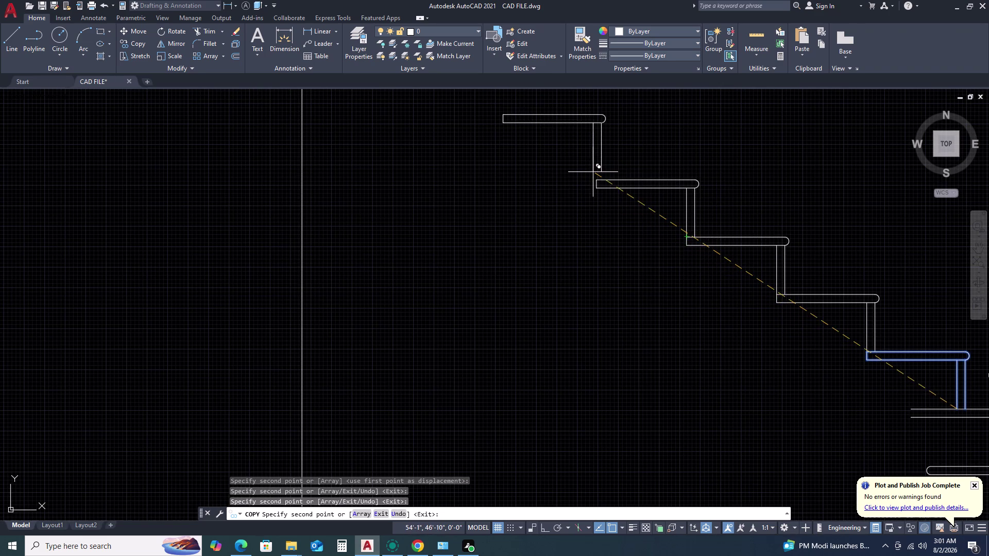
scroll(up, 3)
click(564, 207)
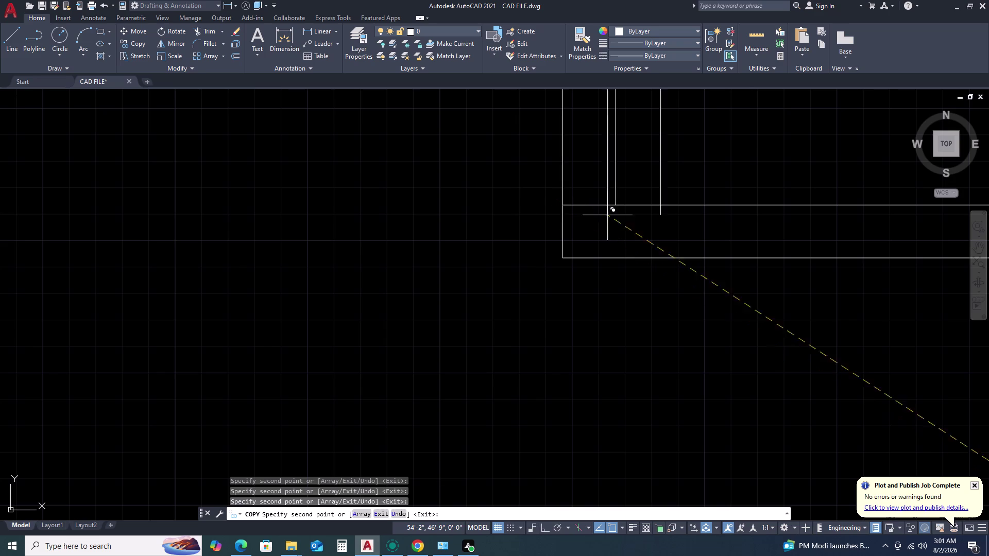
scroll(down, 3)
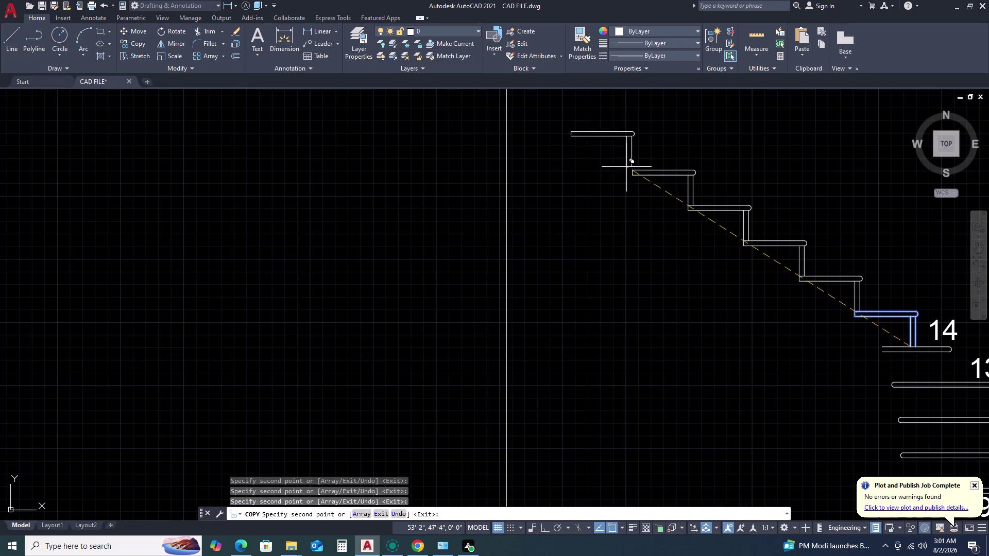
scroll(up, 3)
click(620, 207)
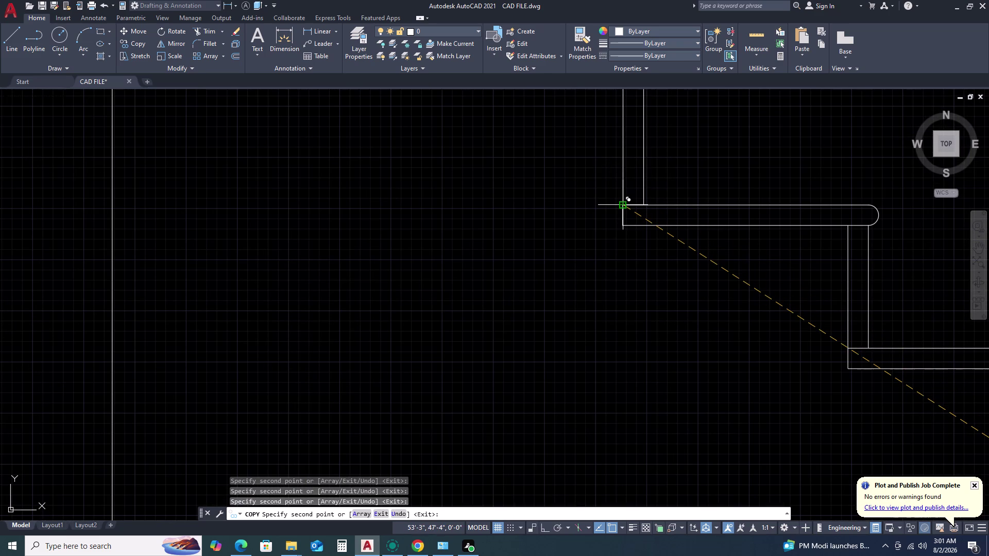
scroll(down, 3)
scroll(up, 3)
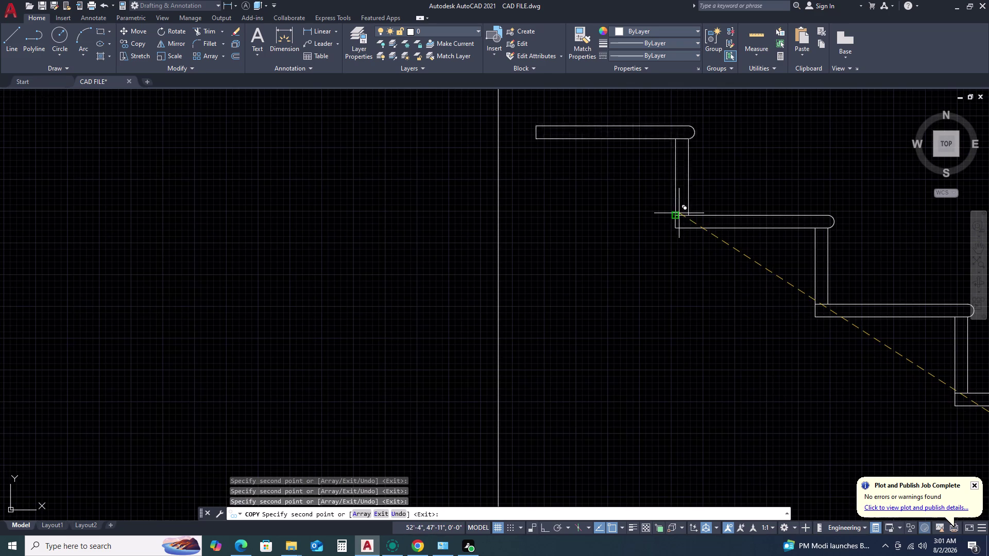
click(676, 216)
scroll(down, 3)
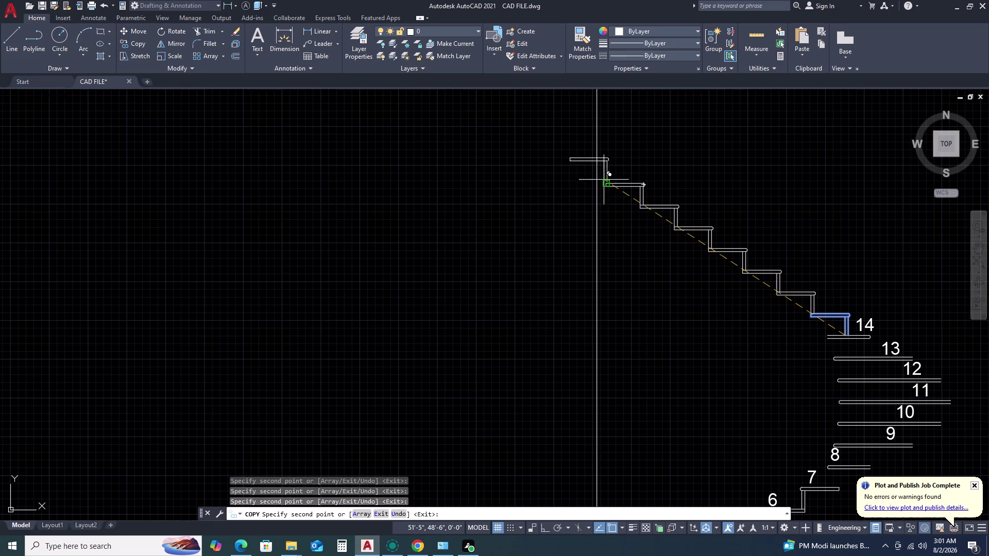
scroll(up, 3)
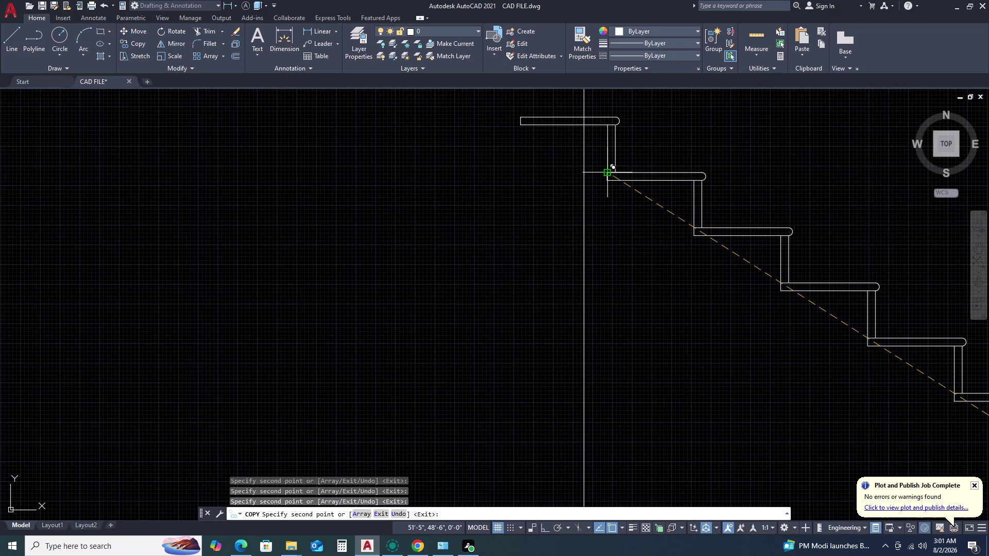
click(607, 170)
scroll(down, 3)
scroll(down, 3)
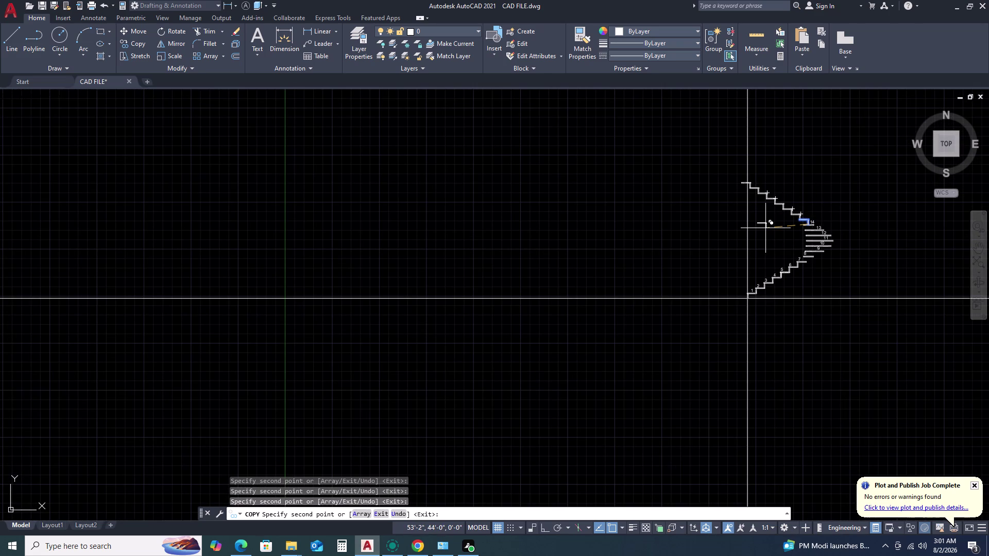
key(Escape)
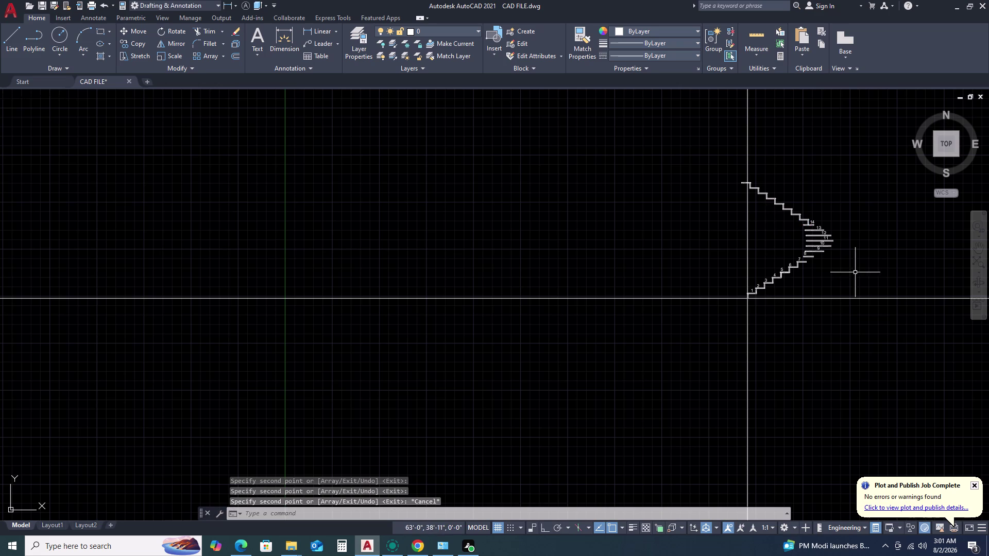
scroll(up, 3)
middle_drag(882, 288, 751, 272)
Copy the 14 label onto the first four treads of the upper flight.
middle_click(669, 278)
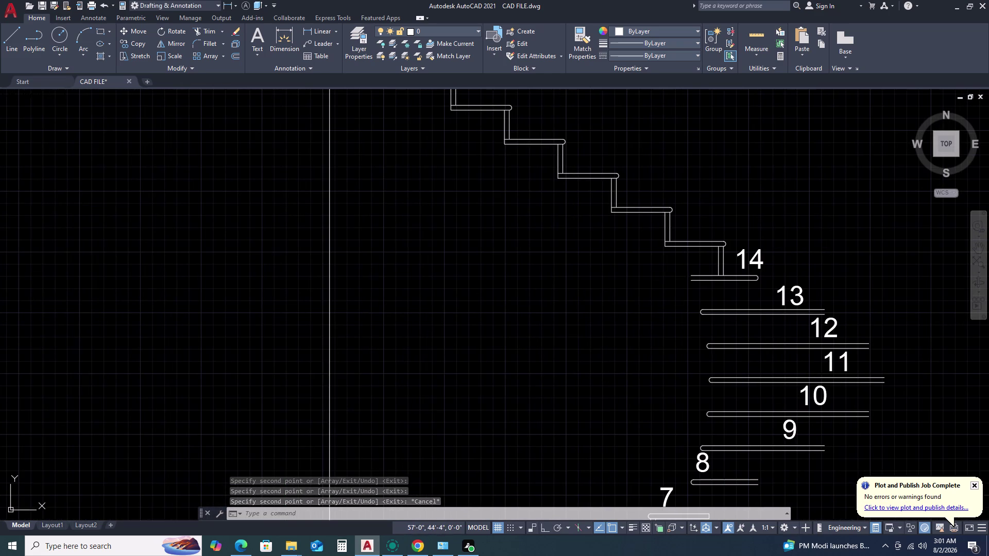
click(759, 266)
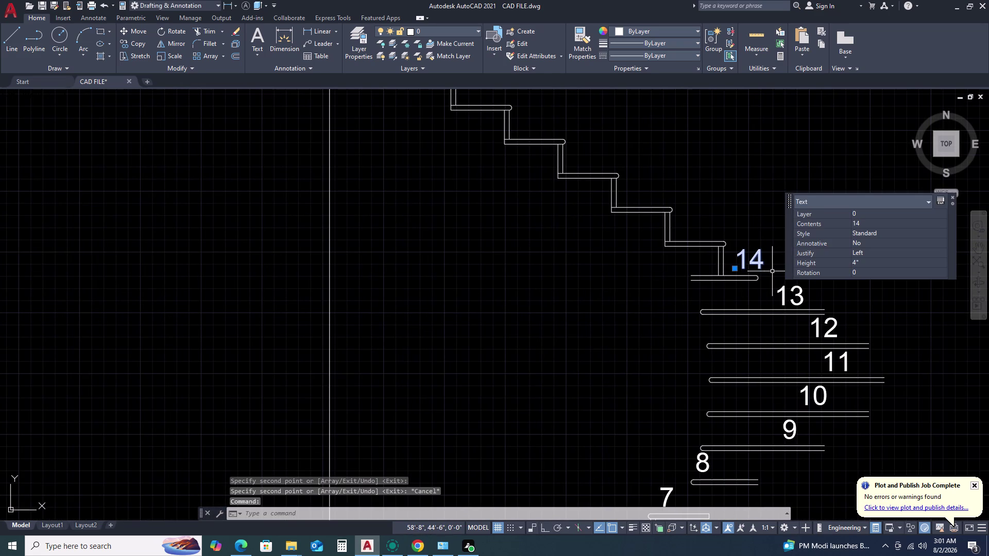
text(CO)
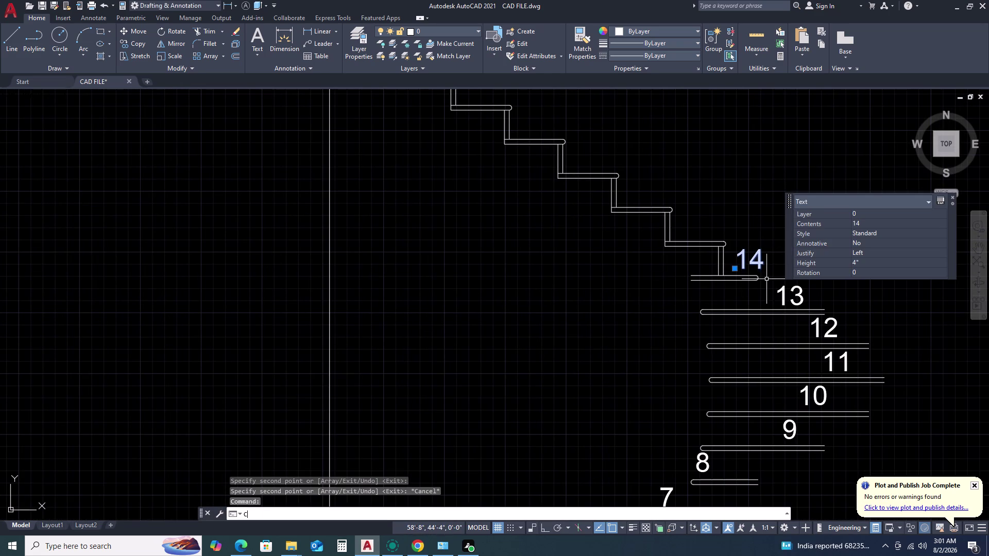
key(space)
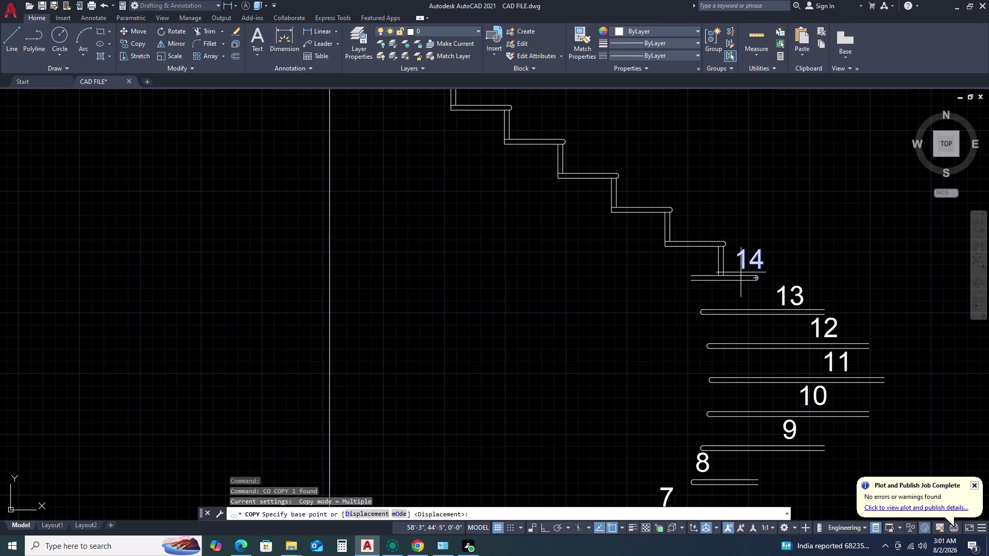
click(734, 270)
click(692, 234)
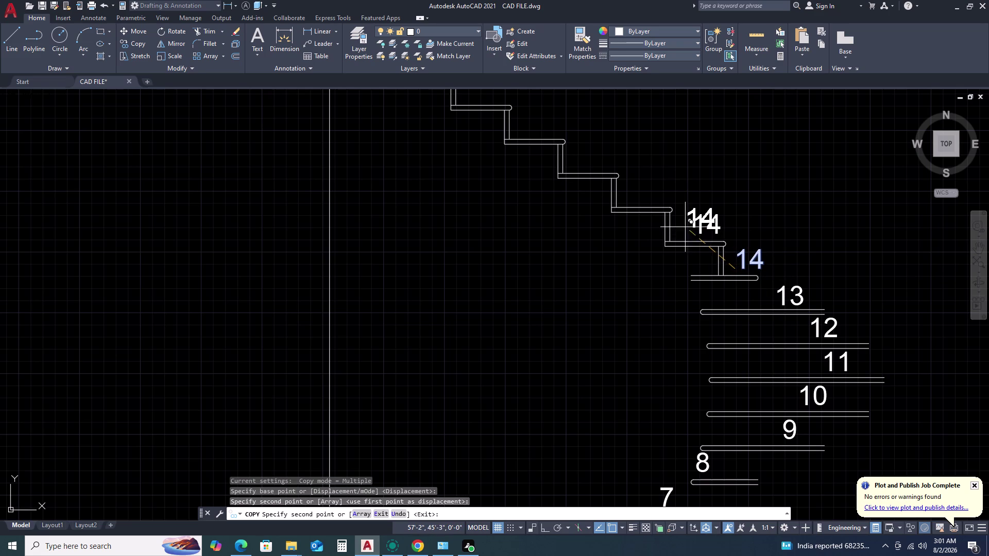
click(637, 200)
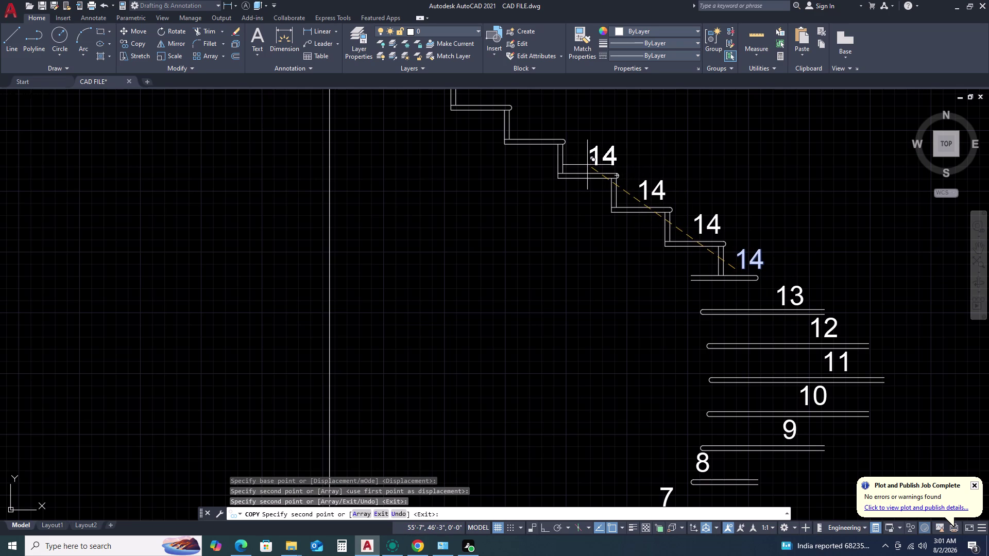
click(586, 168)
Place the remaining 14 labels up to the top tread and end copying.
scroll(down, 3)
scroll(up, 3)
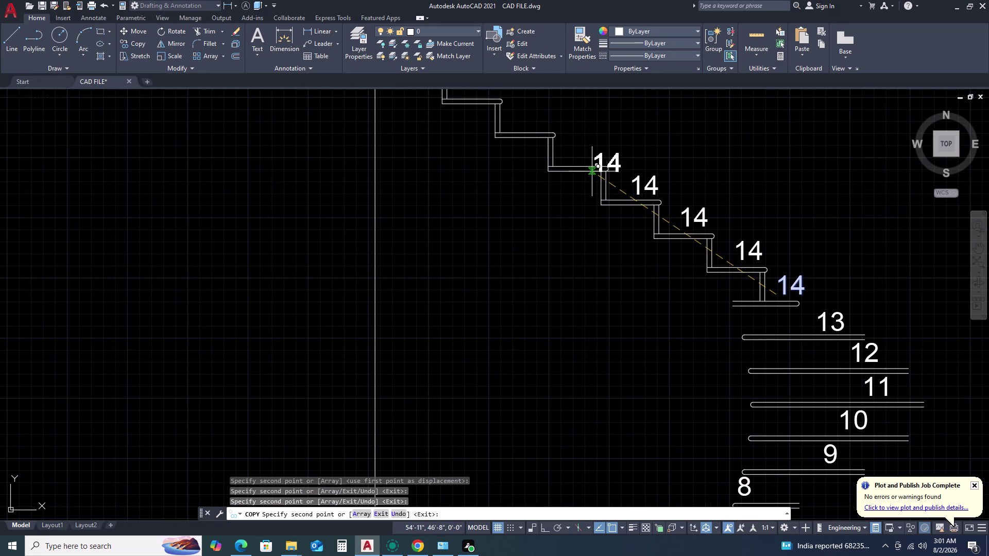
click(574, 161)
scroll(down, 3)
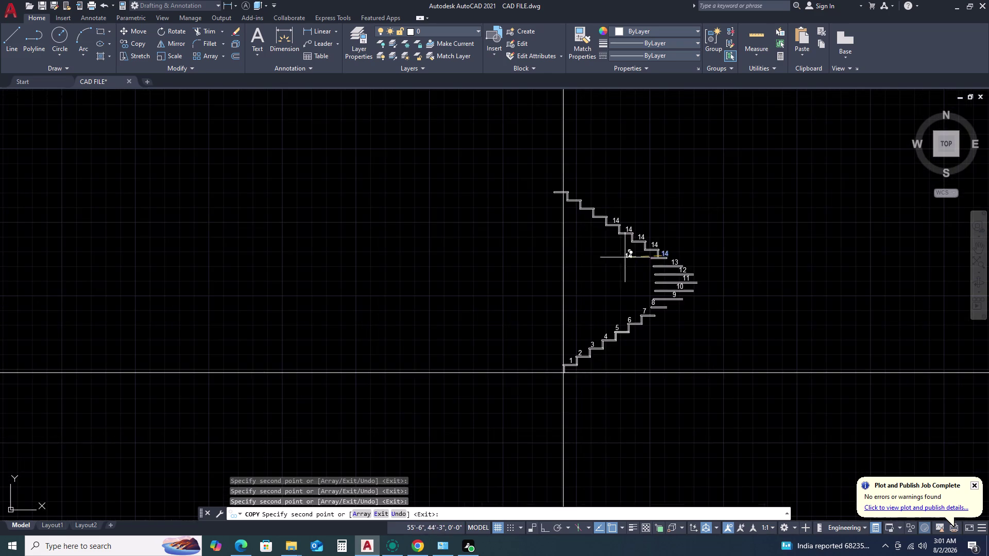
scroll(up, 3)
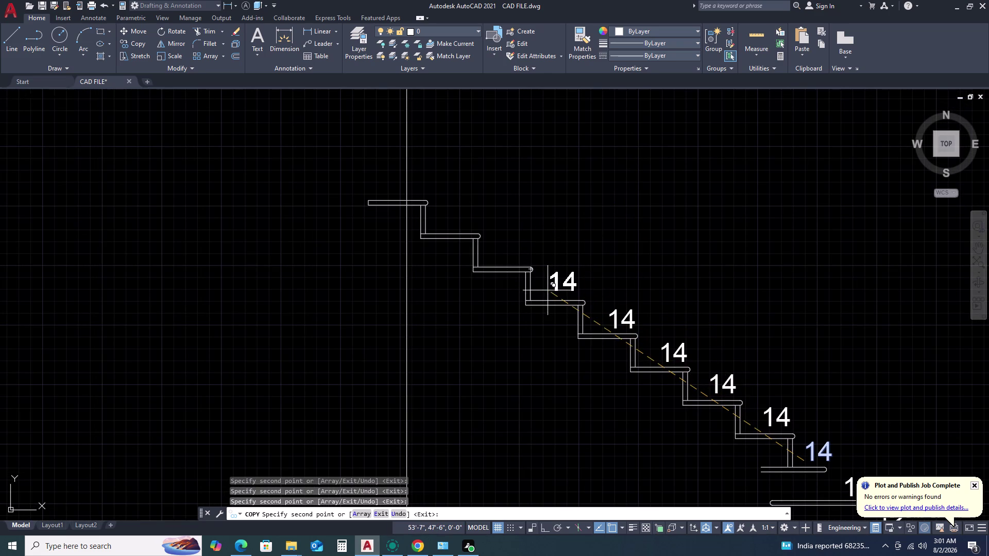
click(549, 290)
double_click(498, 259)
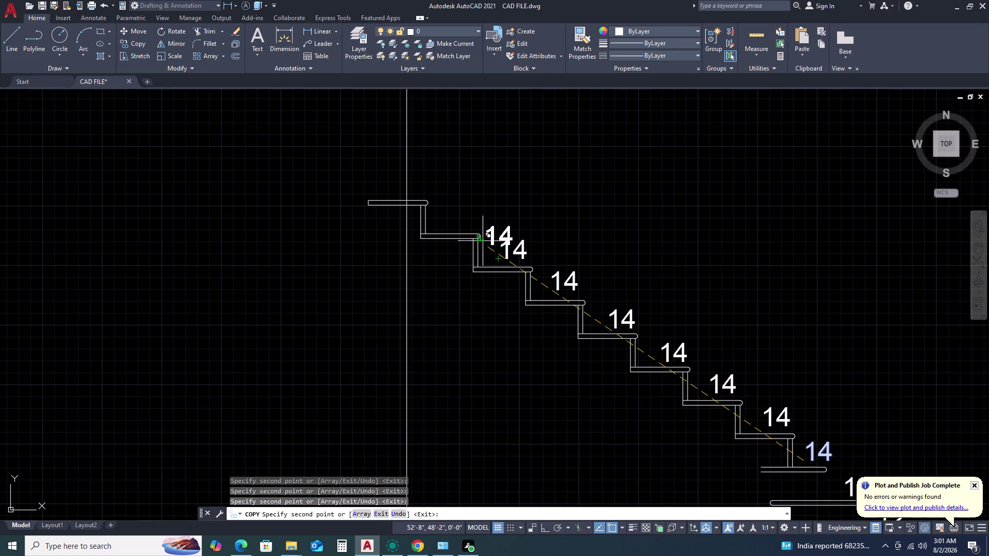
click(445, 227)
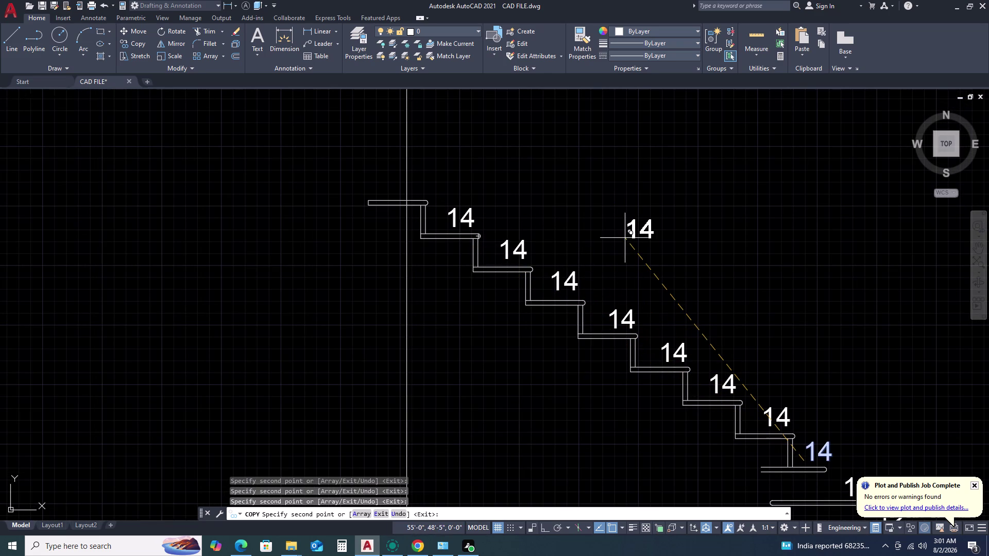
key(Escape)
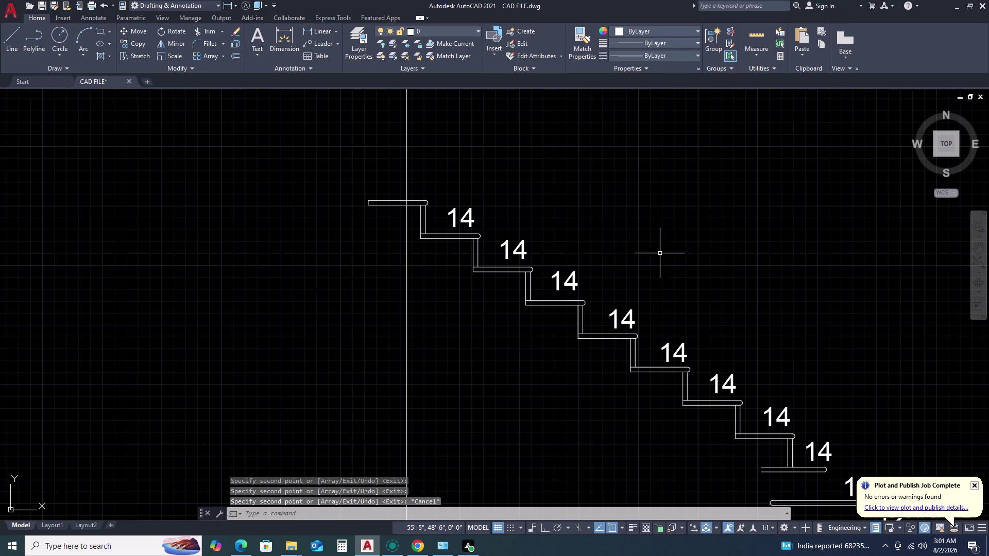
middle_drag(698, 286, 681, 235)
middle_click(678, 219)
Renumber the tread label above the landing to 15.
scroll(down, 3)
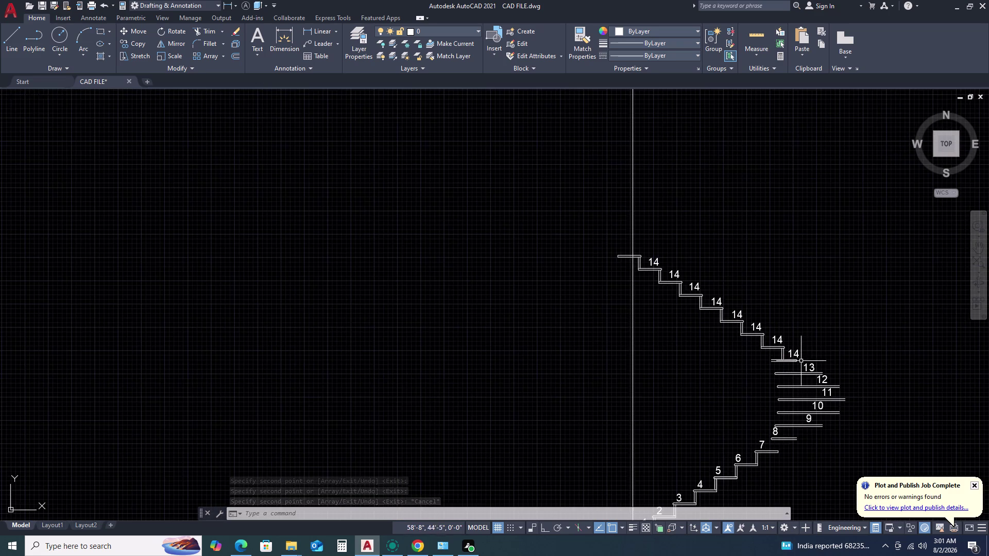
scroll(up, 3)
double_click(736, 287)
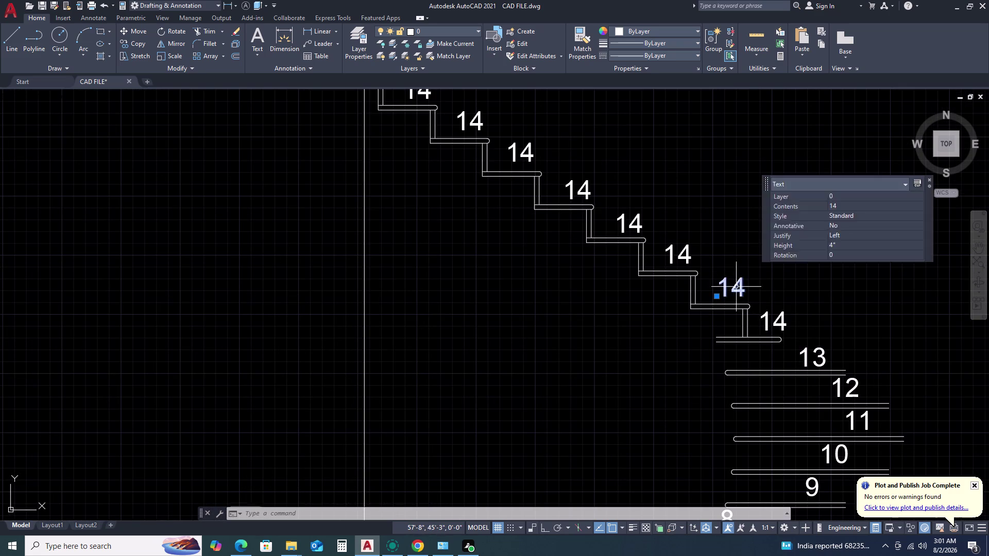
text(1)
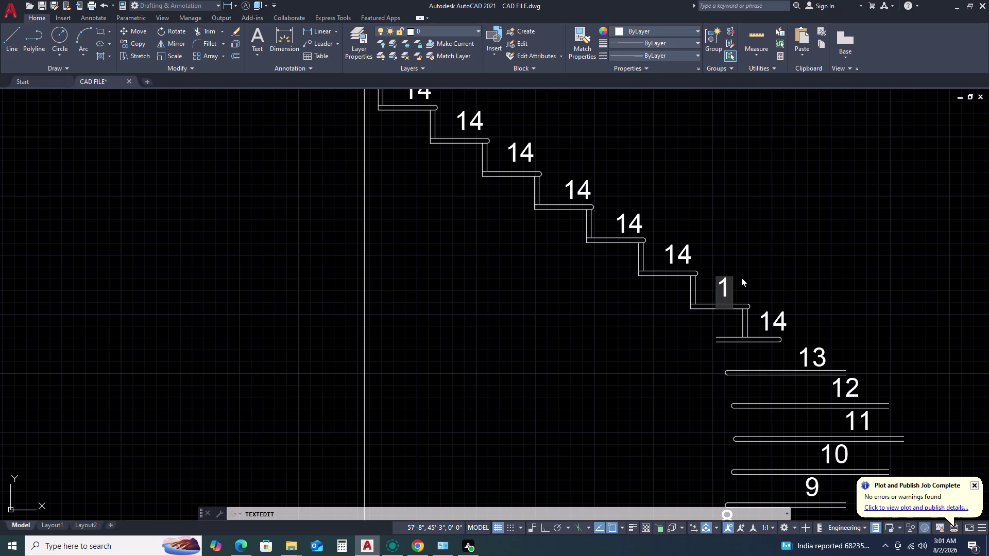
text(4)
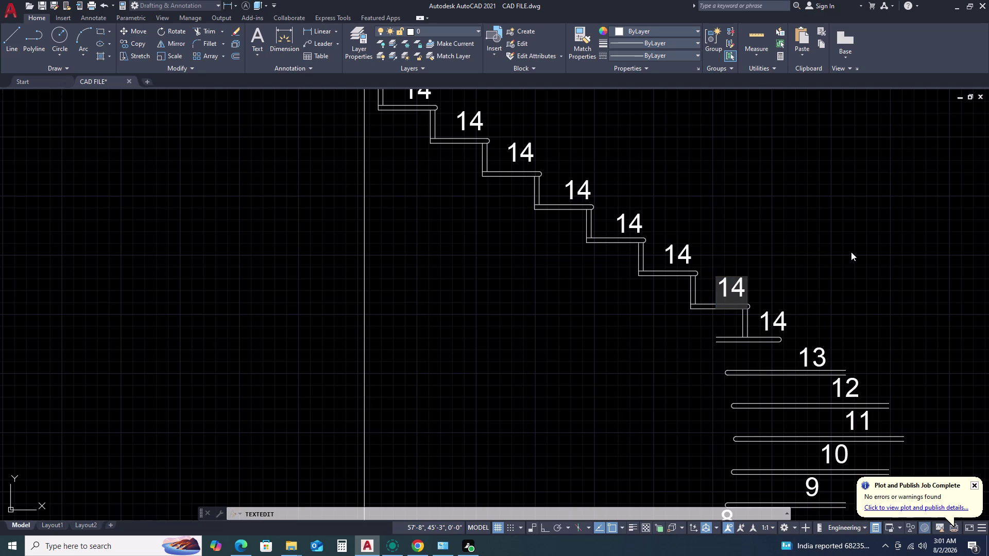
click(847, 254)
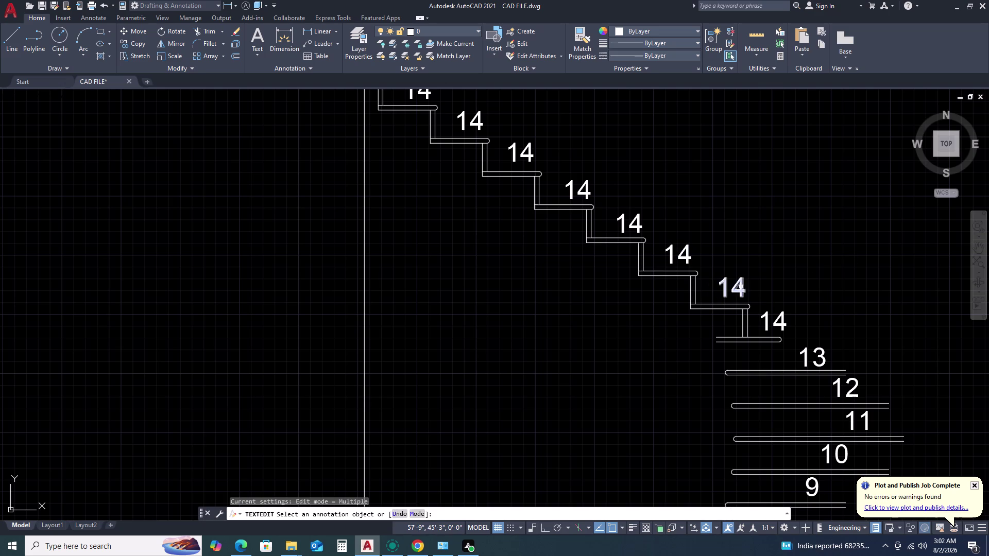
click(741, 287)
click(741, 287)
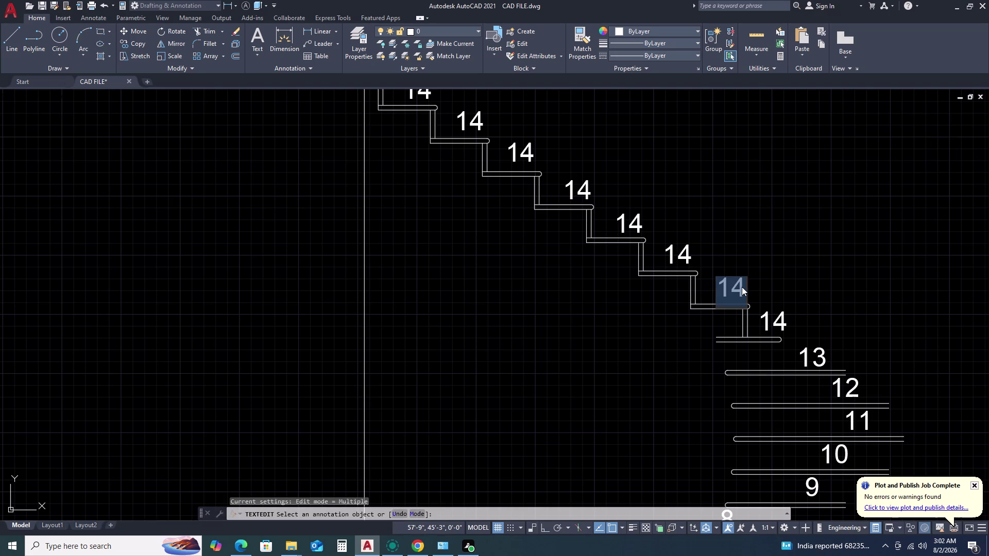
text(15)
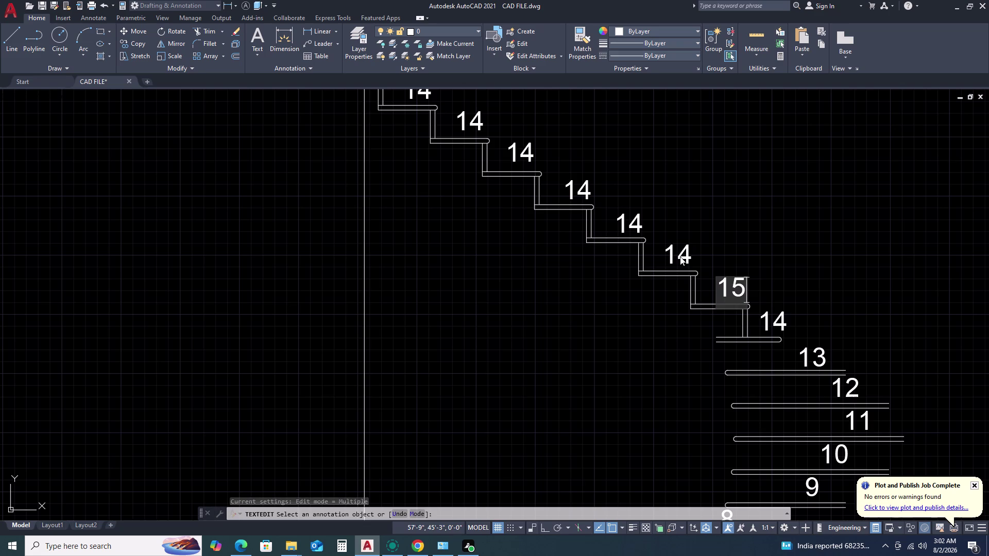
click(680, 257)
Renumber the next three tread labels up to 16, 17 and 18.
click(683, 260)
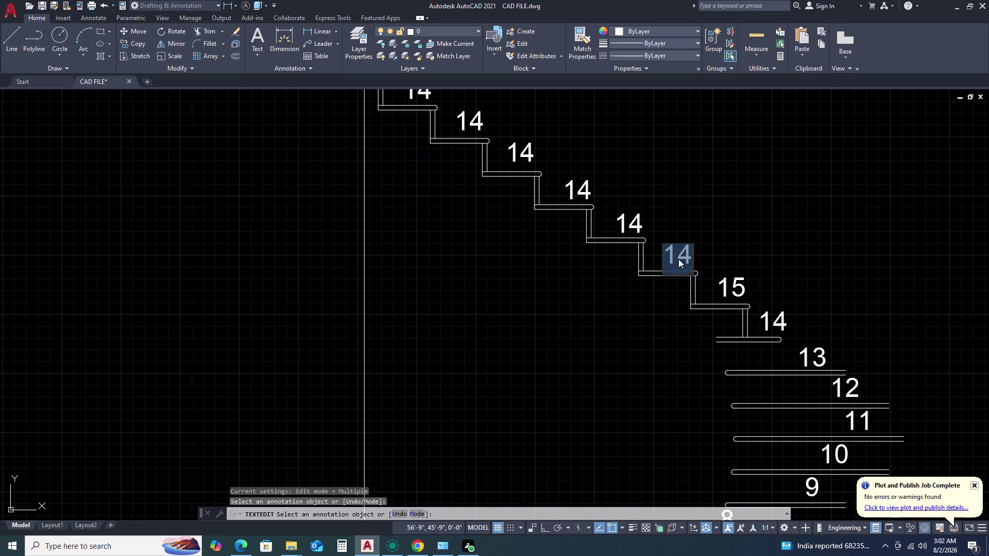
key(1)
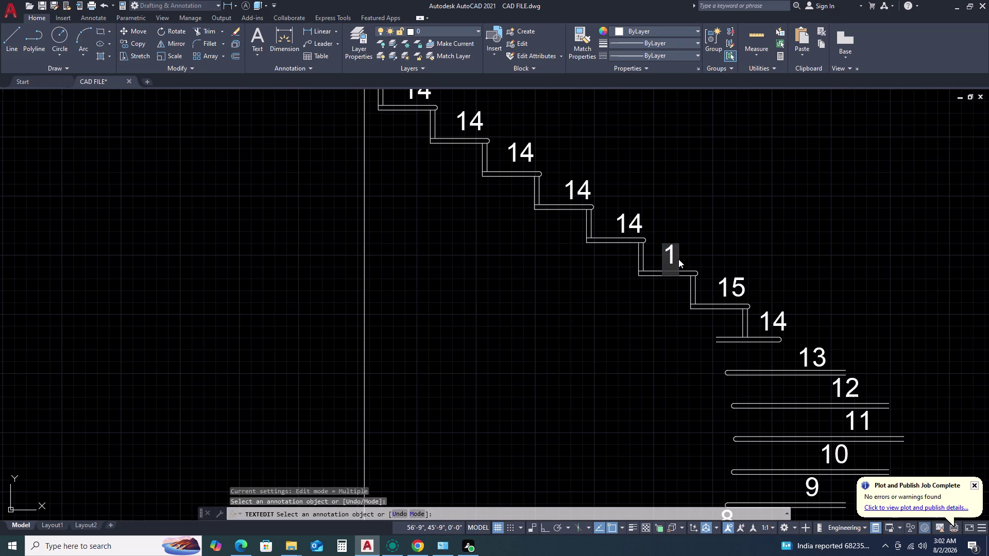
key(6)
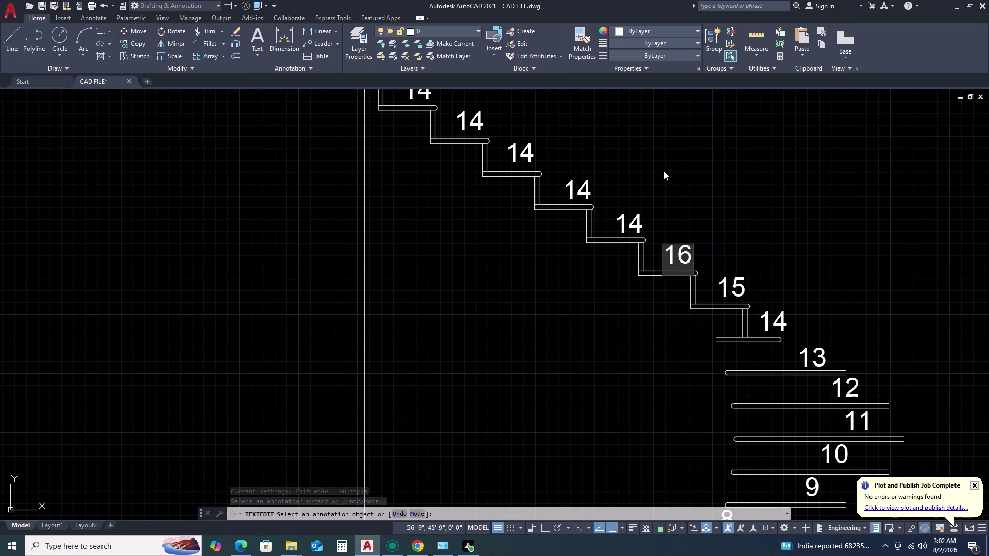
click(637, 215)
click(637, 225)
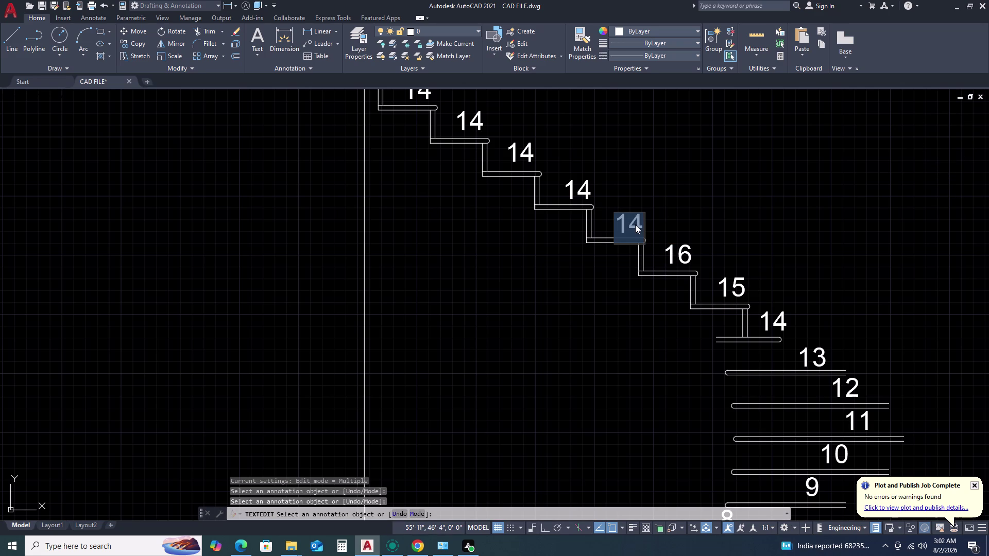
text(17)
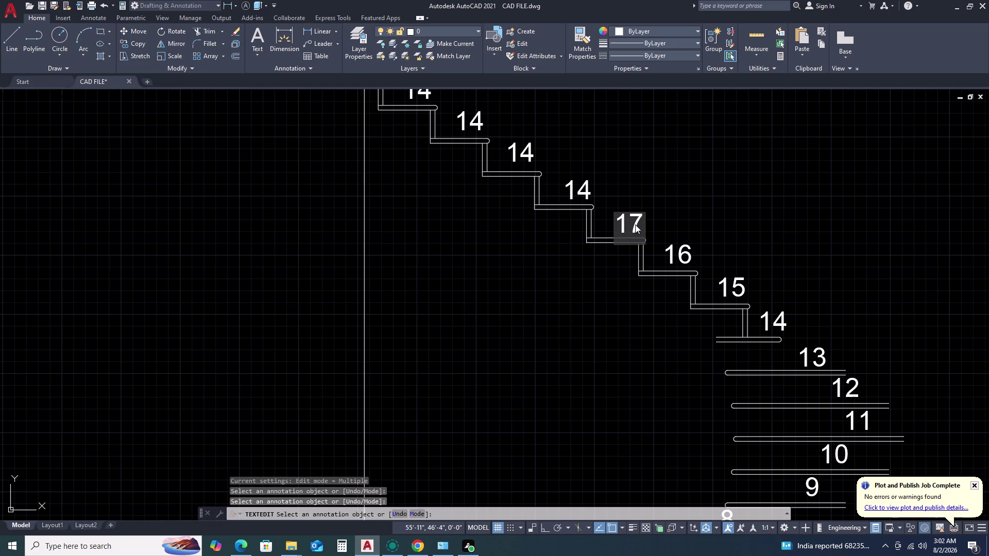
click(578, 184)
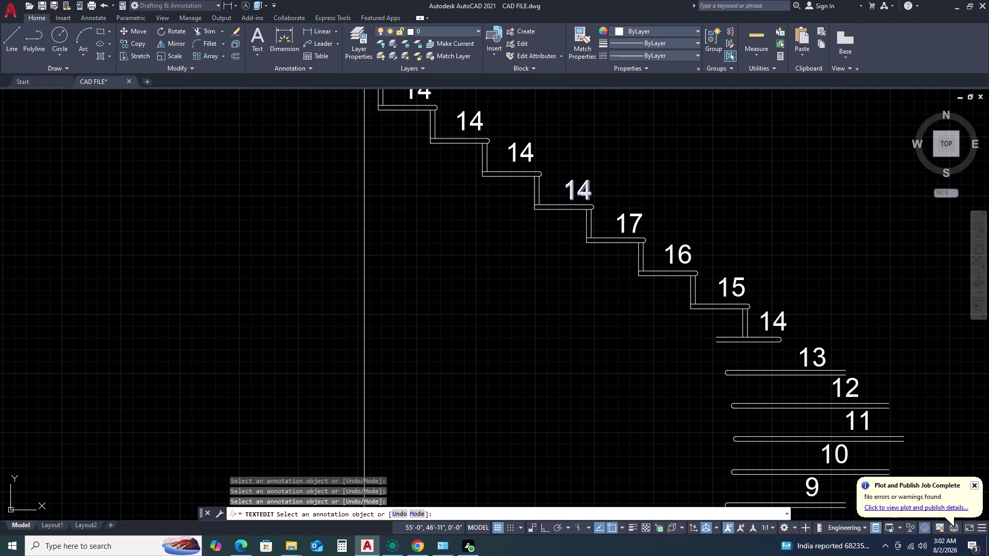
click(583, 194)
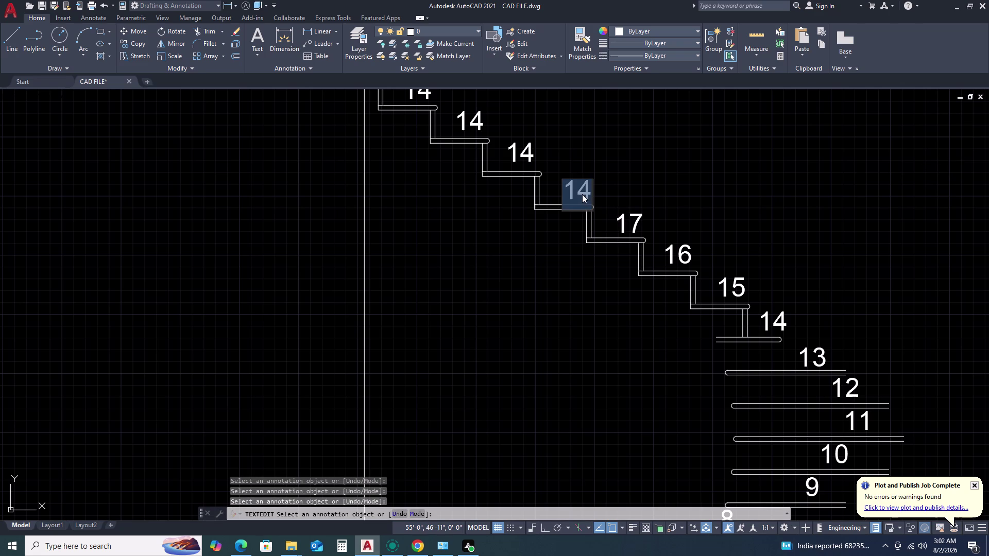
key(1)
key(8)
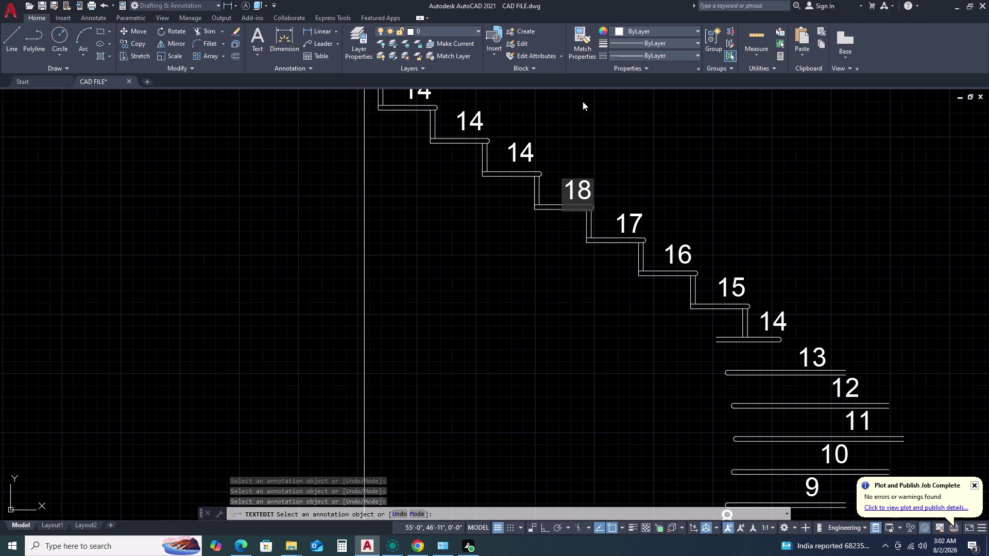
click(526, 154)
Renumber the remaining upper tread labels to 19, 20 and 21.
click(528, 154)
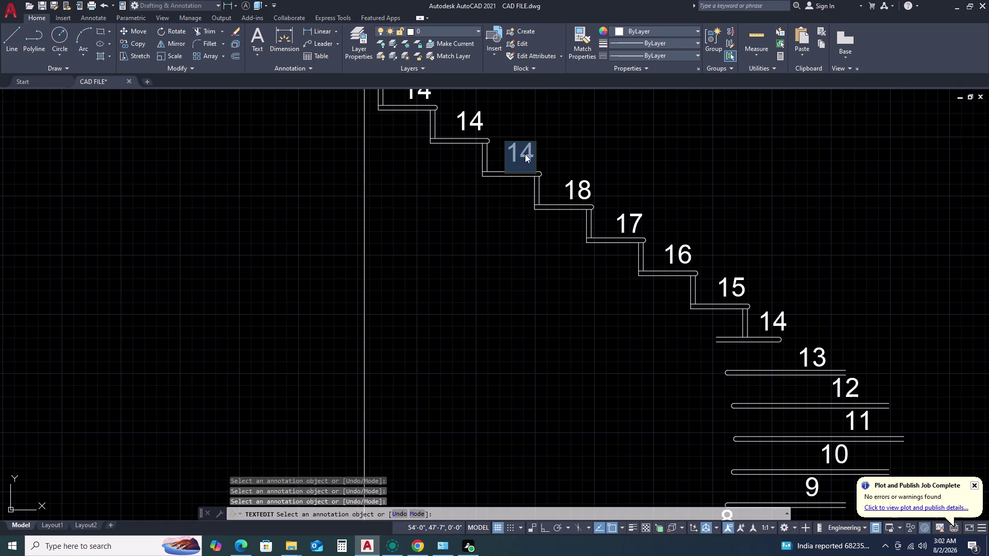
text(19)
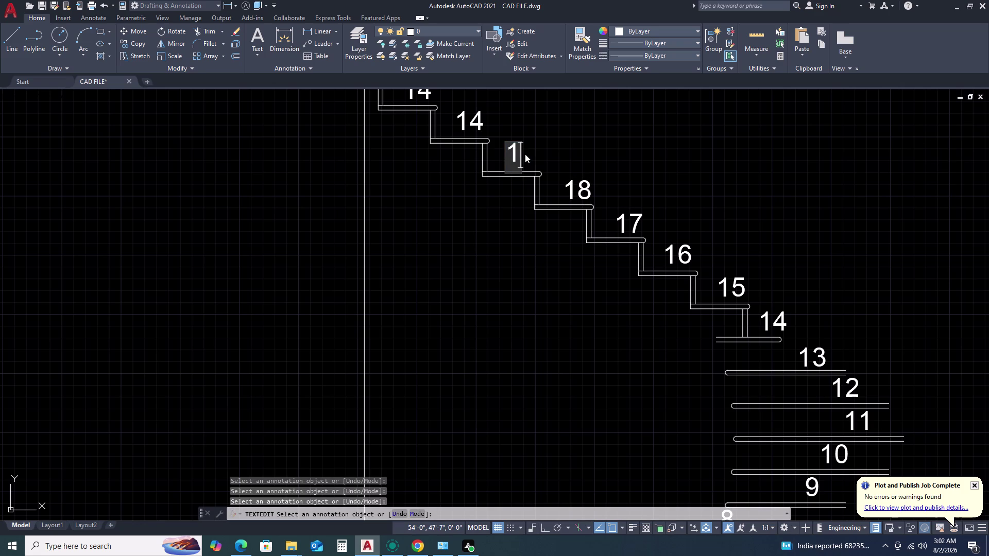
scroll(down, 3)
scroll(up, 3)
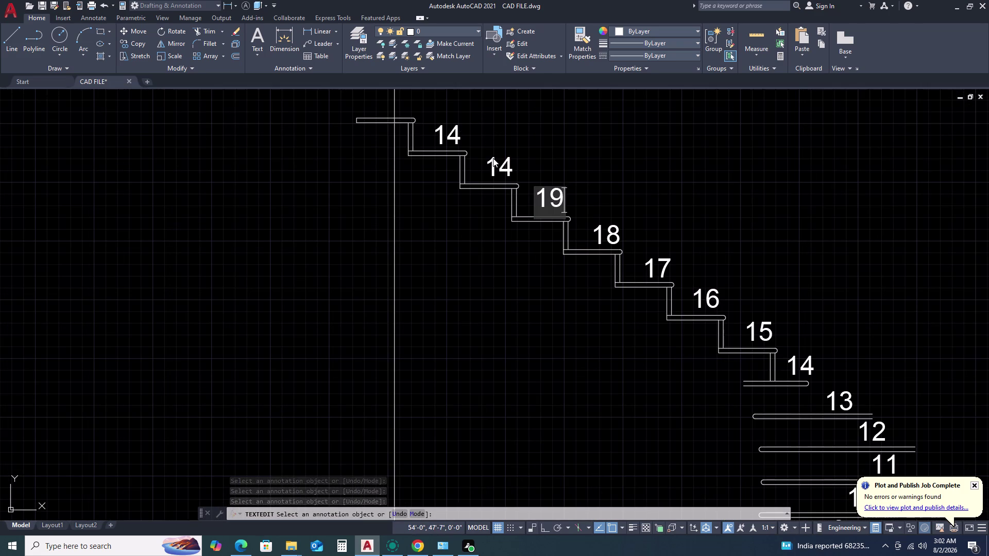
double_click(492, 161)
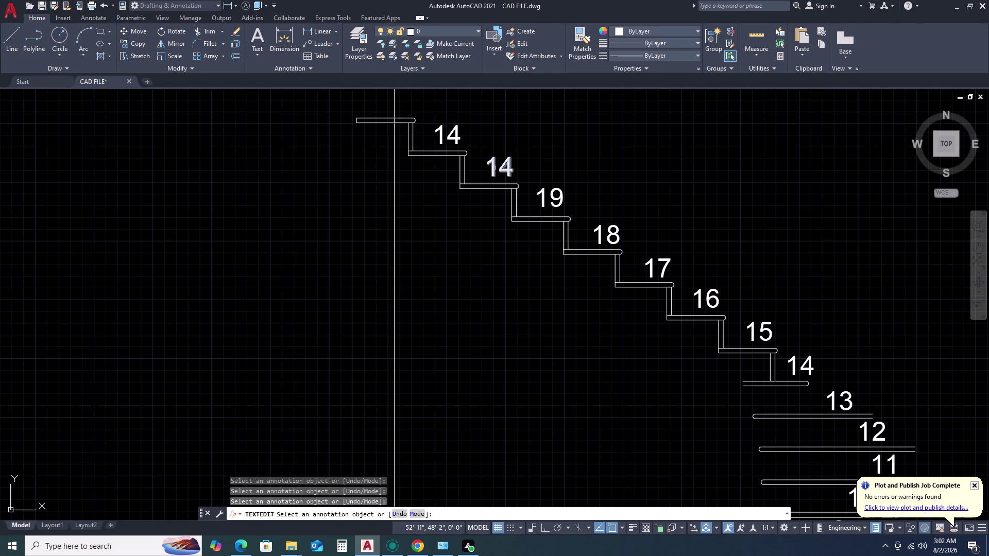
click(494, 168)
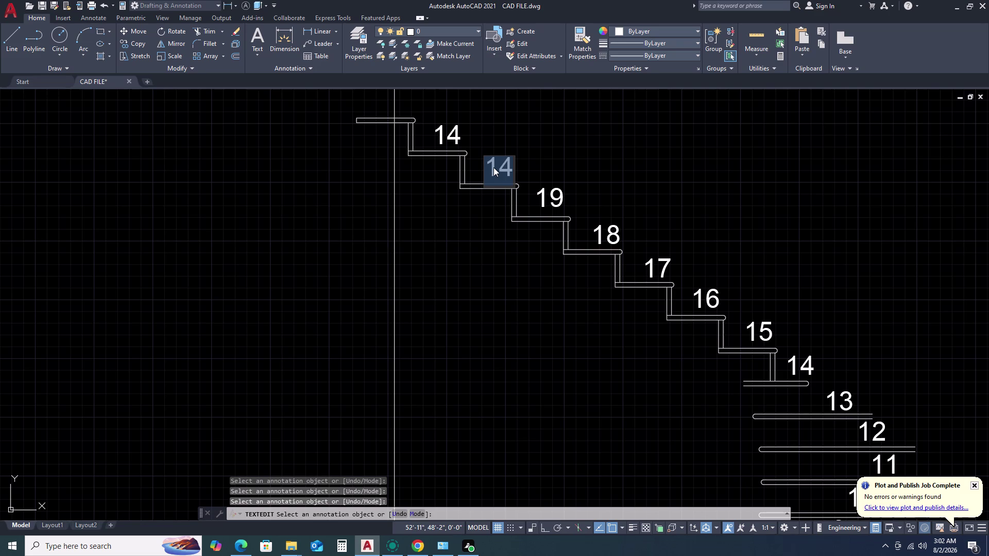
key(2)
key(0)
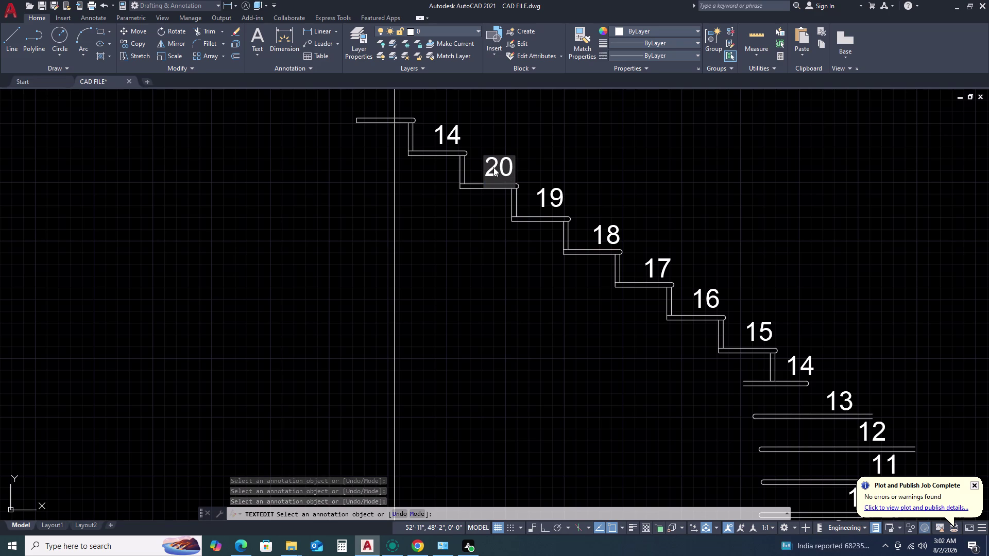
double_click(439, 137)
click(448, 138)
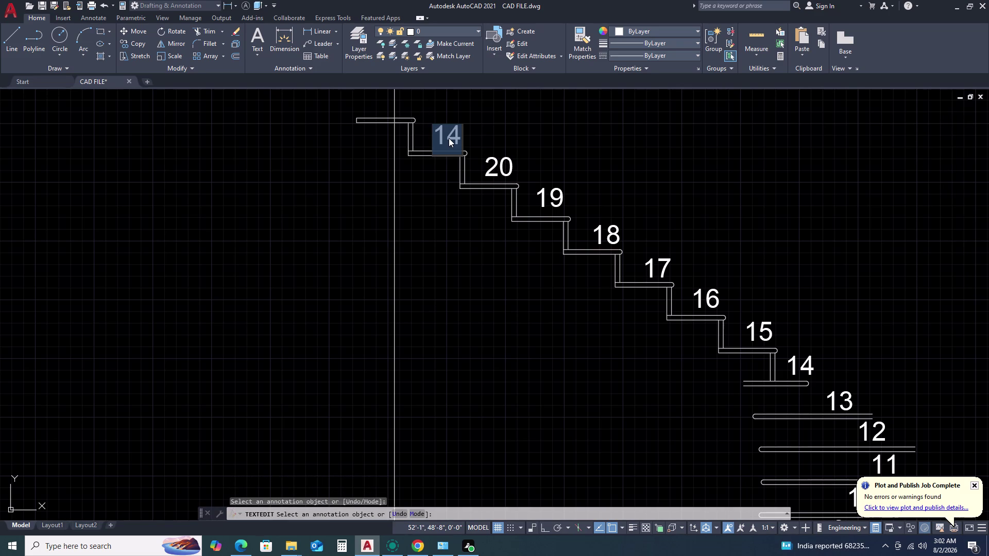
text(21)
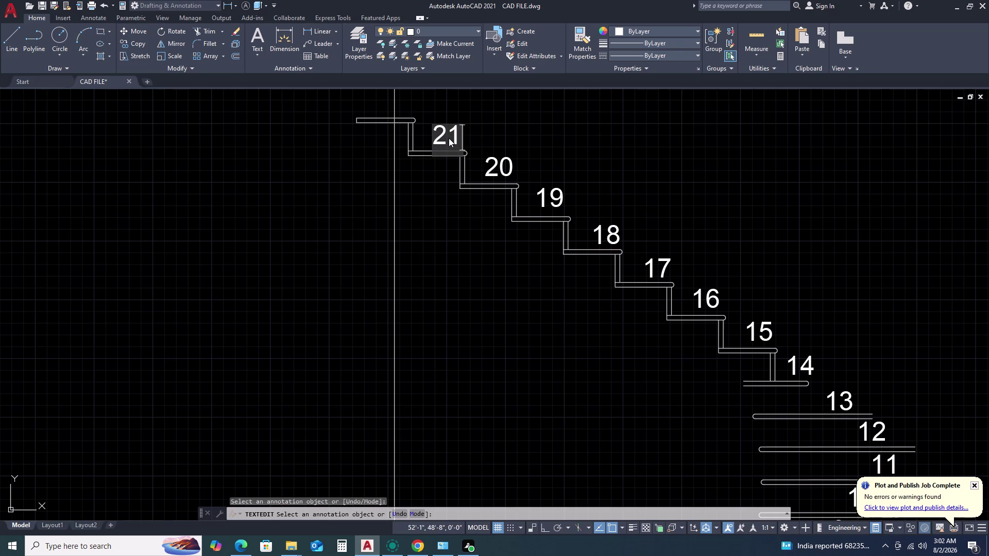
End the text editing and zoom in on the top steps of the section.
scroll(down, 3)
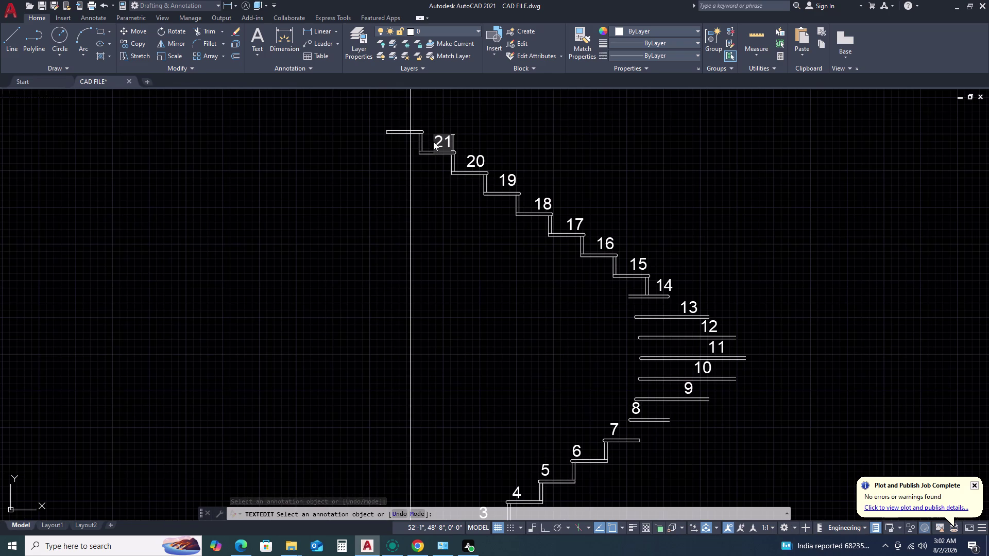
click(441, 141)
key(Return)
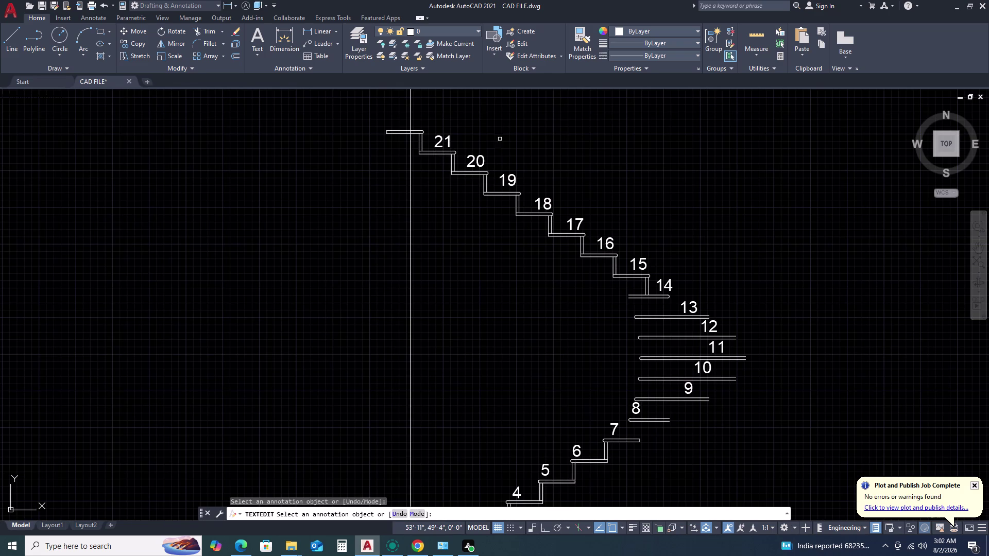
middle_drag(414, 144, 498, 159)
middle_click(500, 159)
scroll(up, 3)
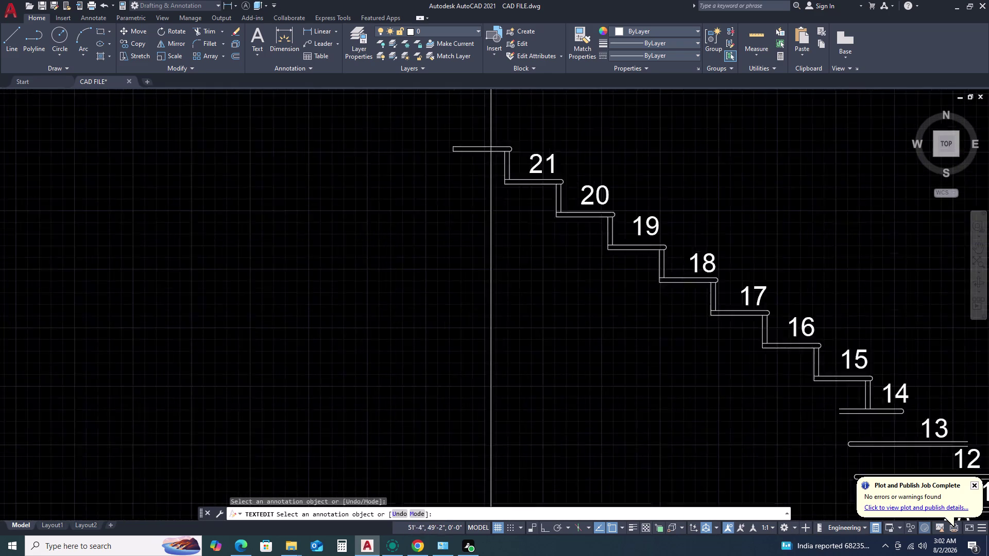
key(Escape)
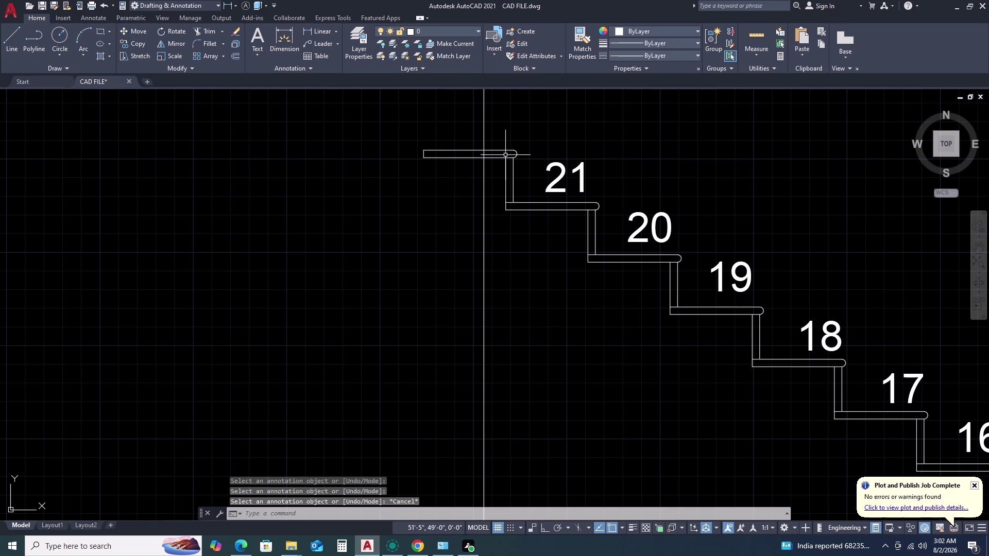
Copy the number 21 label to a spot above the top landing.
scroll(up, 3)
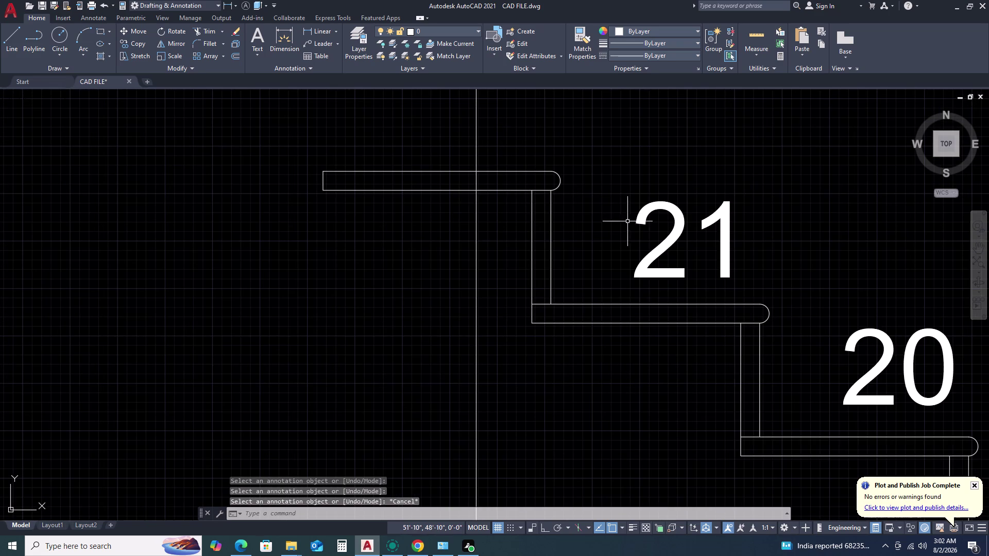
click(656, 199)
click(637, 220)
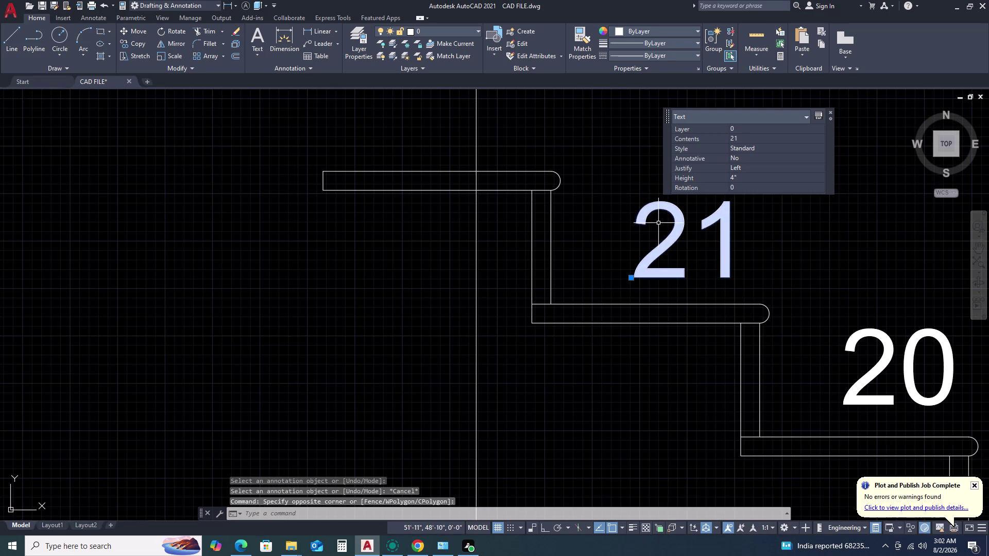
text(CO)
key(space)
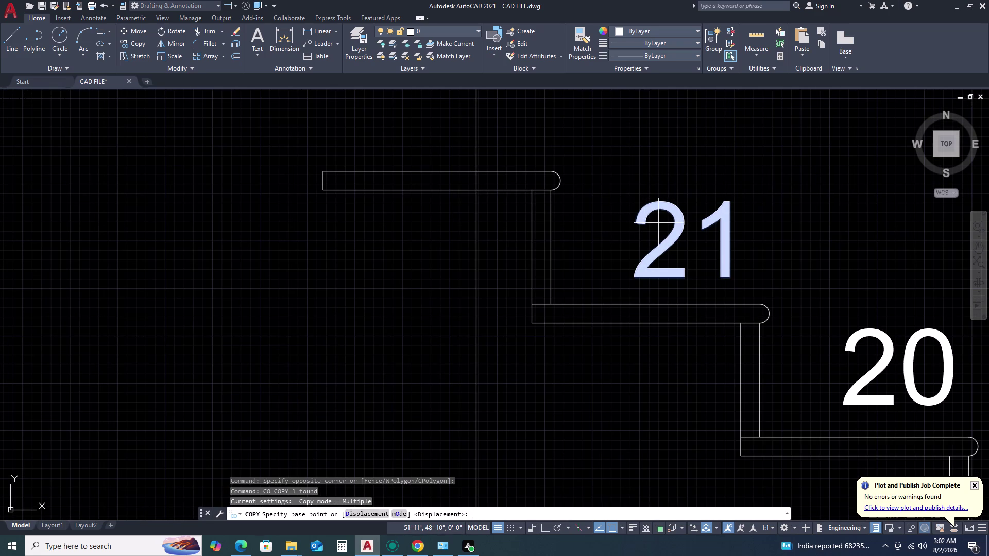
click(630, 279)
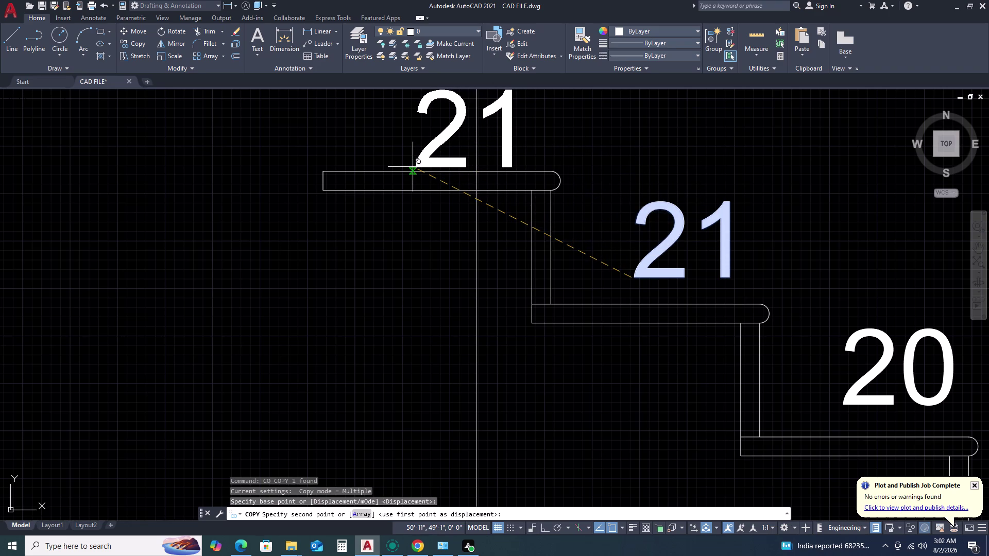
click(412, 167)
scroll(down, 3)
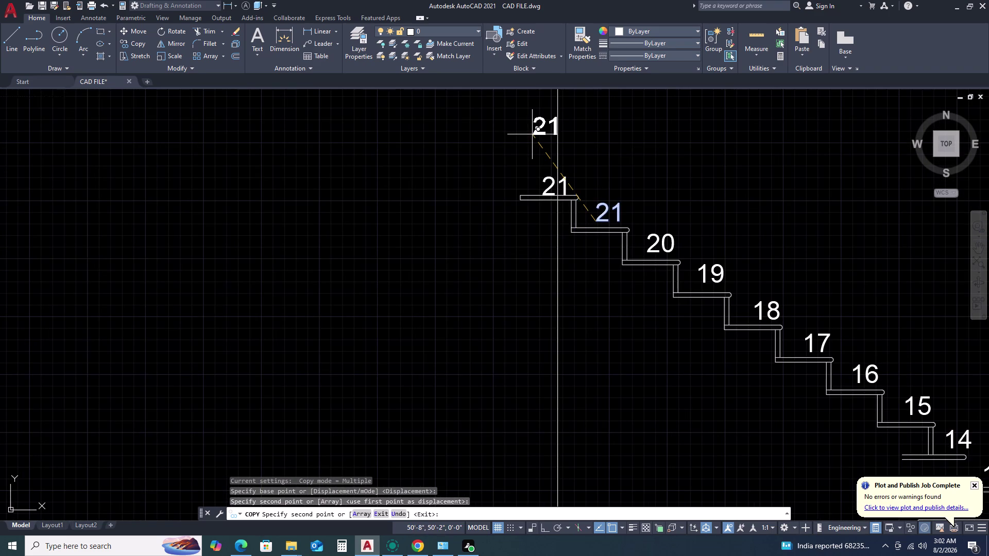
key(Escape)
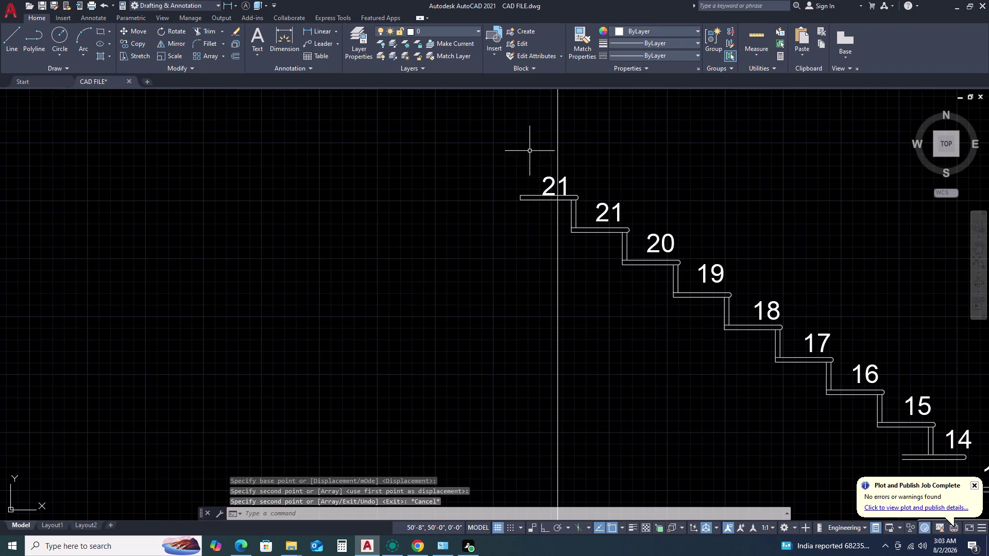
Move the copied 21 label into position on the topmost tread.
scroll(up, 3)
click(515, 196)
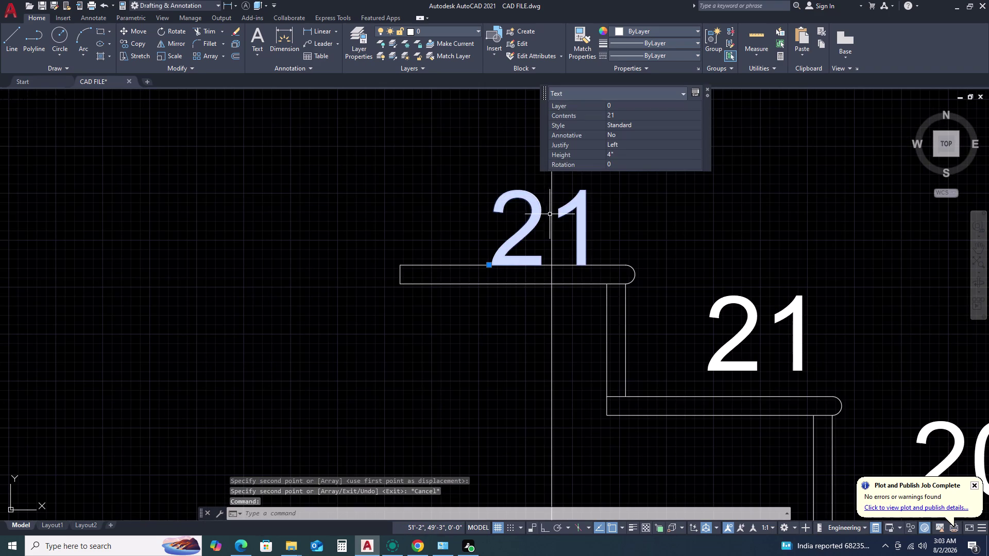
text(M)
key(space)
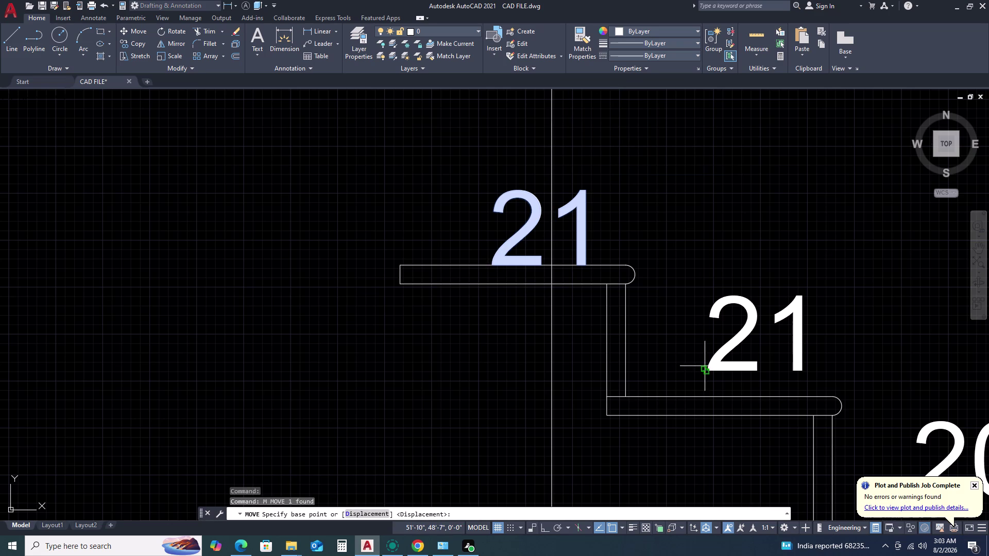
click(622, 228)
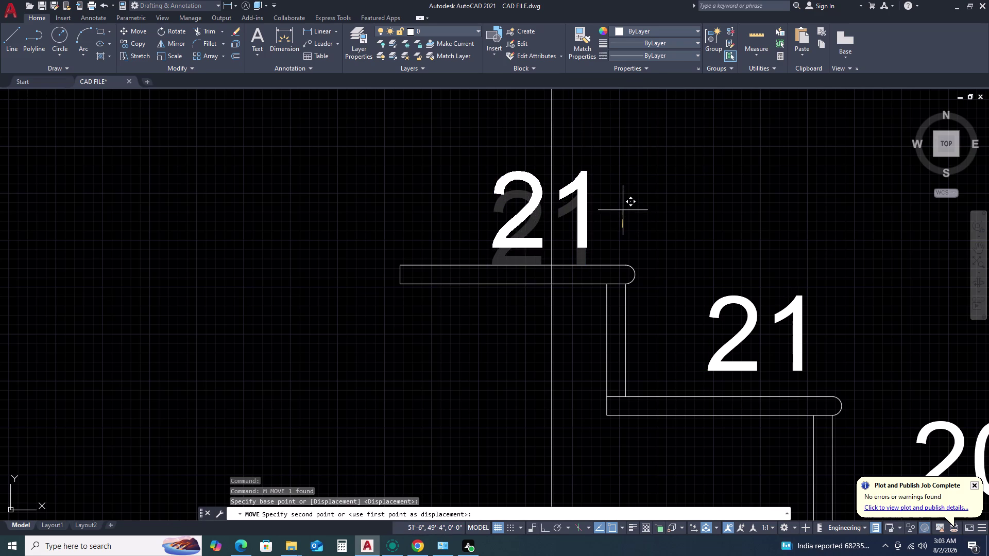
click(623, 206)
scroll(down, 3)
scroll(down, 3)
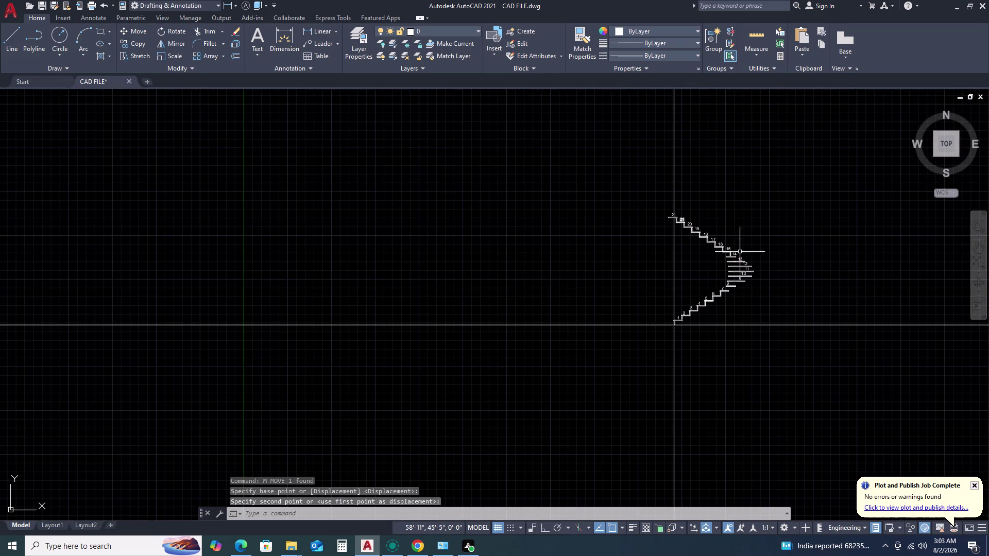
middle_drag(738, 268, 684, 228)
scroll(up, 3)
scroll(up, 3)
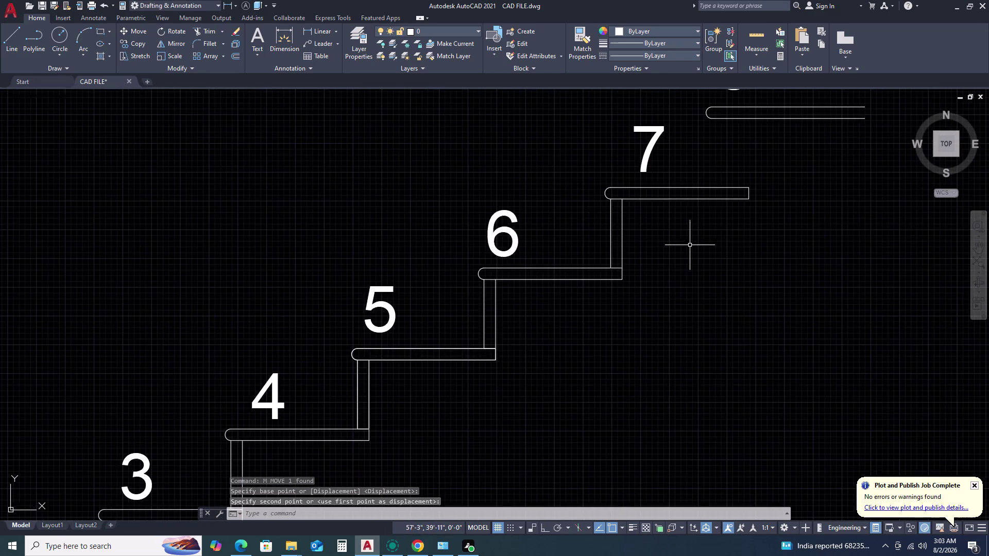
scroll(down, 3)
scroll(down, 3)
middle_drag(774, 195, 645, 246)
middle_click(643, 247)
scroll(down, 3)
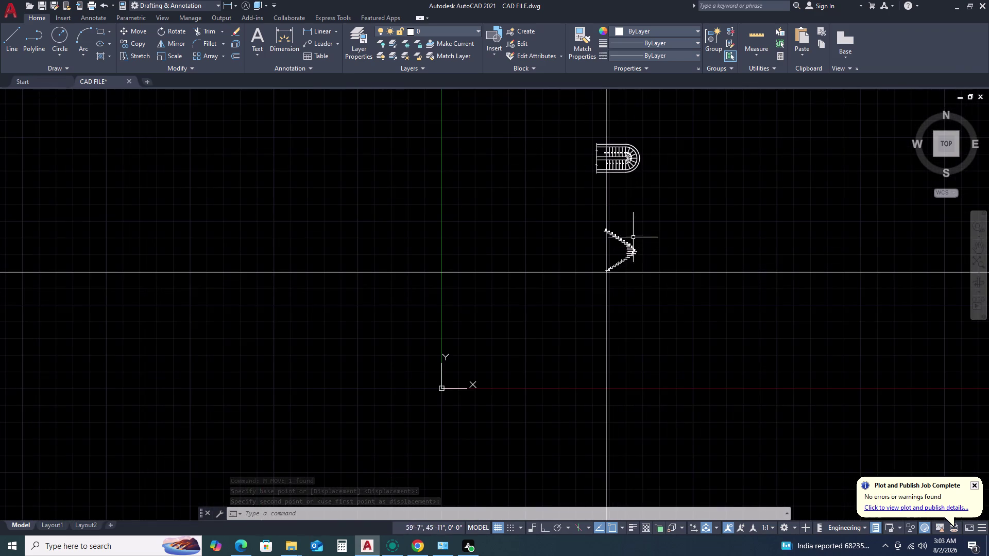
scroll(up, 3)
scroll(down, 3)
scroll(up, 3)
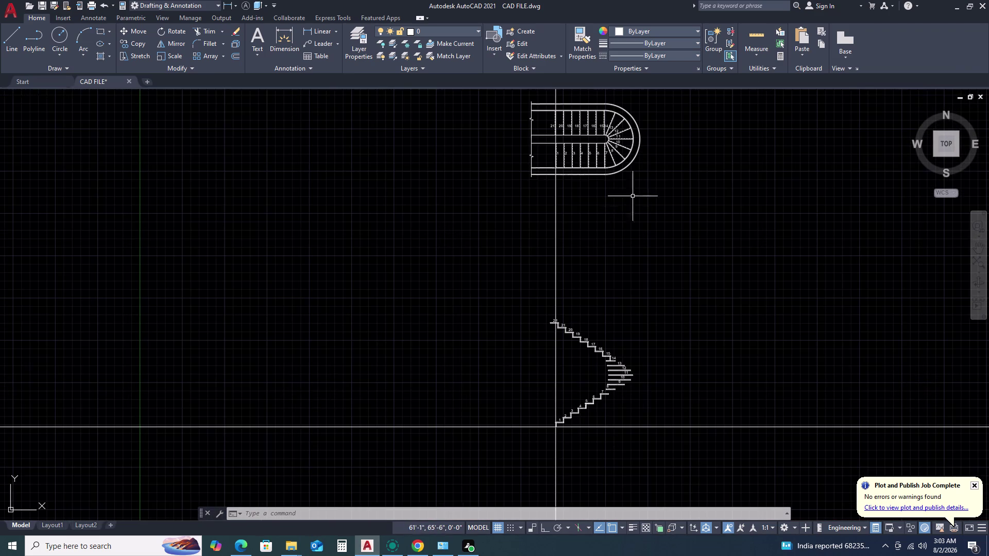
middle_drag(614, 318, 573, 268)
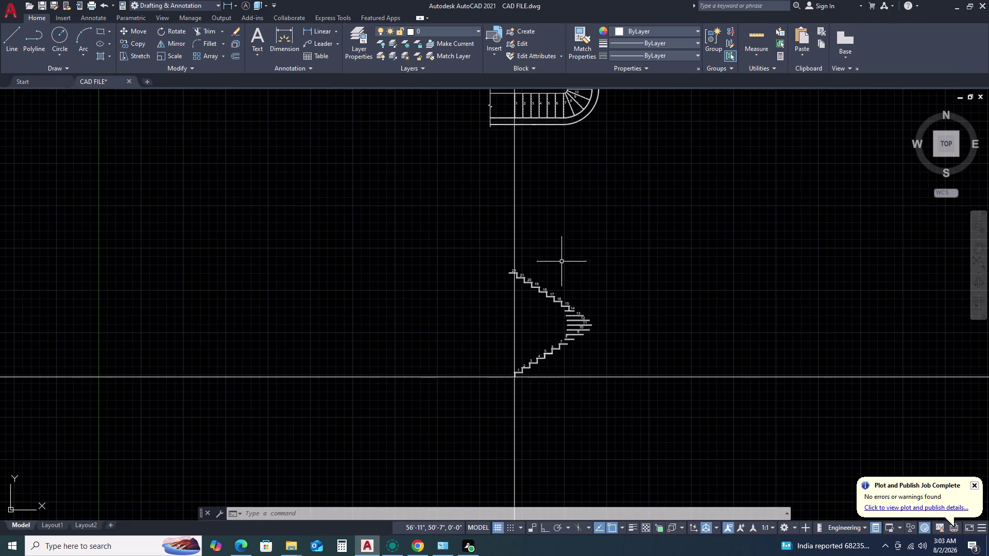
scroll(up, 3)
scroll(up, 3)
scroll(down, 3)
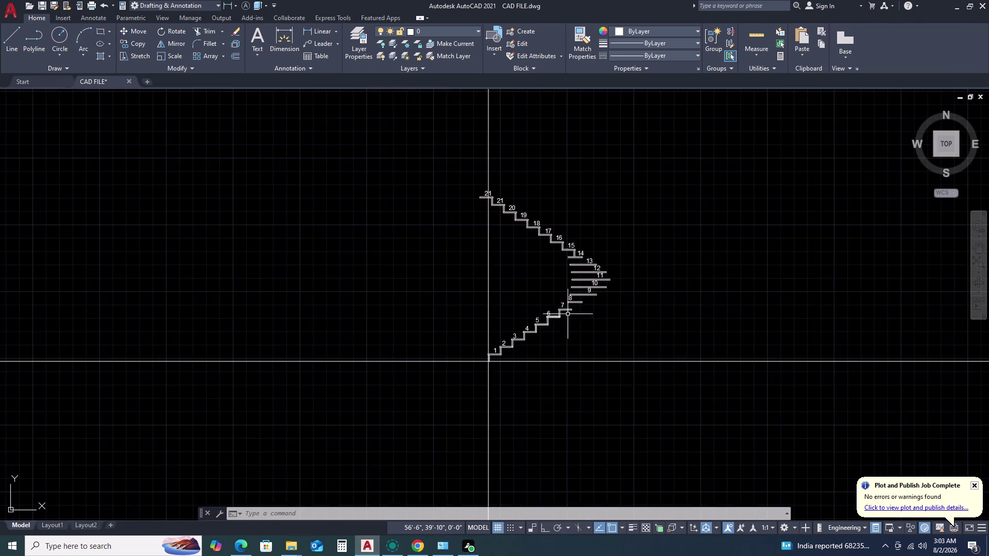
scroll(up, 3)
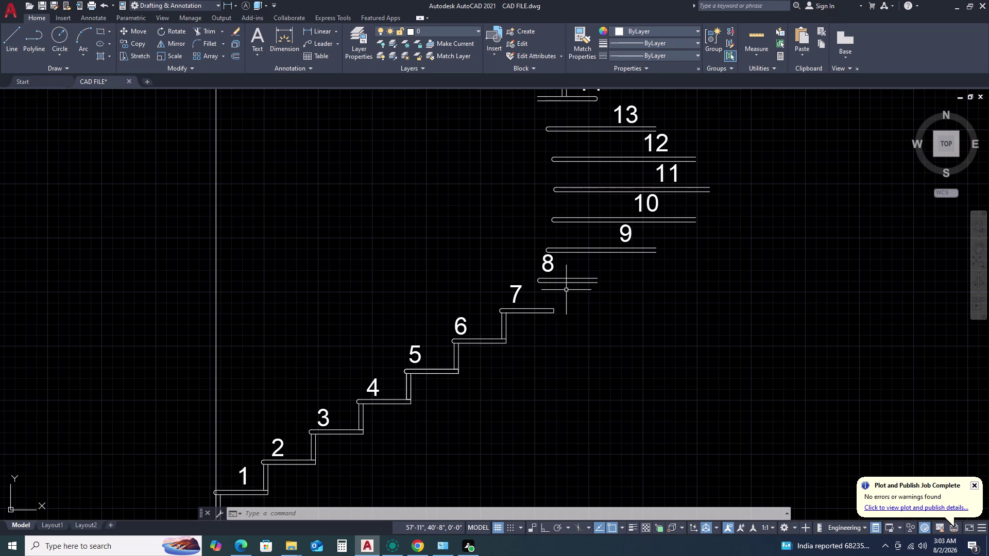
Start a line command and cancel it without drawing anything.
text(LM)
key(space)
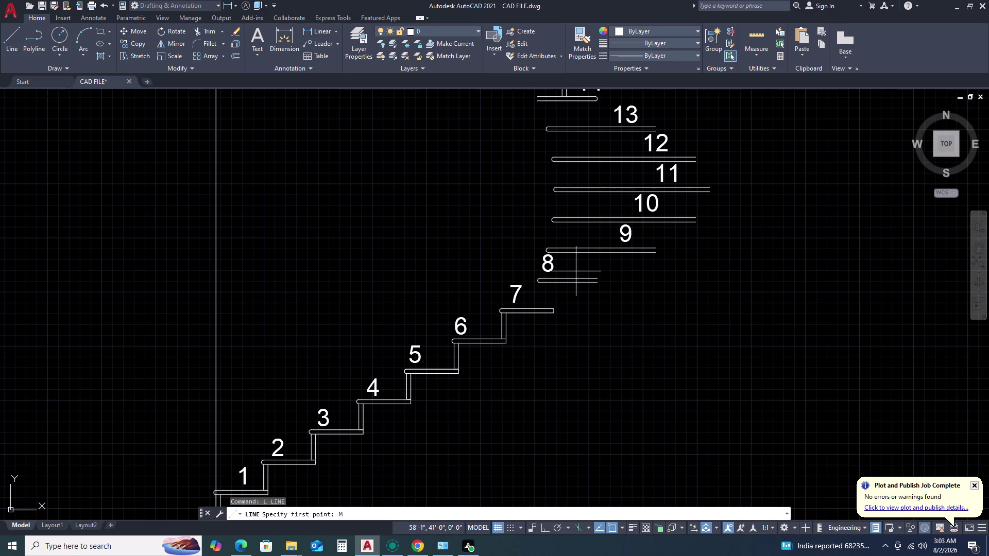
key(BackSpace)
key(space)
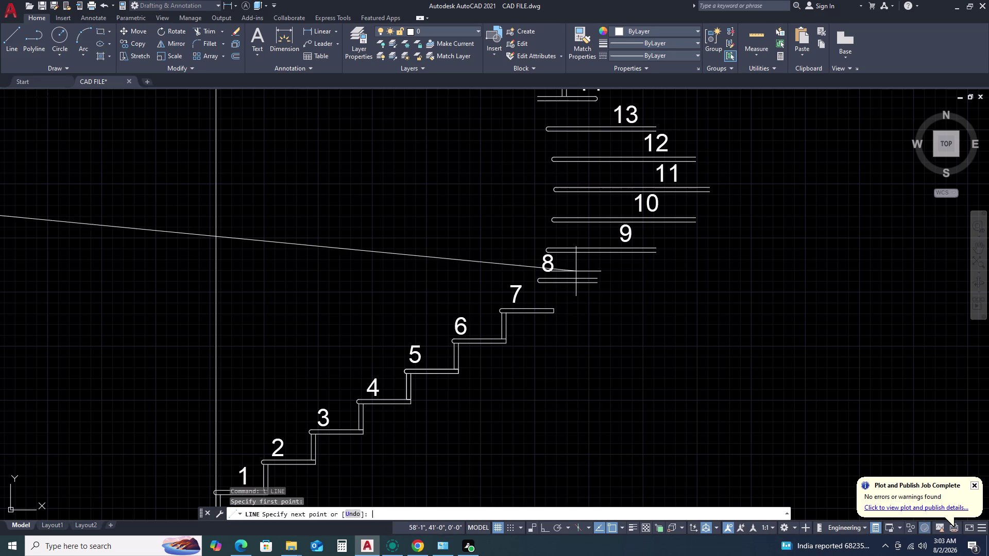
key(Escape)
key(Escape)
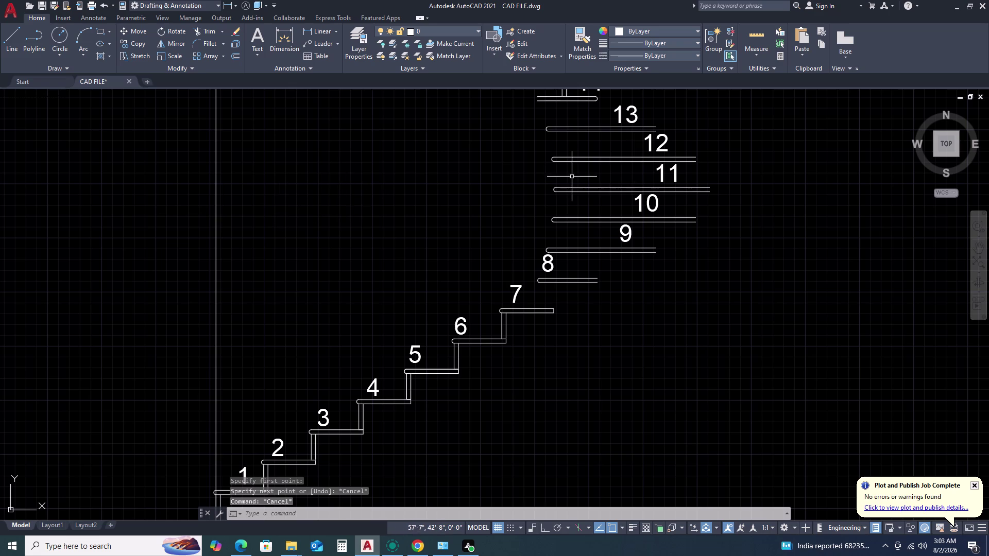
Select the 12 label, abandon the grip edit, then start LINE again.
scroll(down, 3)
scroll(up, 3)
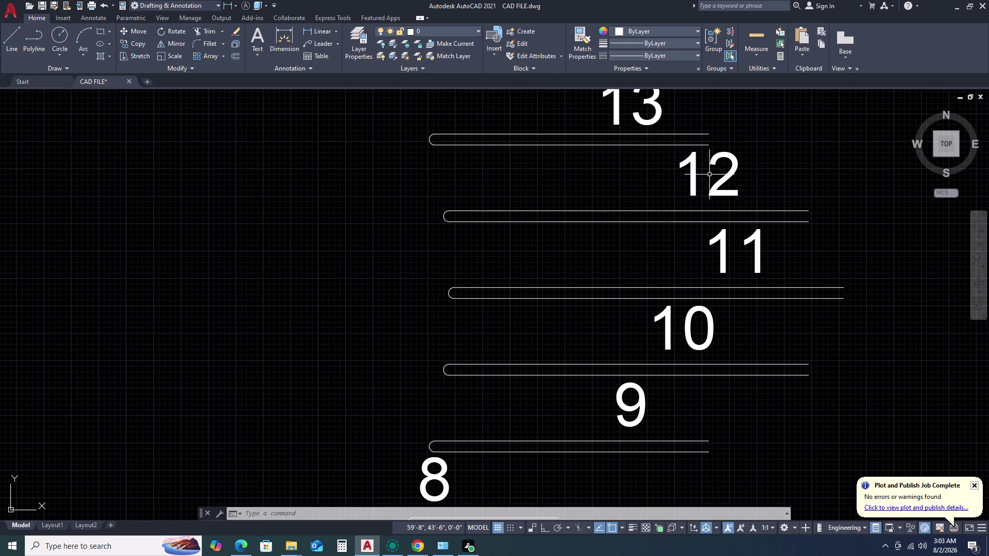
click(691, 177)
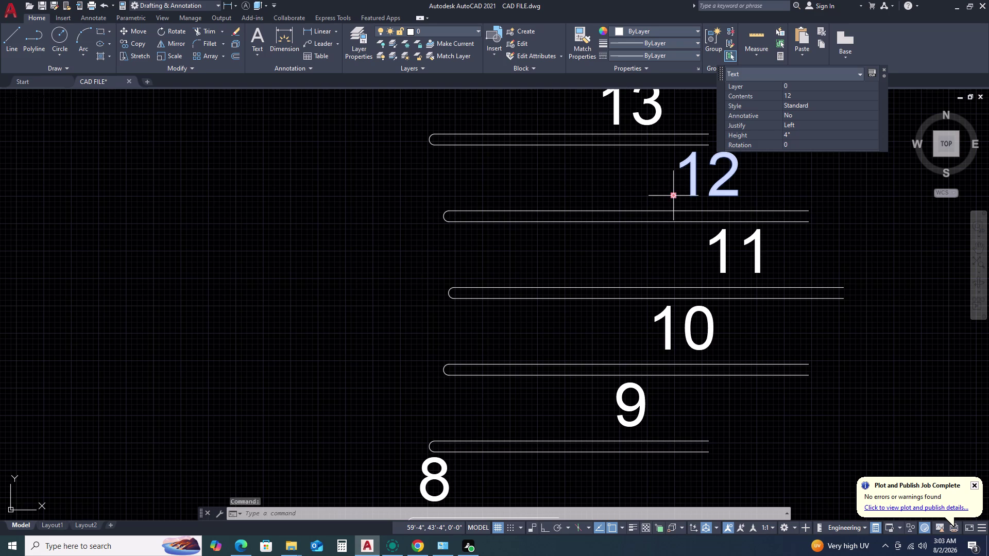
click(673, 199)
click(632, 201)
scroll(down, 3)
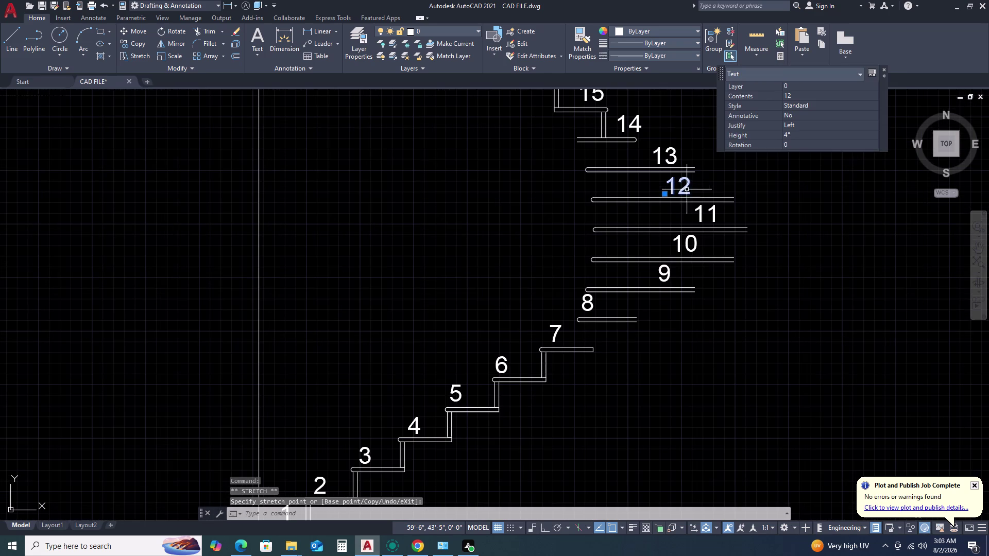
key(Escape)
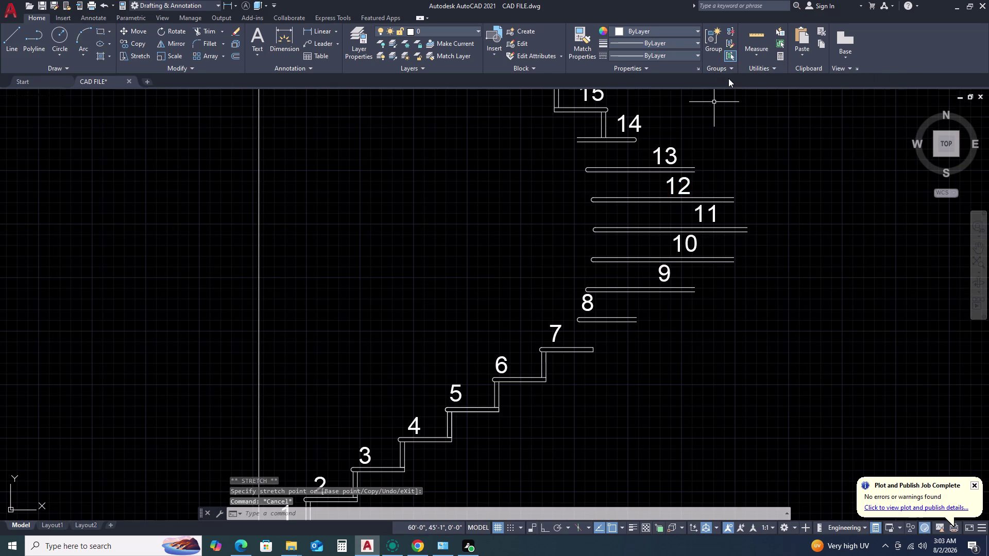
text(L)
key(space)
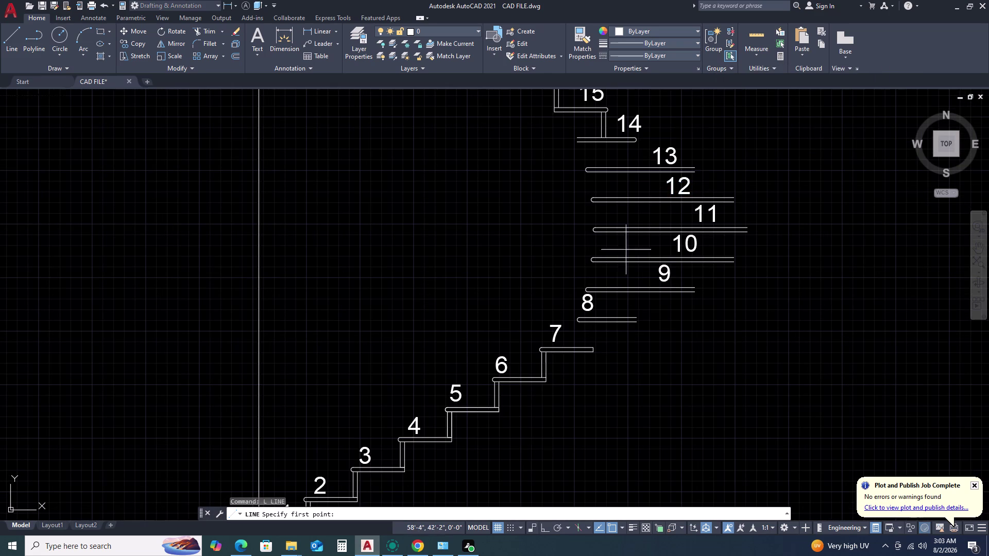
With ortho on, draw vertical risers from step 8's tread end up to step 9.
scroll(up, 3)
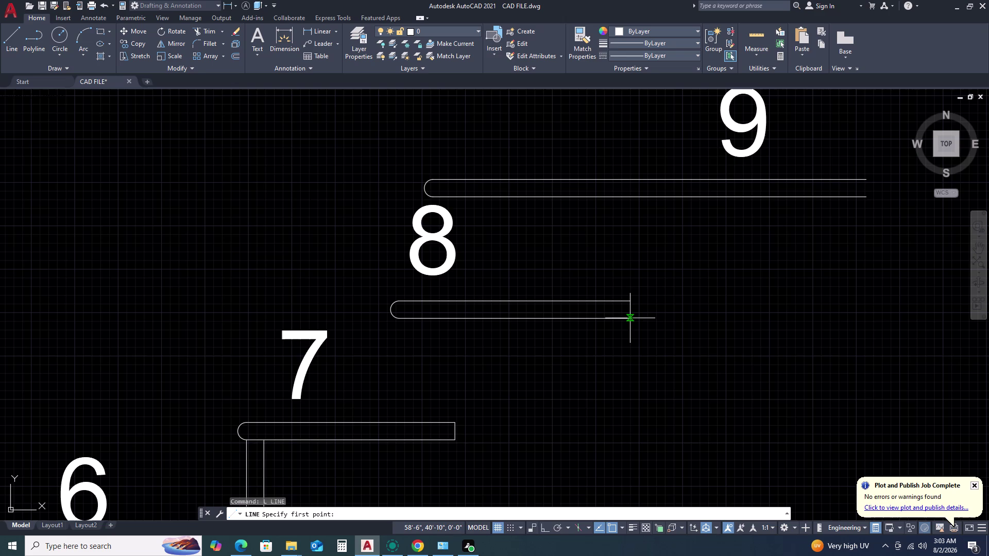
click(631, 321)
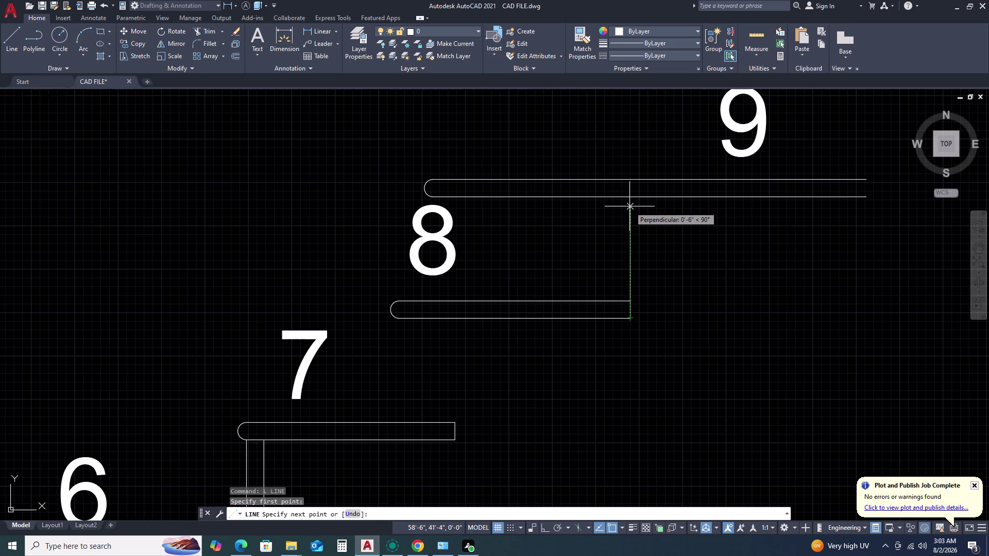
key(F8)
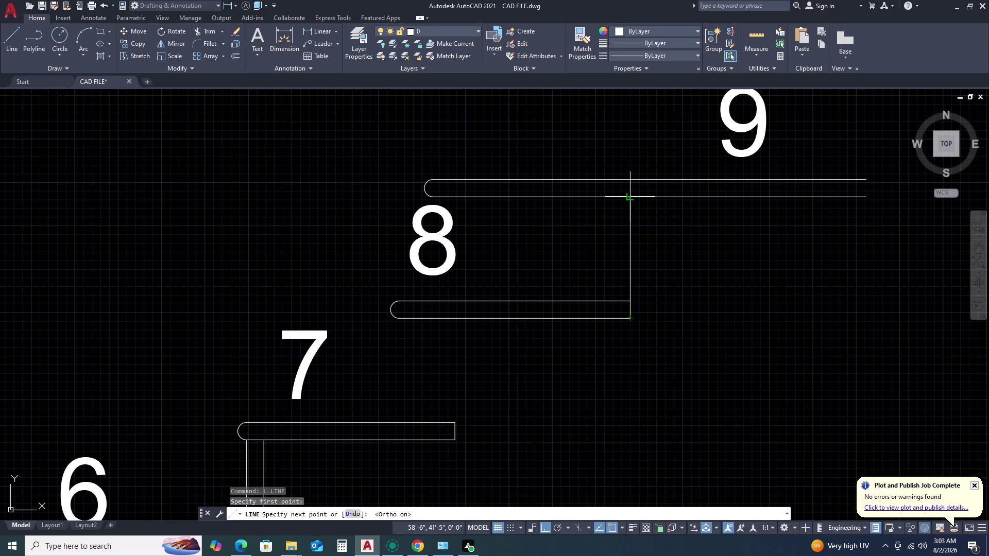
click(628, 201)
scroll(down, 3)
key(Escape)
scroll(down, 3)
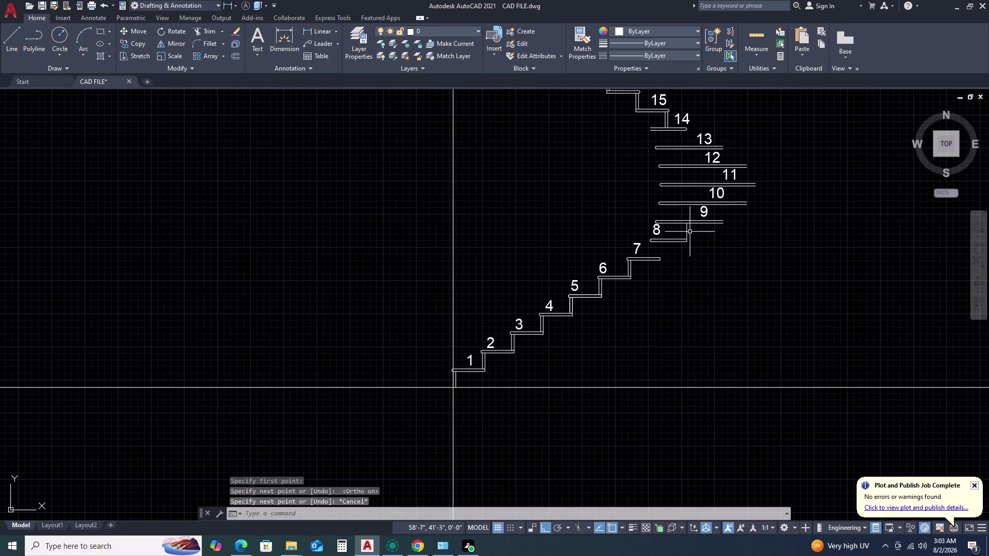
key(space)
scroll(up, 3)
scroll(down, 3)
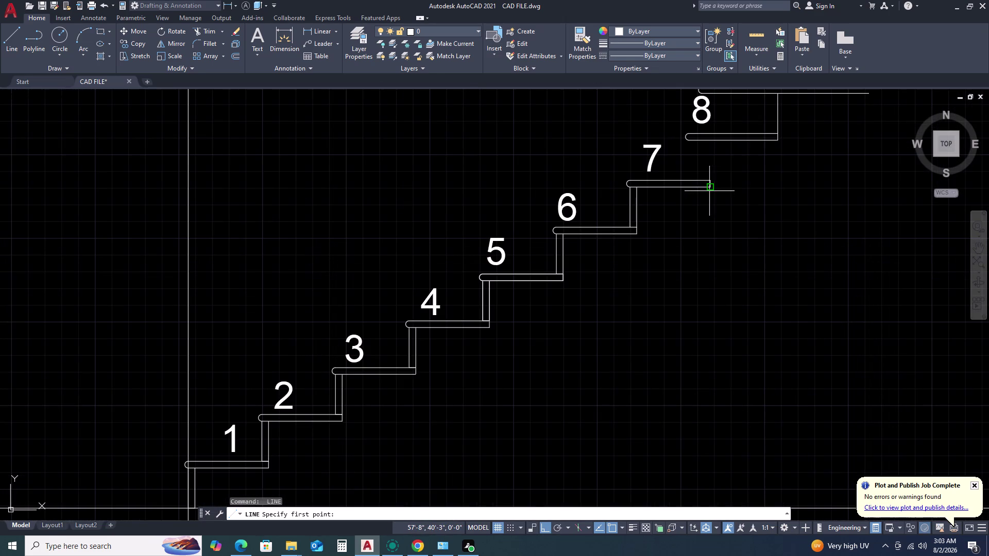
drag(707, 186, 714, 143)
click(713, 137)
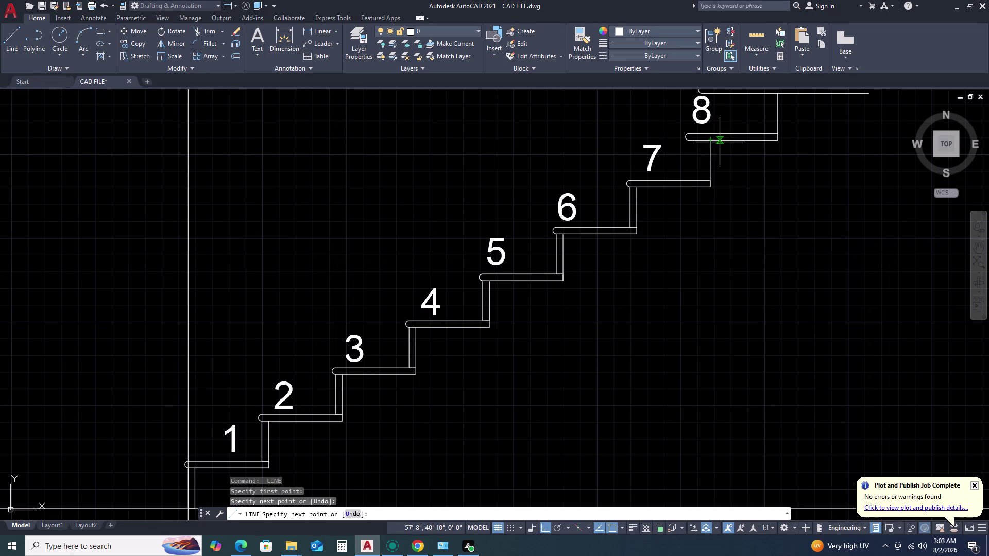
key(Escape)
scroll(down, 3)
Draw the riser from the step 9 tread end up to the step 10 tread.
key(space)
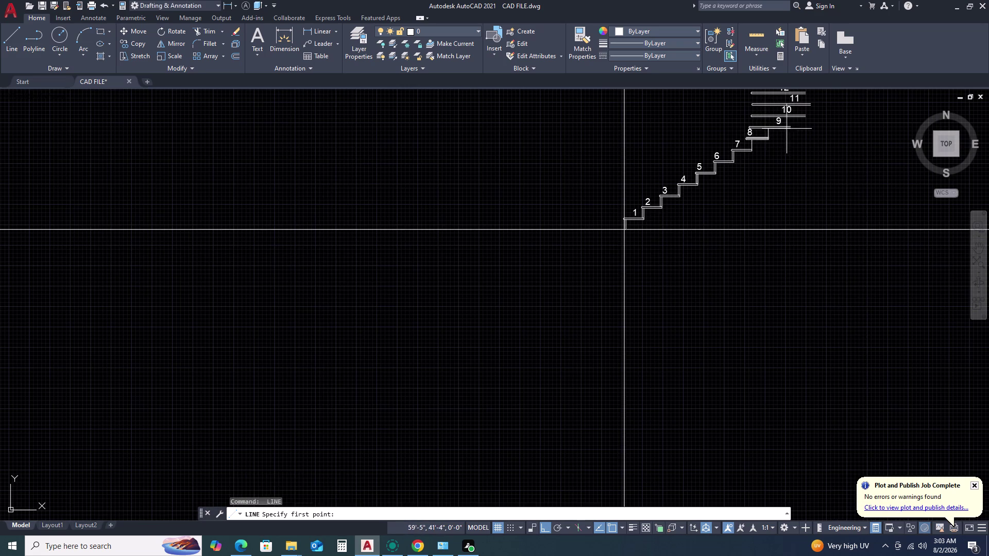
scroll(up, 3)
right_drag(760, 135, 757, 142)
middle_drag(716, 171, 677, 198)
scroll(up, 3)
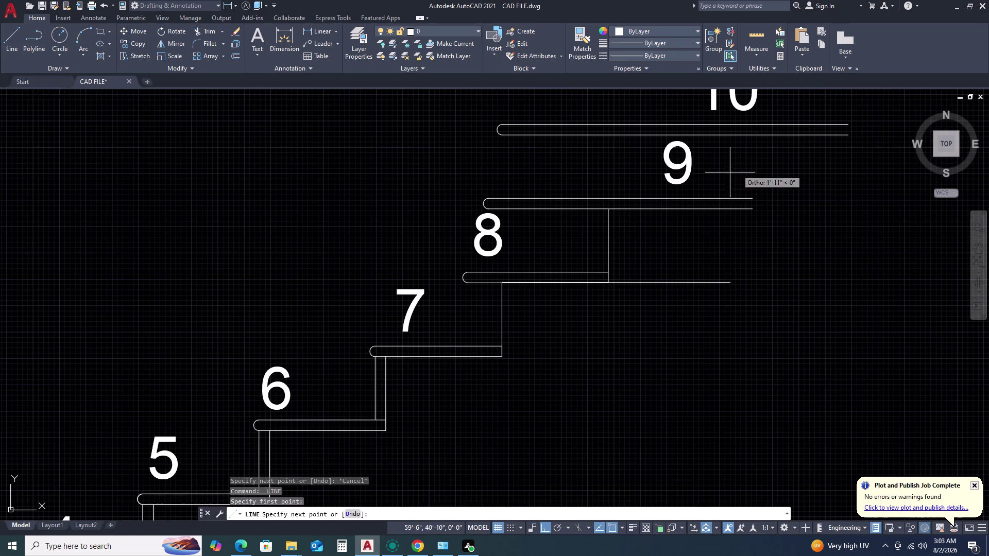
key(Escape)
key(space)
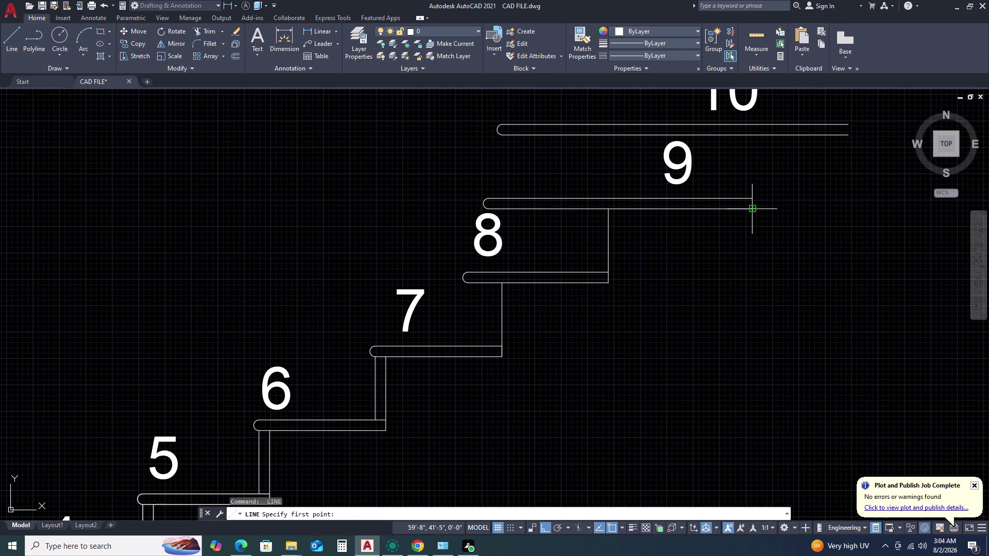
drag(753, 206, 754, 198)
scroll(down, 3)
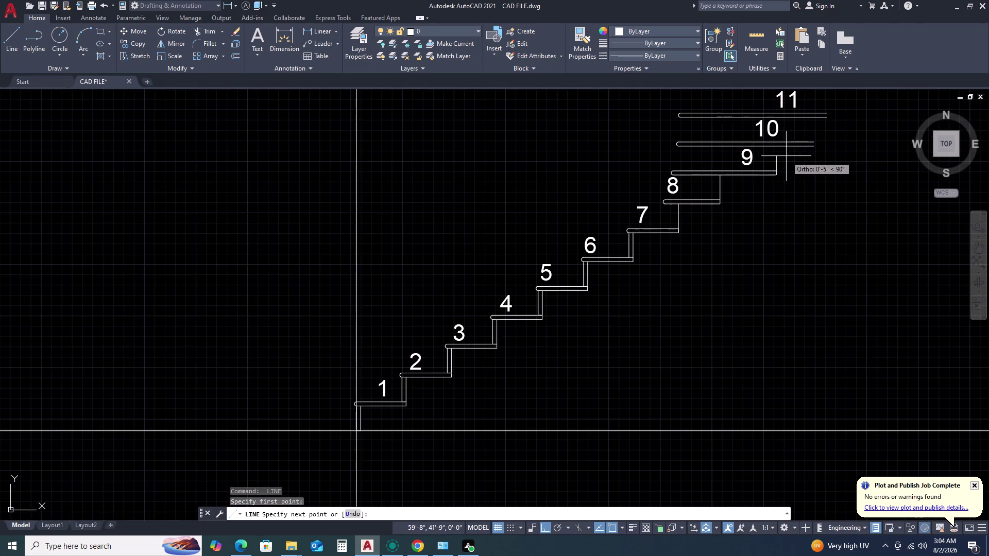
scroll(up, 3)
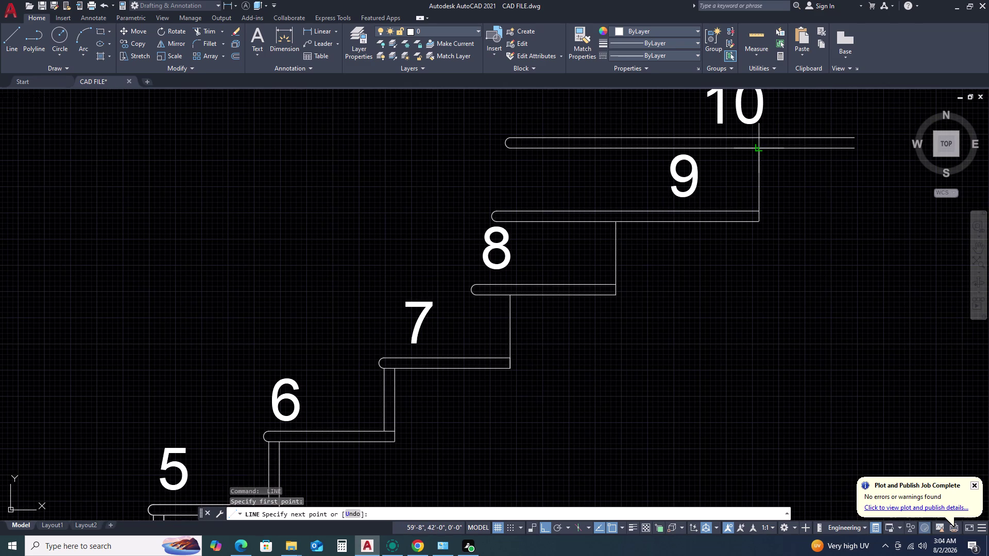
click(756, 148)
key(Escape)
scroll(down, 3)
Draw risers at the step 10 tread end and from step 11 to step 12.
middle_drag(781, 142, 743, 169)
middle_click(744, 169)
scroll(up, 3)
key(space)
click(724, 240)
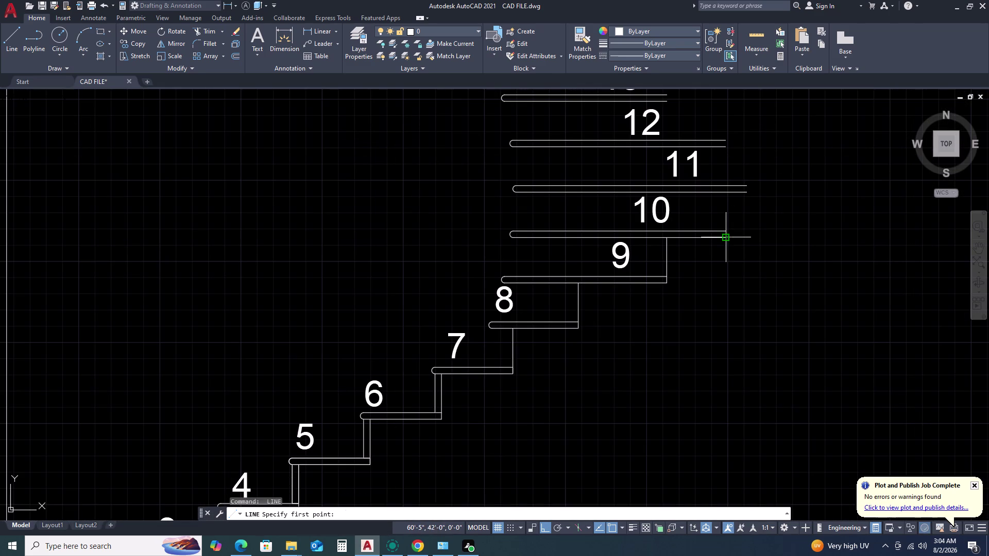
click(723, 189)
key(Escape)
key(space)
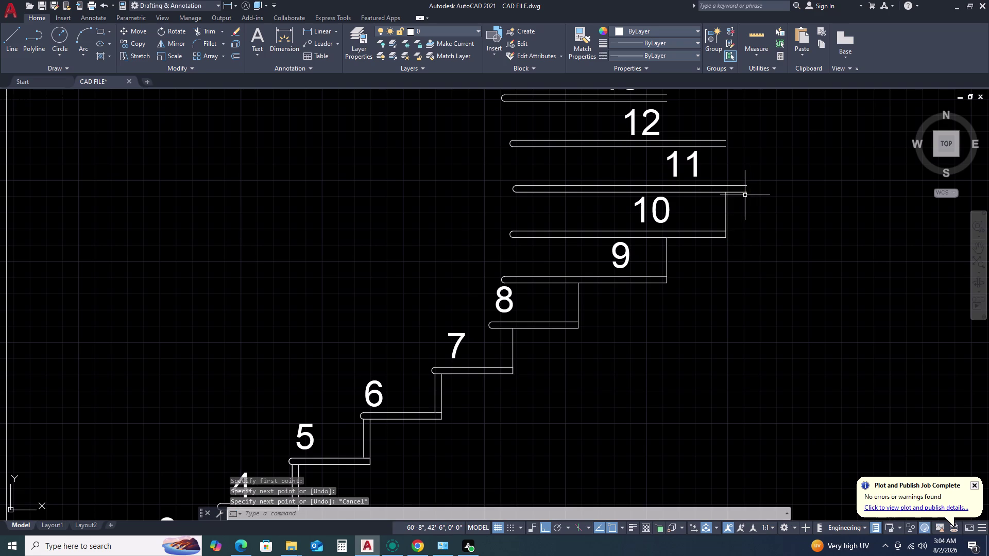
click(745, 196)
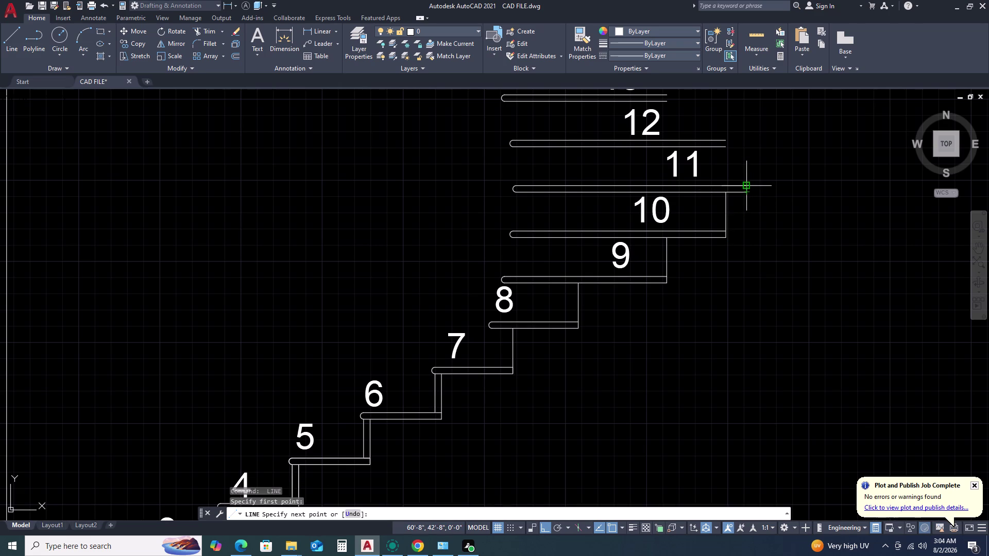
click(746, 185)
key(Escape)
Draw risers on step 11 and from step 12 to step 13.
key(space)
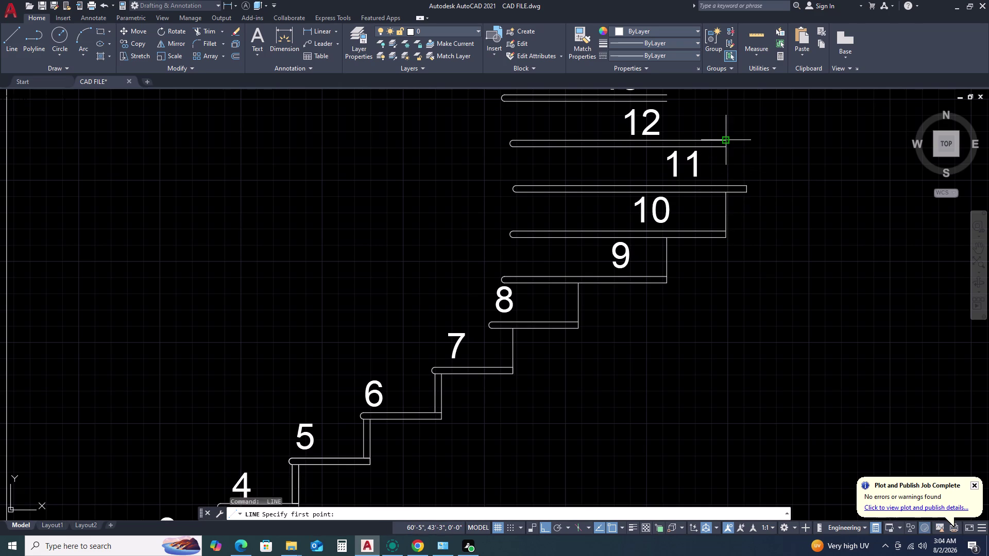
drag(723, 142, 720, 148)
click(725, 185)
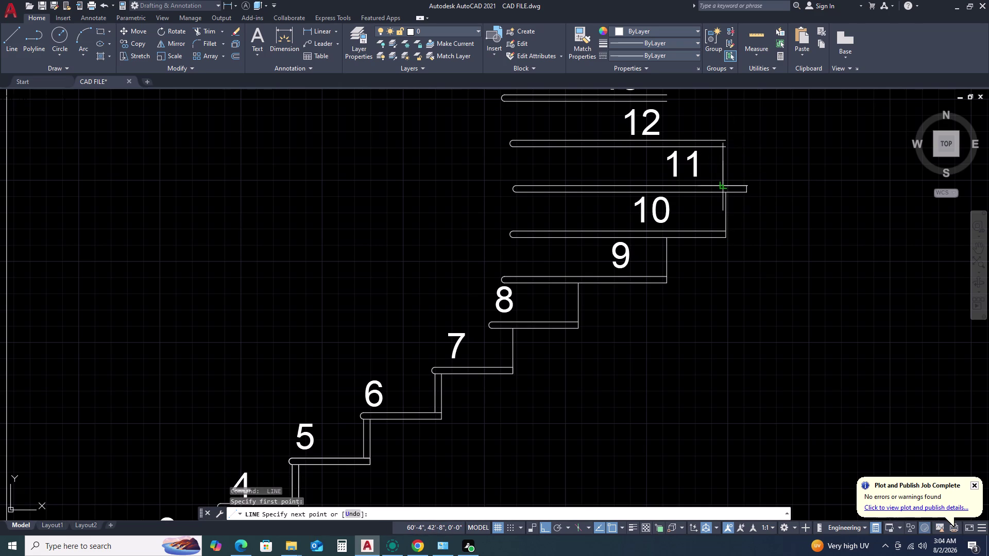
key(Escape)
scroll(down, 3)
scroll(up, 3)
key(space)
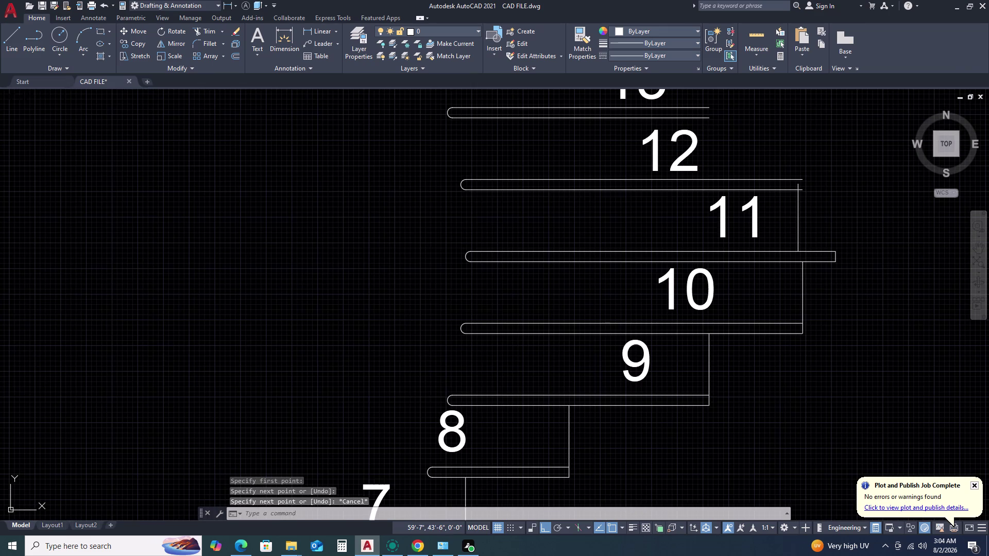
click(708, 108)
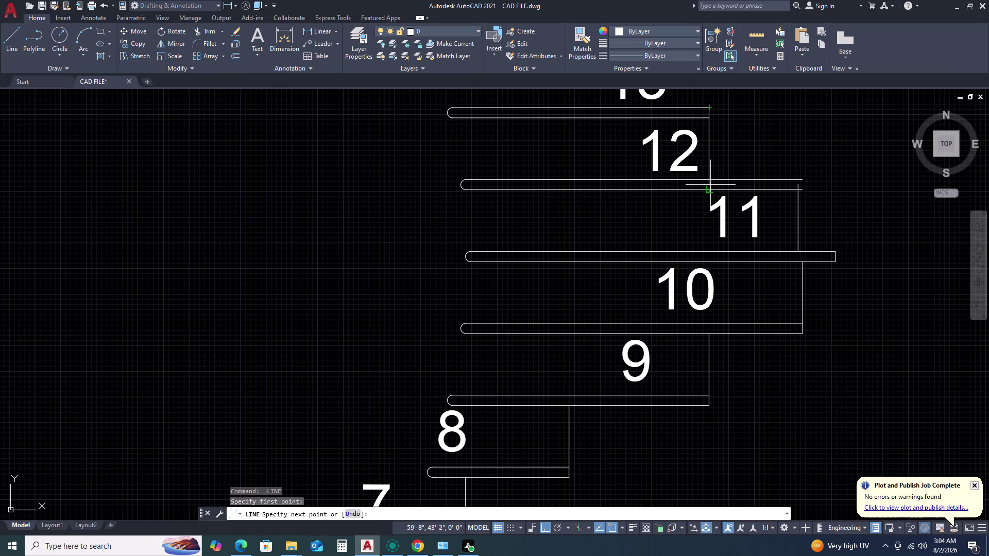
click(711, 178)
scroll(down, 3)
key(Escape)
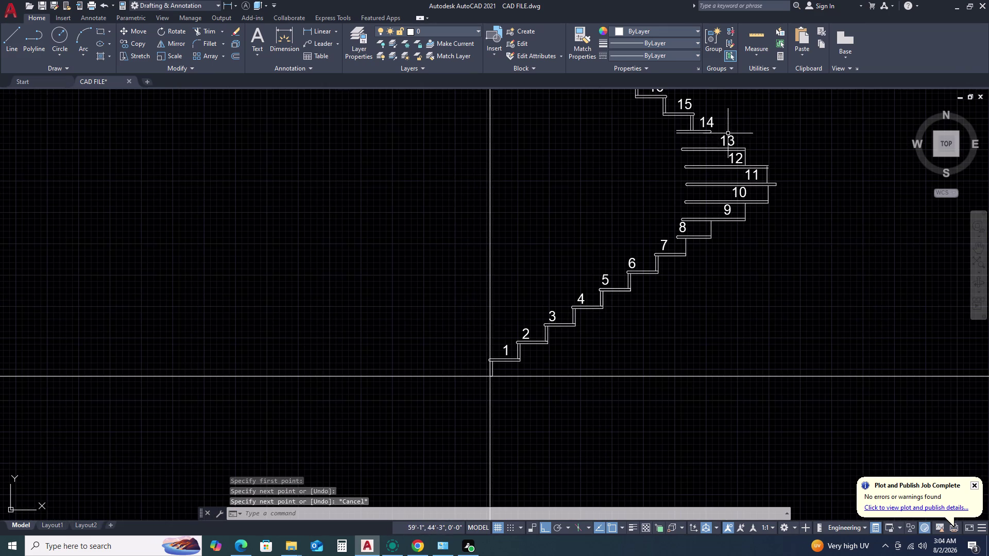
scroll(up, 3)
middle_drag(670, 146, 670, 186)
middle_click(670, 190)
scroll(down, 3)
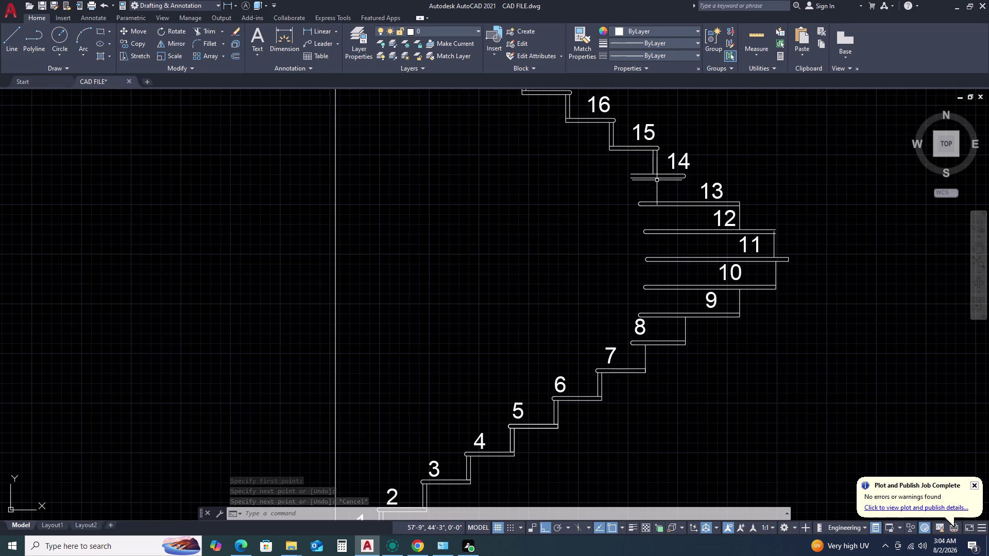
scroll(up, 3)
scroll(down, 3)
scroll(down, 3)
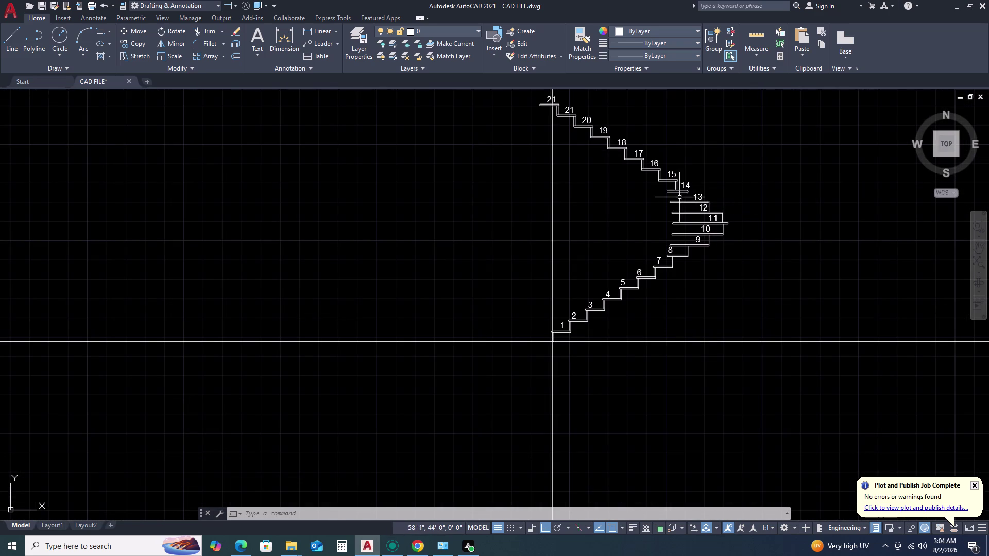
scroll(down, 3)
scroll(up, 3)
scroll(down, 3)
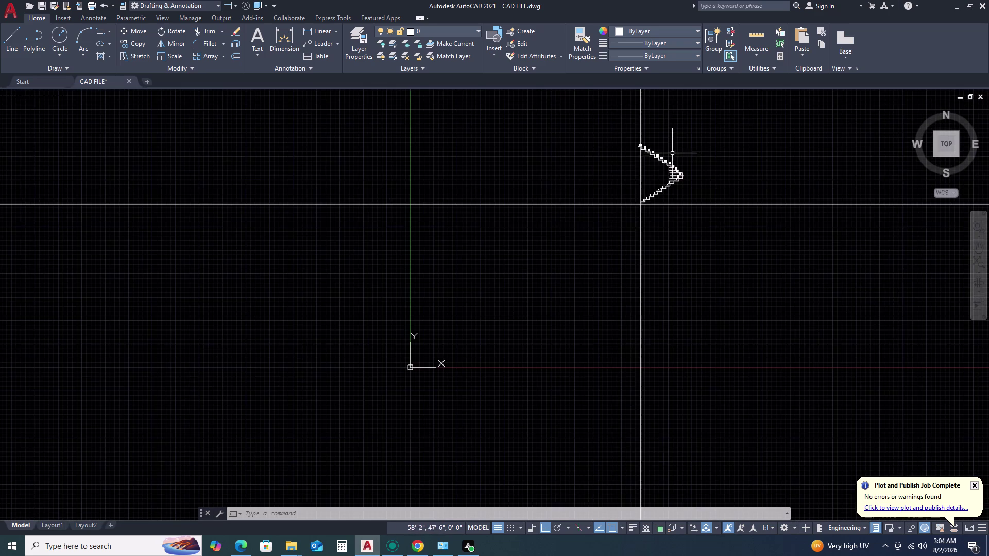
scroll(up, 3)
scroll(down, 3)
scroll(up, 3)
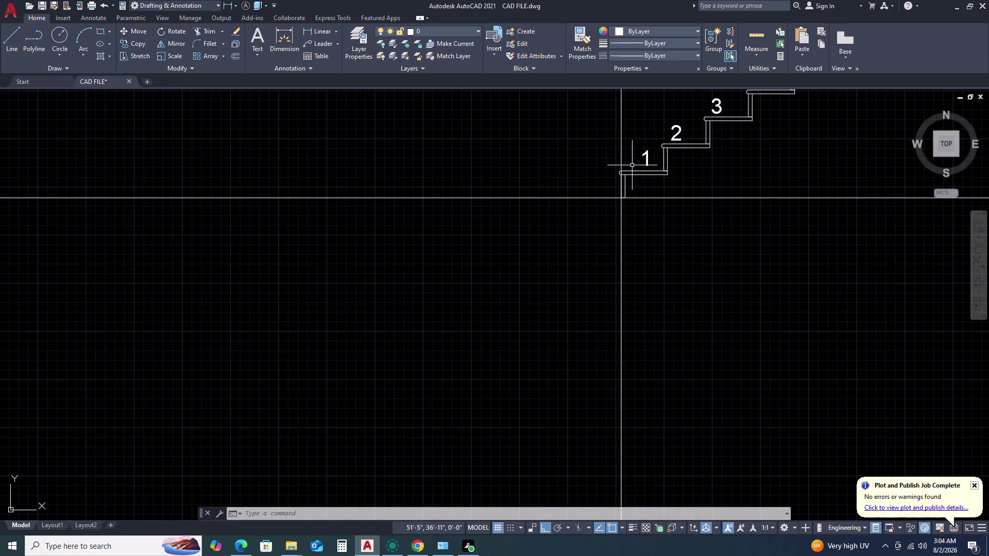
scroll(down, 3)
middle_drag(558, 154, 568, 177)
middle_click(575, 218)
scroll(up, 3)
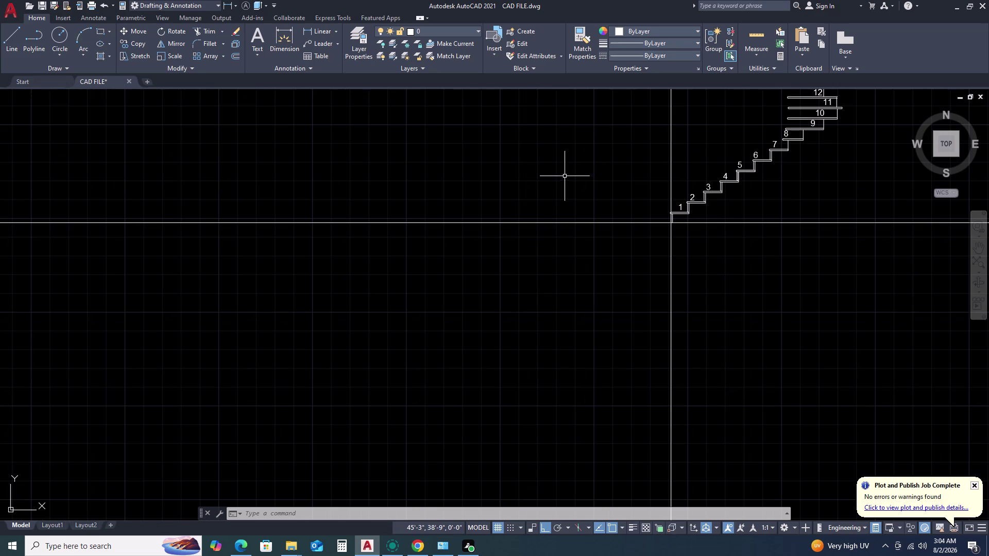
text(REC)
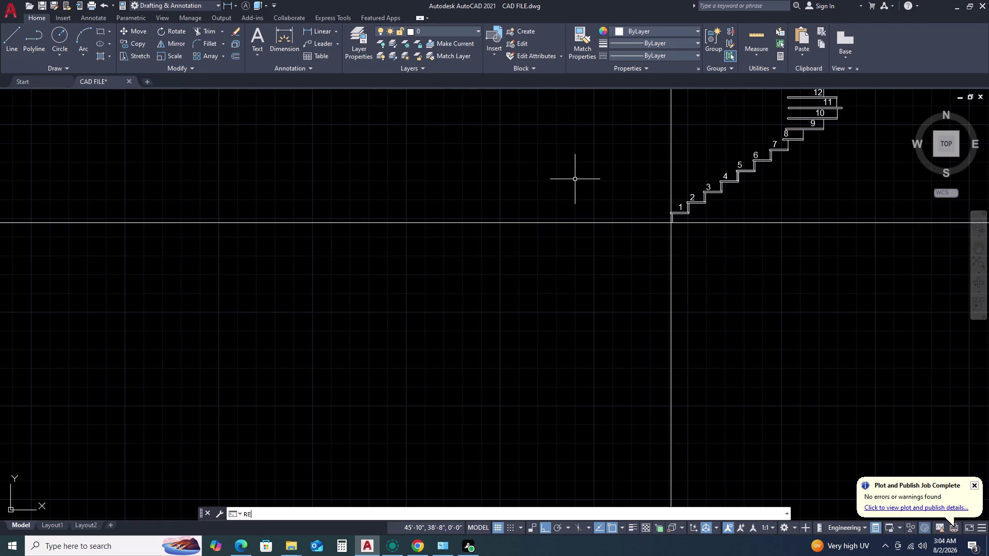
key(space)
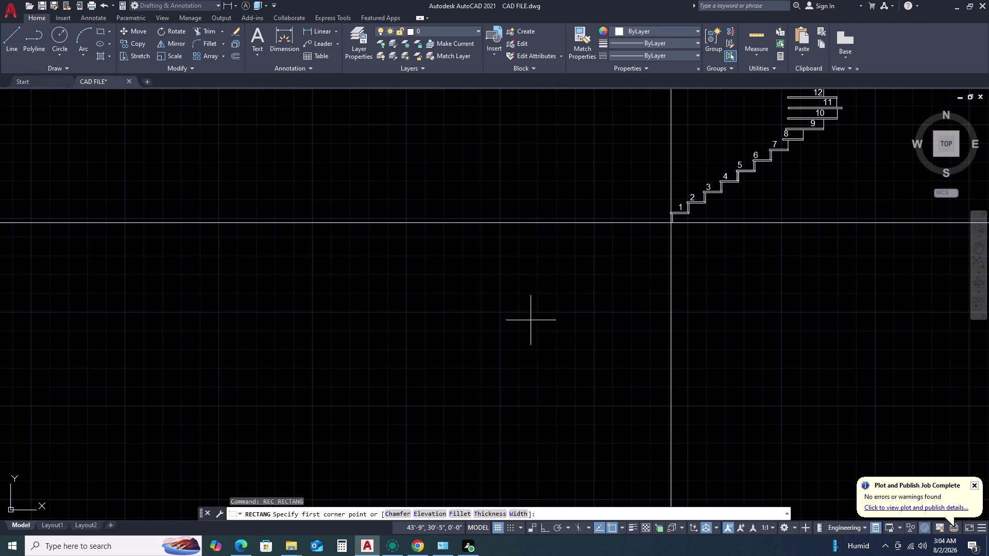
click(525, 249)
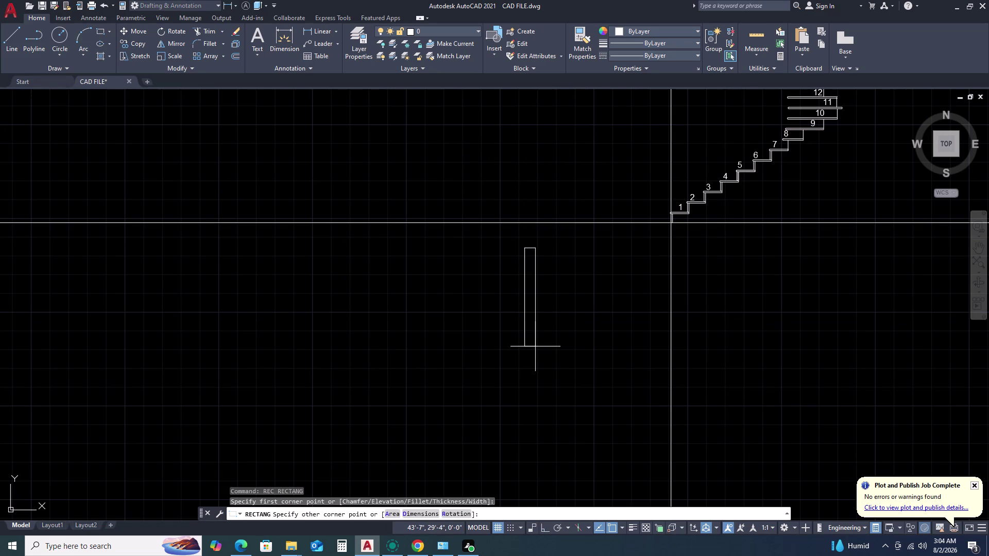
text(D)
key(space)
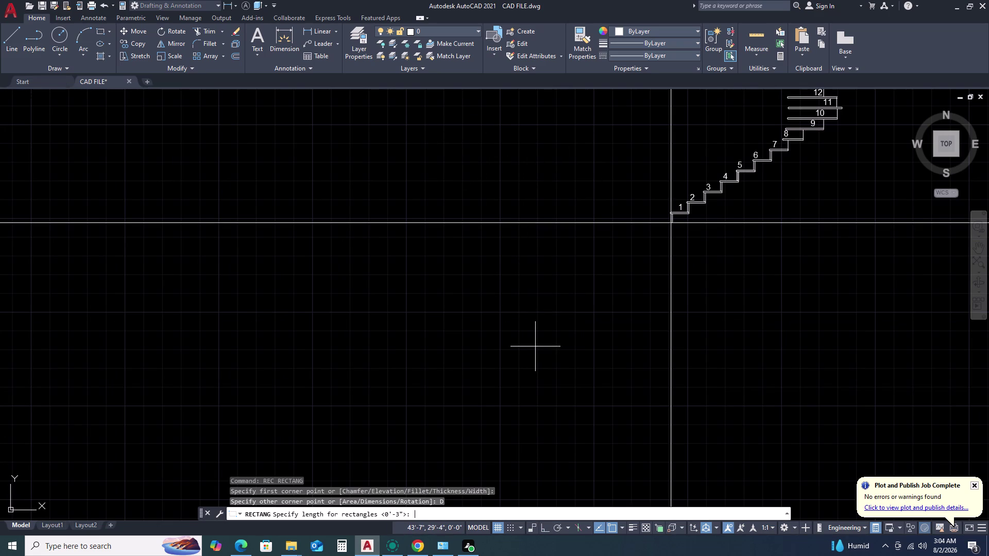
key(Page_Down)
key(Return)
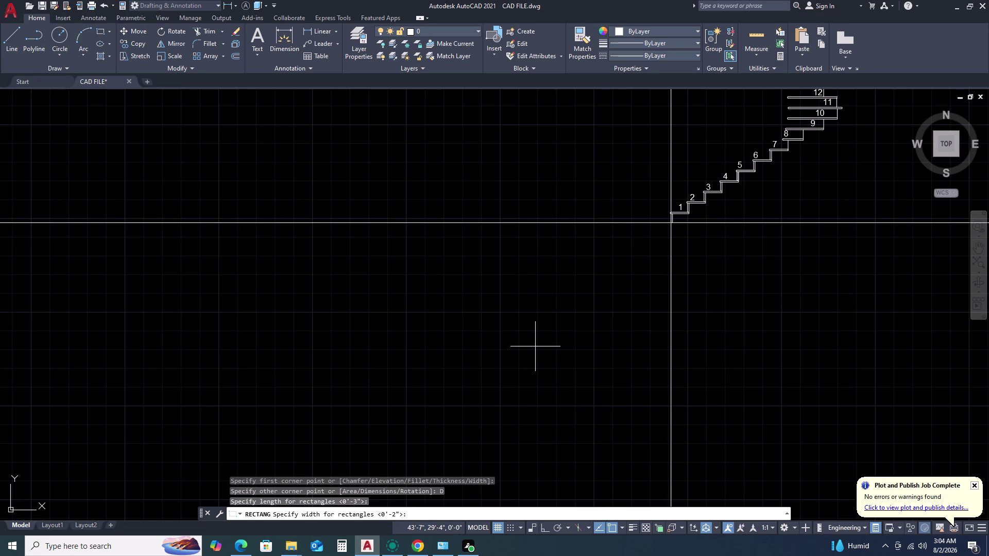
key(Page_Down)
key(apostrophe)
key(Return)
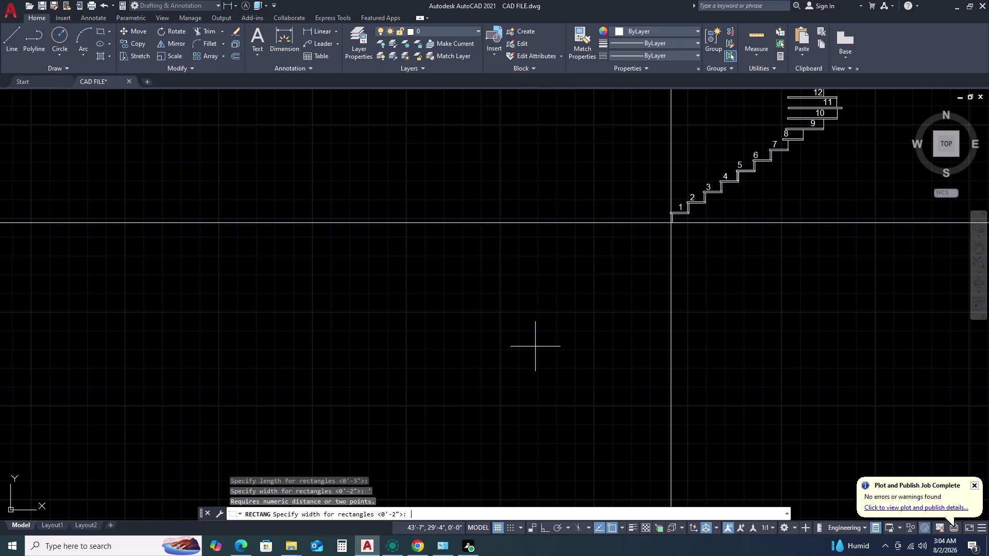
scroll(down, 3)
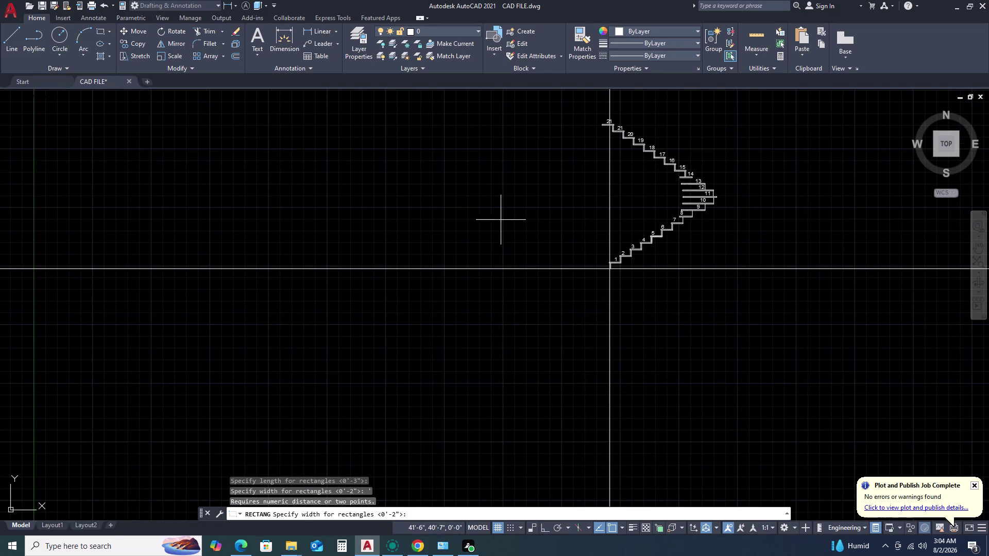
click(501, 219)
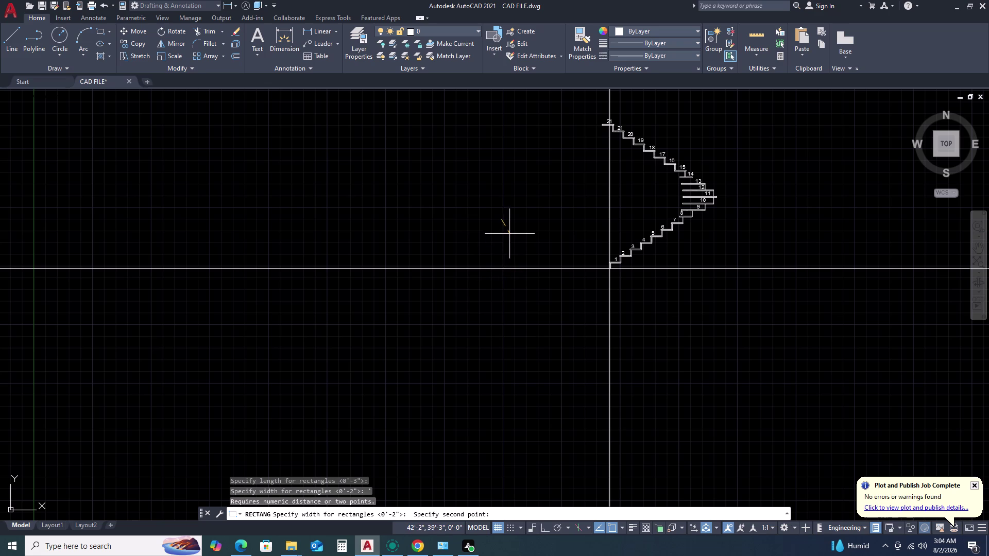
key(Escape)
key(Escape)
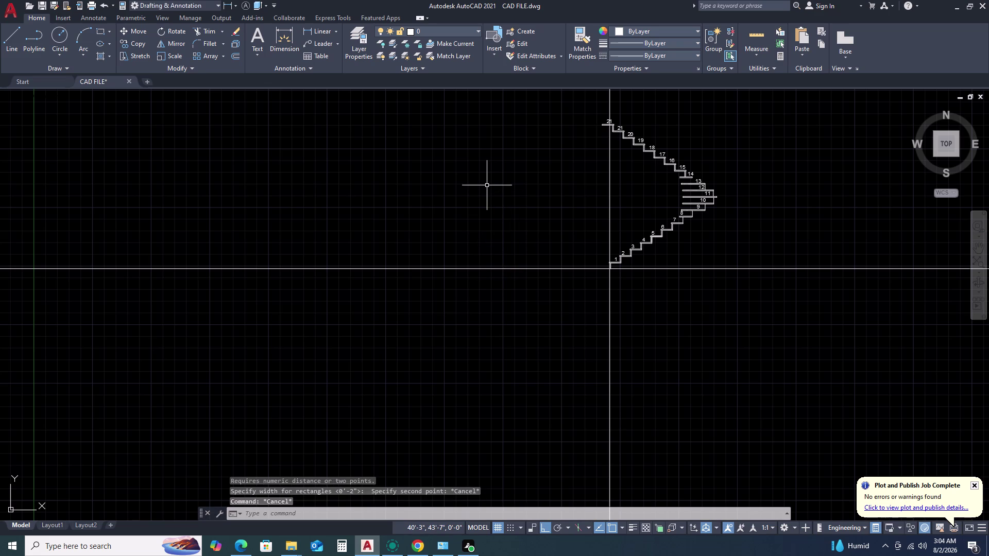
scroll(up, 3)
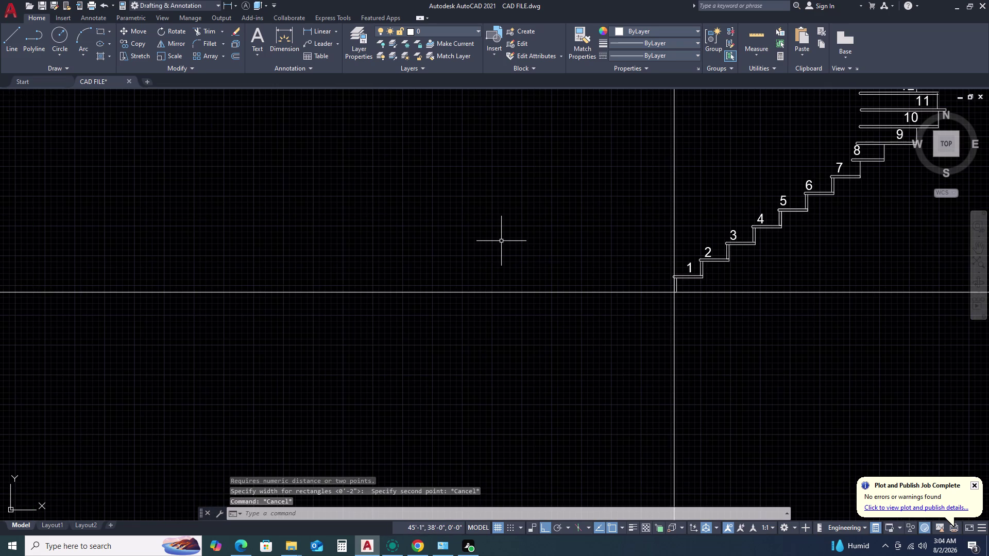
text(REC)
key(space)
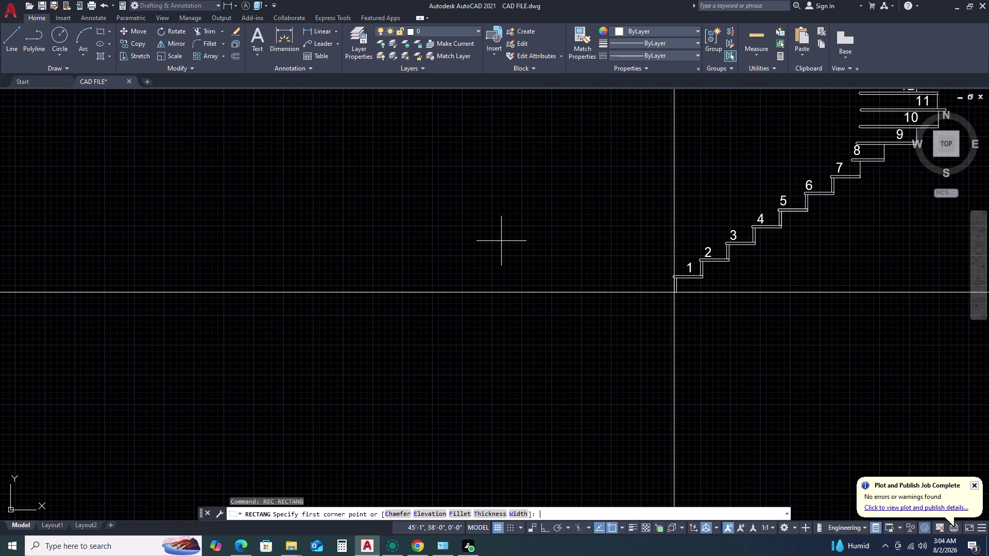
click(444, 149)
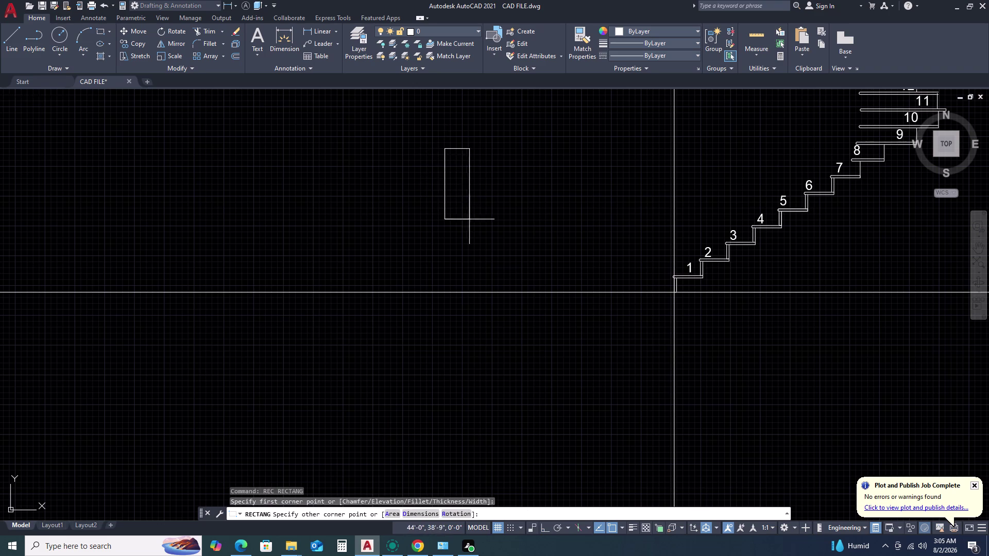
text(D)
key(space)
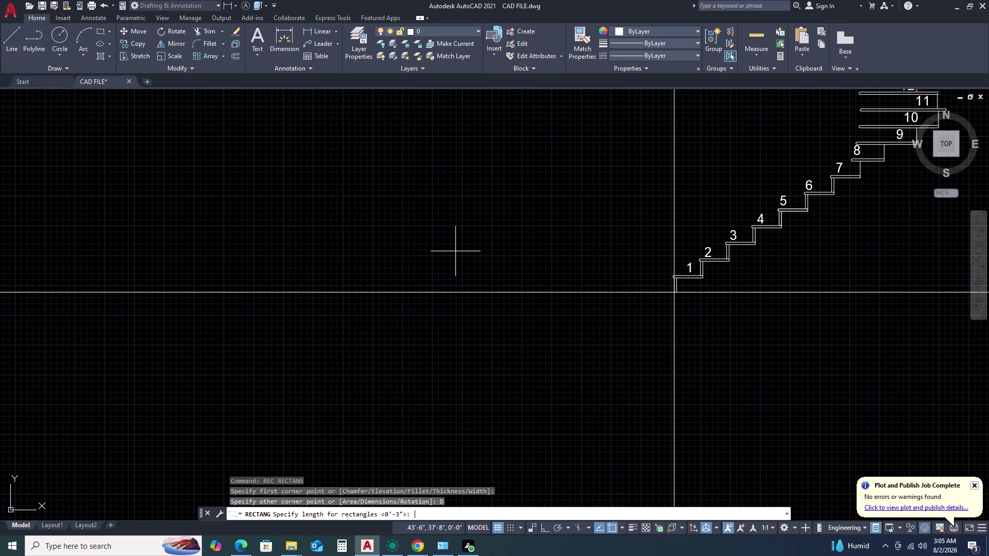
key(Page_Down)
key(Return)
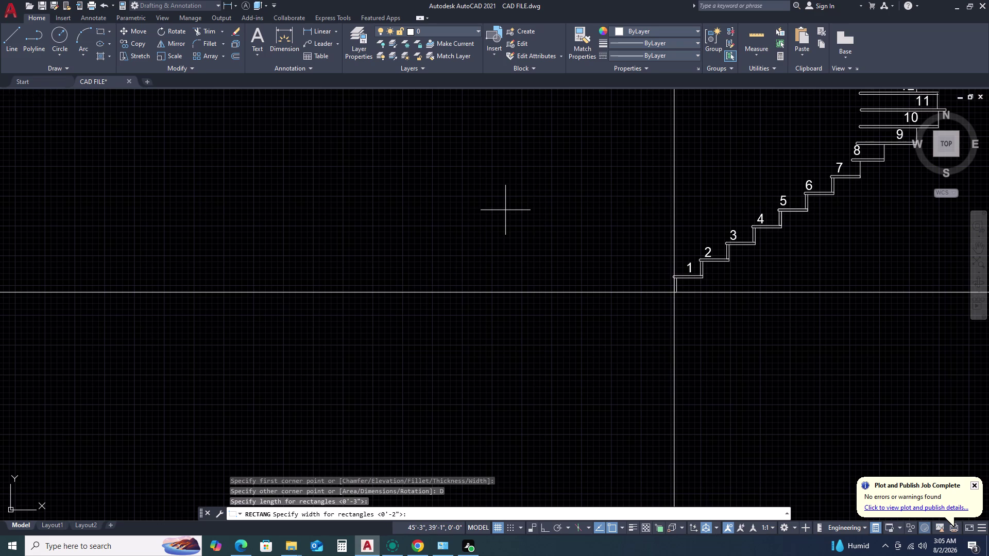
key(Escape)
key(Escape)
key(Escape)
text(RE)
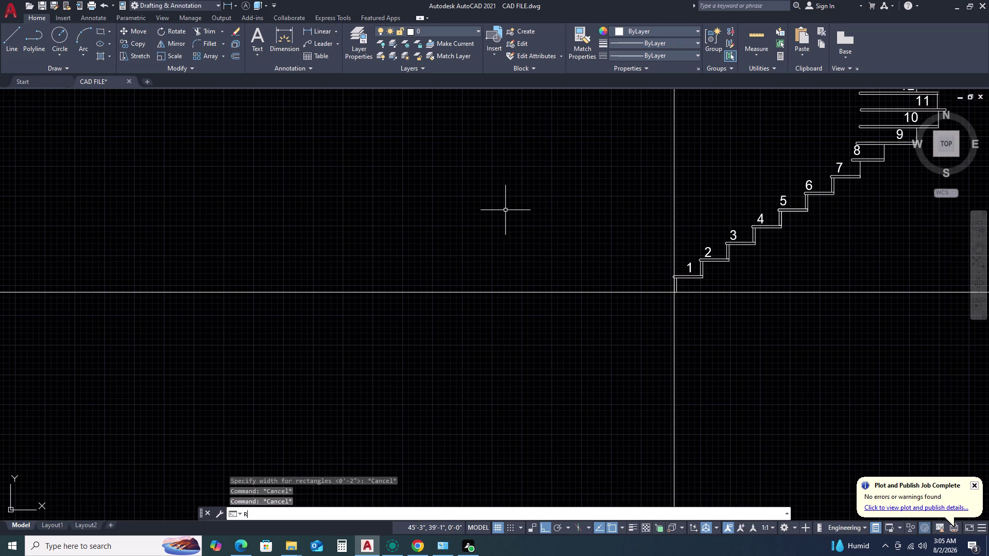
text(C)
Draw an upright rectangle 3 inches wide and 3 feet high left of the stair section.
key(space)
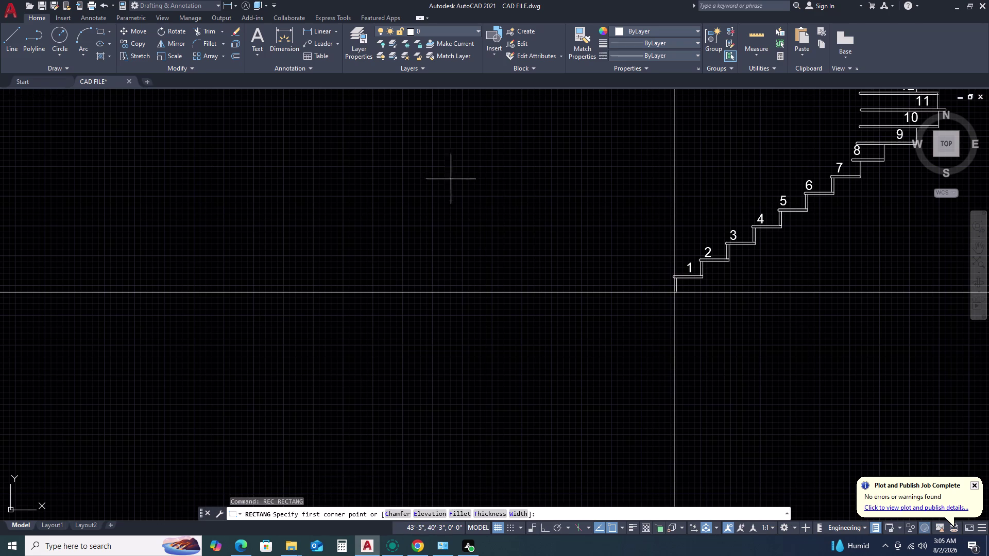
click(448, 179)
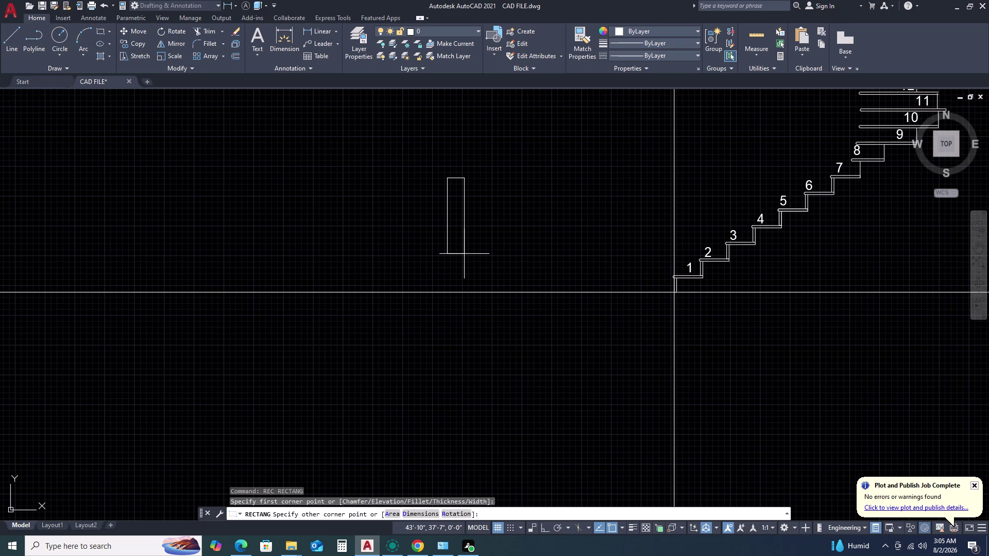
text(D)
key(space)
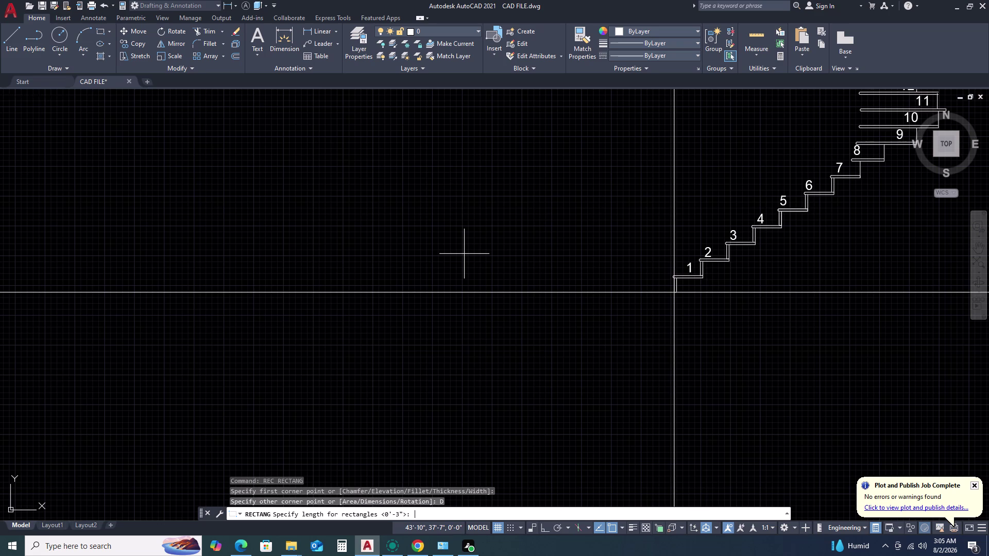
key(3)
key(Return)
key(3)
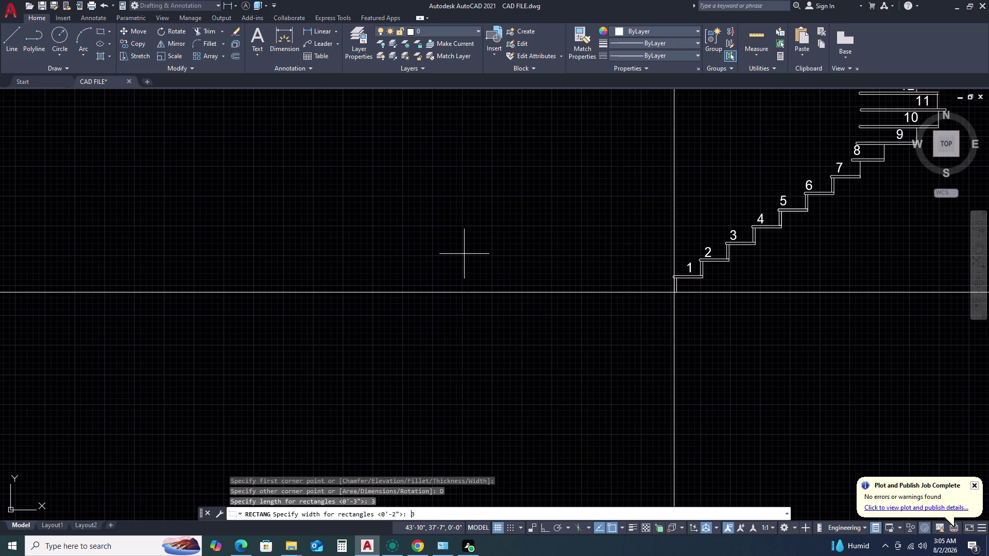
key(apostrophe)
key(Return)
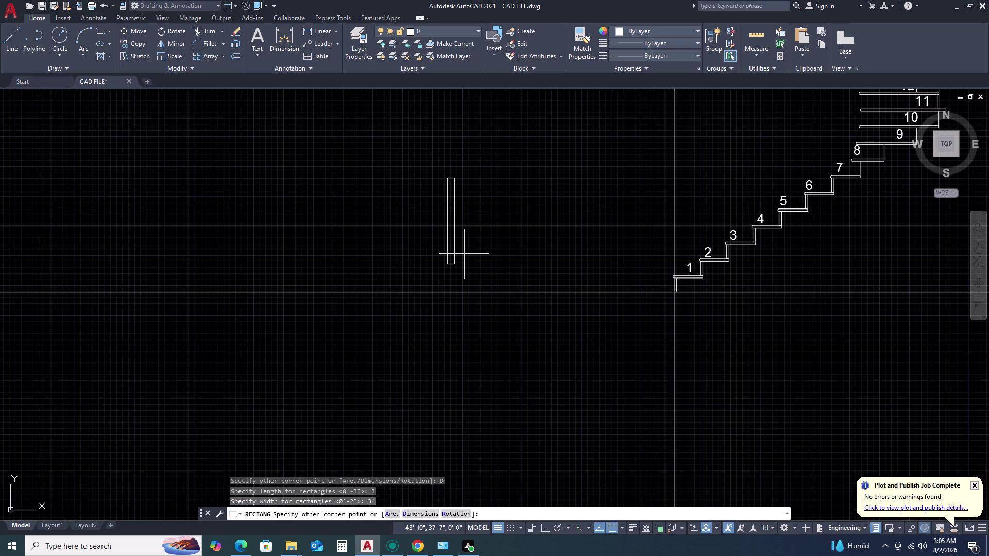
click(490, 241)
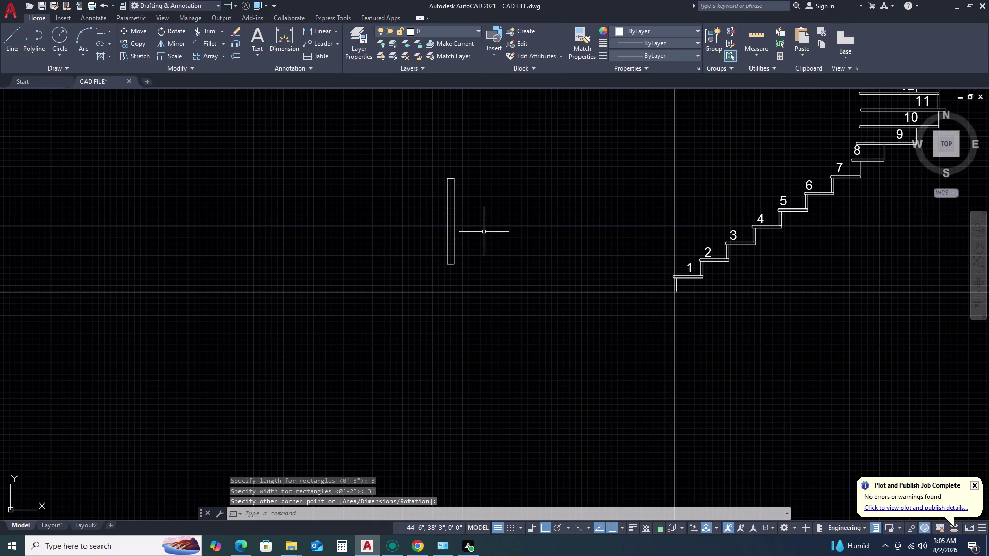
click(486, 229)
click(420, 252)
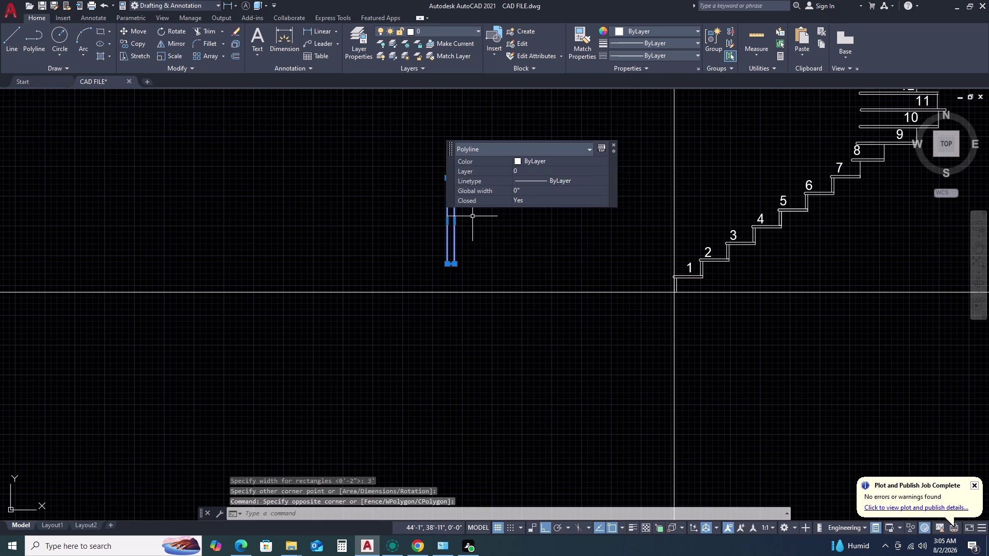
key(Escape)
Start a second rectangle and pick its first corner.
text(REC)
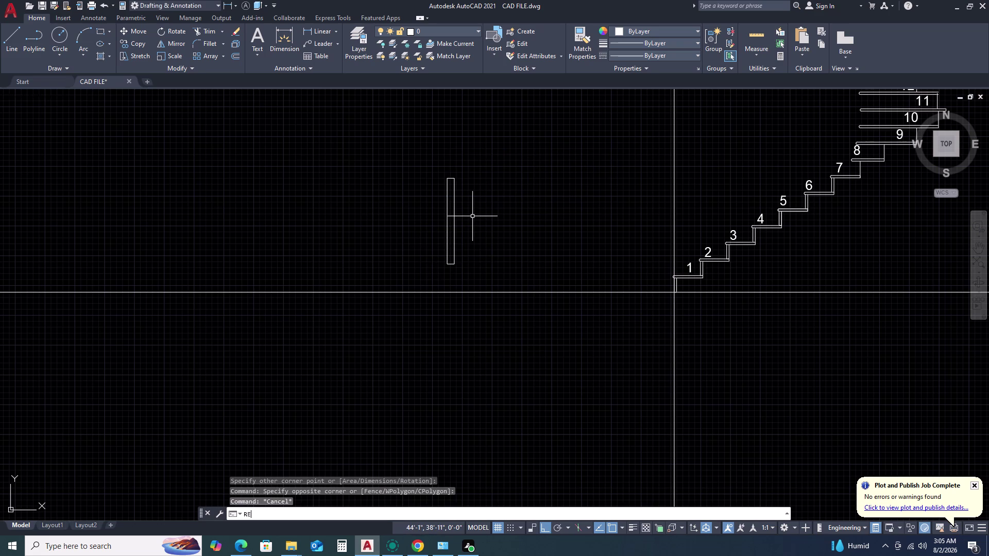
key(space)
click(519, 175)
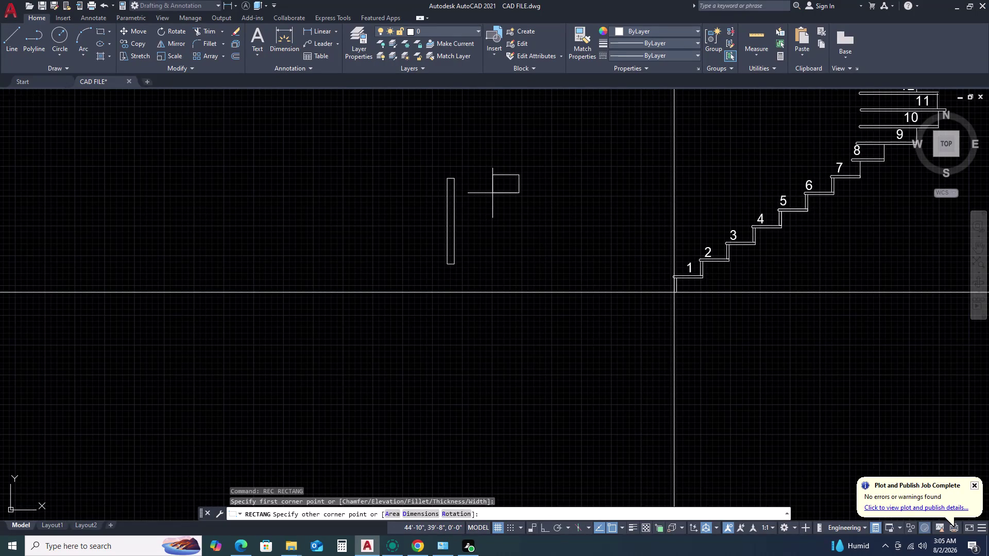
Draw a 1-inch by 3-foot upright rectangle to the right of the first one.
text(D)
key(space)
text(1)
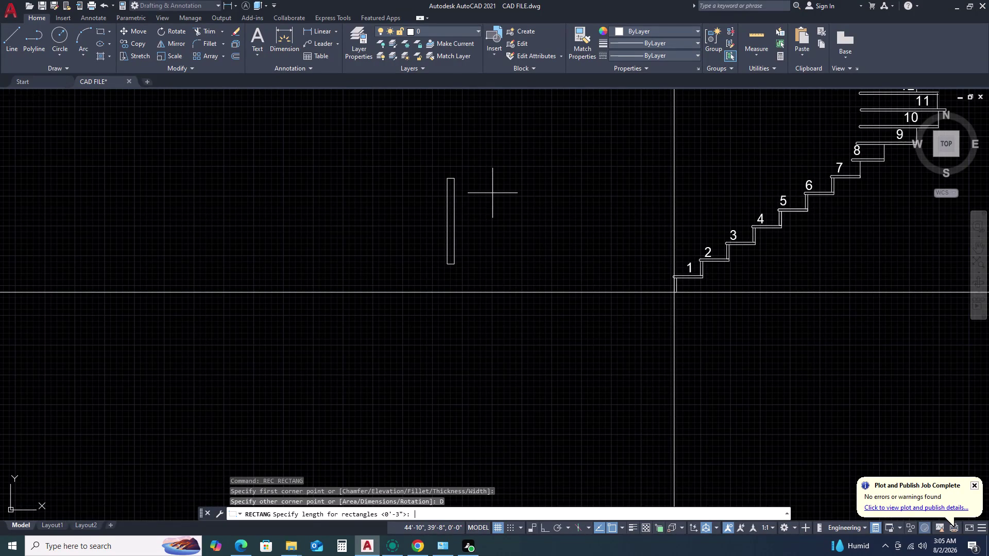
key(space)
text(3)
key(apostrophe)
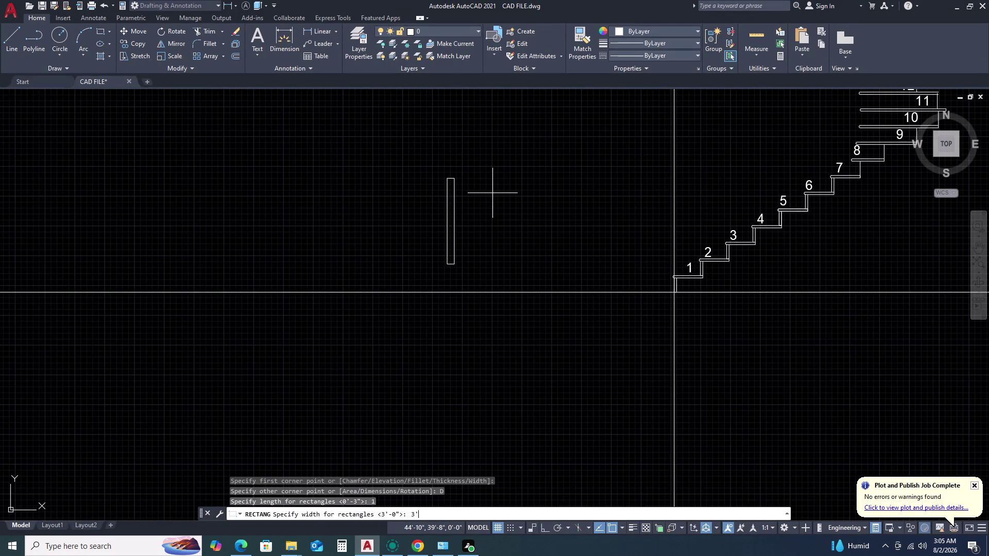
key(Return)
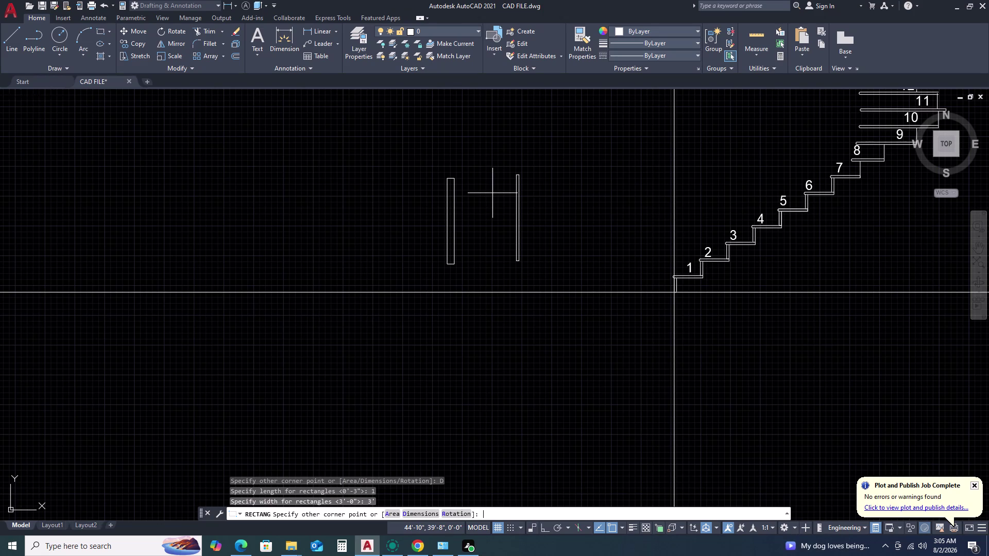
click(531, 201)
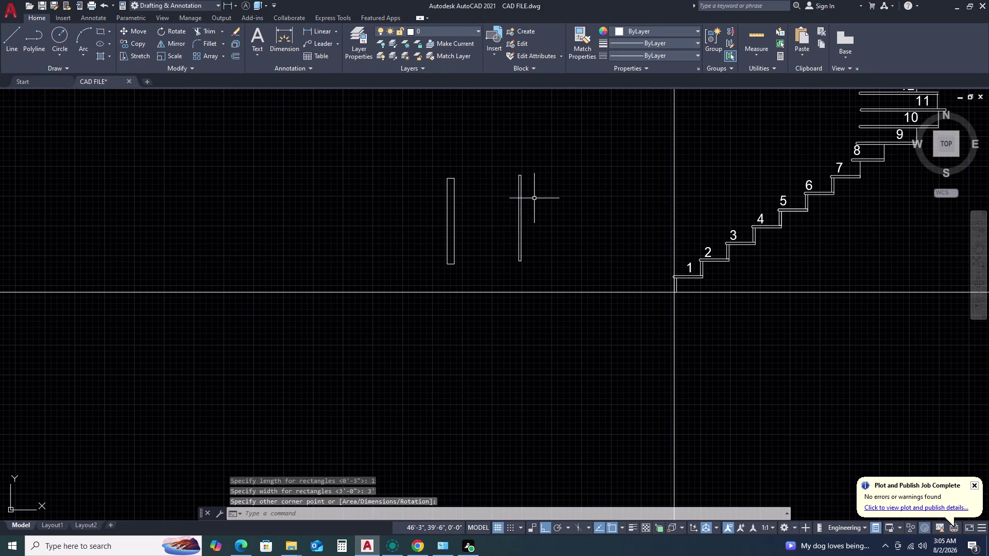
Zoom in and window-select the thin rectangle.
scroll(up, 3)
scroll(down, 3)
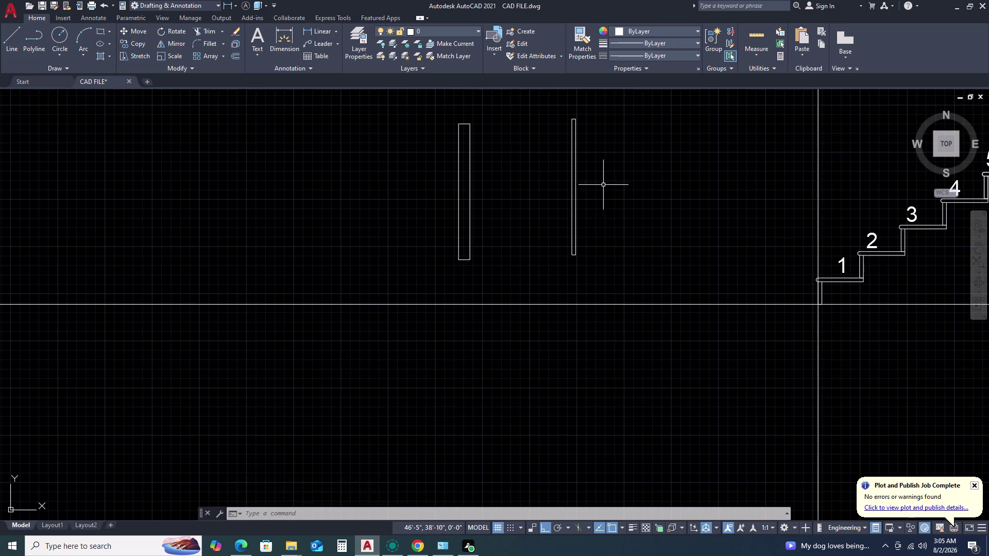
drag(605, 183, 600, 188)
click(552, 252)
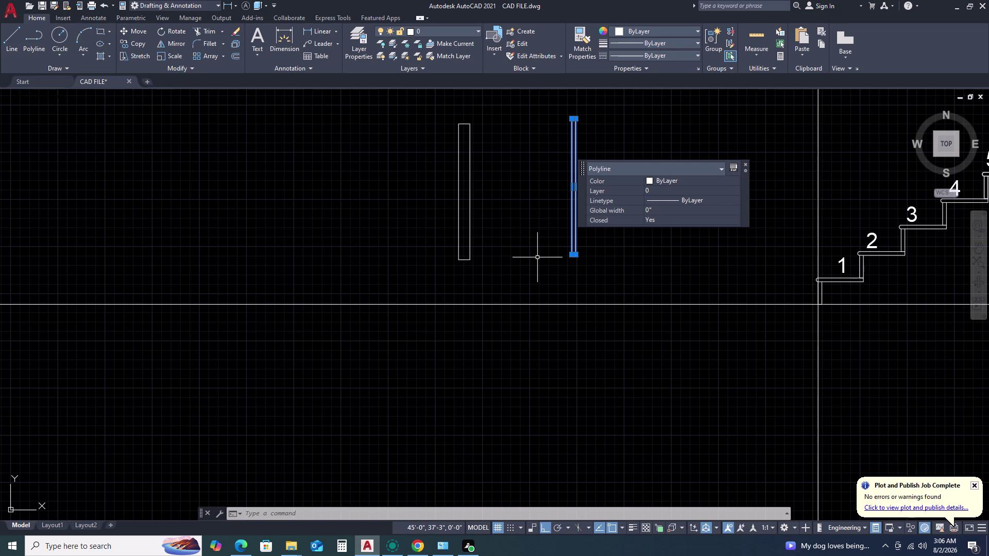
Move the thin rectangle from its bottom point onto step 2's tread, with Ortho off.
text(M)
key(space)
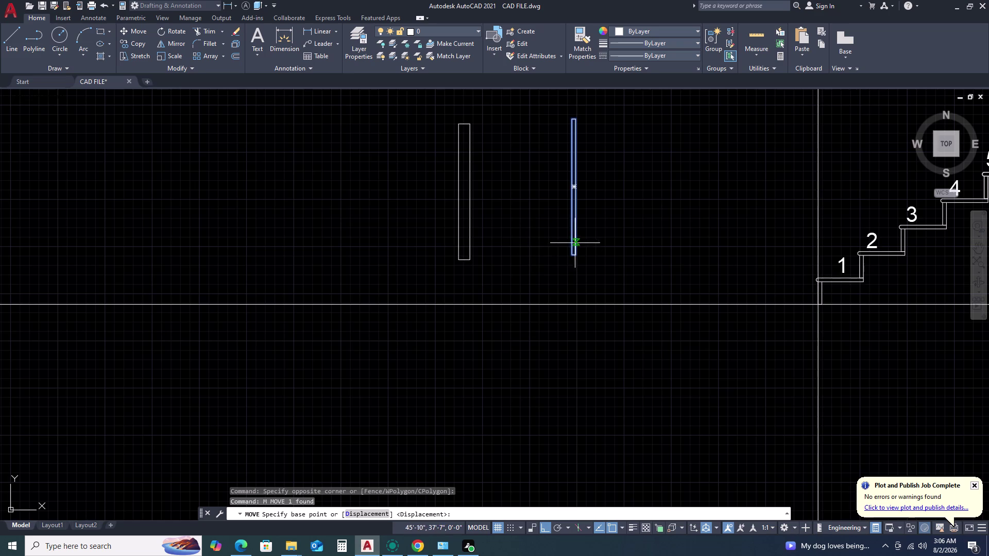
scroll(up, 3)
click(575, 246)
scroll(down, 3)
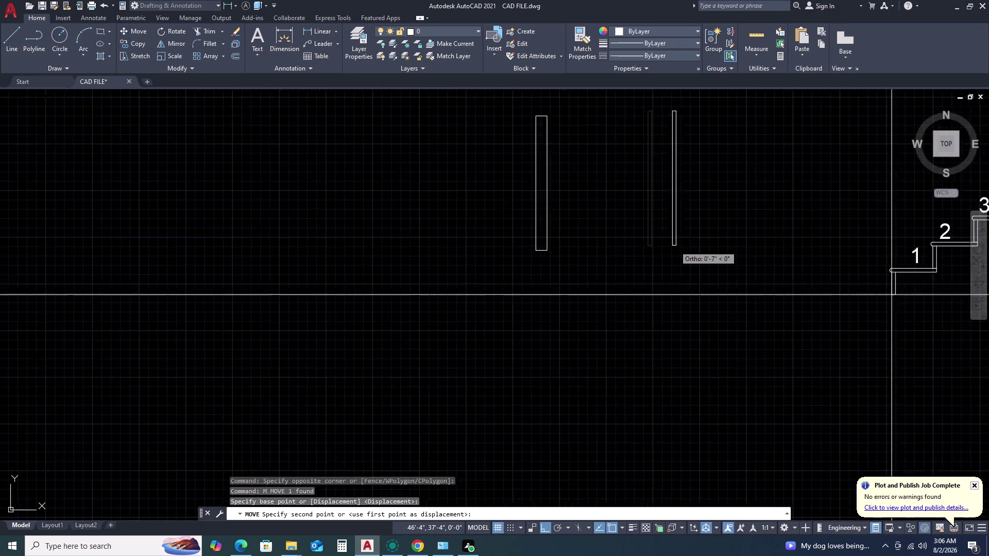
scroll(down, 3)
scroll(up, 3)
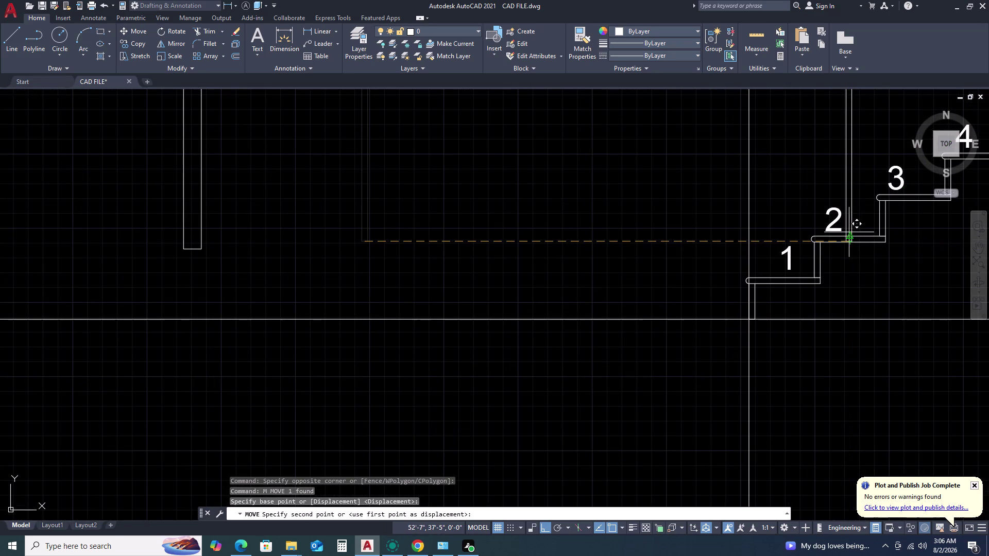
key(F8)
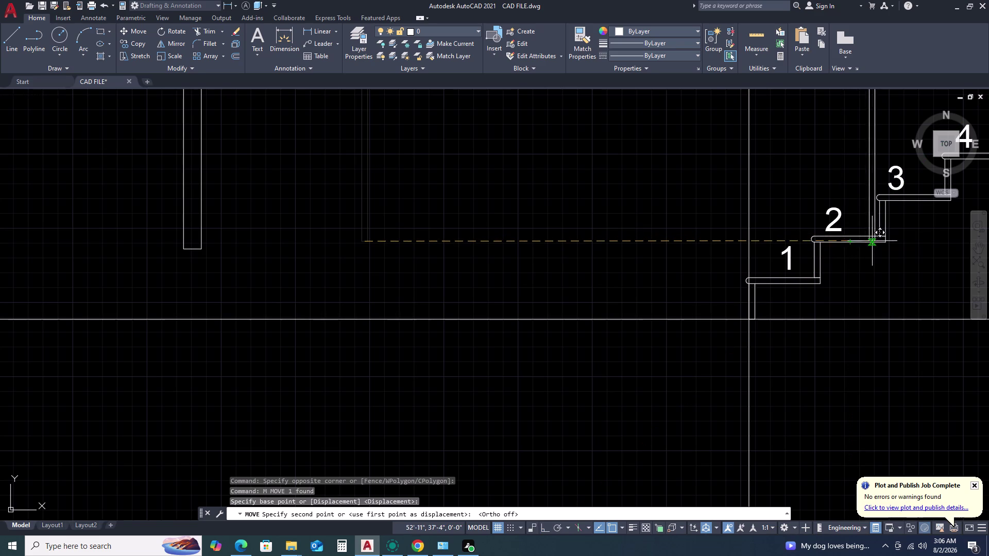
scroll(down, 3)
scroll(up, 3)
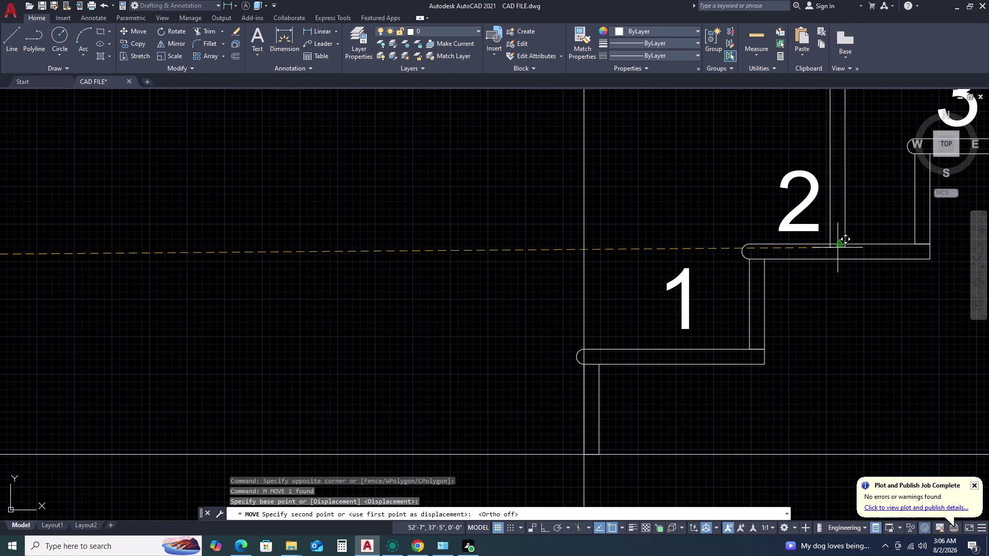
double_click(840, 245)
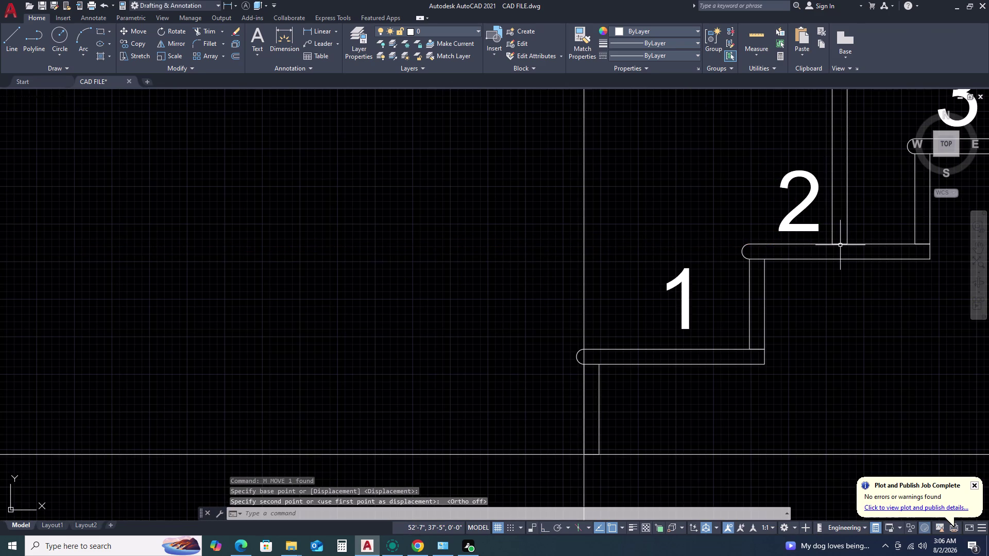
scroll(down, 3)
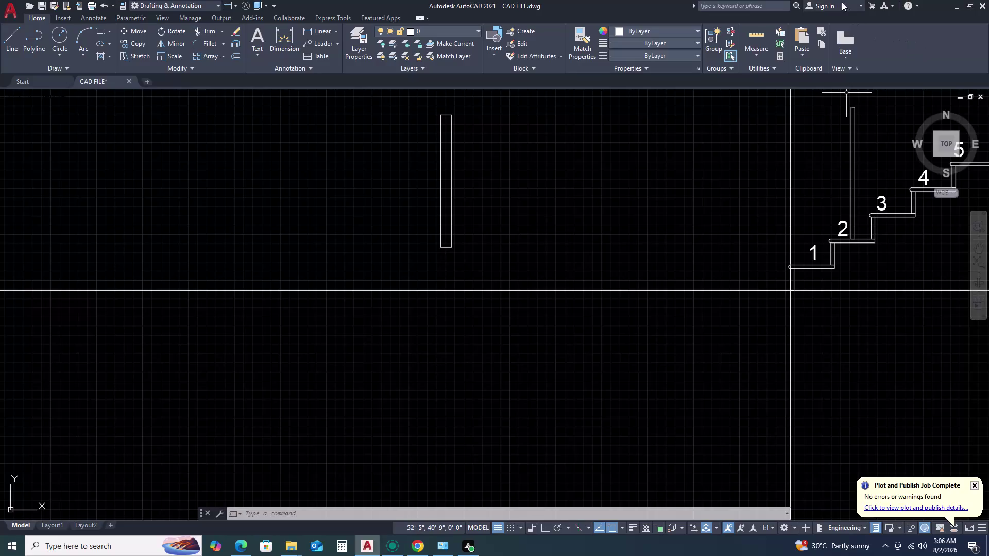
scroll(down, 3)
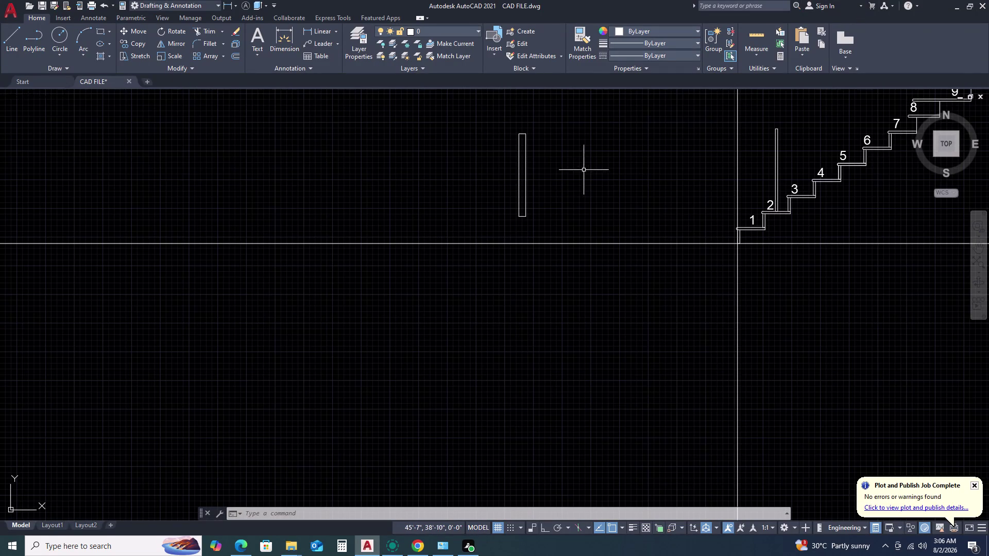
click(571, 149)
Move the wider 3-inch rectangle from its bottom onto tread 1, beside the step-2 baluster.
click(501, 220)
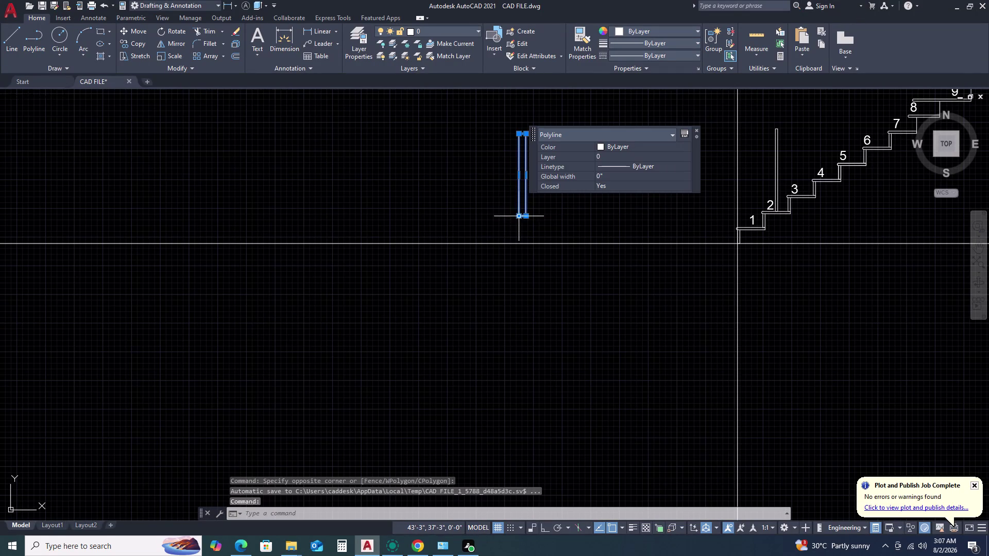
text(M)
key(space)
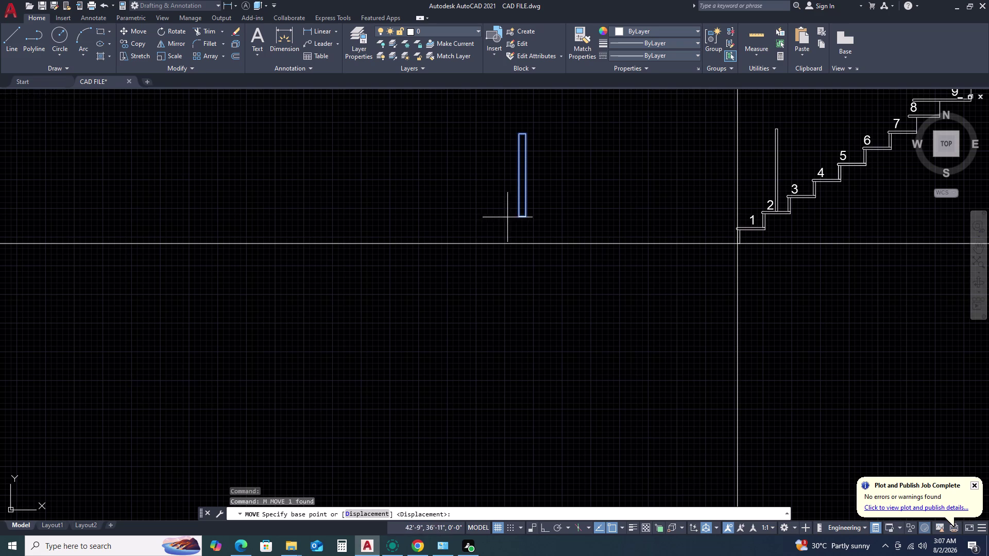
scroll(up, 3)
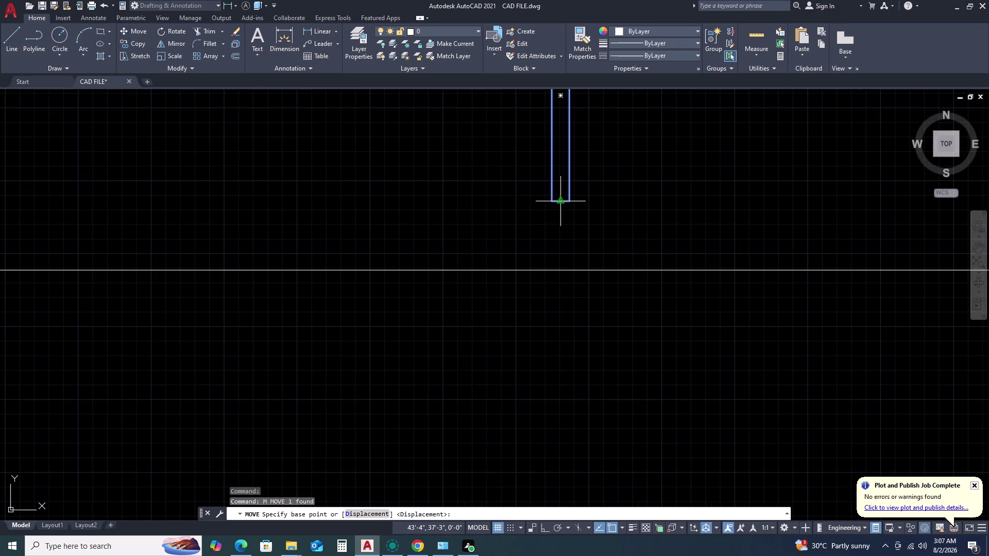
click(560, 203)
scroll(down, 3)
scroll(up, 3)
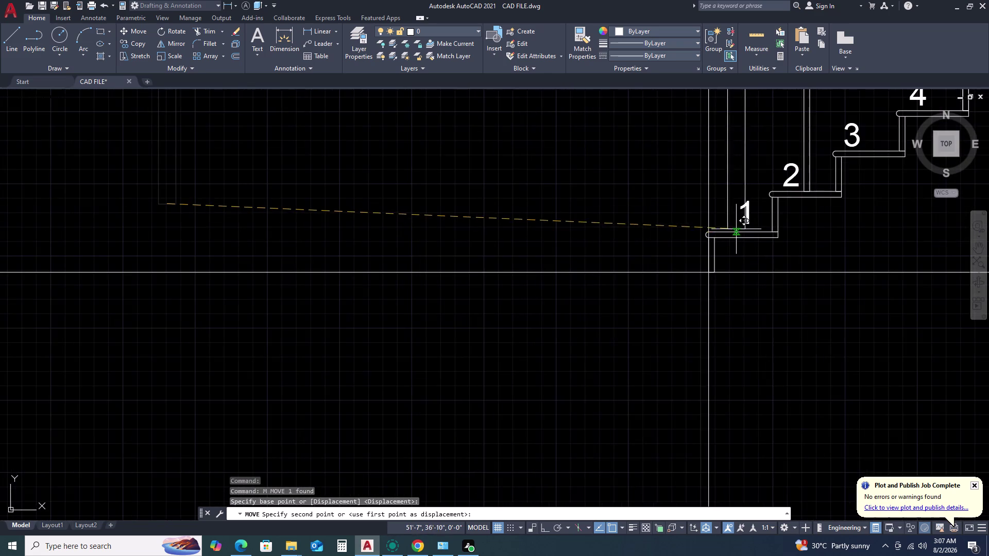
scroll(up, 3)
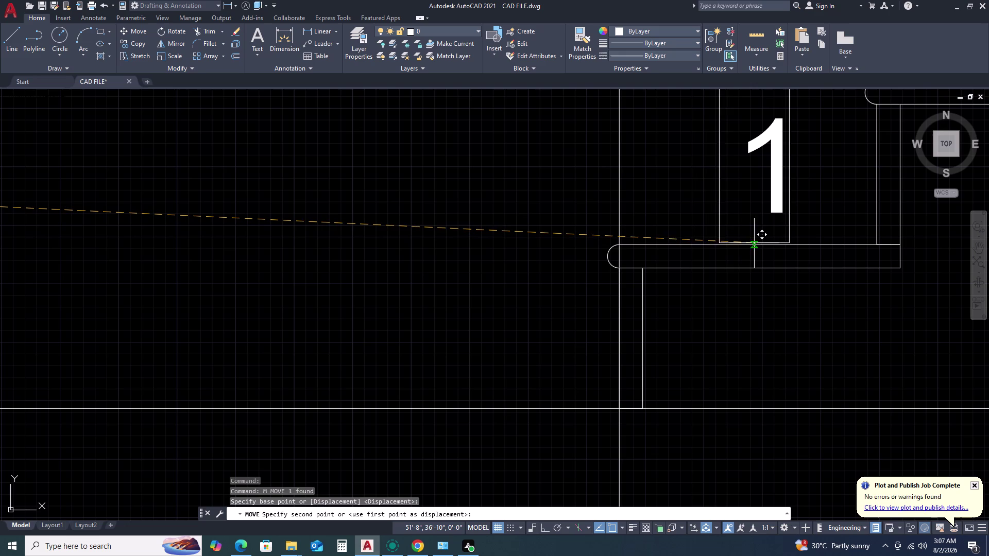
scroll(down, 3)
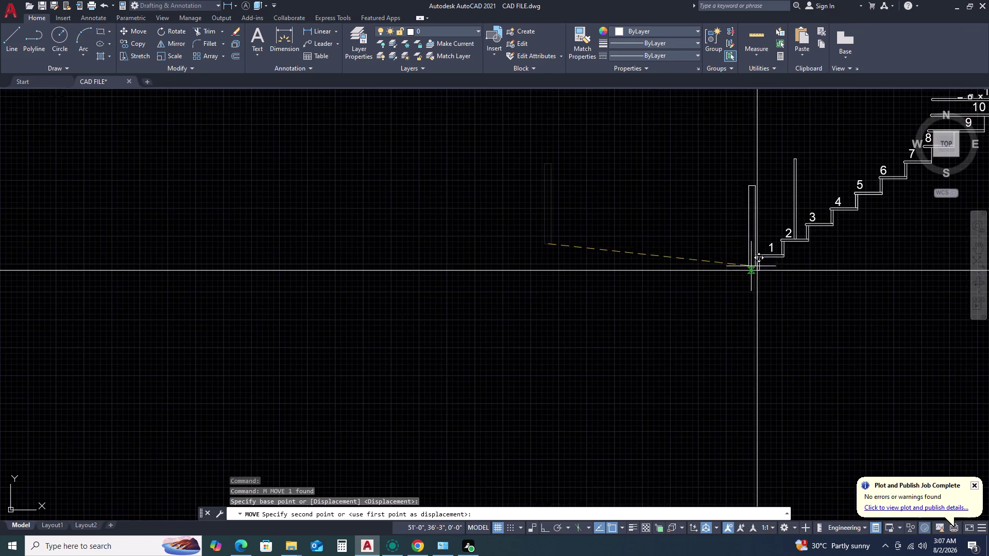
scroll(up, 3)
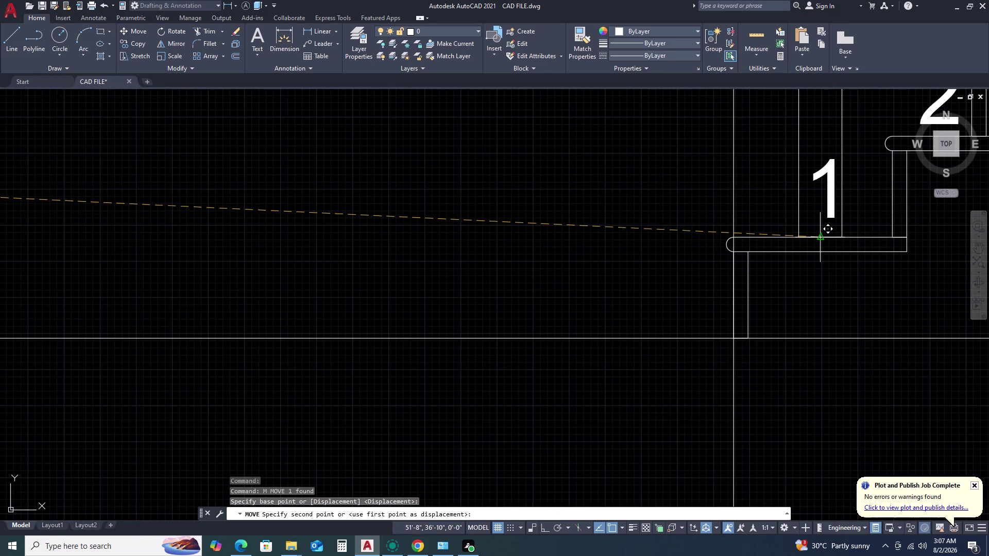
double_click(820, 238)
Pan back to the first stair steps and begin selecting the step-2 baluster.
scroll(down, 3)
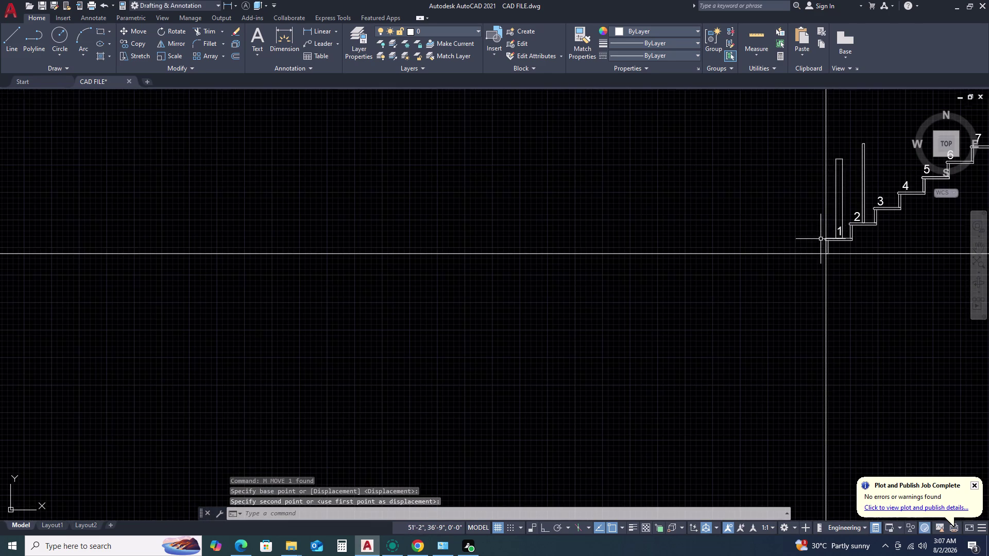
middle_drag(869, 162, 564, 237)
middle_drag(491, 245, 408, 266)
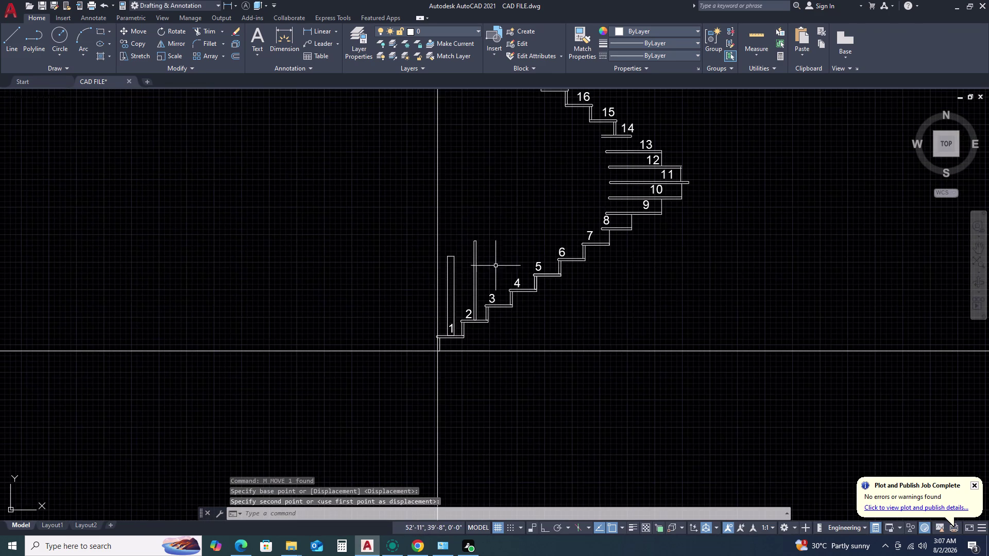
scroll(up, 3)
click(542, 234)
Copy the step-2 baluster from its bottom corner onto steps 3 and 4.
click(487, 245)
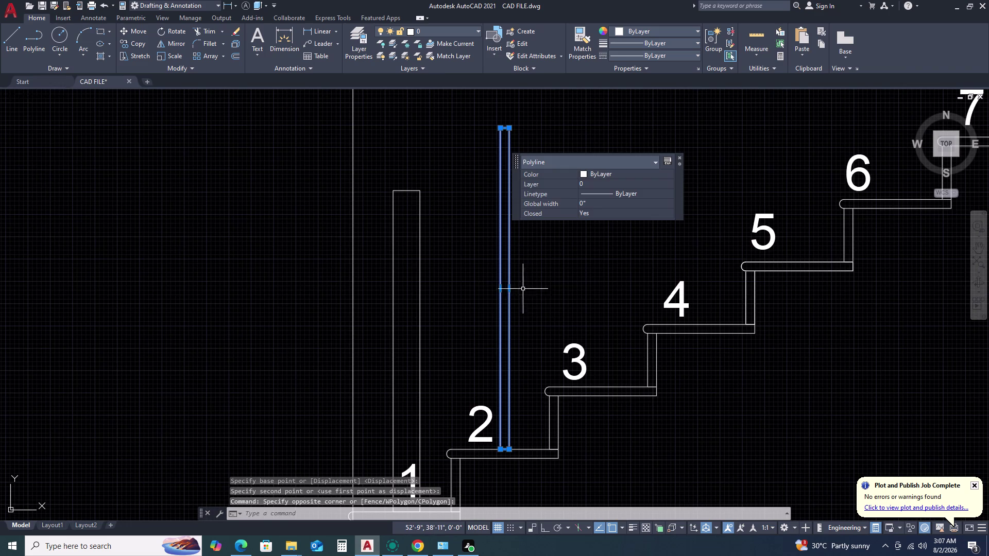
text(CO)
key(space)
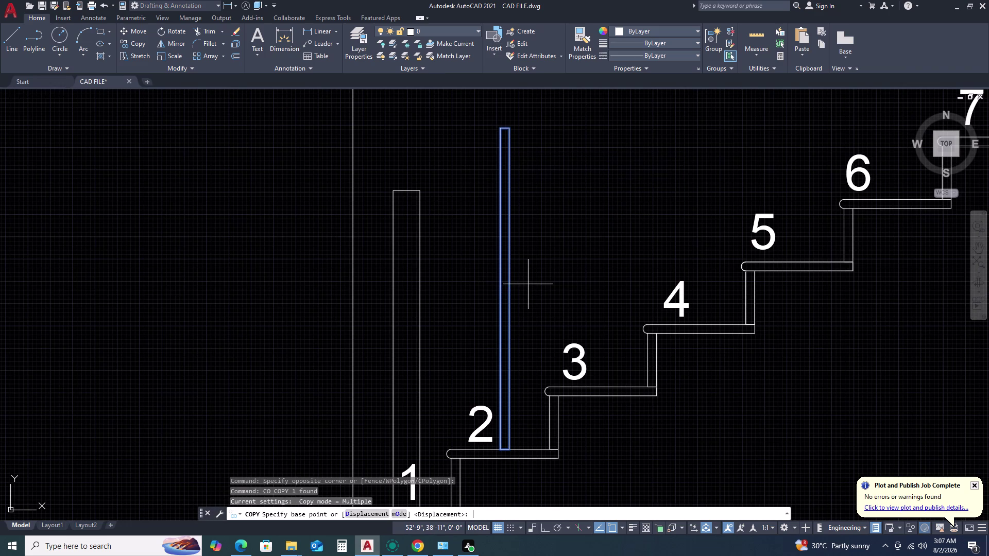
scroll(up, 3)
click(518, 448)
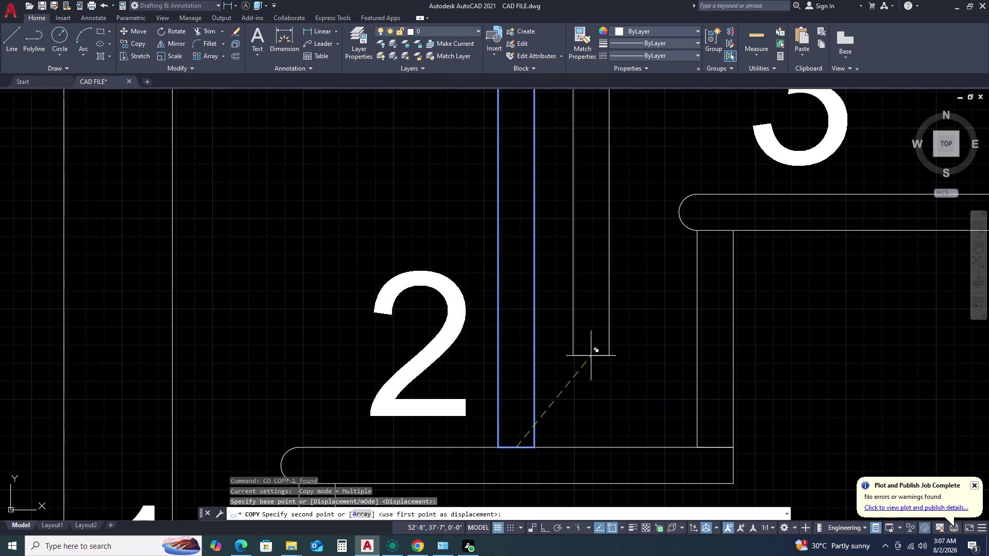
scroll(down, 3)
scroll(up, 3)
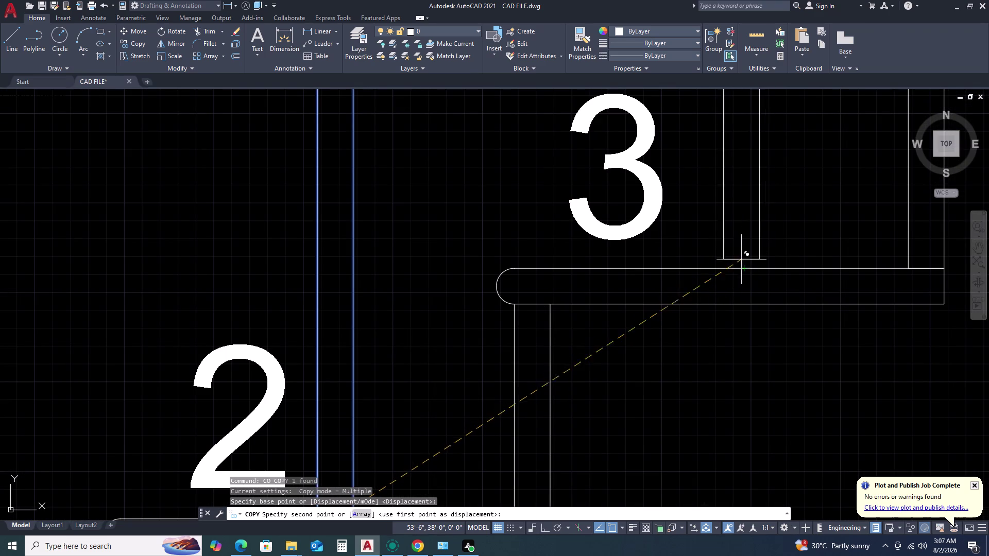
double_click(729, 270)
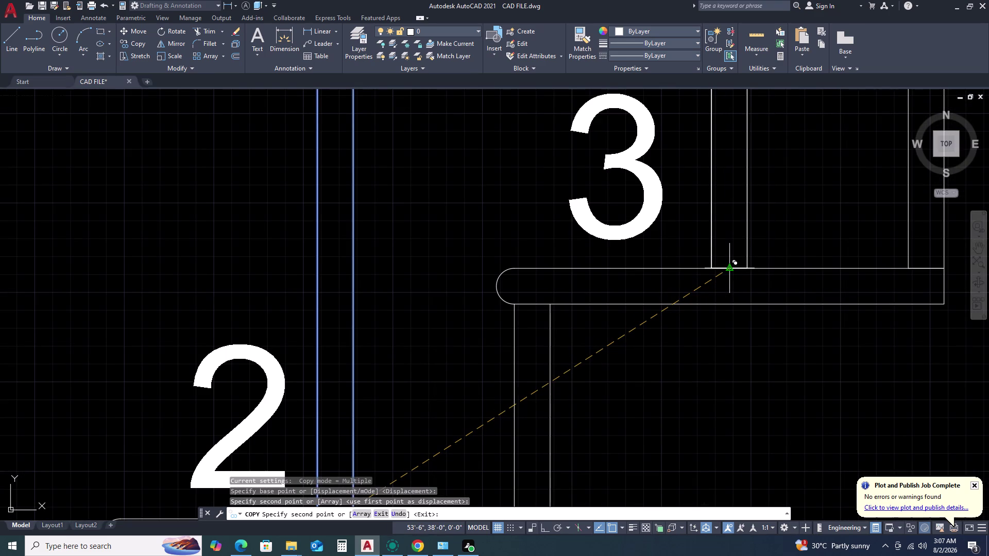
scroll(down, 3)
middle_drag(703, 246, 322, 342)
middle_click(322, 341)
scroll(up, 3)
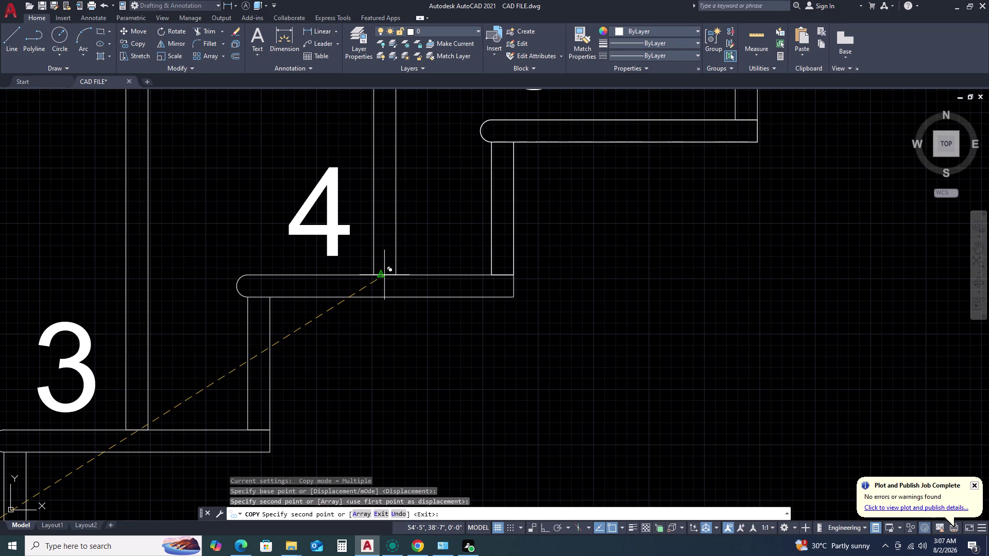
triple_click(385, 275)
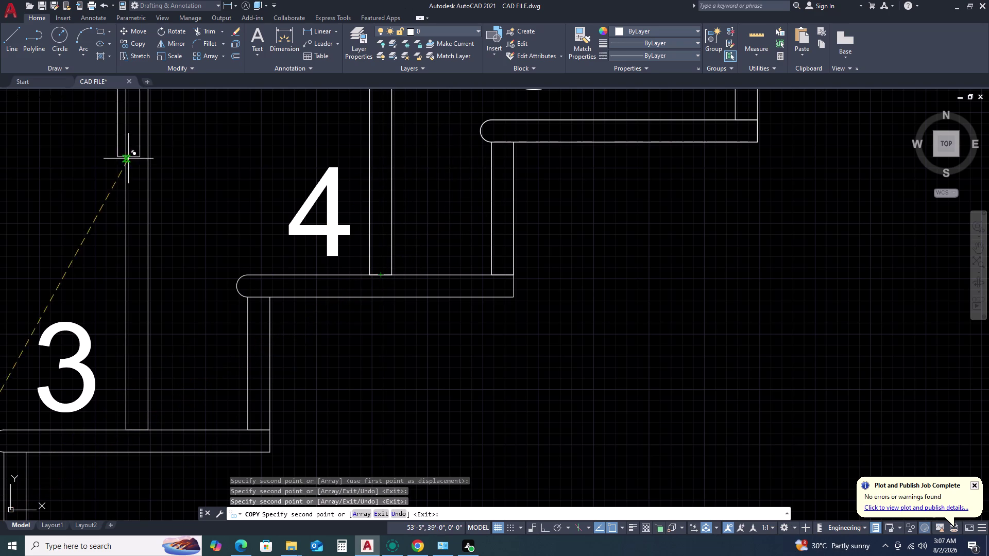
Place further baluster copies on steps 5, 6 and 7.
scroll(down, 3)
scroll(up, 3)
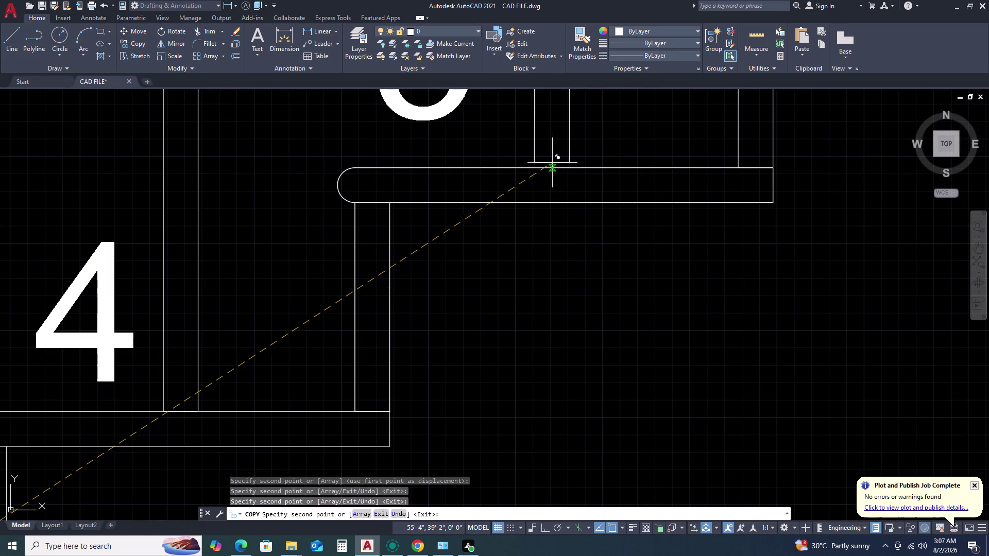
click(565, 167)
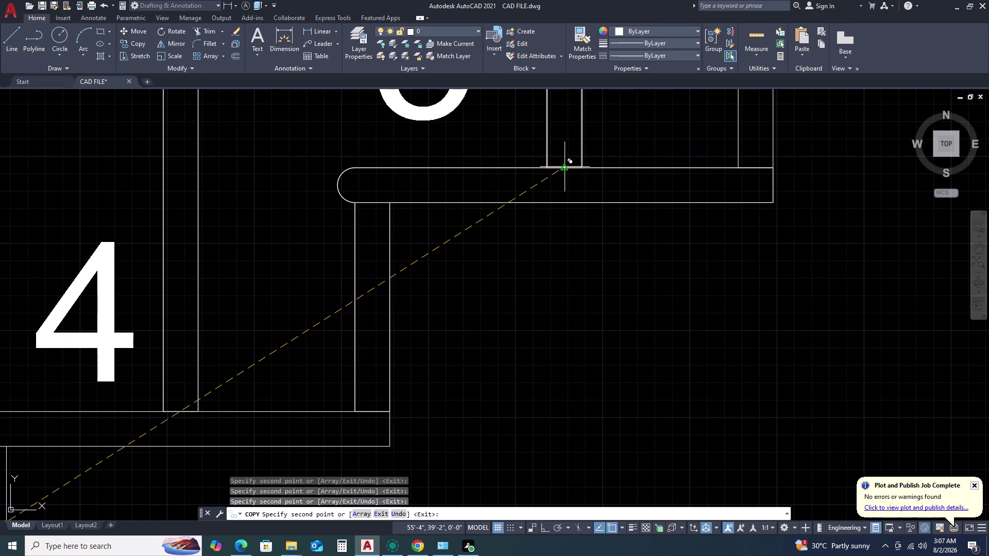
scroll(down, 3)
middle_drag(483, 173, 481, 178)
middle_click(478, 184)
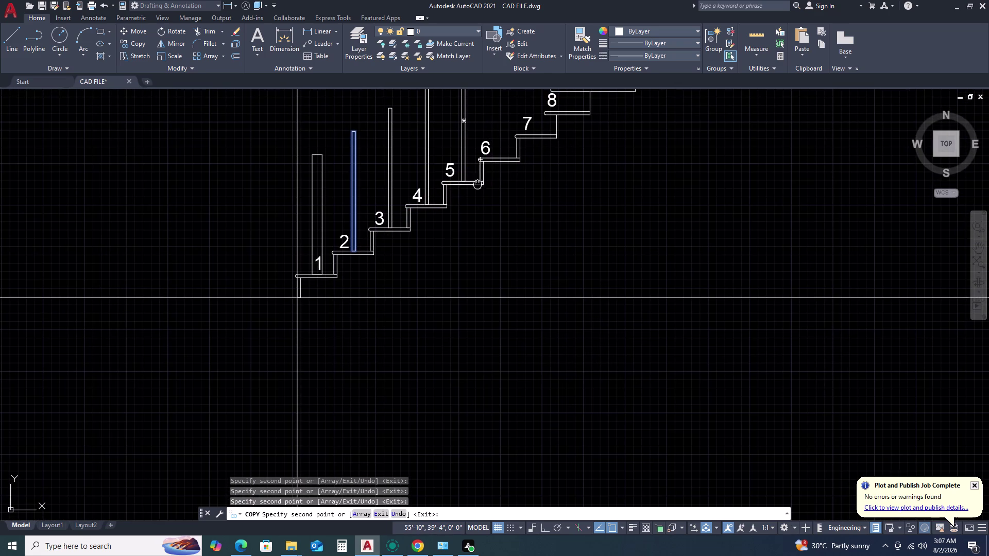
scroll(up, 3)
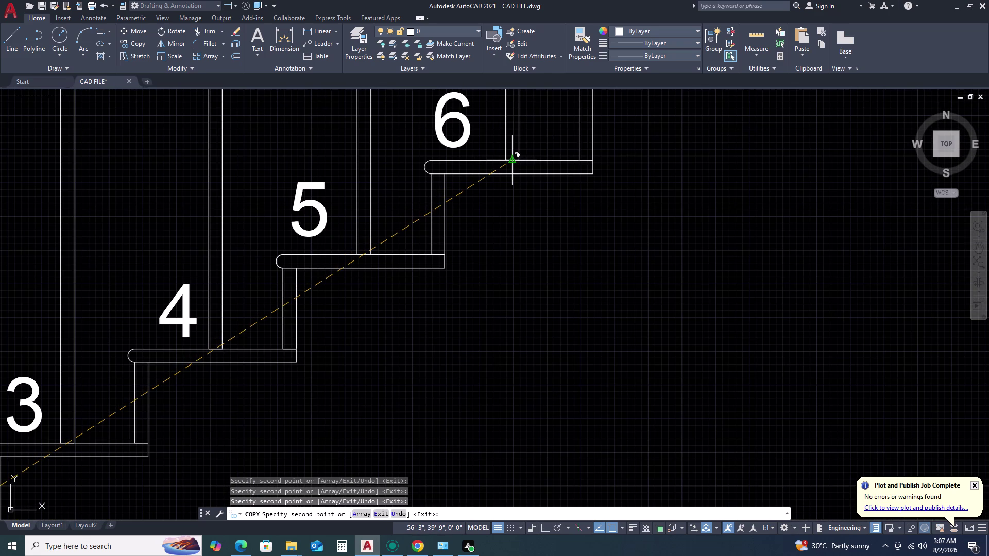
click(513, 159)
scroll(down, 3)
scroll(up, 3)
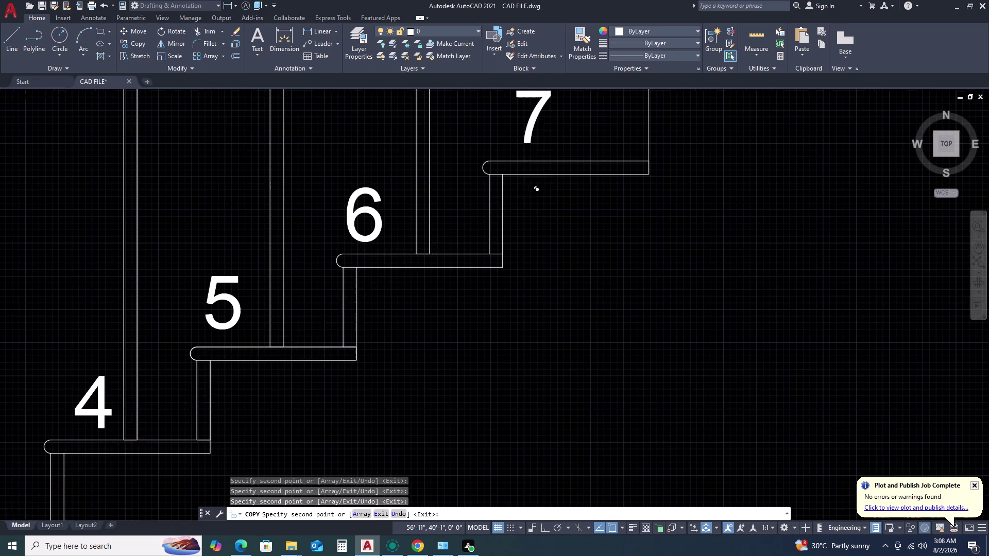
click(569, 158)
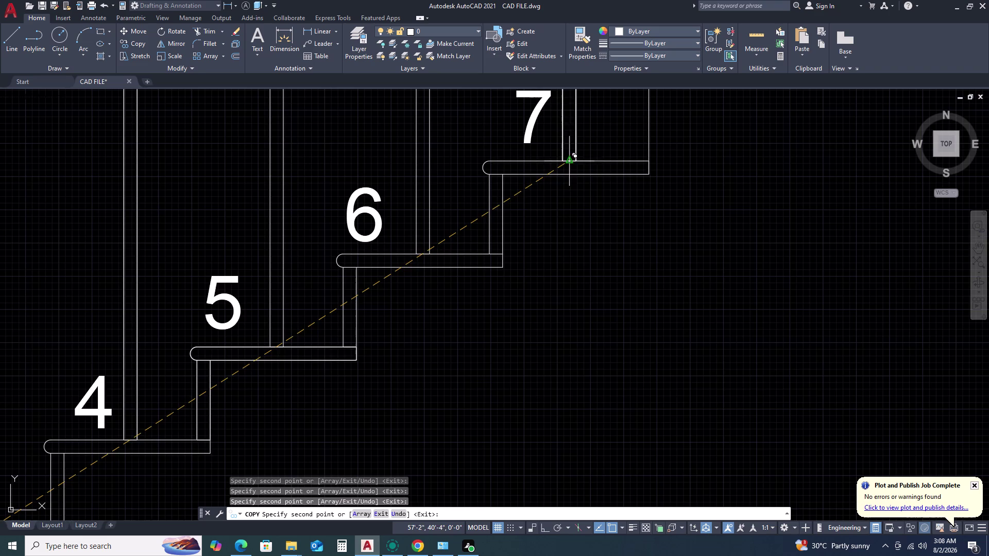
scroll(down, 3)
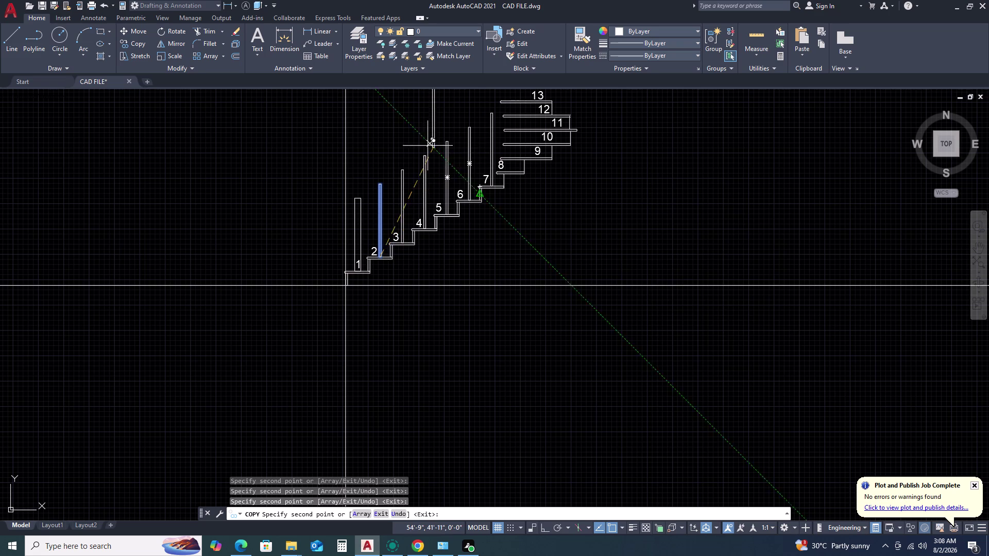
scroll(up, 3)
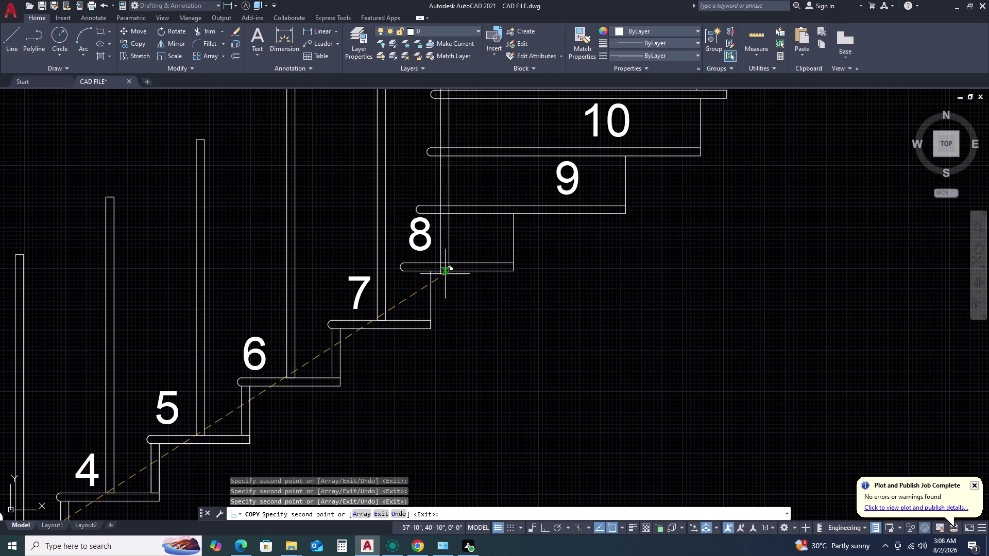
Place baluster copies on steps 8 and 9, panning toward the upper steps.
click(457, 267)
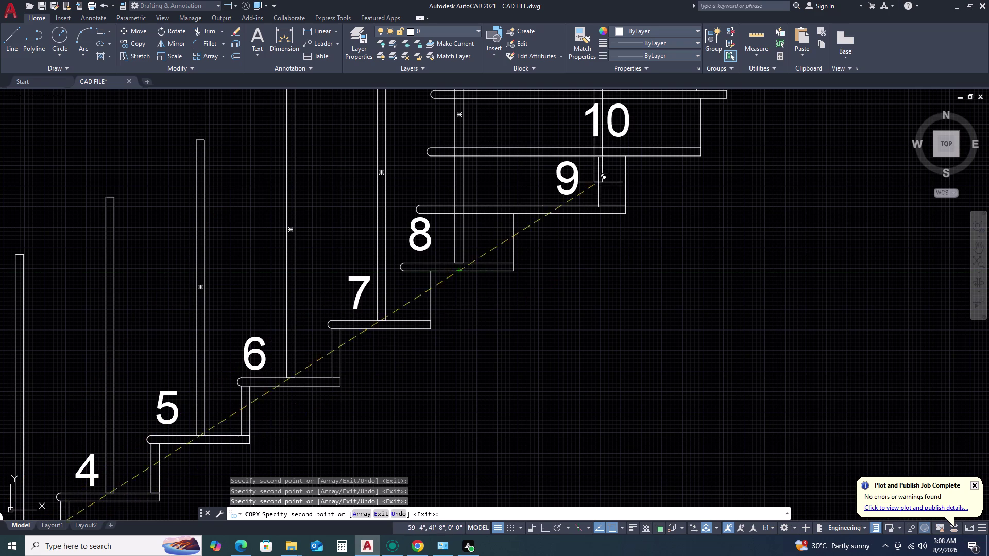
scroll(up, 3)
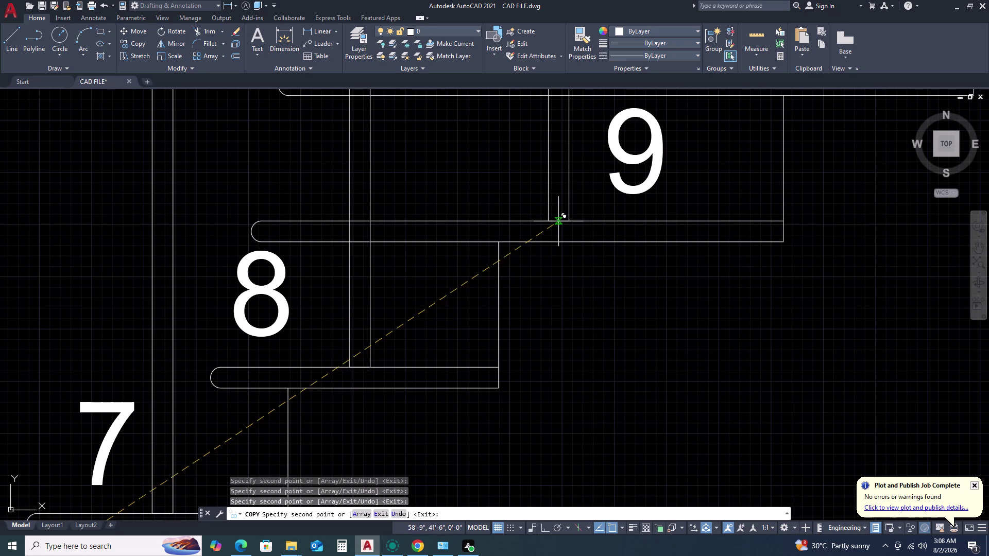
scroll(down, 3)
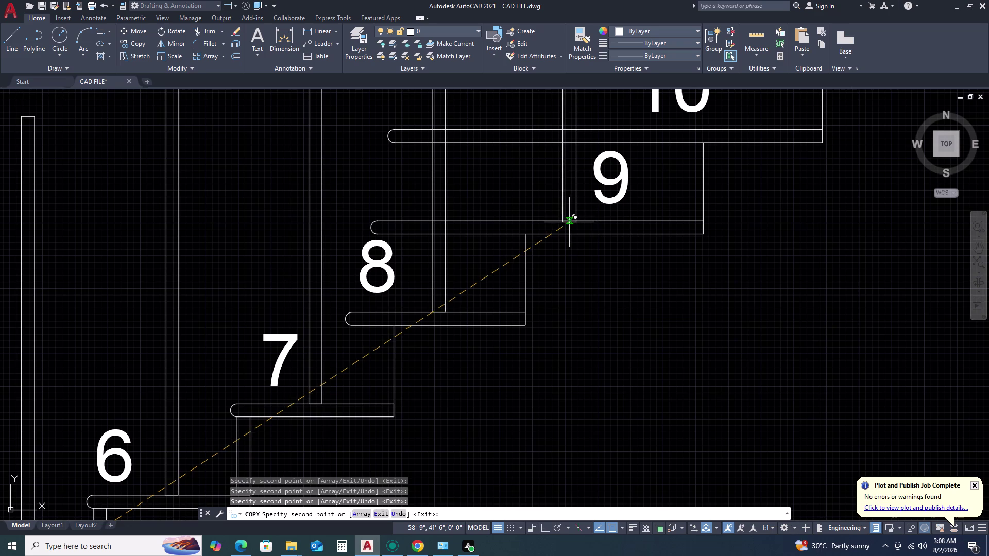
click(542, 222)
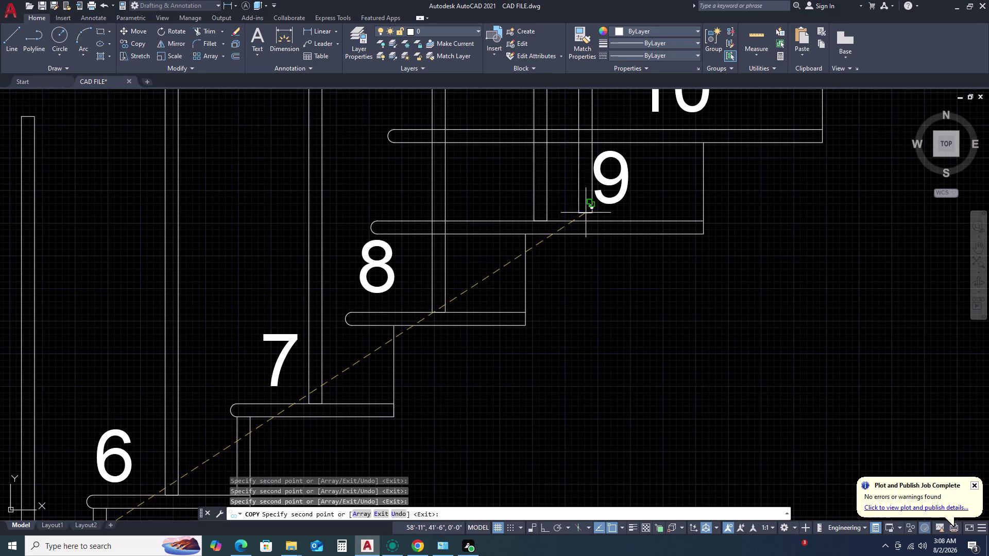
scroll(down, 3)
middle_click(610, 243)
middle_click(611, 245)
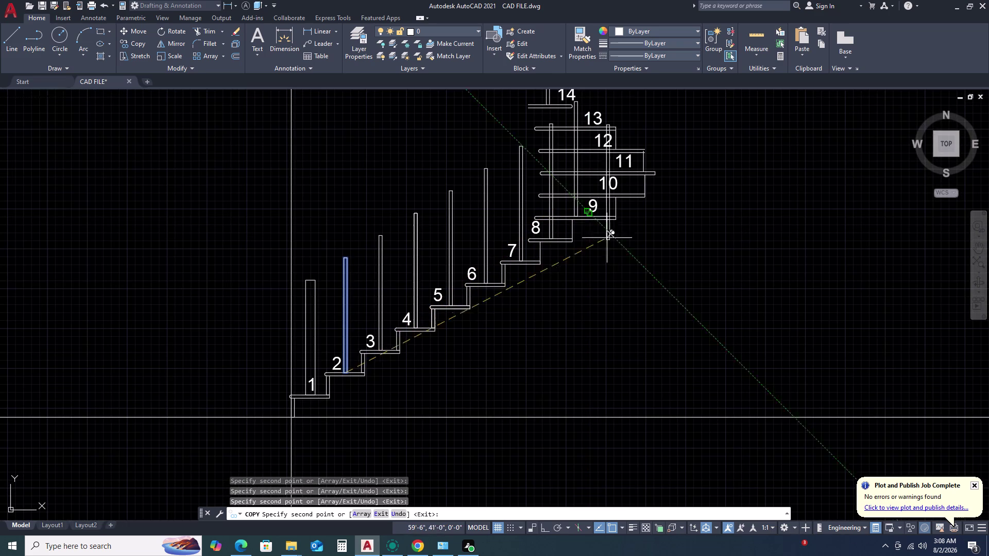
middle_drag(580, 191, 606, 248)
middle_click(606, 247)
scroll(up, 3)
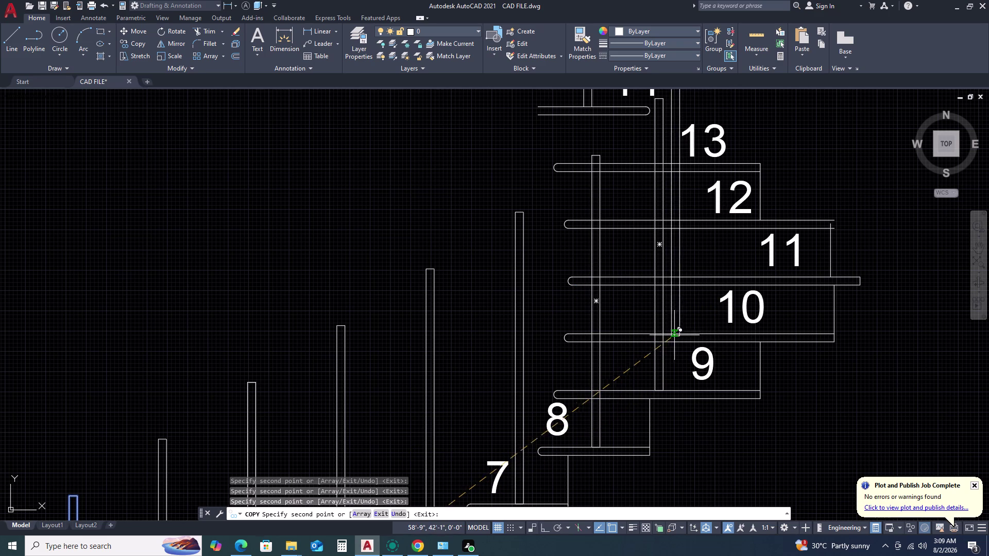
Place baluster copies on steps 17, 16, 15 and 18.
scroll(down, 3)
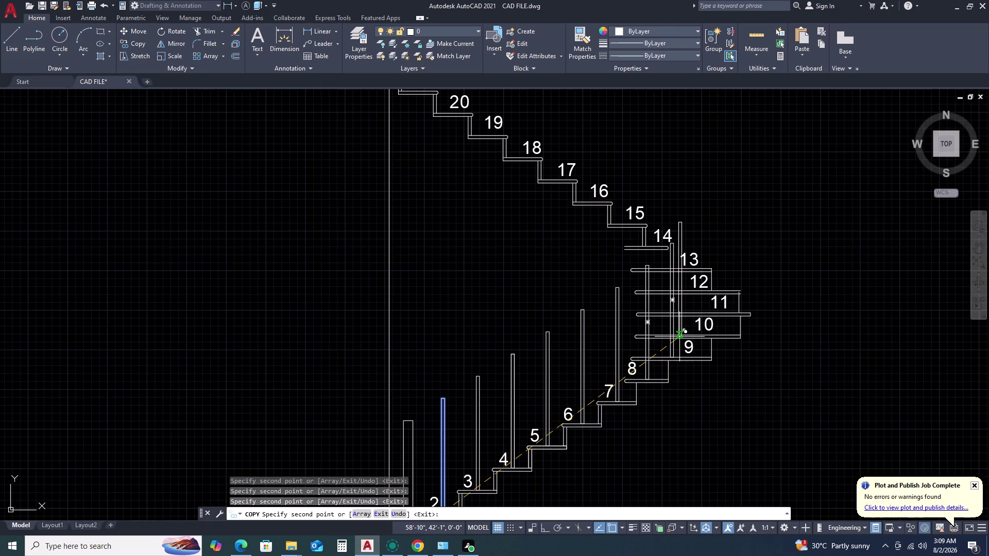
scroll(down, 3)
scroll(up, 3)
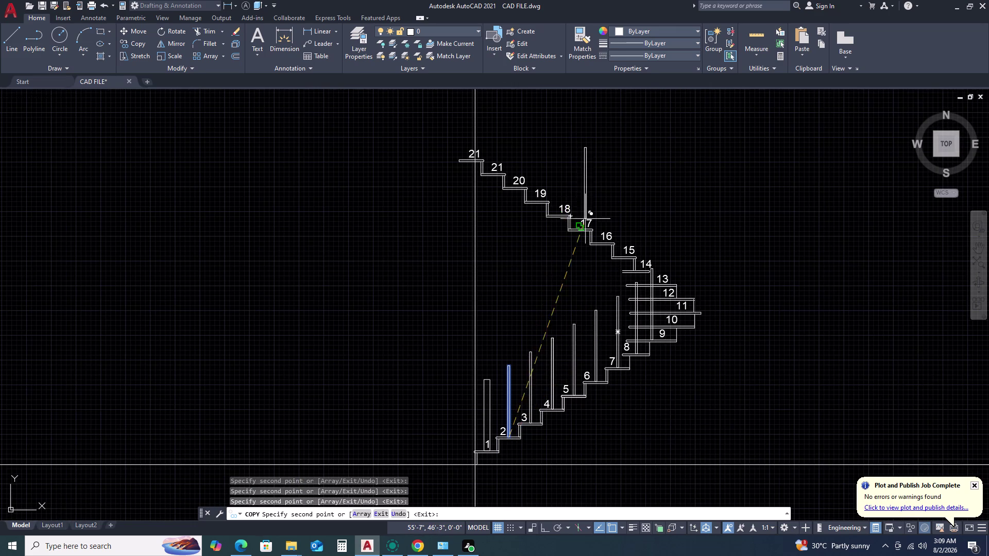
scroll(up, 3)
click(561, 250)
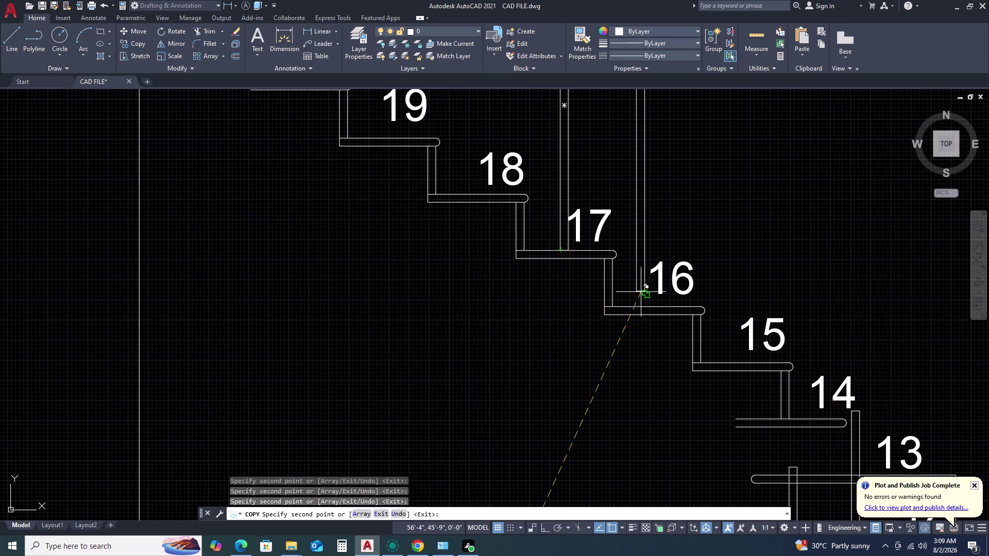
click(651, 308)
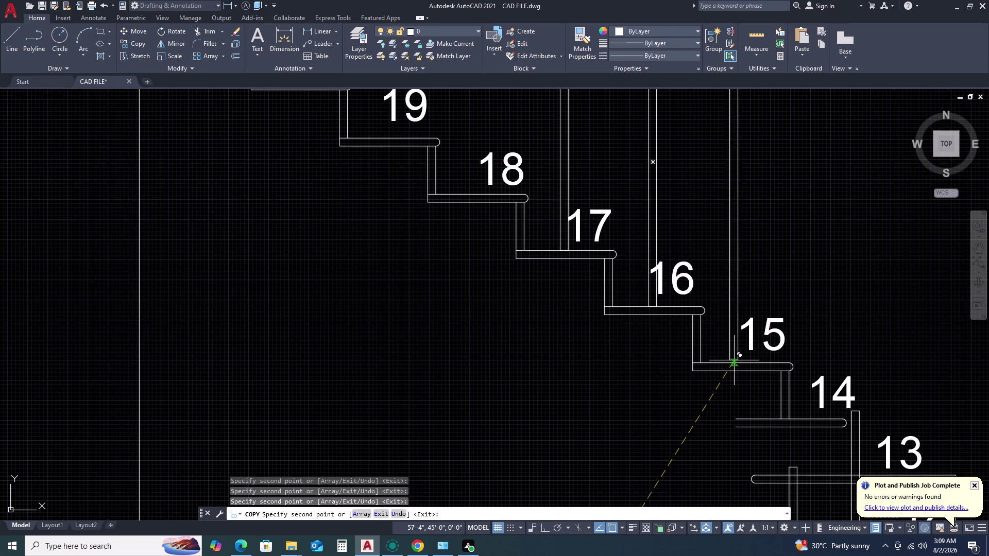
click(741, 365)
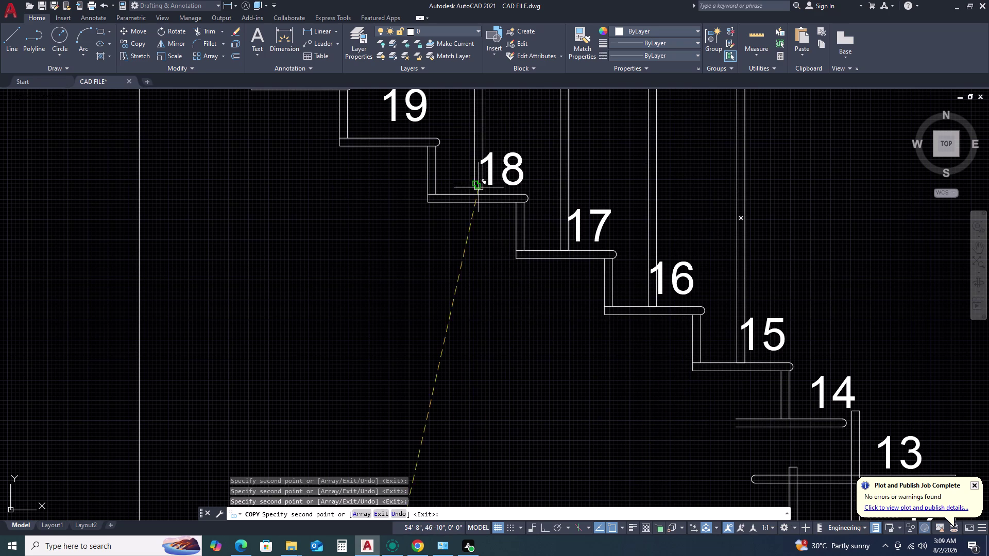
click(476, 196)
Add baluster copies on step 19 and at tread 21.
scroll(down, 3)
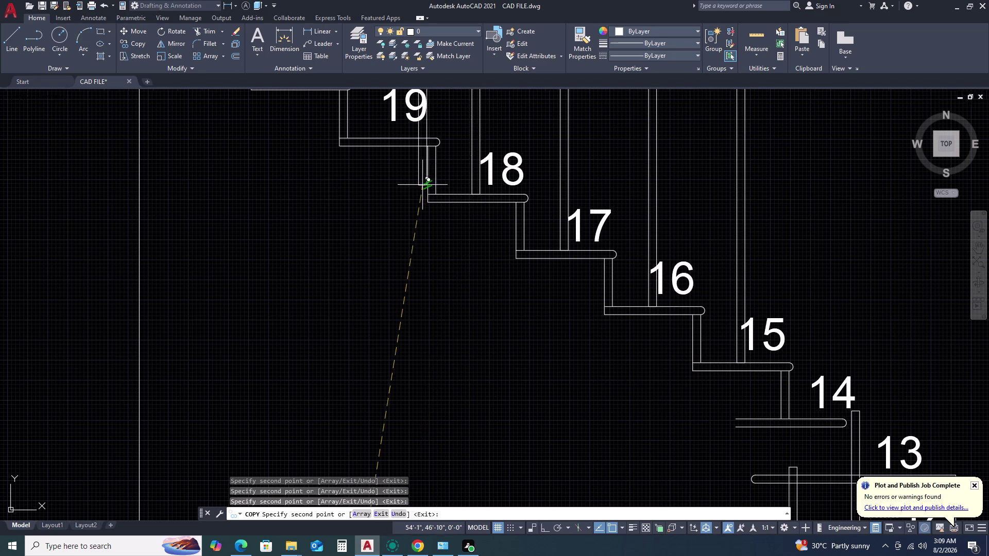
scroll(down, 3)
scroll(up, 3)
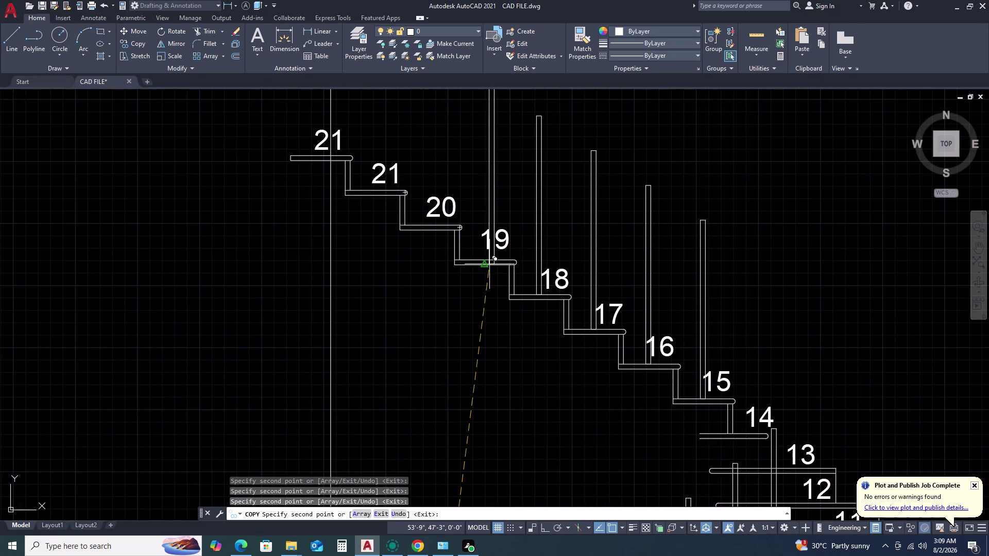
scroll(up, 3)
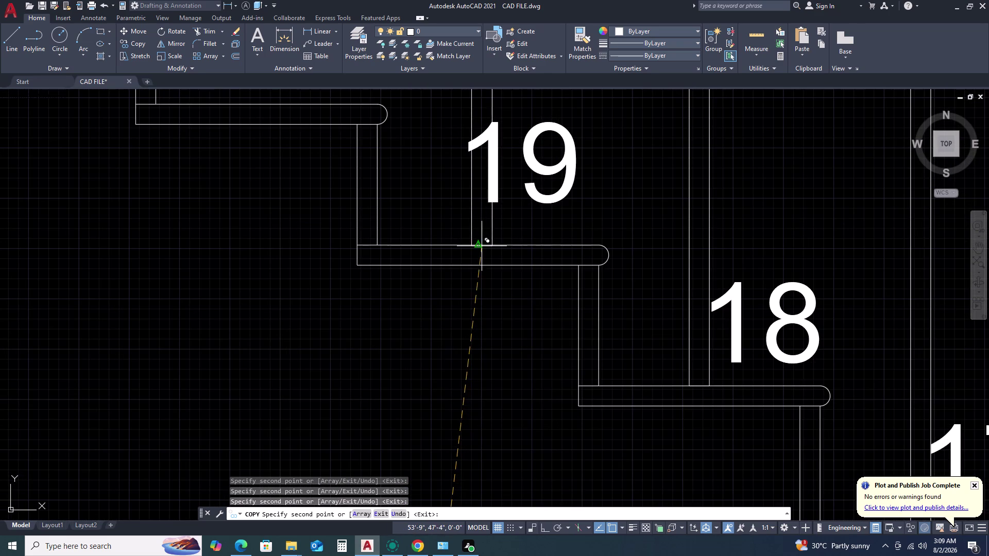
click(481, 247)
scroll(down, 3)
scroll(up, 3)
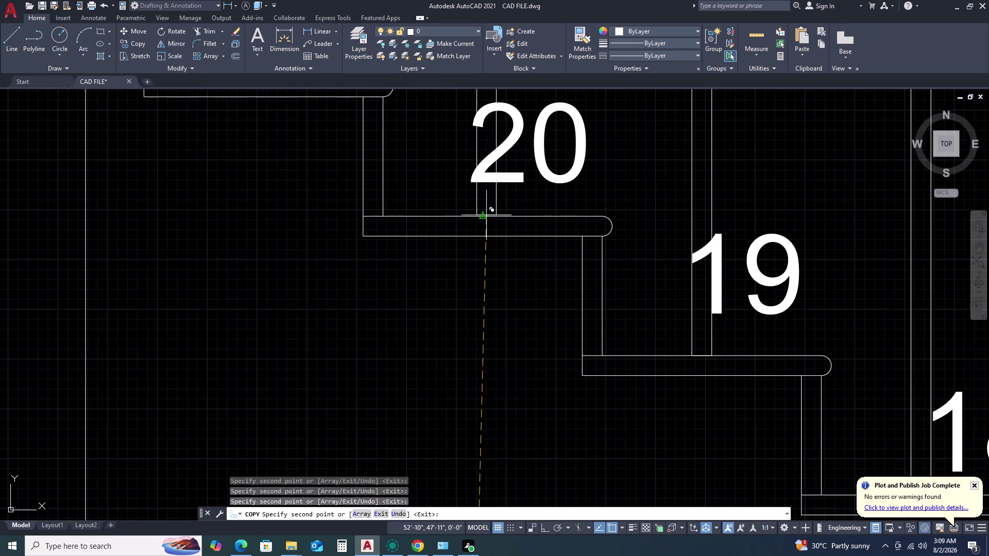
click(480, 215)
scroll(down, 3)
scroll(up, 3)
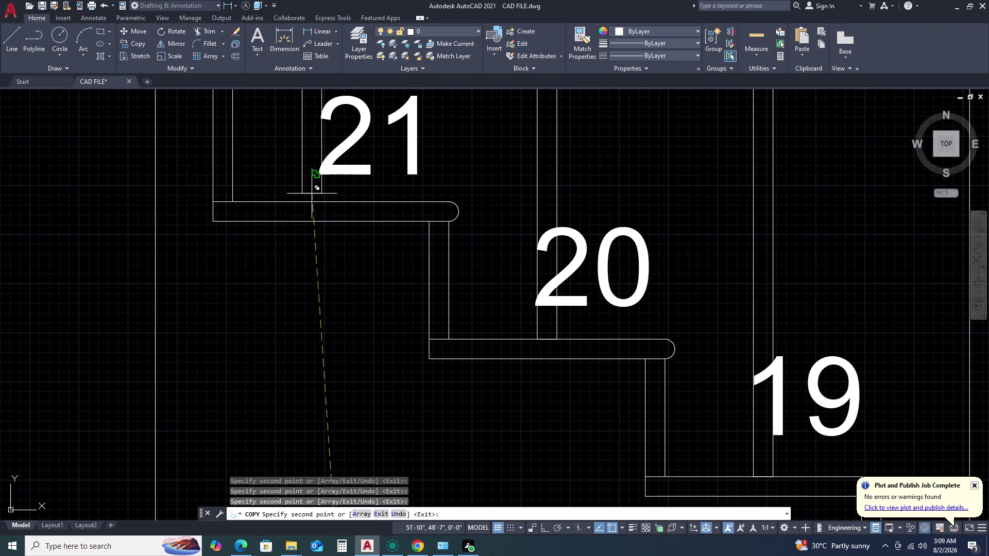
click(333, 203)
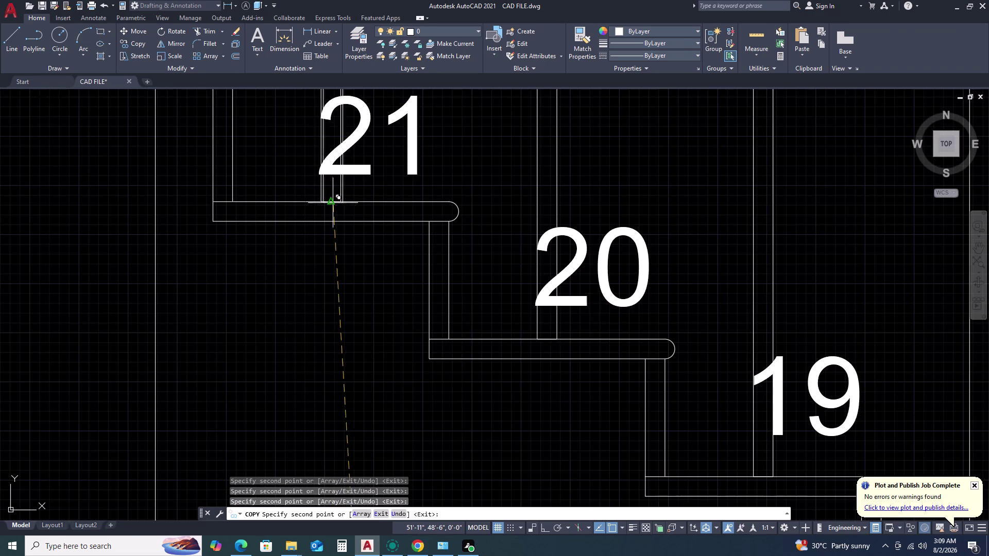
scroll(down, 3)
scroll(up, 3)
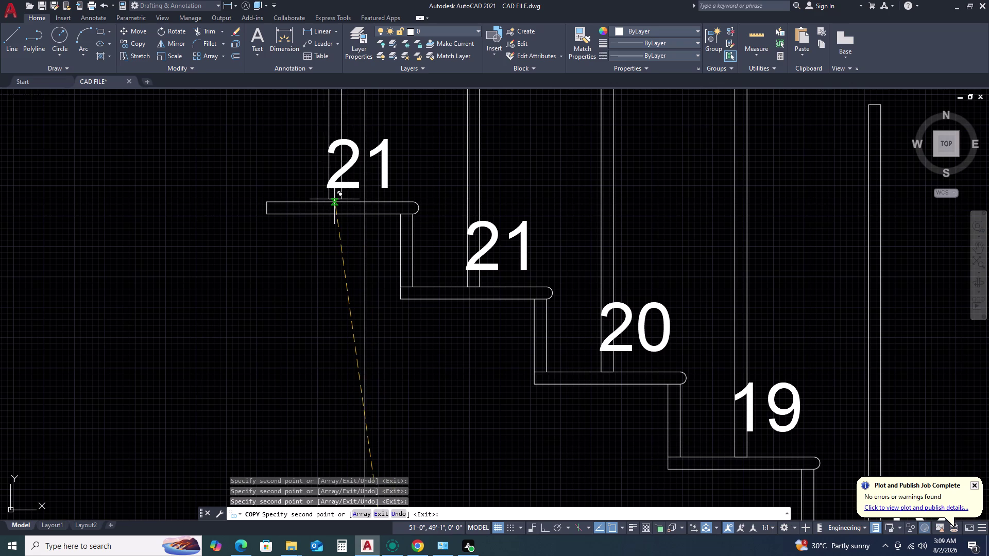
click(338, 202)
scroll(down, 3)
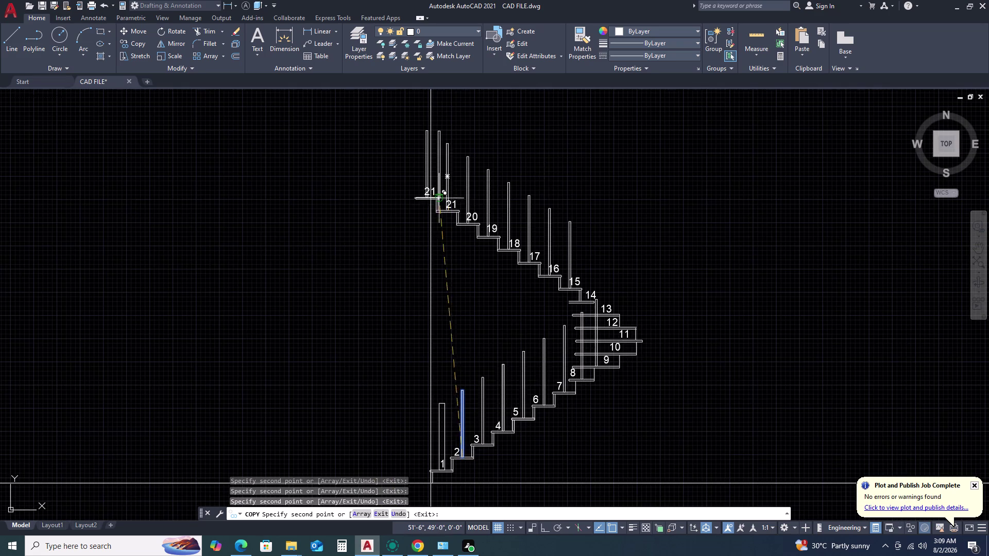
scroll(up, 3)
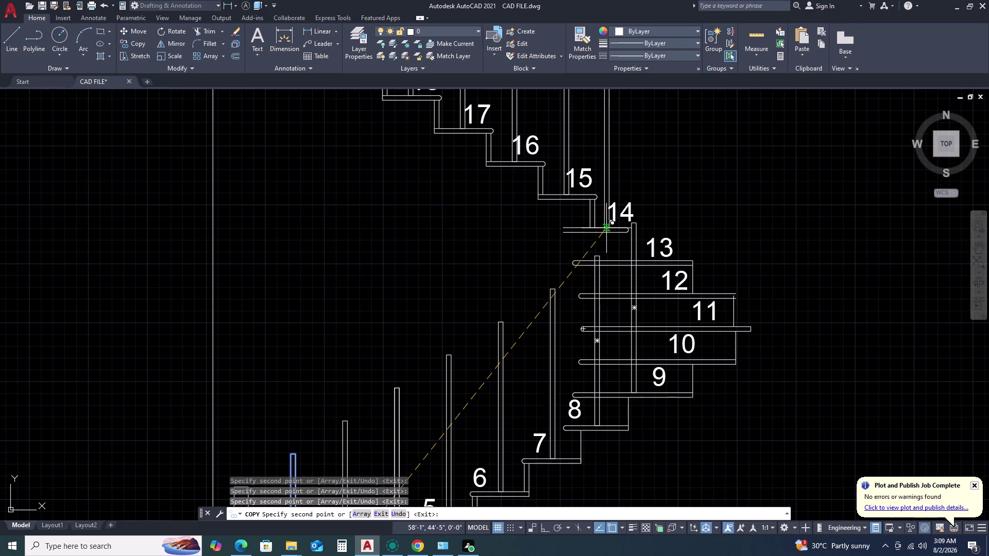
scroll(up, 3)
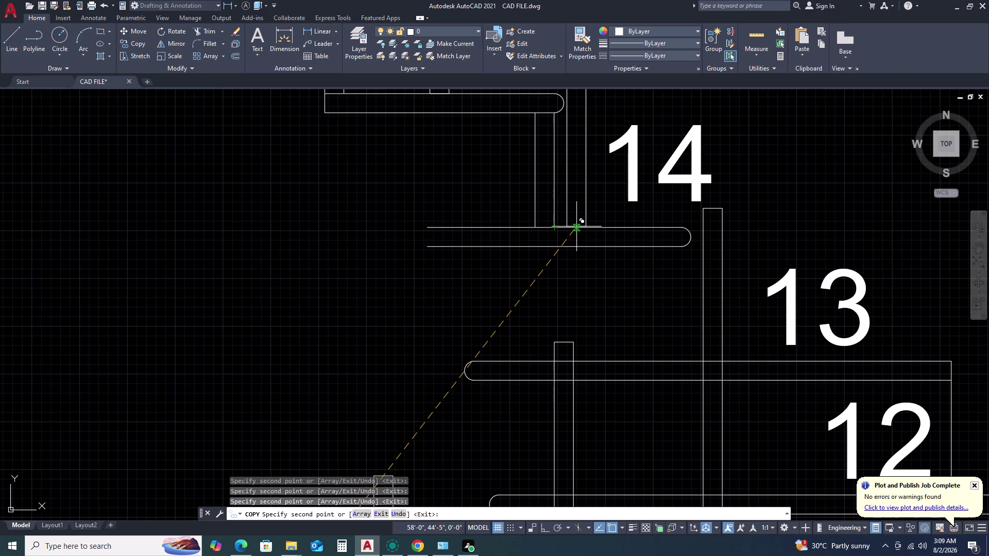
Place baluster copies on treads 14, 13 and 12.
click(576, 227)
scroll(down, 3)
scroll(up, 3)
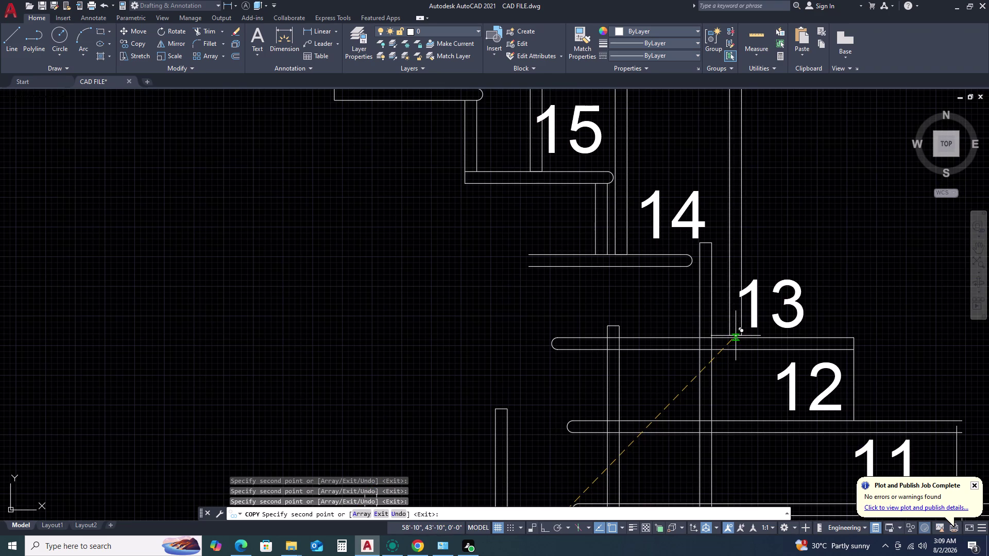
click(736, 336)
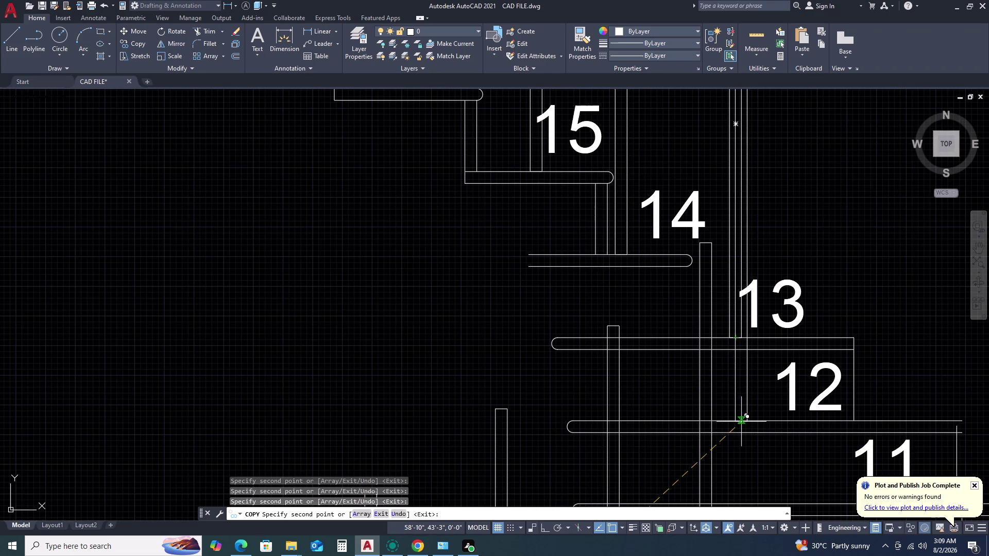
click(742, 421)
Pan to the landing, copy a baluster onto tread 11, and end copying.
scroll(down, 3)
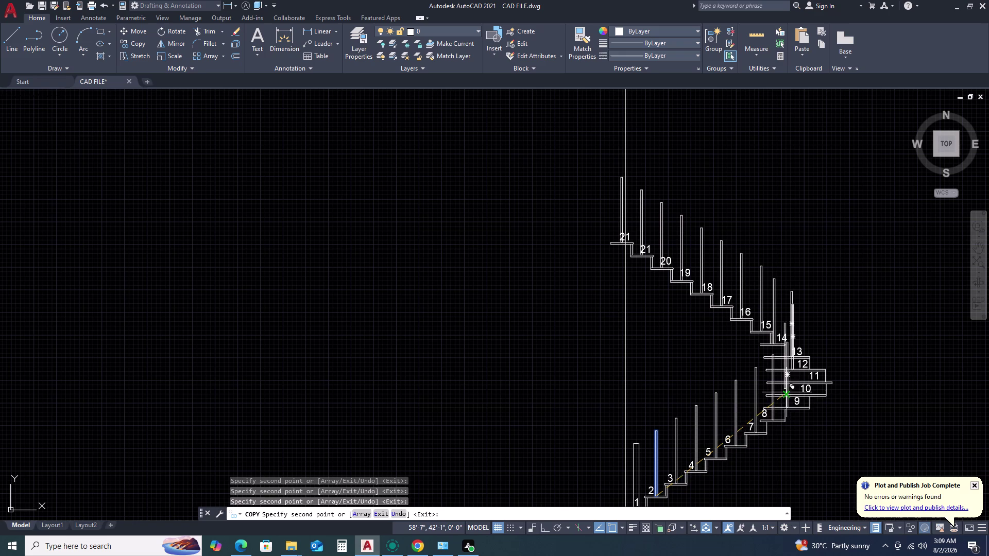
middle_click(772, 402)
middle_click(767, 398)
middle_drag(747, 384, 741, 380)
middle_drag(737, 375, 684, 351)
middle_drag(657, 345, 648, 344)
middle_click(634, 342)
scroll(up, 3)
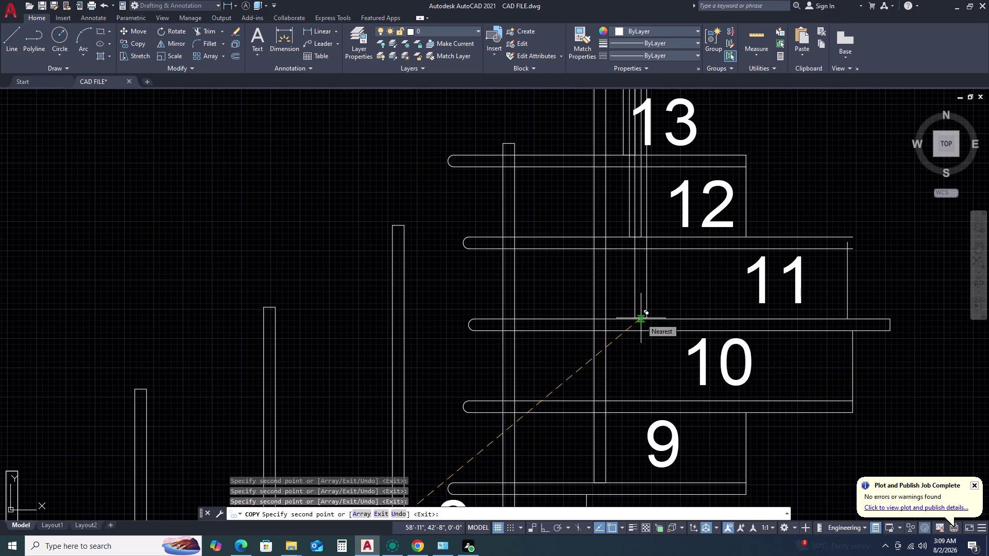
scroll(up, 3)
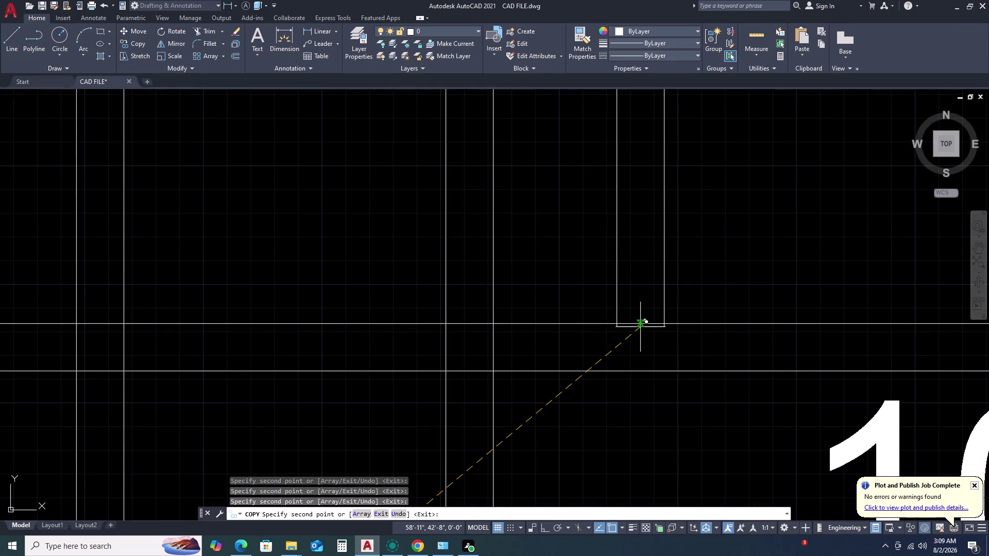
click(643, 324)
scroll(down, 3)
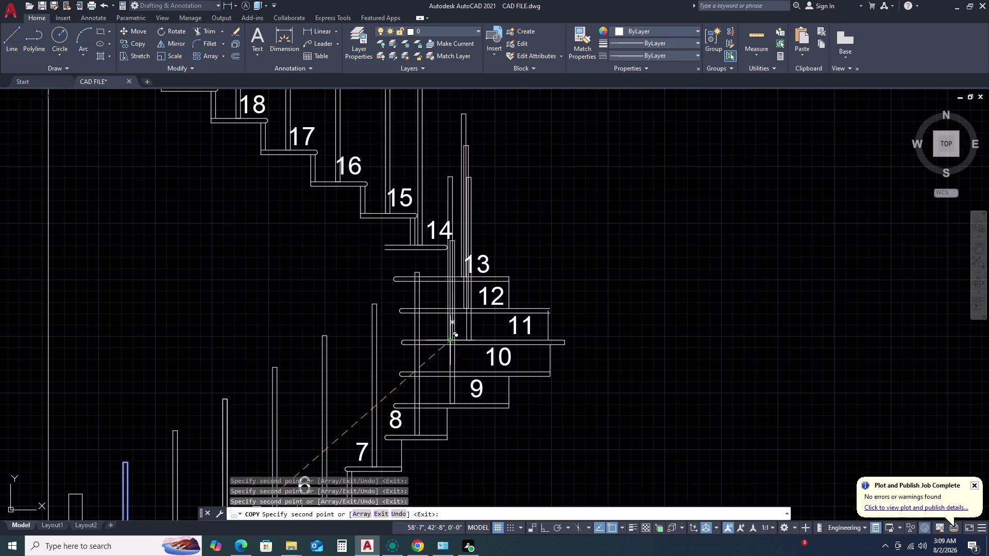
scroll(down, 3)
key(Escape)
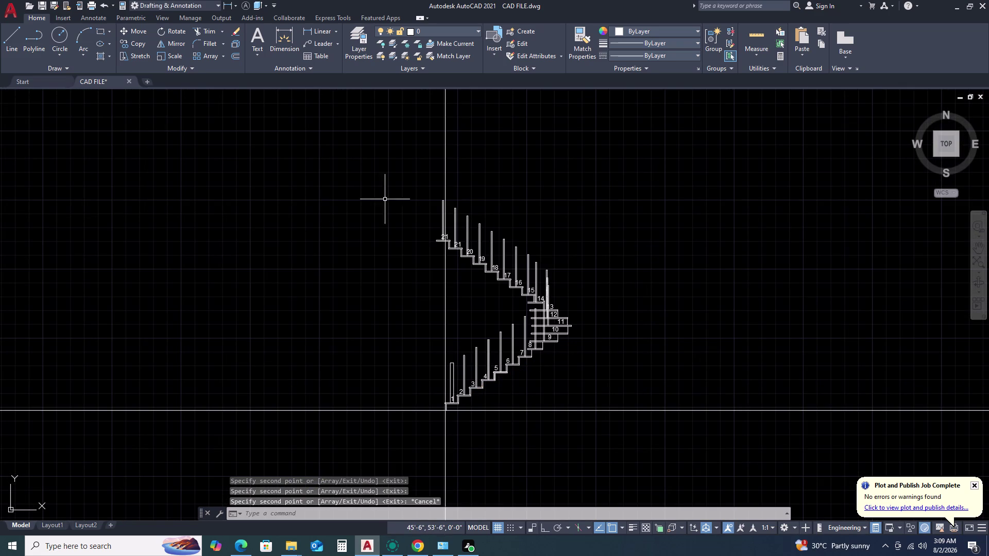
Draw a circle centred on the step-1 baluster top.
middle_drag(469, 308, 460, 305)
middle_drag(444, 300, 398, 288)
scroll(down, 3)
scroll(up, 3)
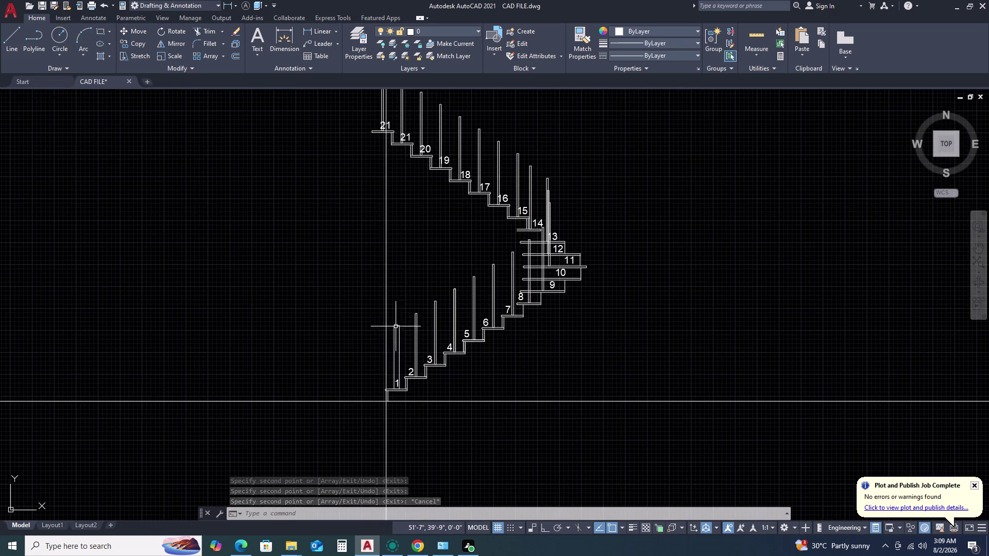
scroll(up, 3)
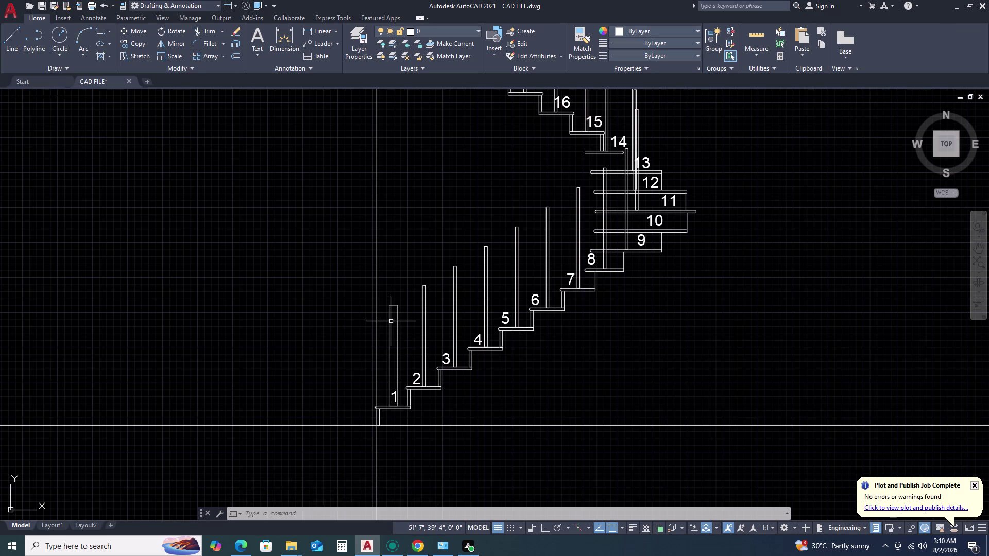
text(C)
key(space)
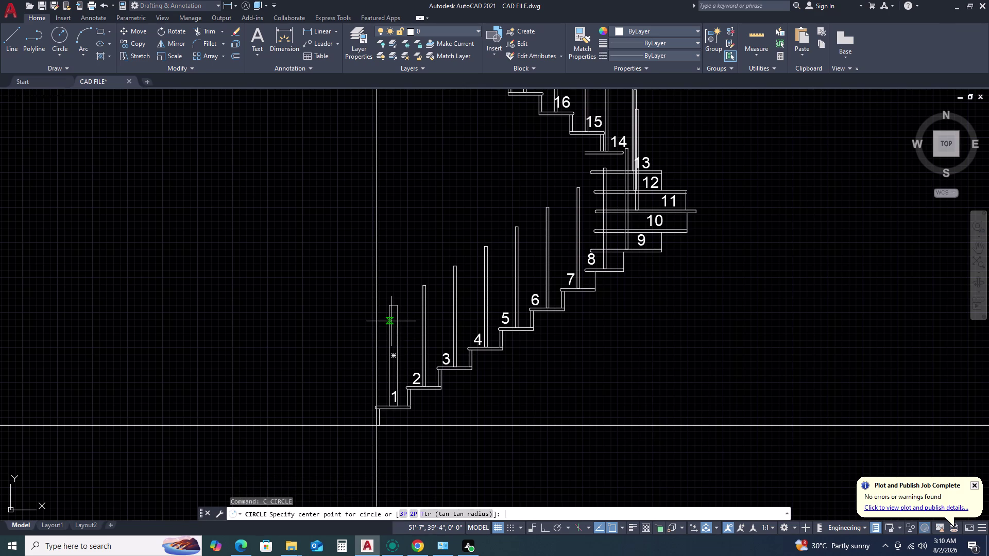
scroll(up, 3)
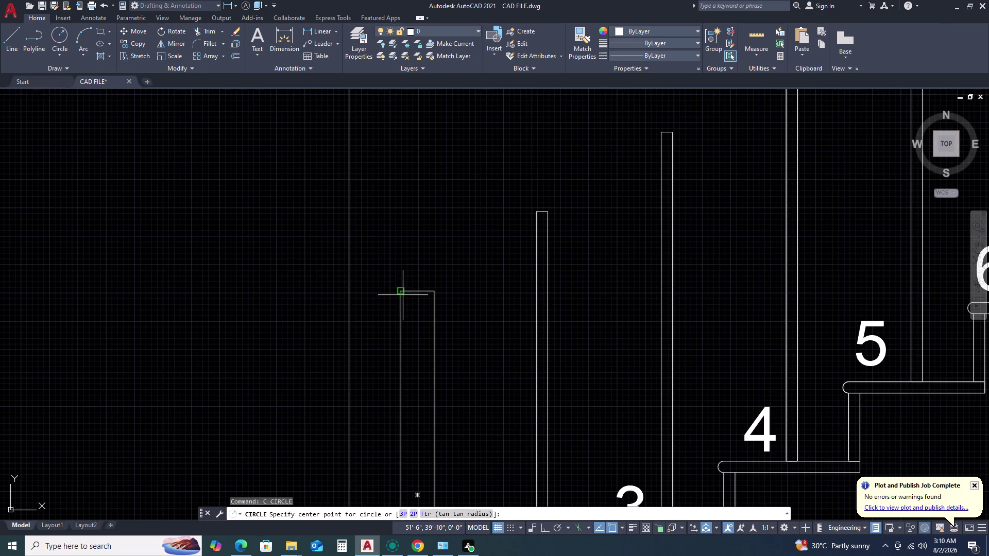
click(416, 291)
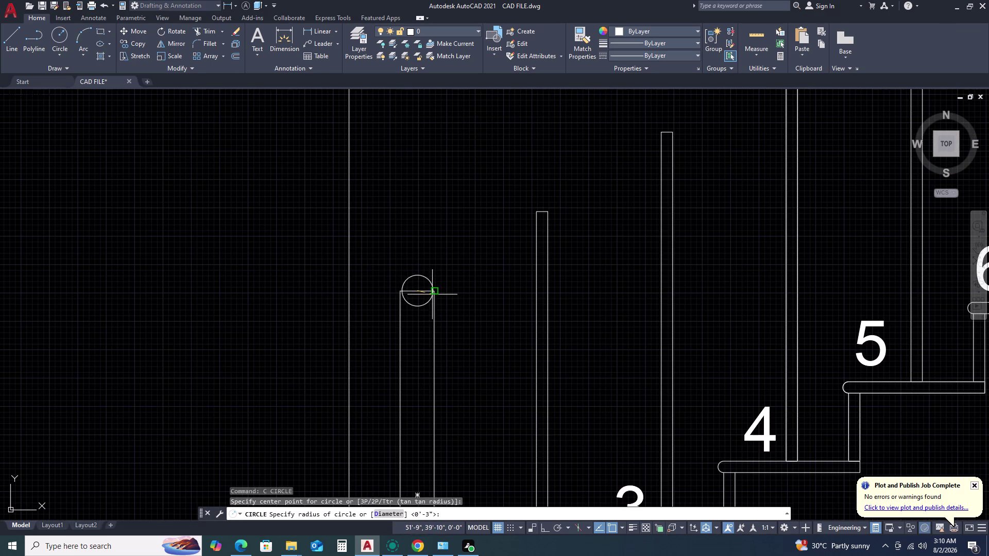
click(435, 292)
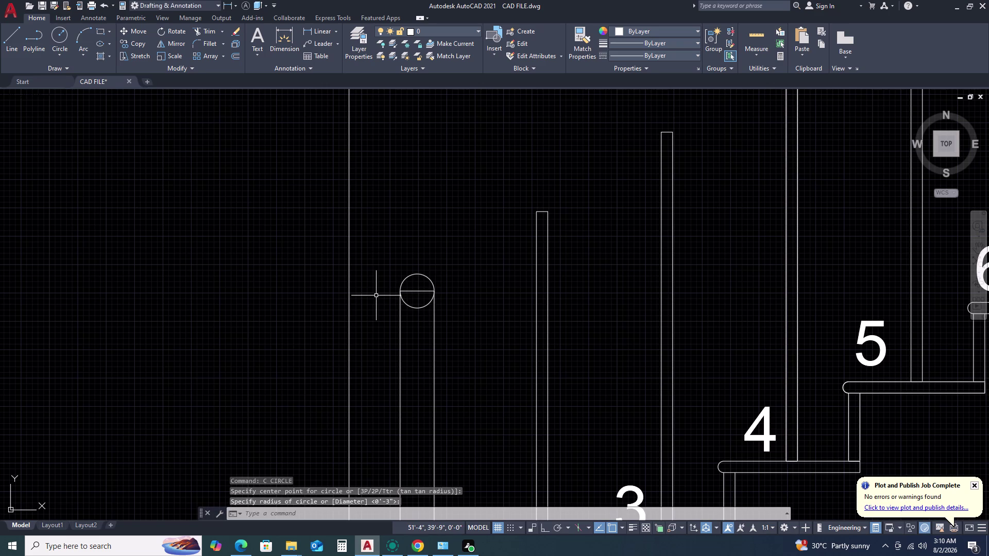
Trim the circle and baluster top into a semicircular cut top.
text(TR)
key(space)
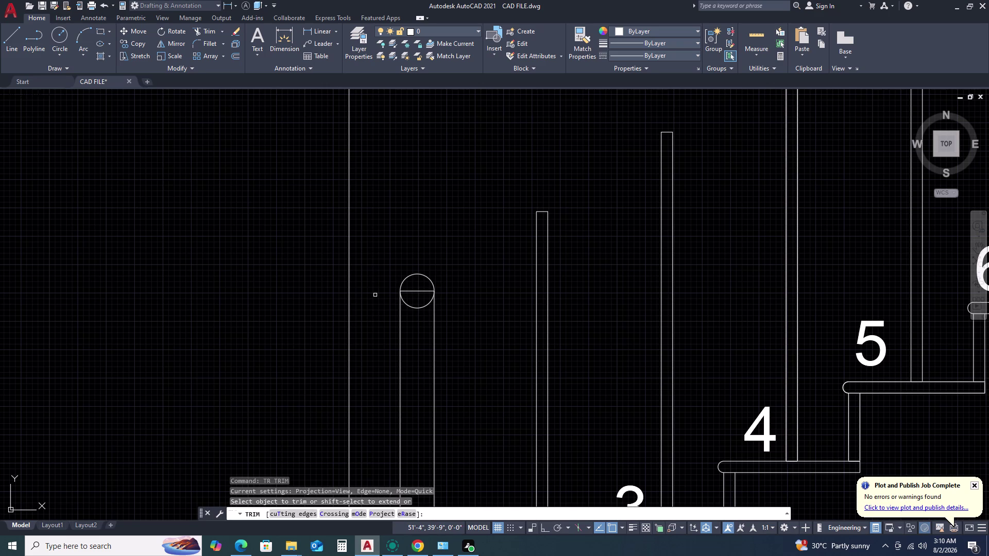
scroll(up, 3)
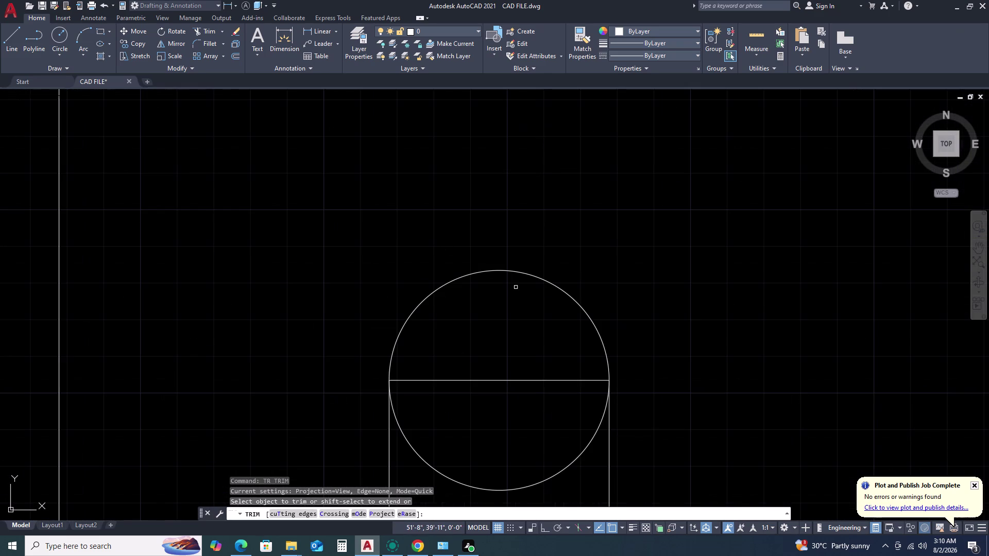
drag(593, 270, 578, 278)
click(413, 297)
scroll(down, 3)
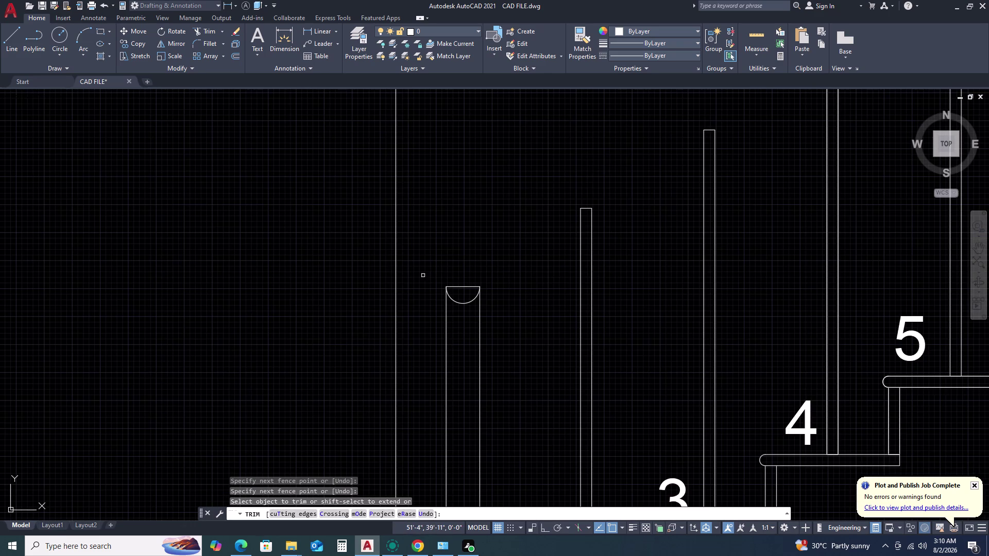
key(Escape)
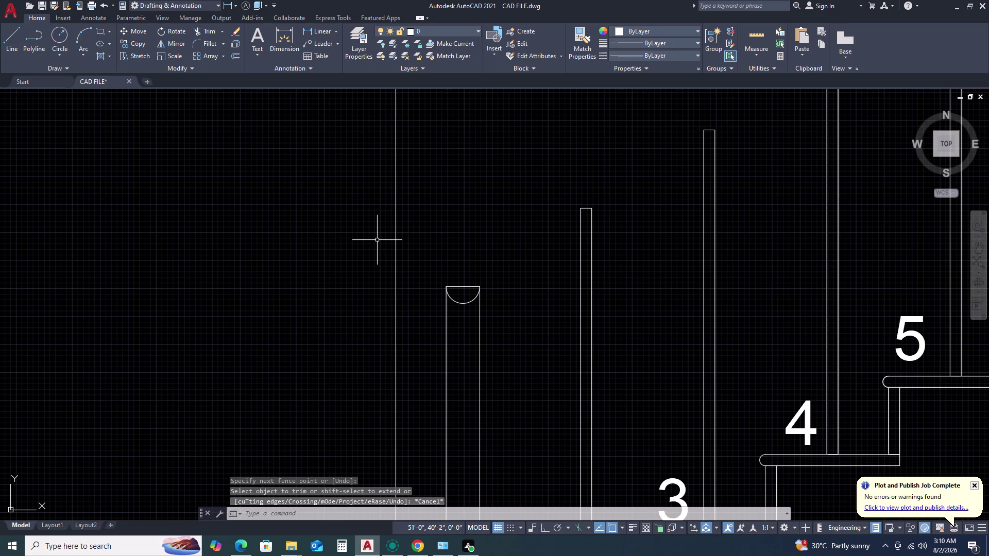
Draw a 2-inch circle and move it up to rest on the baluster top.
text(C)
key(space)
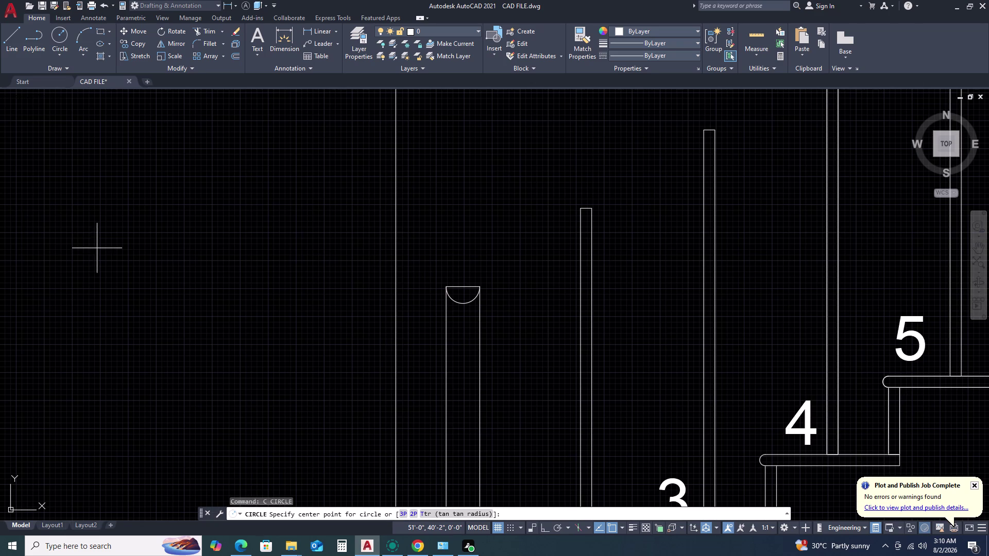
scroll(up, 3)
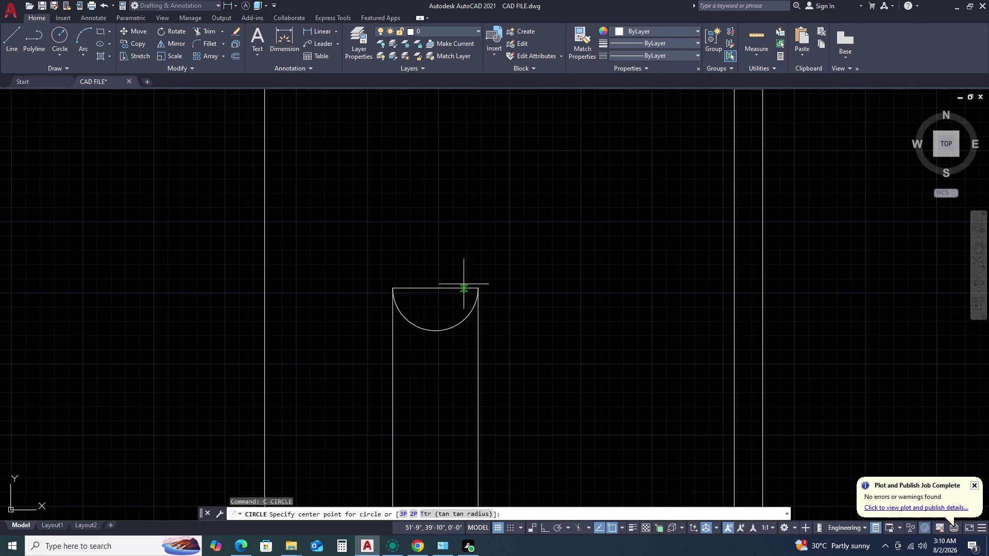
click(438, 291)
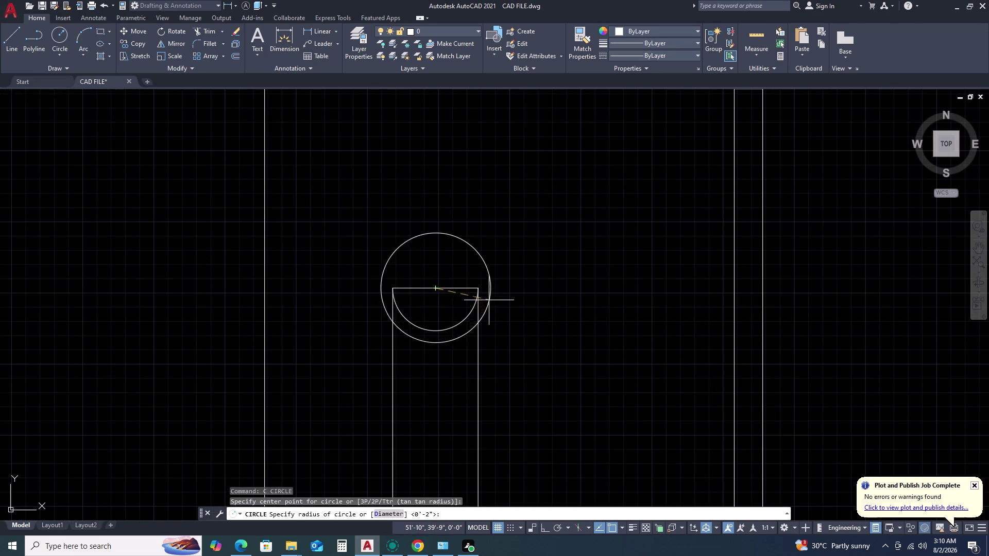
click(480, 292)
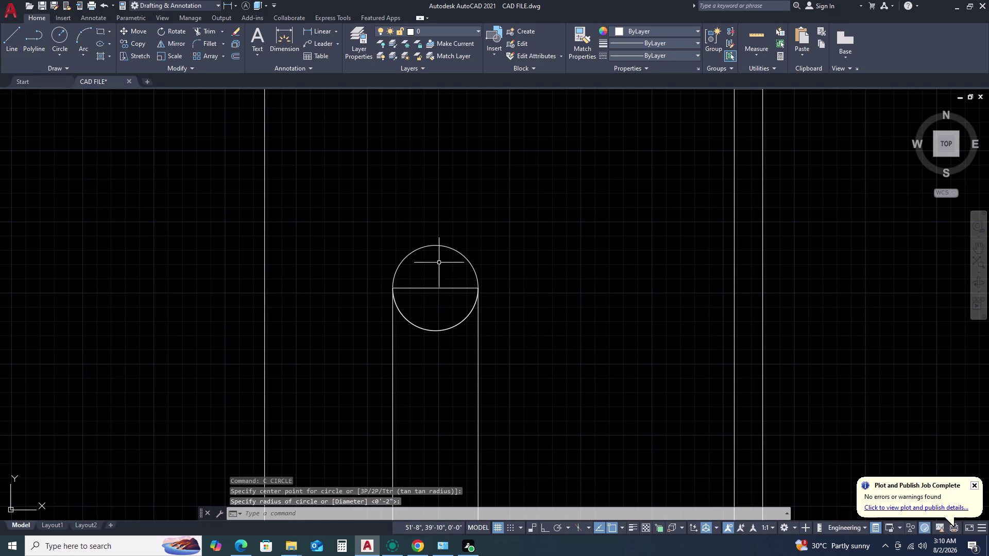
click(448, 247)
text(M)
key(space)
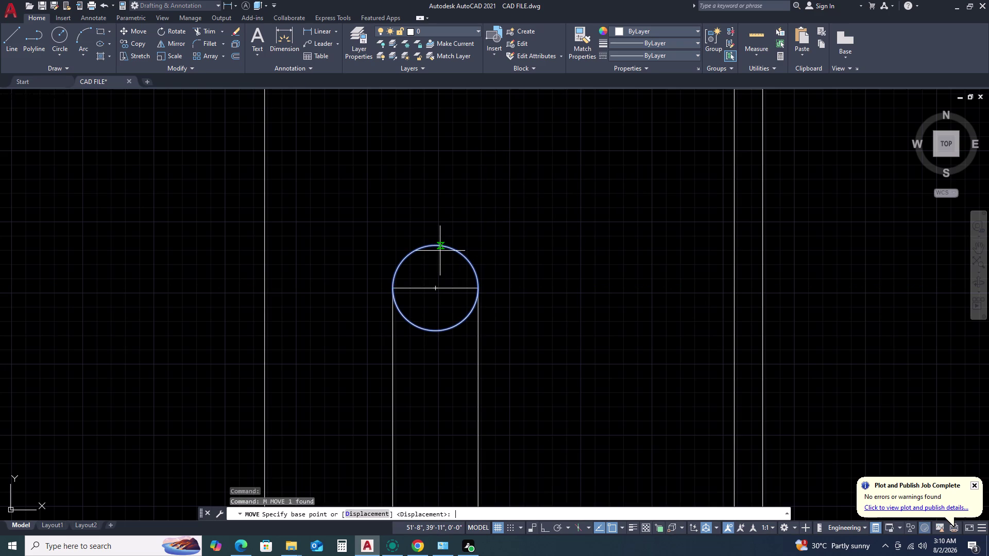
click(436, 333)
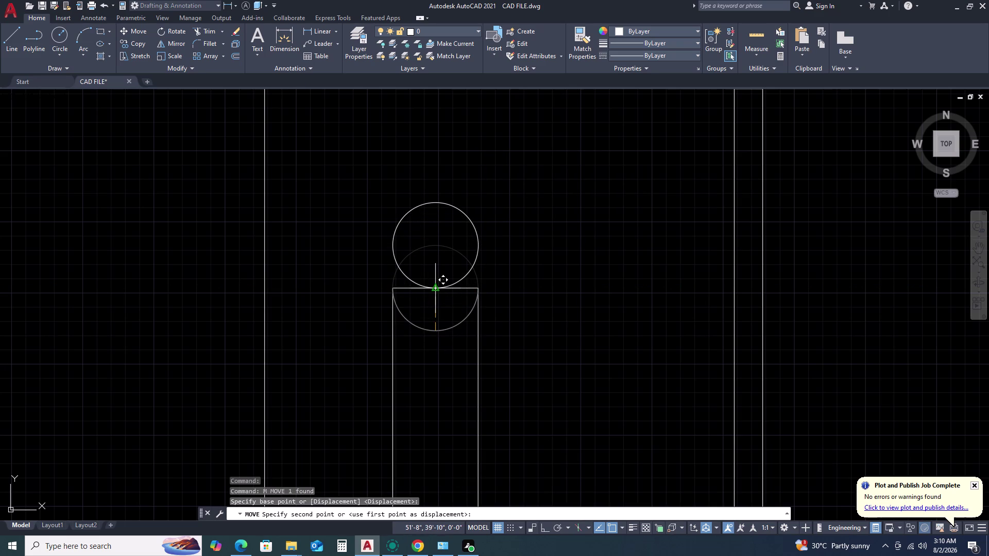
click(437, 289)
scroll(down, 3)
scroll(down, 3)
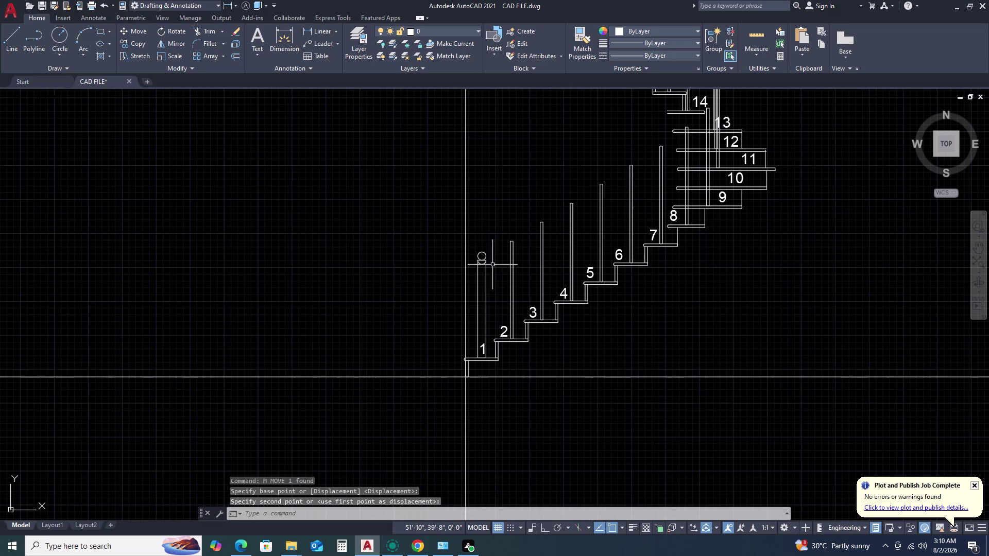
Erase the overlong post above step 21.
scroll(down, 3)
scroll(up, 3)
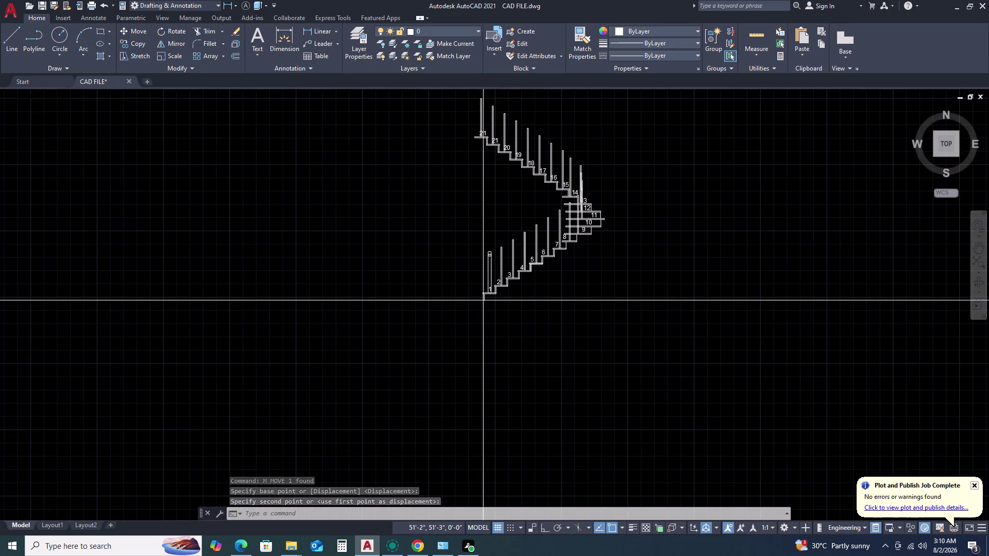
scroll(up, 3)
middle_click(460, 112)
middle_click(459, 113)
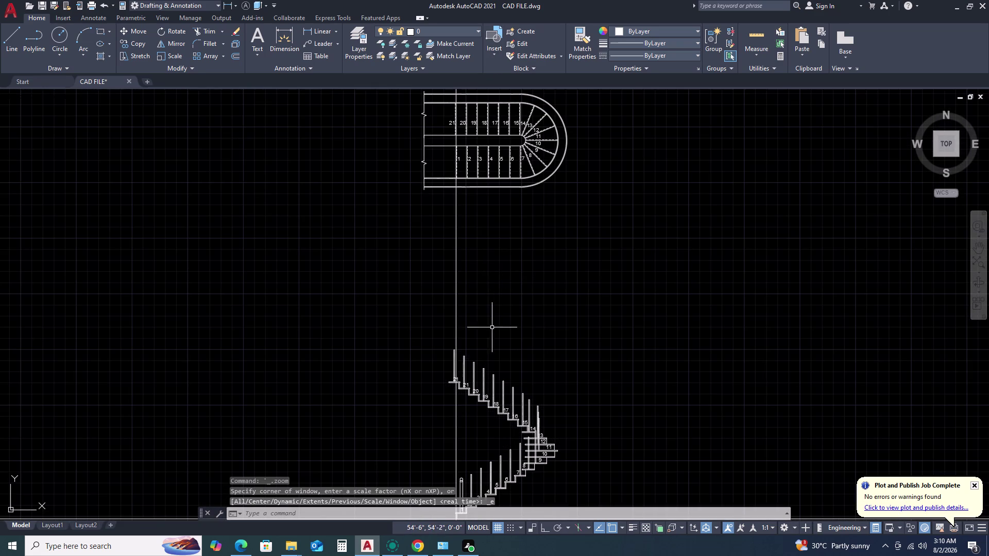
middle_drag(492, 321, 485, 273)
middle_click(479, 241)
scroll(up, 3)
scroll(up, 3)
middle_click(479, 204)
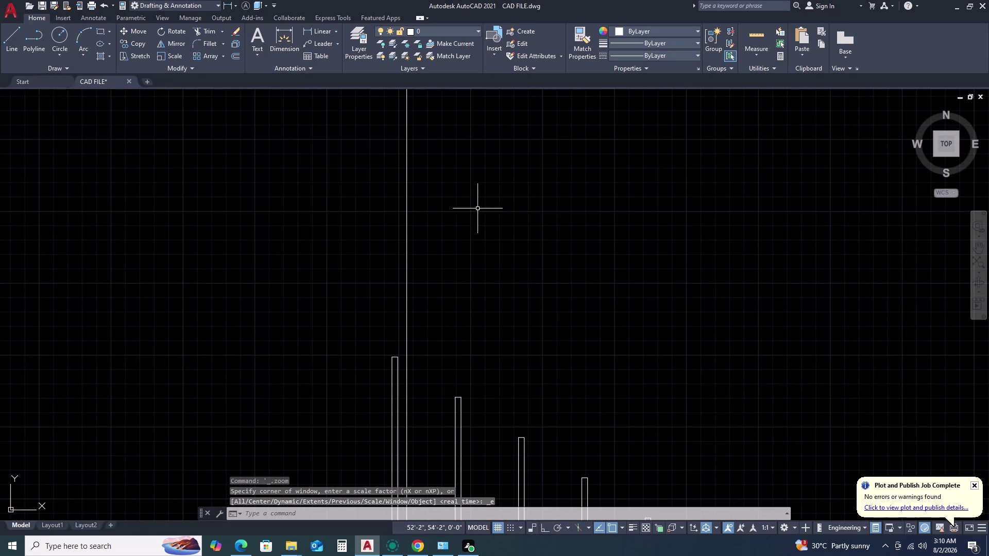
middle_drag(429, 333, 447, 211)
middle_drag(449, 204, 451, 199)
middle_drag(458, 180, 469, 161)
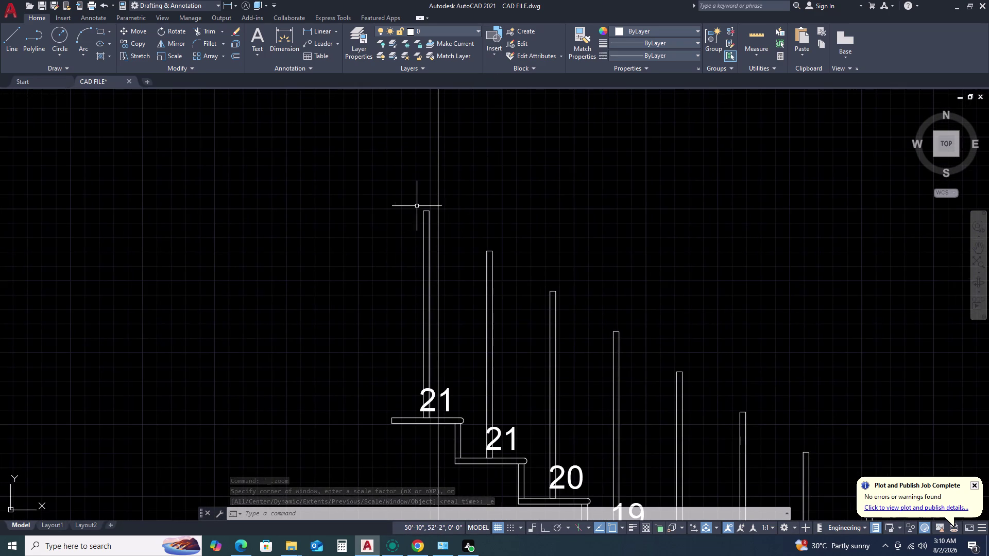
click(429, 211)
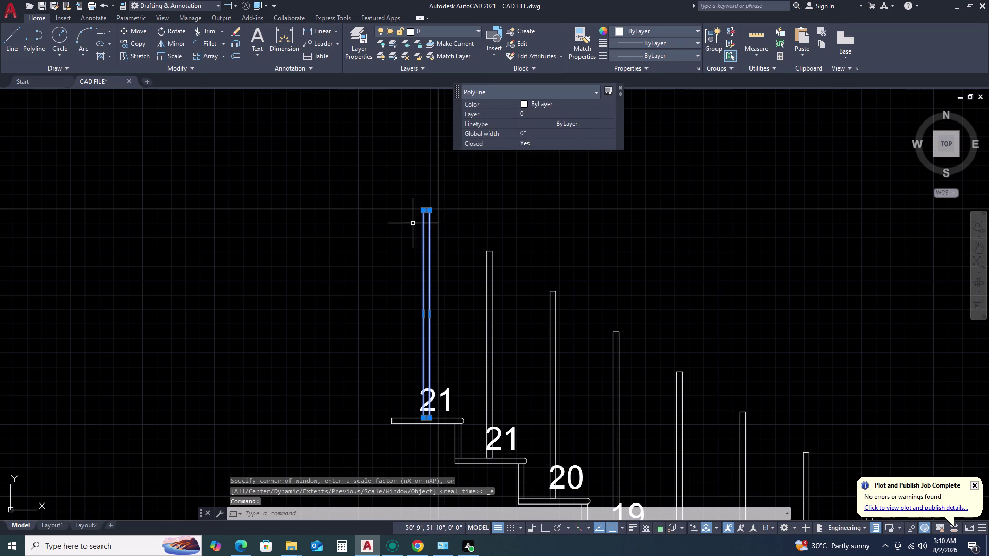
key(Delete)
Copy the capped newel post from its foot onto step 21.
scroll(down, 3)
scroll(up, 3)
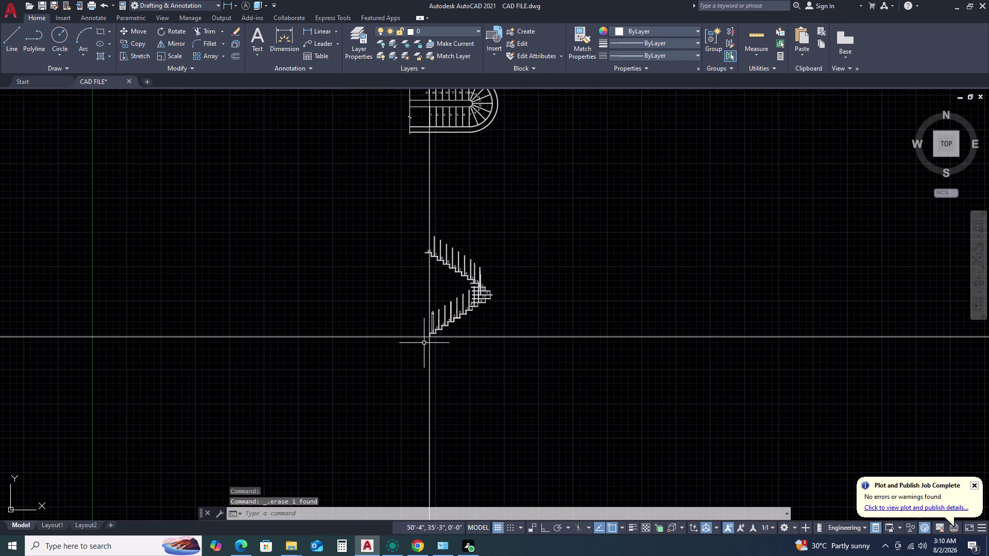
scroll(up, 3)
scroll(up, 3)
click(470, 206)
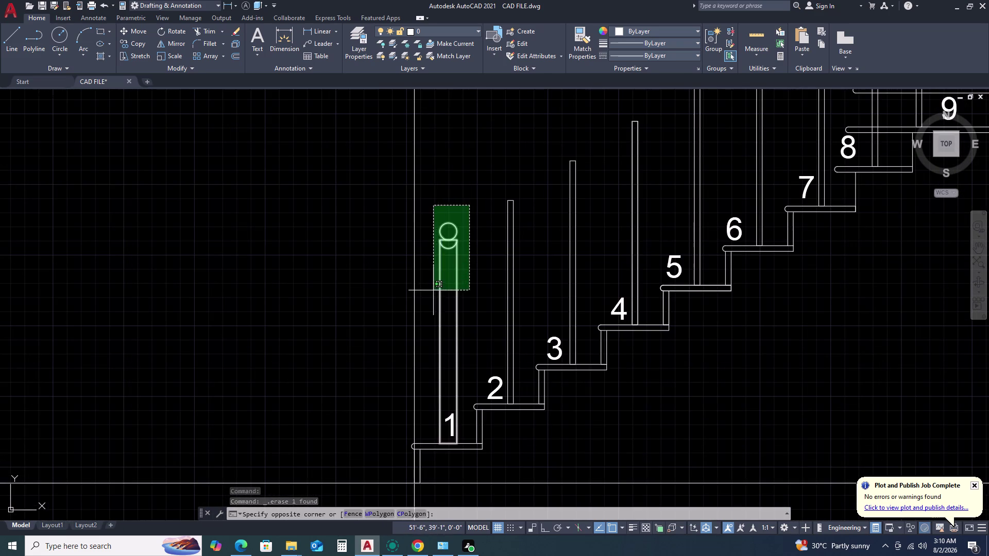
click(433, 290)
text(CO)
key(space)
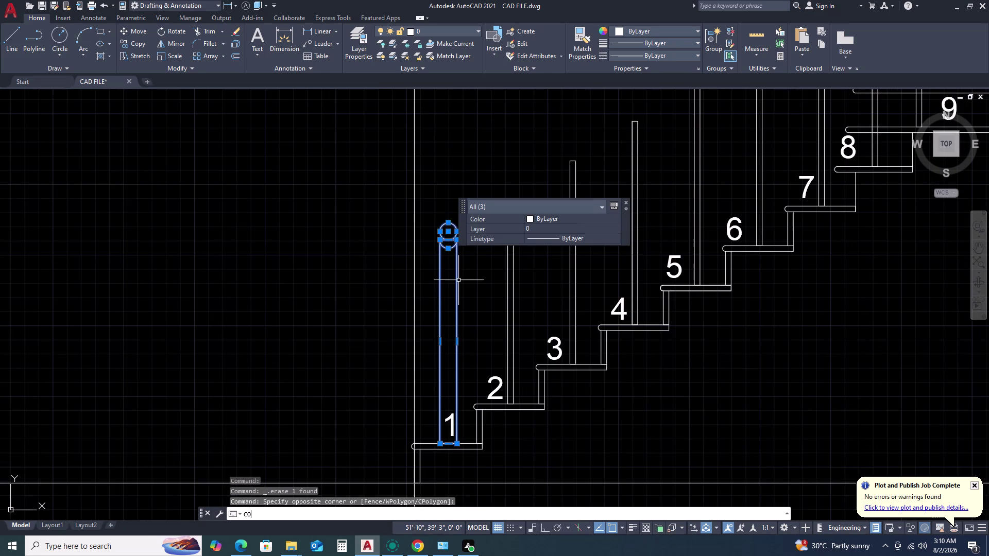
double_click(446, 446)
scroll(down, 3)
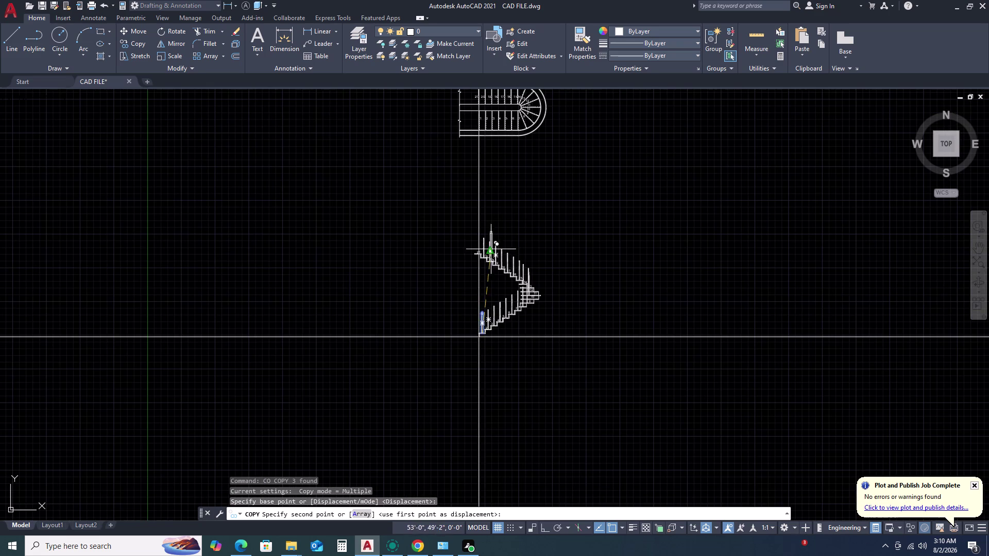
scroll(up, 3)
scroll(up, 3)
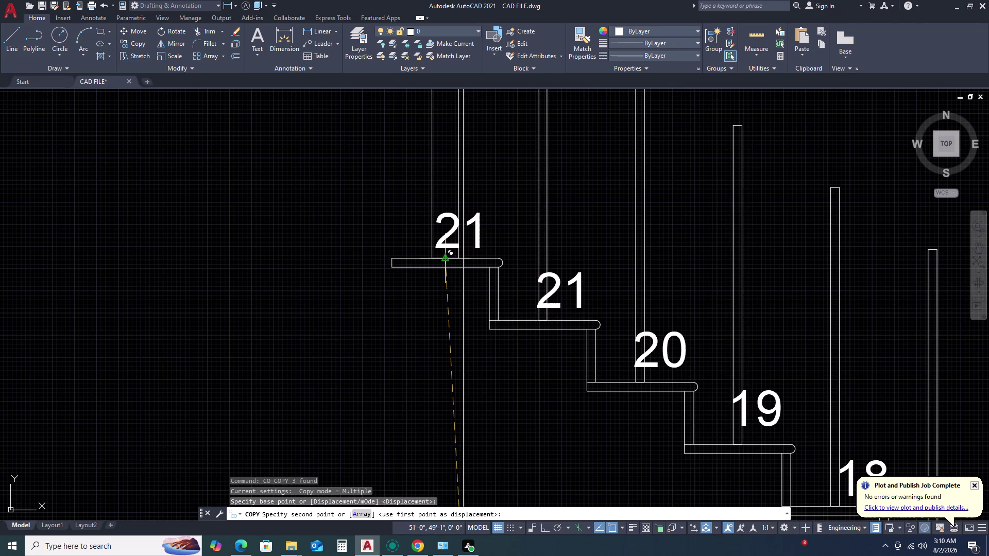
click(446, 257)
scroll(down, 3)
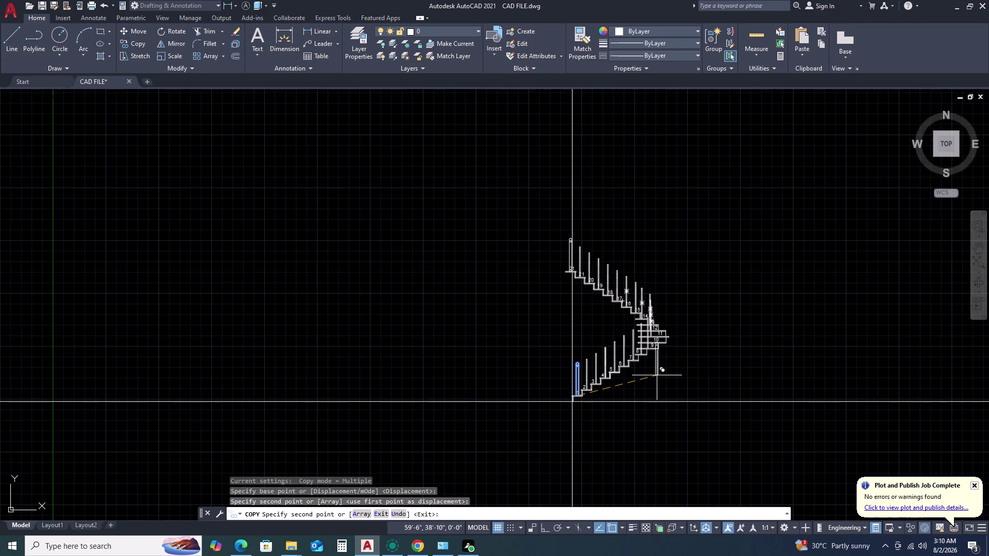
key(Escape)
Start a handrail spline at the step-1 newel post top.
text(S)
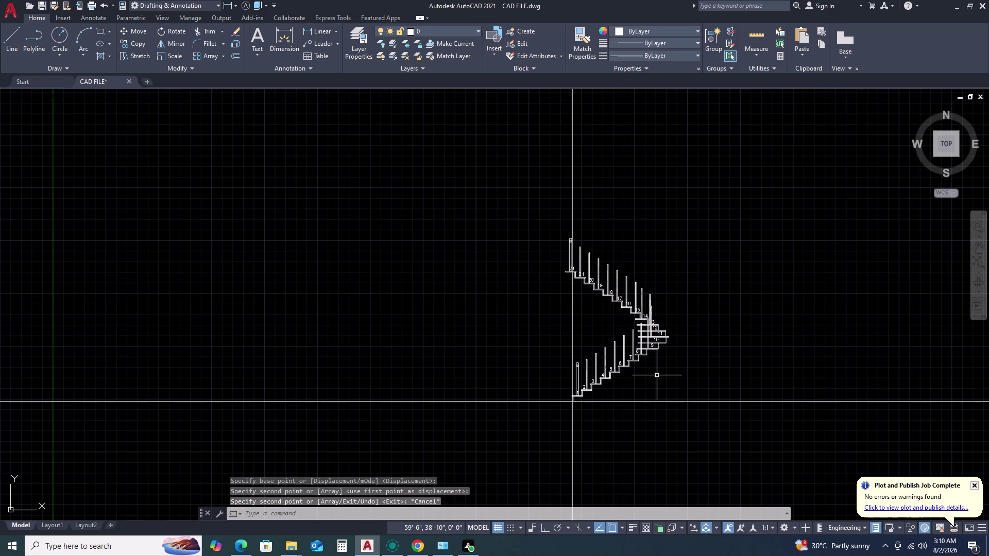
text(PL)
key(space)
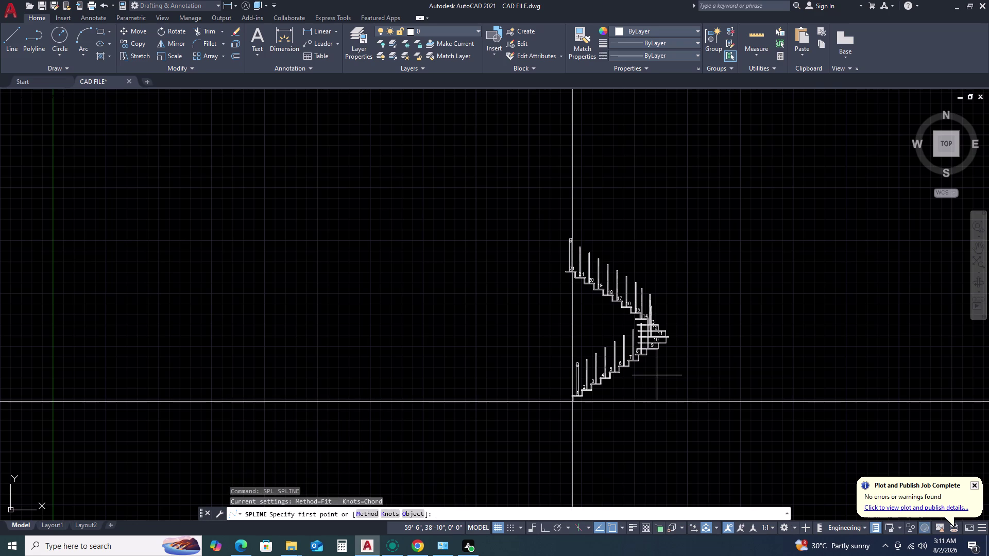
scroll(up, 3)
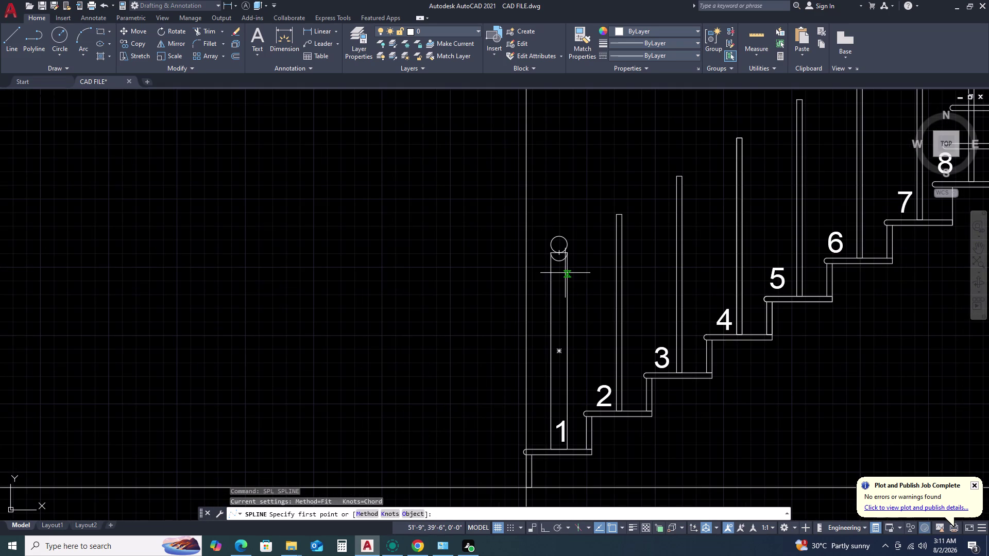
click(567, 280)
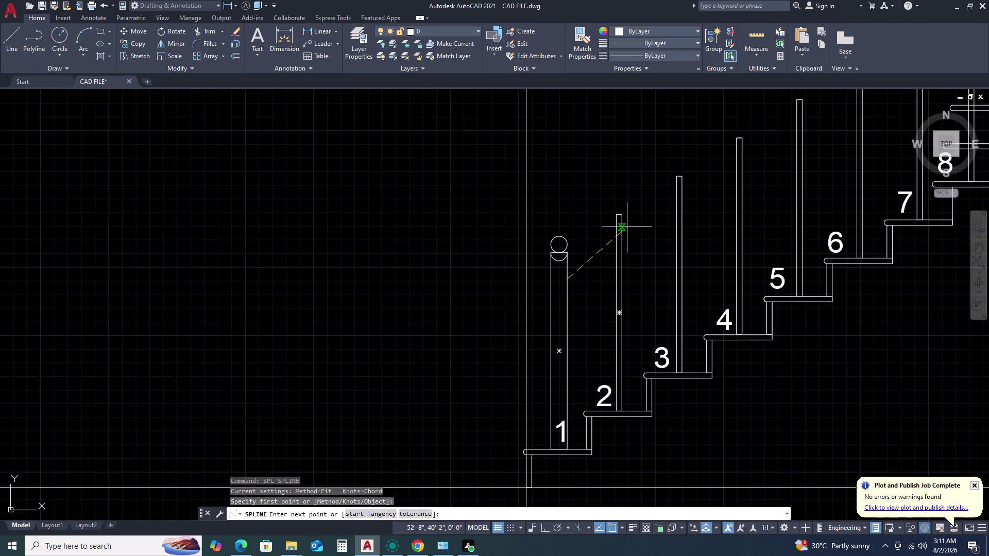
Run the handrail spline over the baluster tops of steps 2 through 7.
click(621, 216)
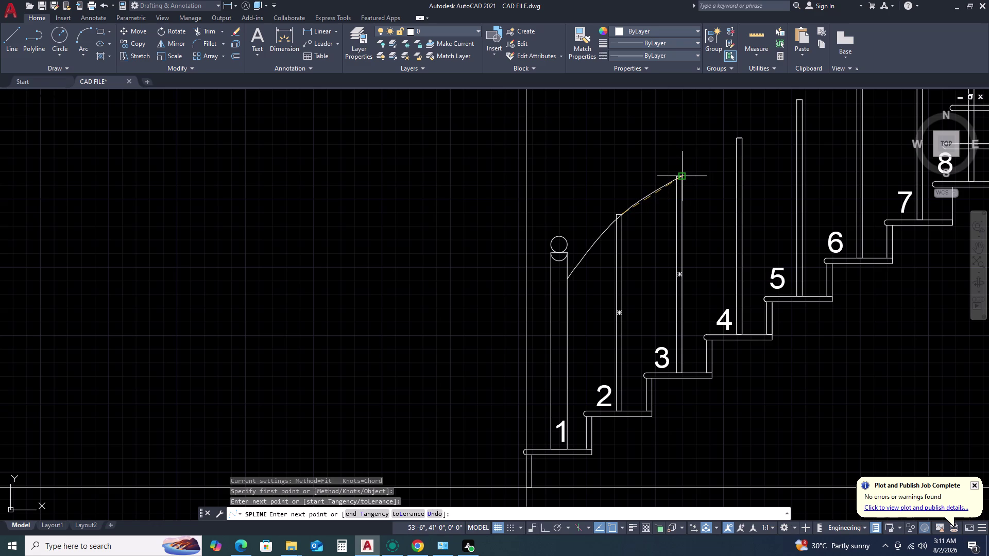
click(684, 175)
click(744, 138)
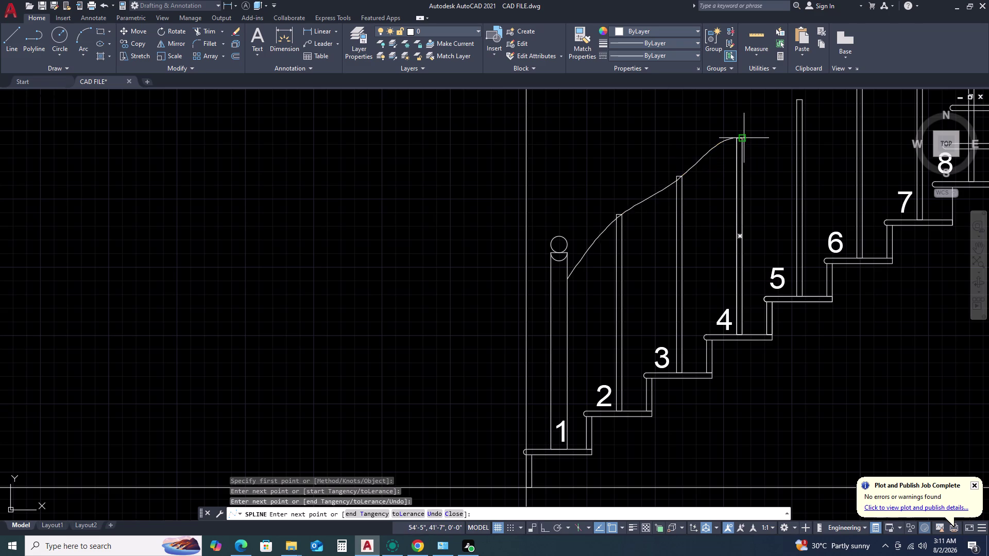
middle_drag(758, 181, 737, 192)
middle_drag(678, 215, 500, 244)
middle_click(489, 248)
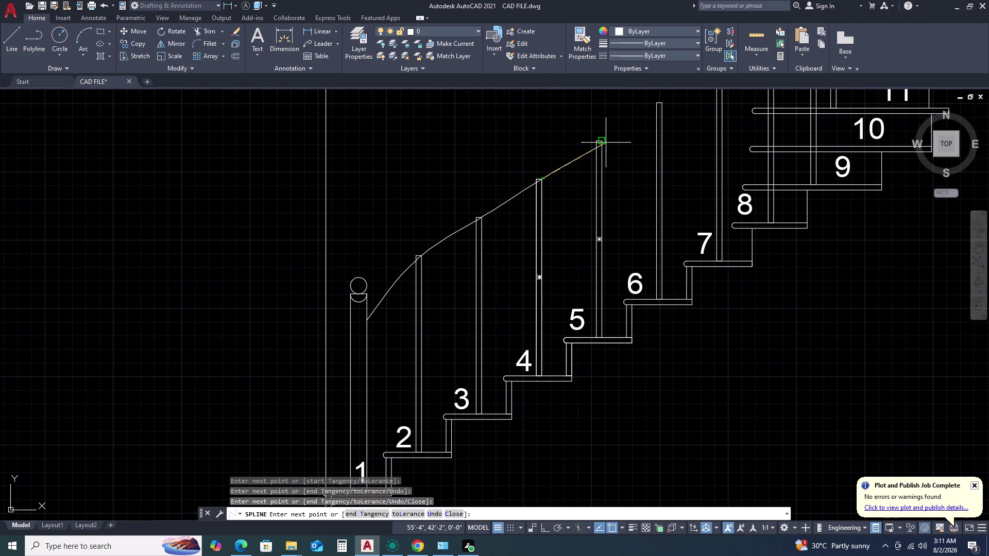
click(602, 143)
middle_drag(674, 157, 538, 273)
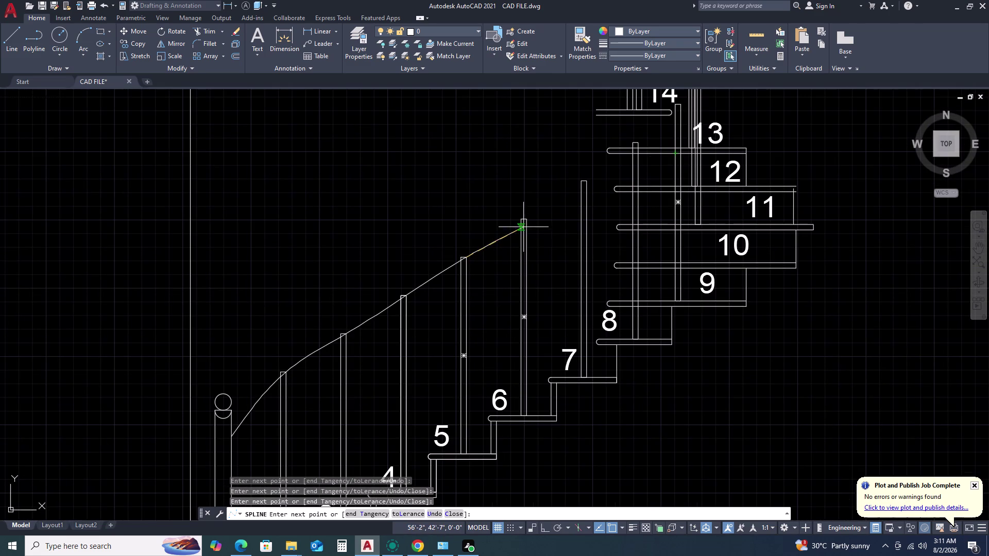
click(528, 221)
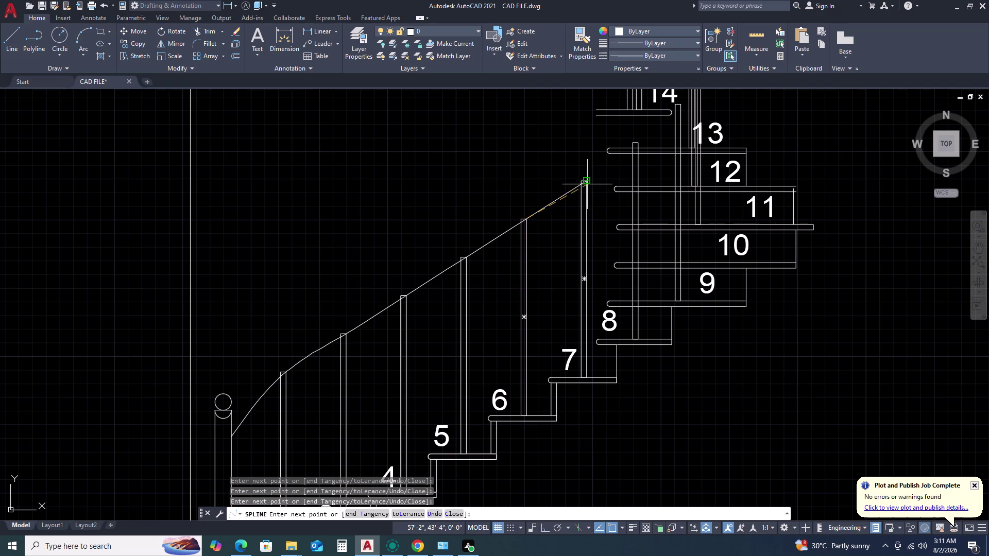
click(588, 184)
click(640, 142)
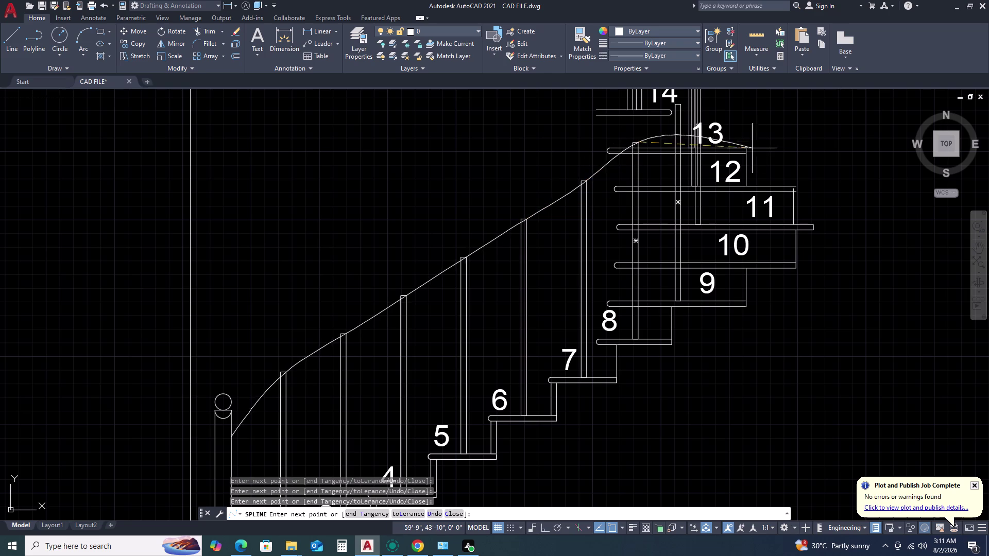
Curve the handrail around the mid landing, re-placing a misplaced point on the upper post.
middle_drag(738, 161, 602, 305)
middle_click(598, 312)
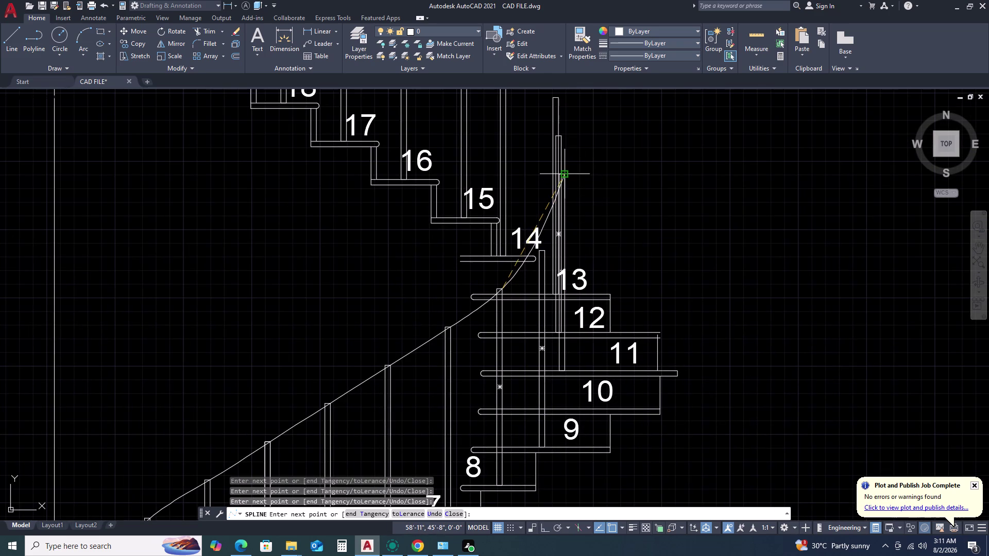
click(567, 174)
middle_drag(652, 175, 660, 244)
middle_drag(683, 286, 690, 290)
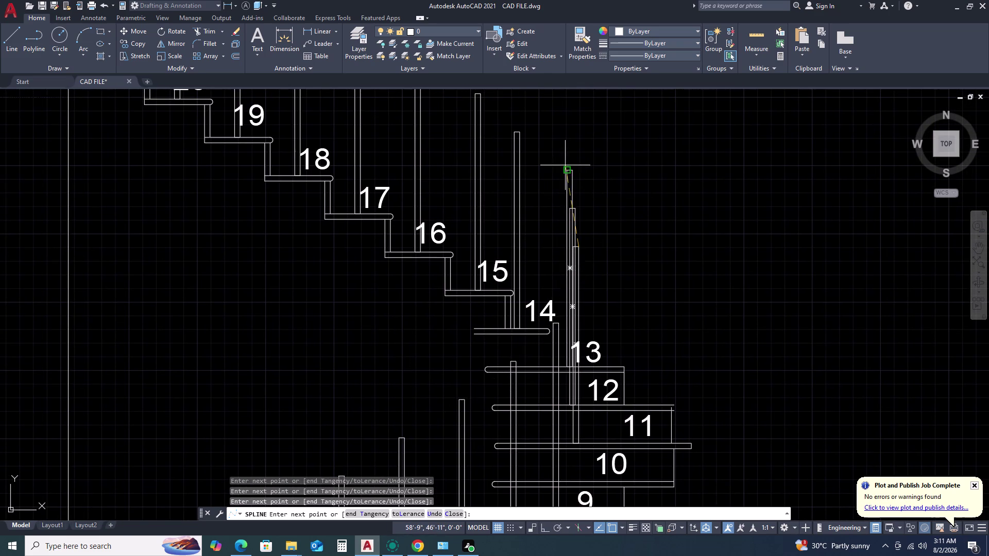
click(567, 170)
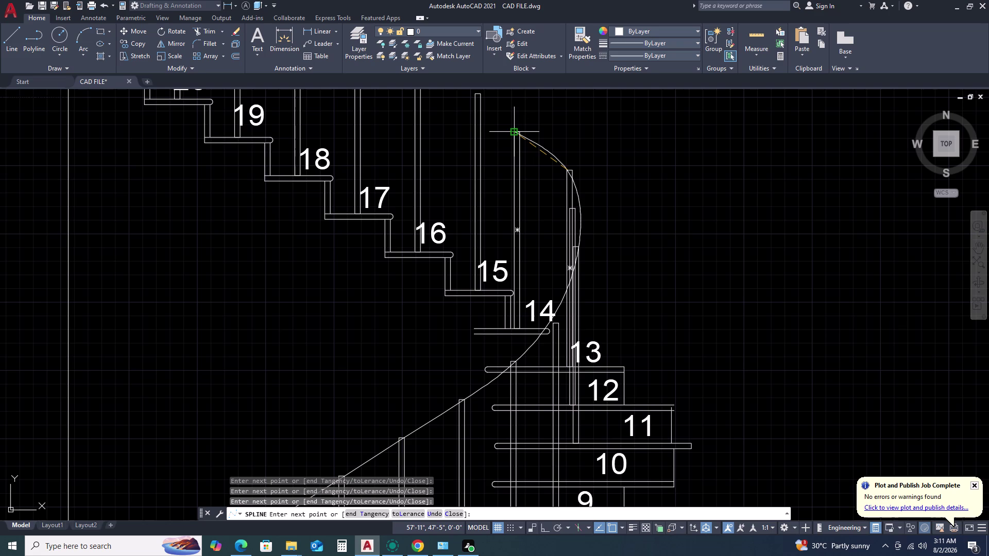
double_click(516, 135)
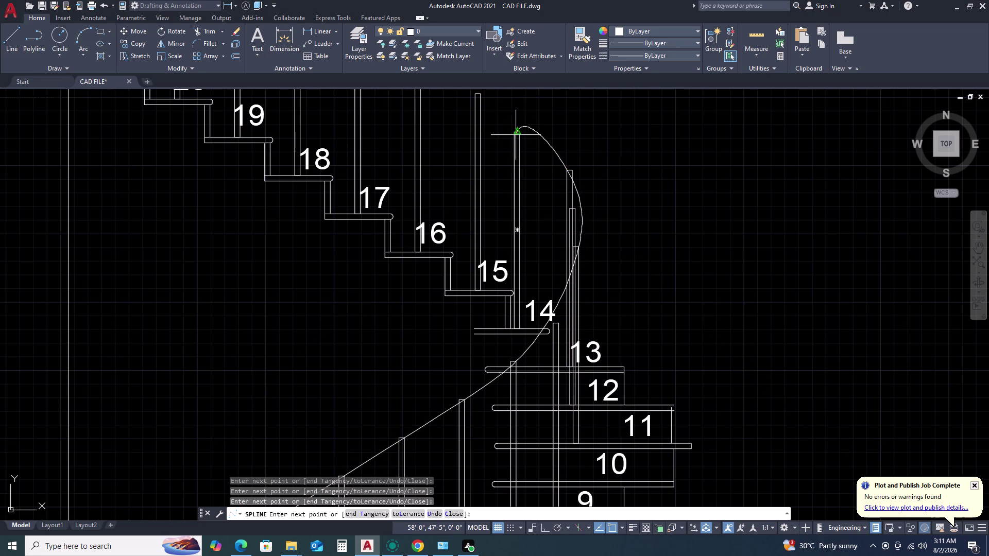
middle_drag(566, 196, 586, 216)
middle_drag(604, 234, 615, 241)
scroll(up, 3)
key(ctrl+z)
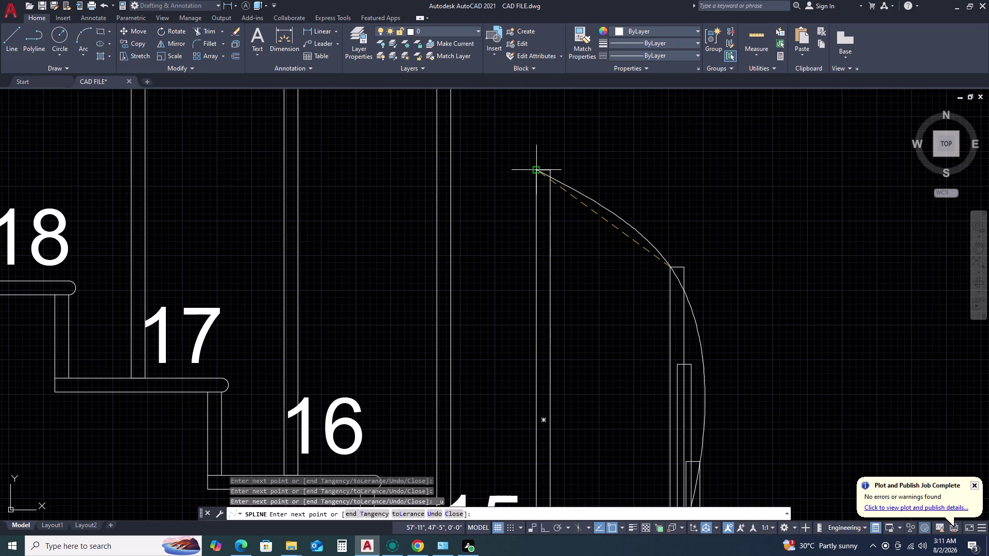
click(534, 170)
scroll(down, 3)
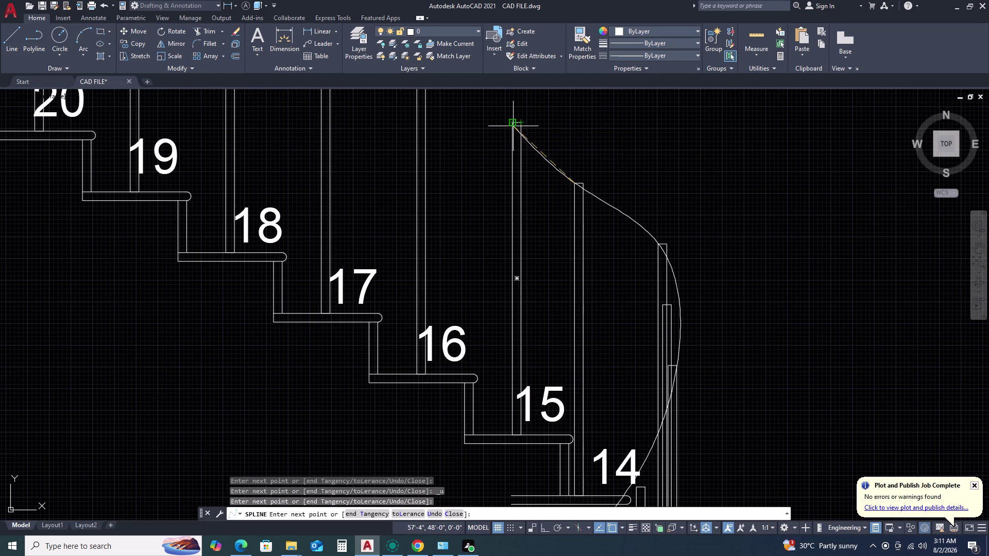
click(515, 124)
Continue the handrail up the upper flight, ending the spline at the top newel post.
scroll(down, 3)
scroll(up, 3)
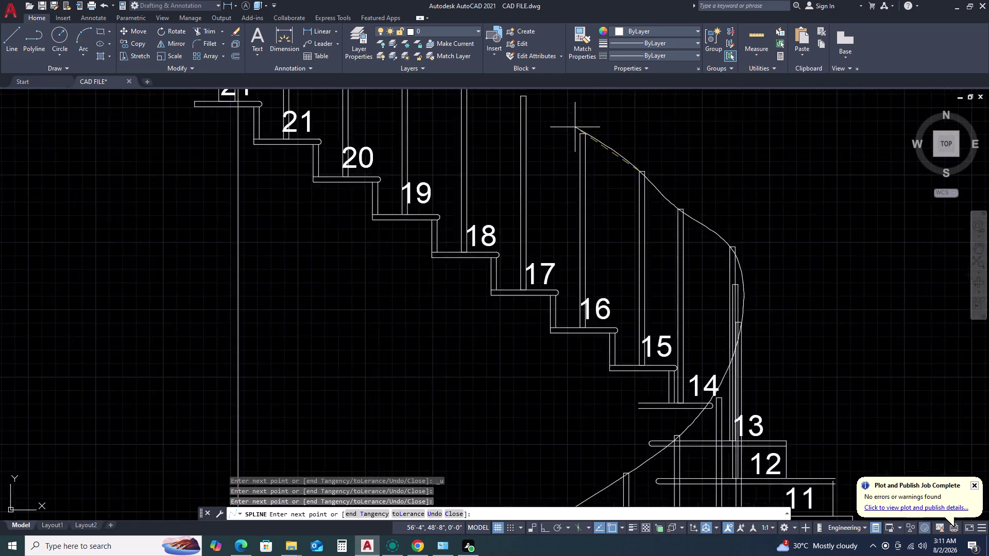
scroll(up, 3)
click(579, 139)
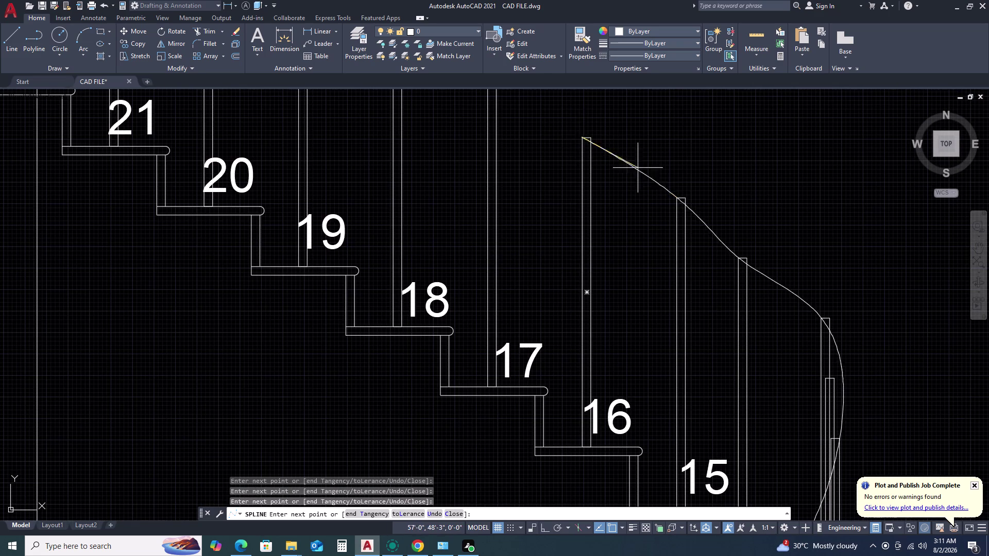
scroll(down, 3)
scroll(up, 3)
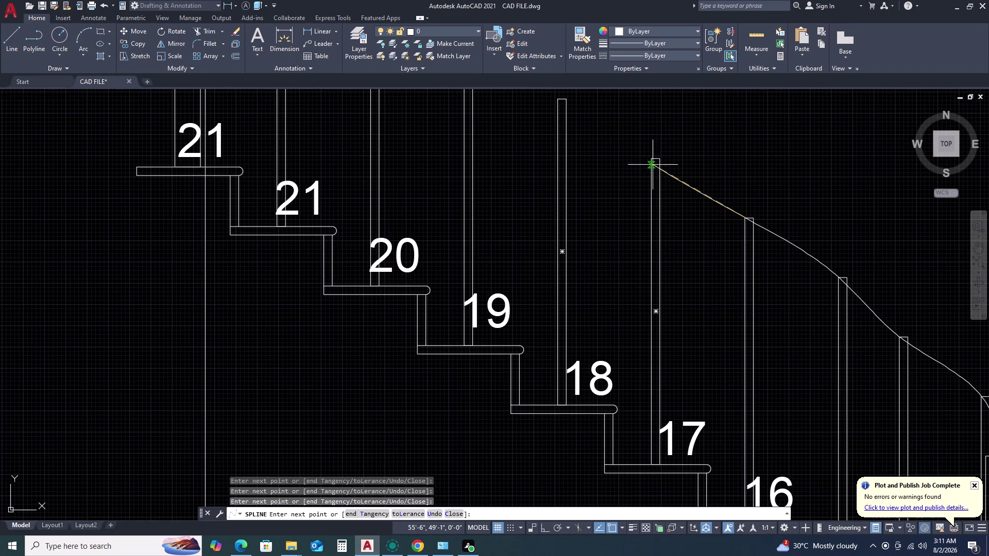
click(650, 161)
scroll(down, 3)
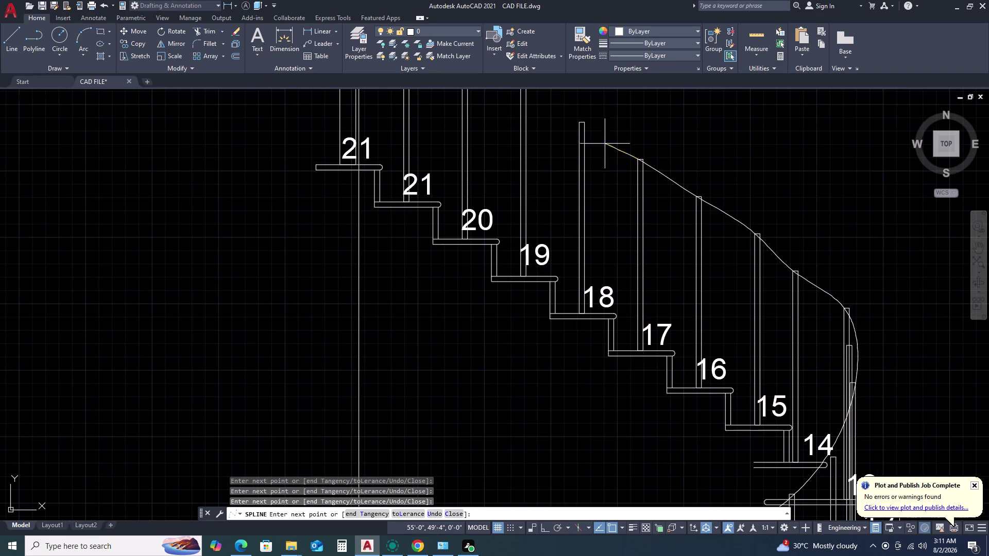
scroll(up, 3)
click(590, 131)
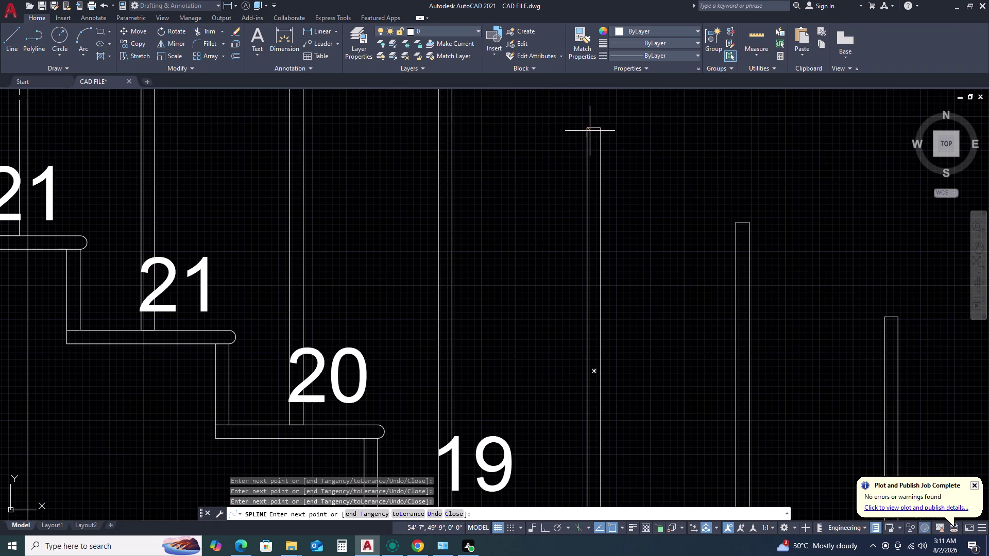
scroll(down, 3)
scroll(up, 3)
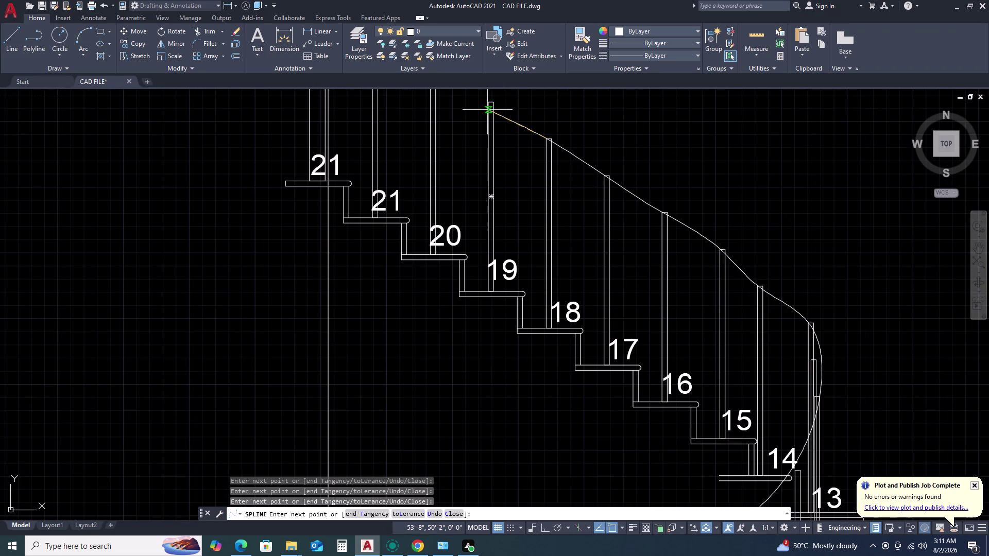
click(489, 103)
scroll(down, 3)
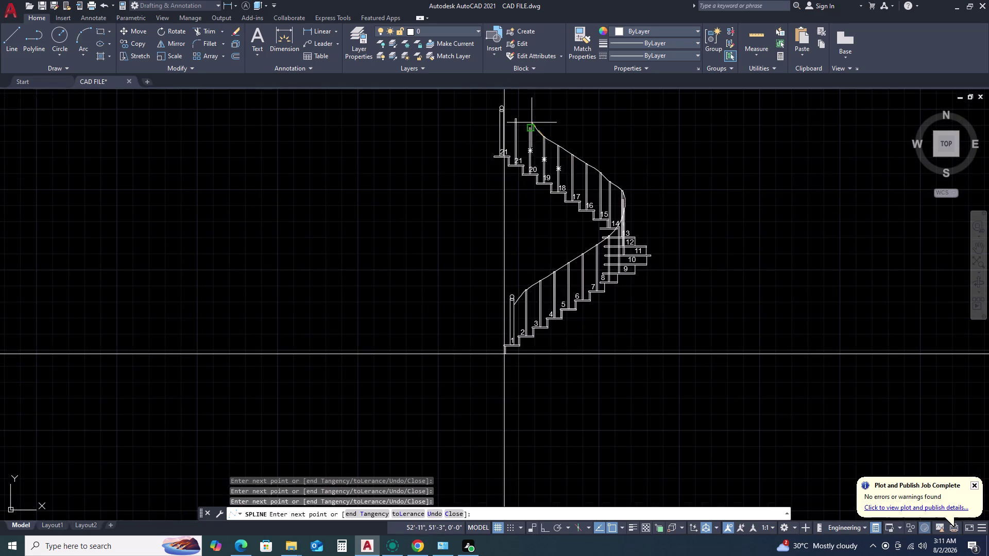
scroll(up, 3)
click(521, 146)
middle_drag(489, 129, 498, 157)
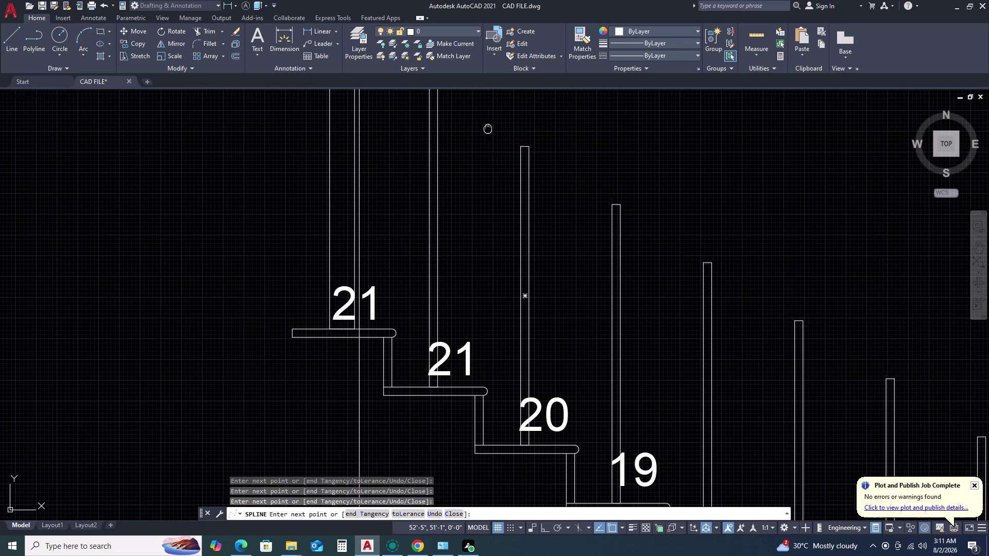
middle_drag(497, 157, 527, 228)
middle_click(528, 232)
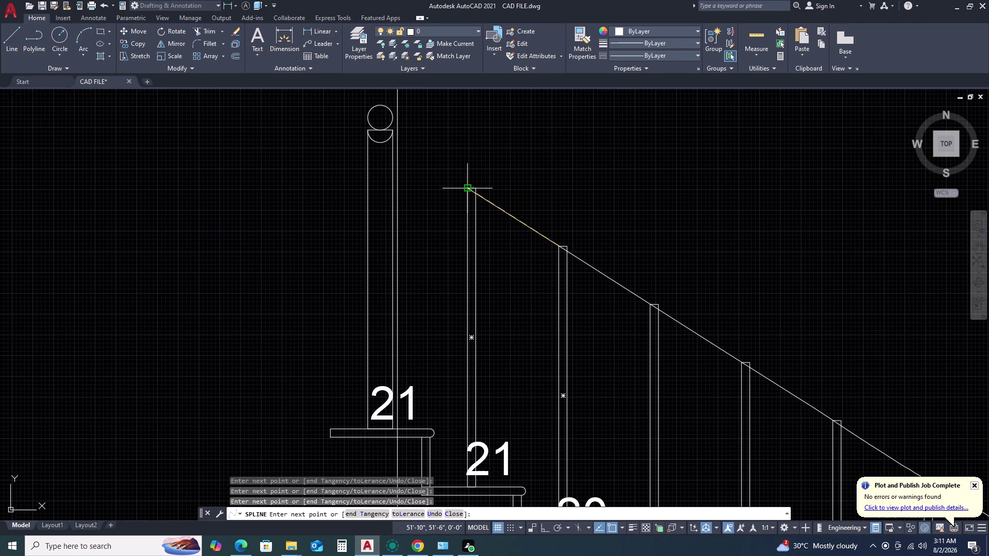
click(393, 159)
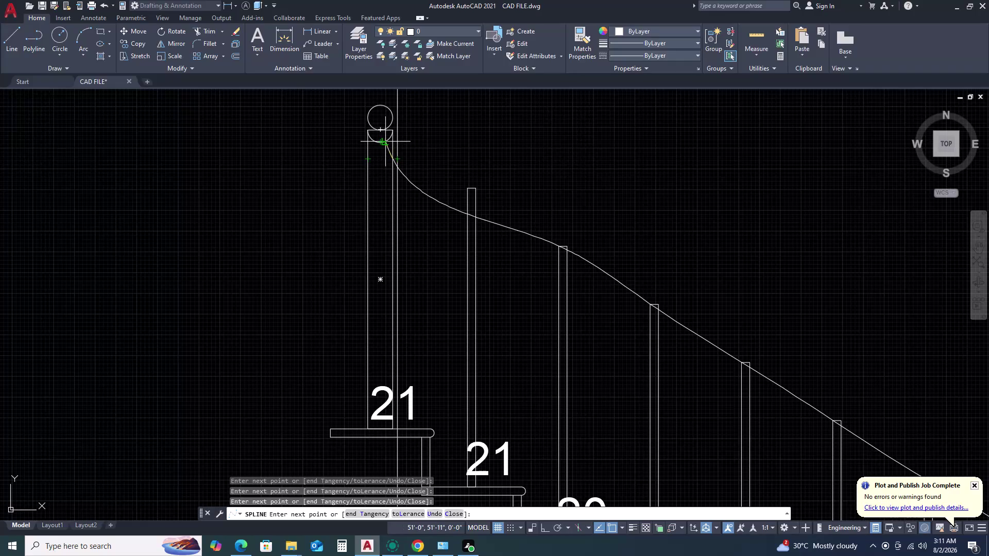
key(Return)
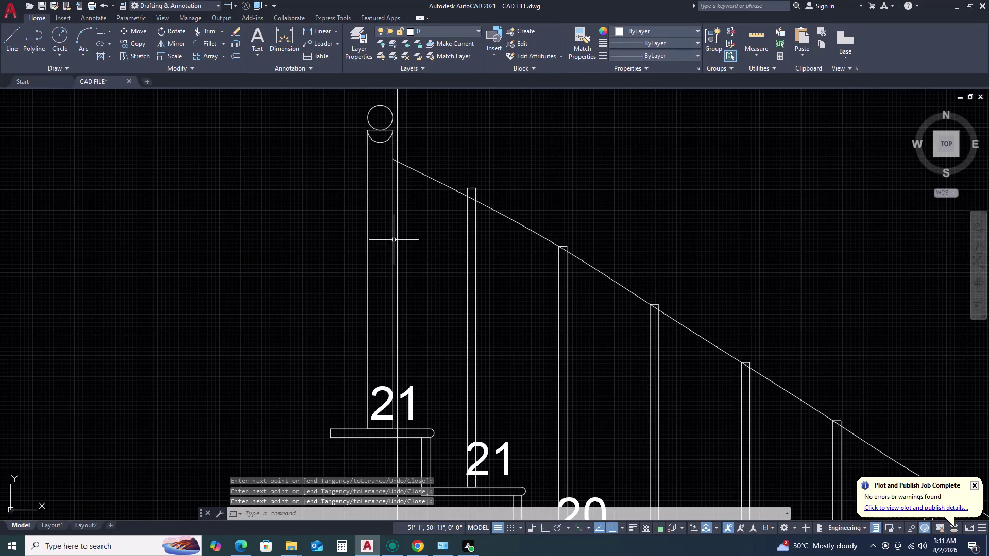
scroll(down, 3)
middle_click(587, 351)
middle_drag(561, 294, 549, 277)
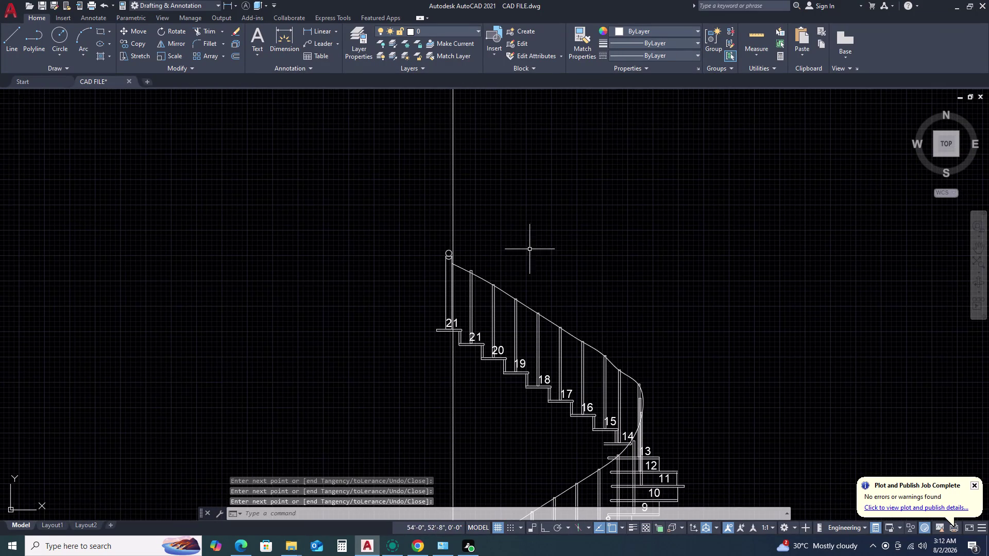
scroll(up, 3)
middle_click(584, 295)
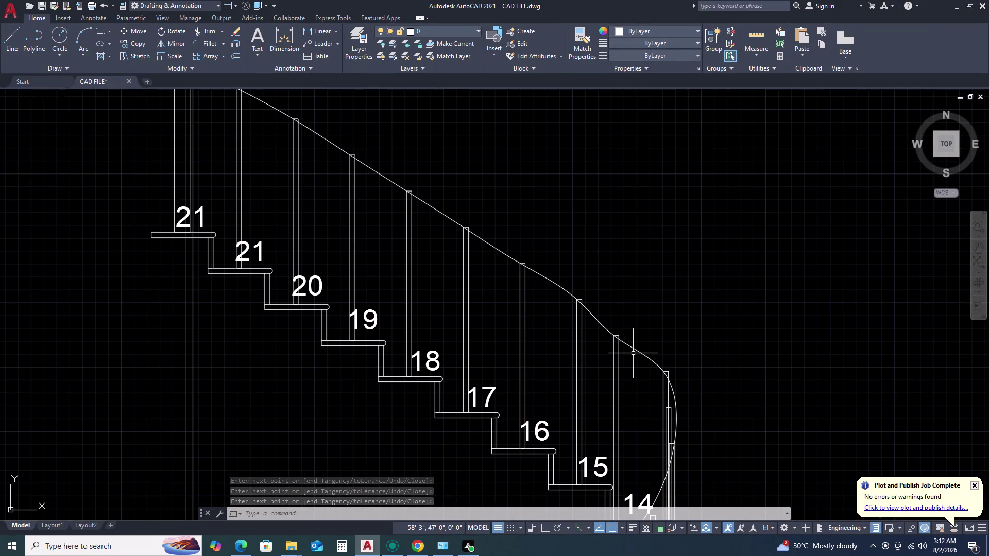
middle_drag(627, 344, 586, 279)
scroll(down, 3)
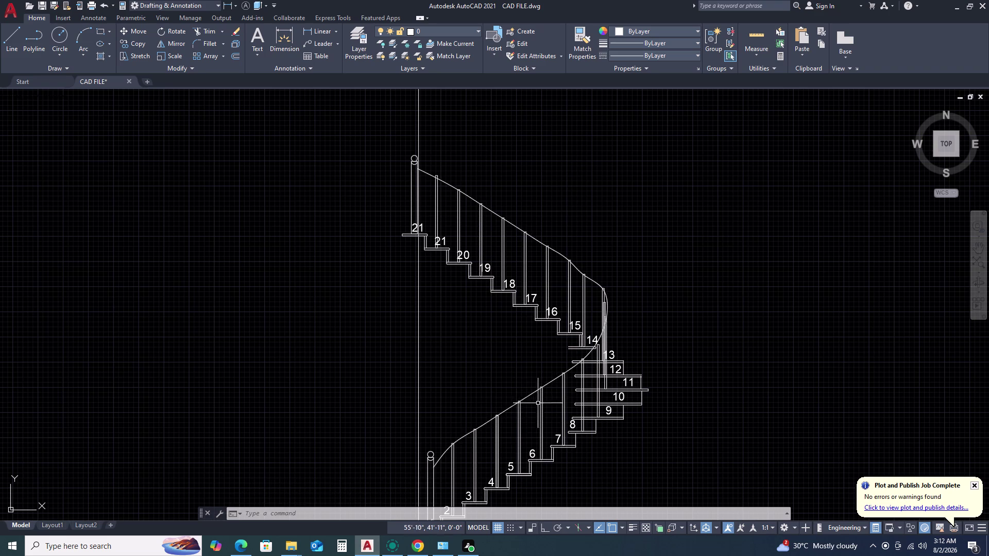
click(552, 381)
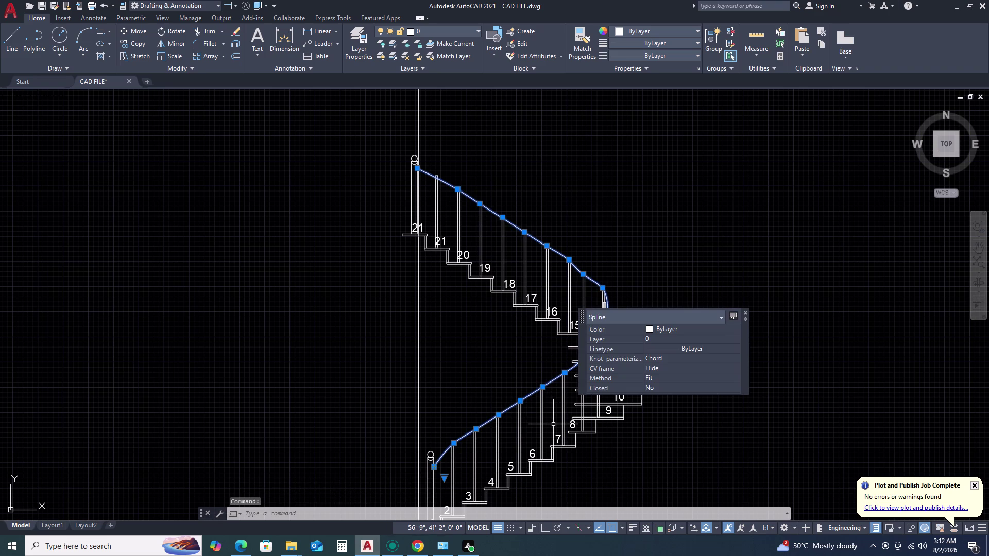
Offset the handrail spline by 1 inch to form the rail's second line.
text(O)
key(space)
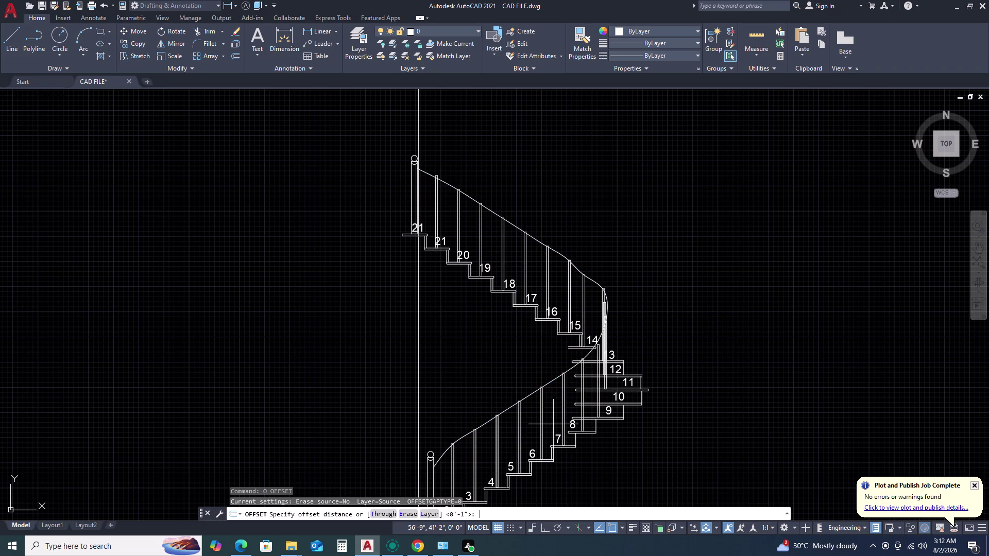
key(Down)
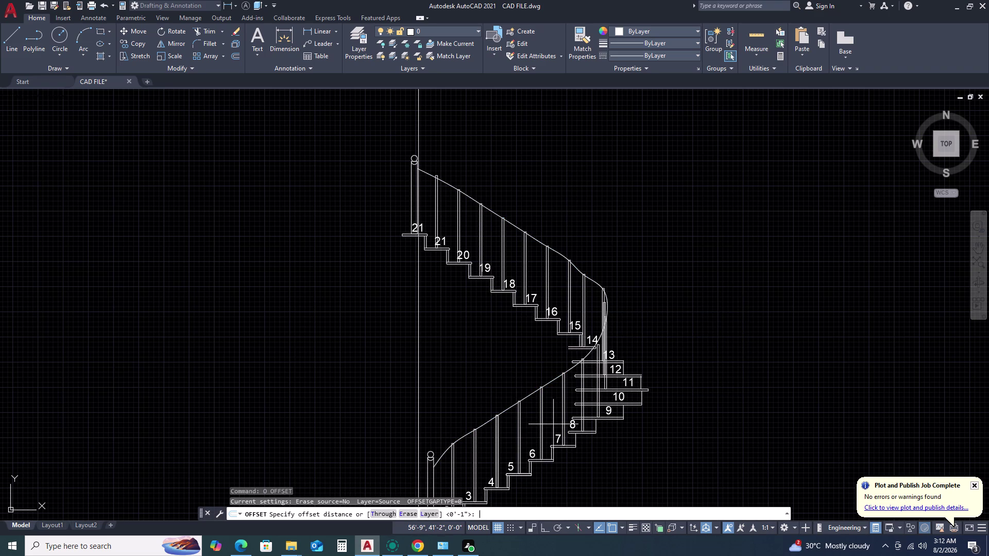
key(Return)
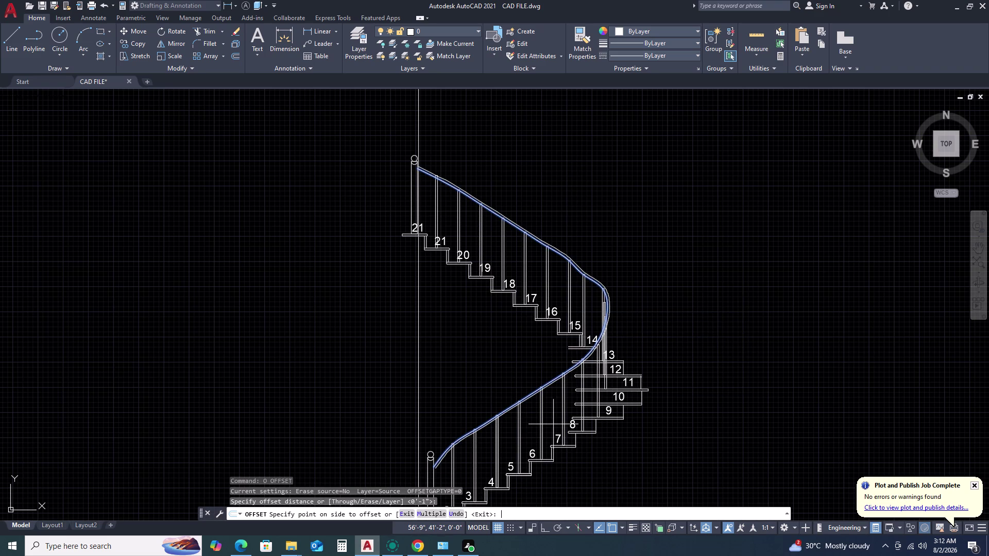
click(556, 419)
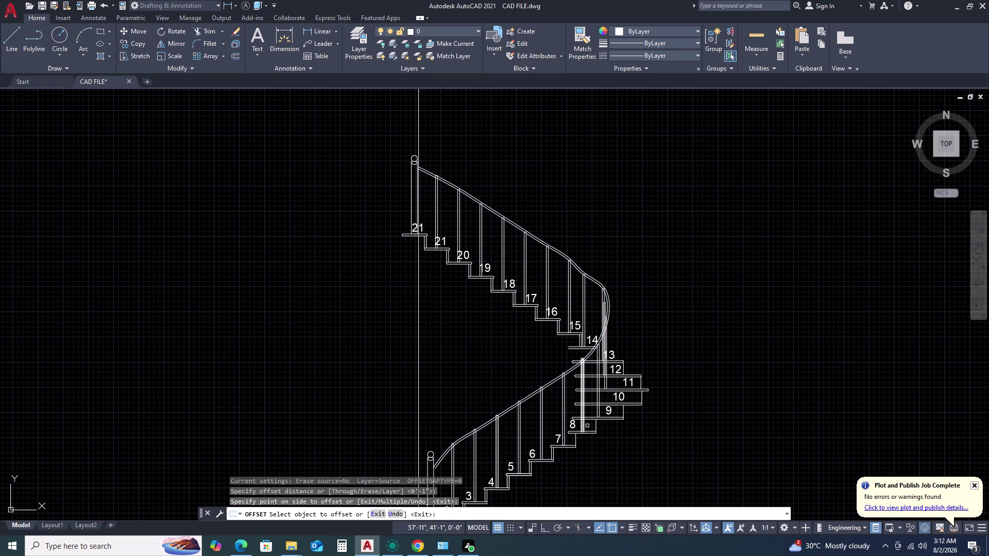
key(Escape)
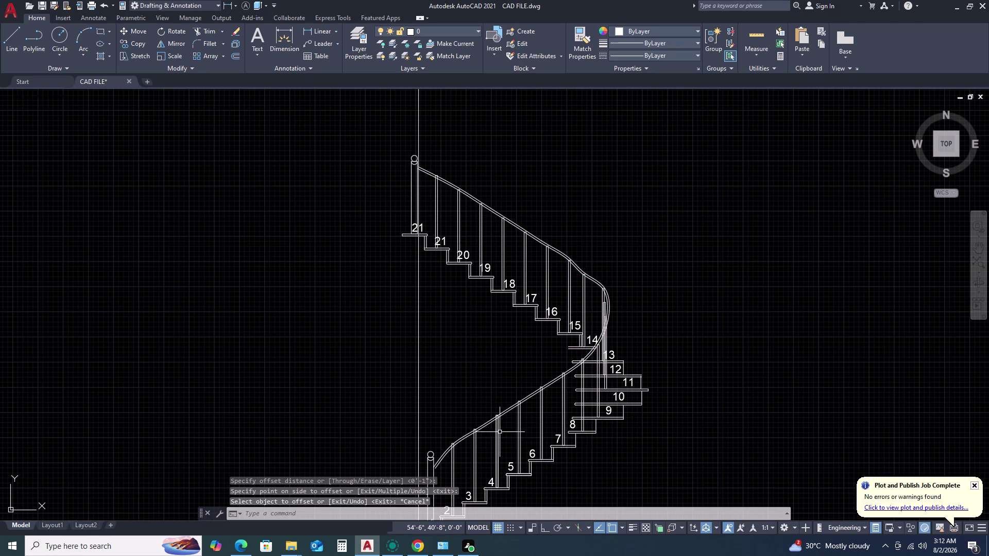
middle_drag(501, 427, 546, 349)
middle_click(548, 347)
scroll(up, 3)
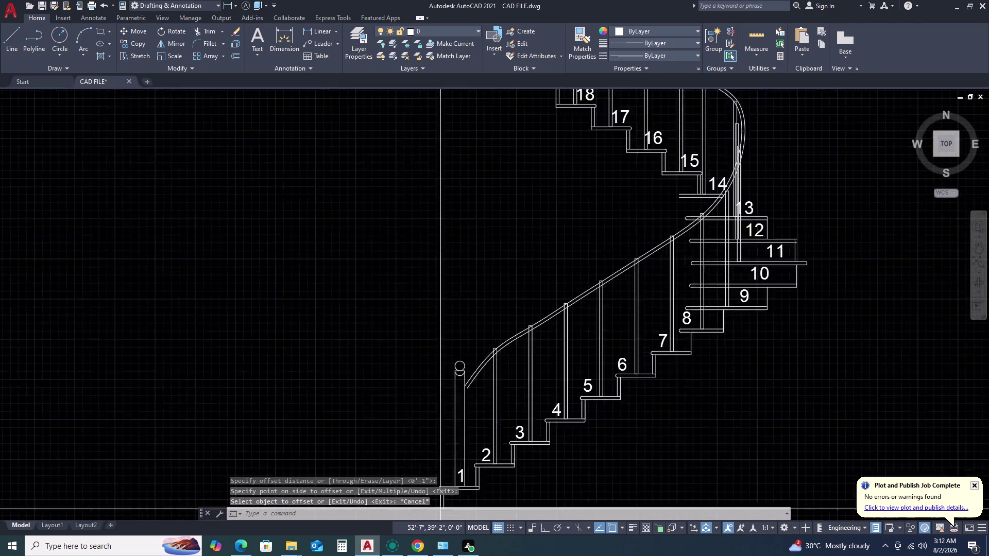
scroll(up, 3)
Start TRIM and cut the first baluster lines crossing between the handrail lines.
text(TR)
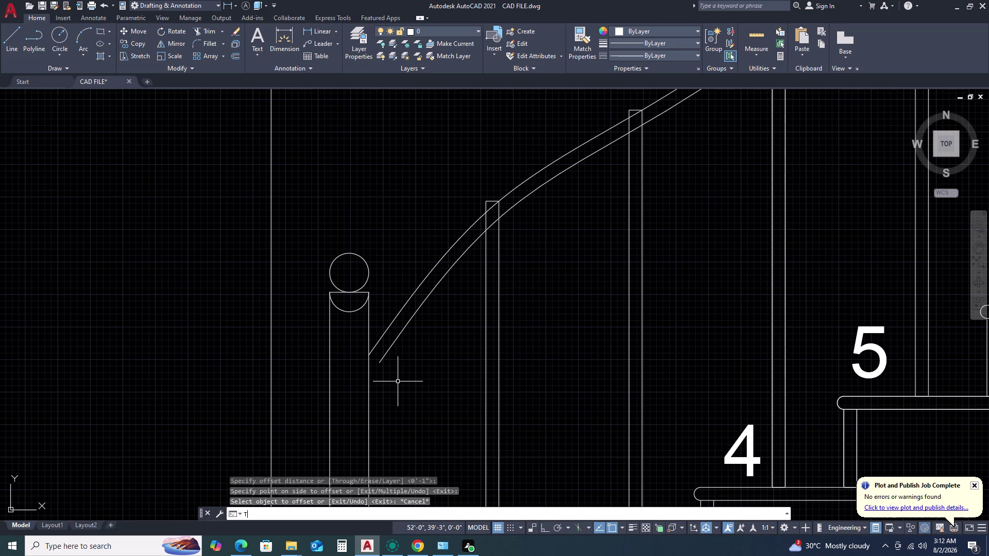
key(space)
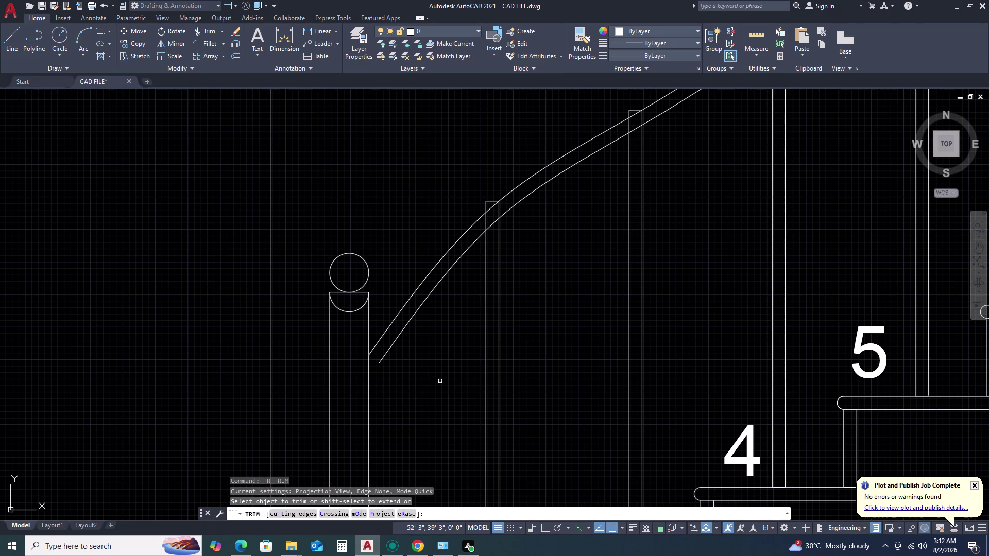
click(383, 357)
scroll(down, 3)
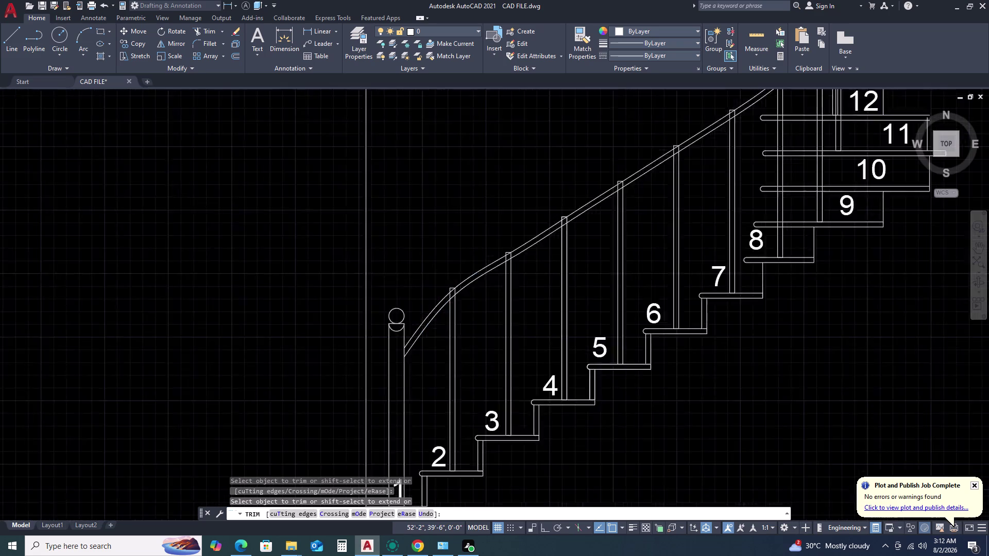
scroll(up, 3)
scroll(up, 3)
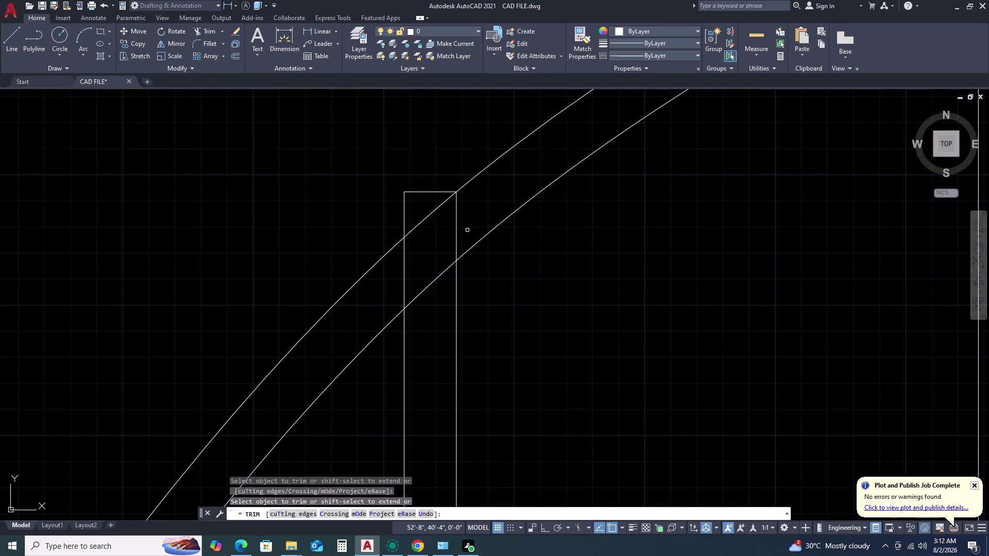
click(468, 226)
click(375, 296)
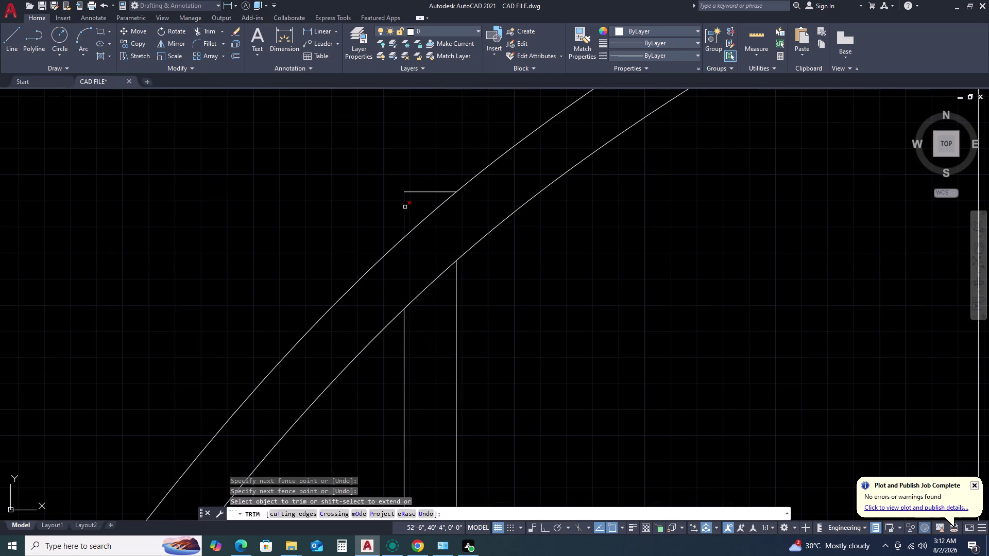
click(404, 207)
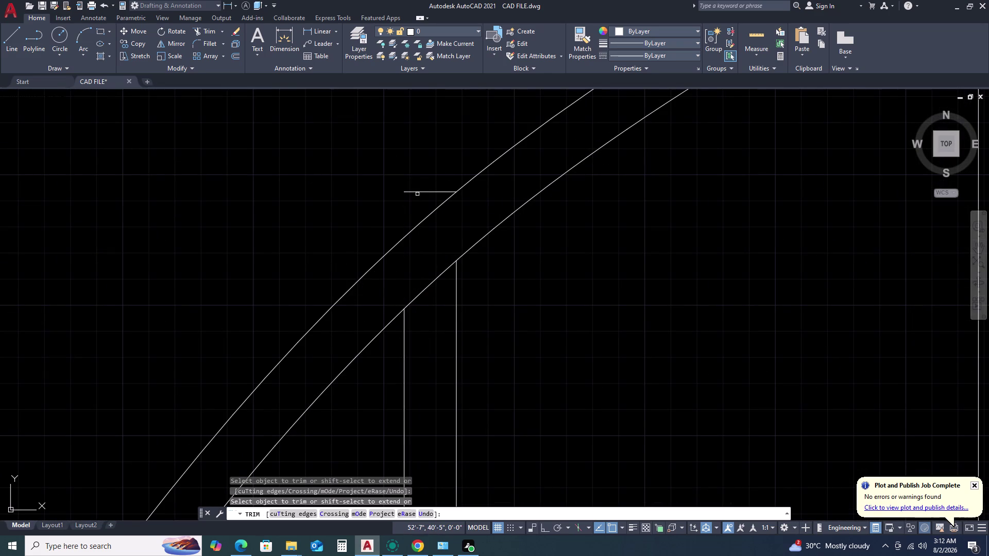
scroll(down, 3)
scroll(up, 3)
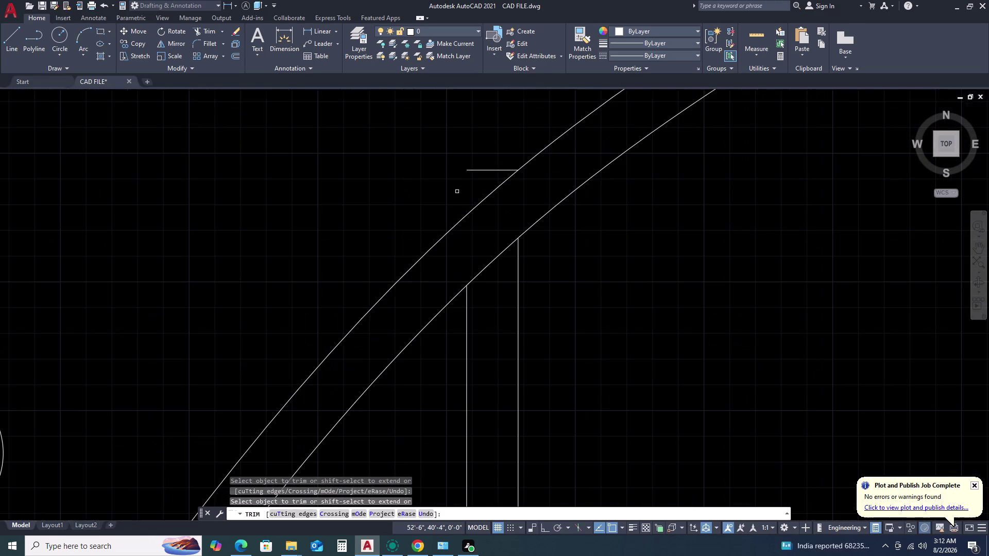
click(503, 136)
click(453, 190)
scroll(down, 3)
scroll(down, 3)
Trim the baluster tops between the rails on the section's lower flight.
middle_click(557, 148)
middle_click(557, 148)
middle_click(557, 150)
middle_drag(556, 153, 548, 202)
middle_drag(545, 228, 543, 234)
middle_drag(539, 250, 538, 254)
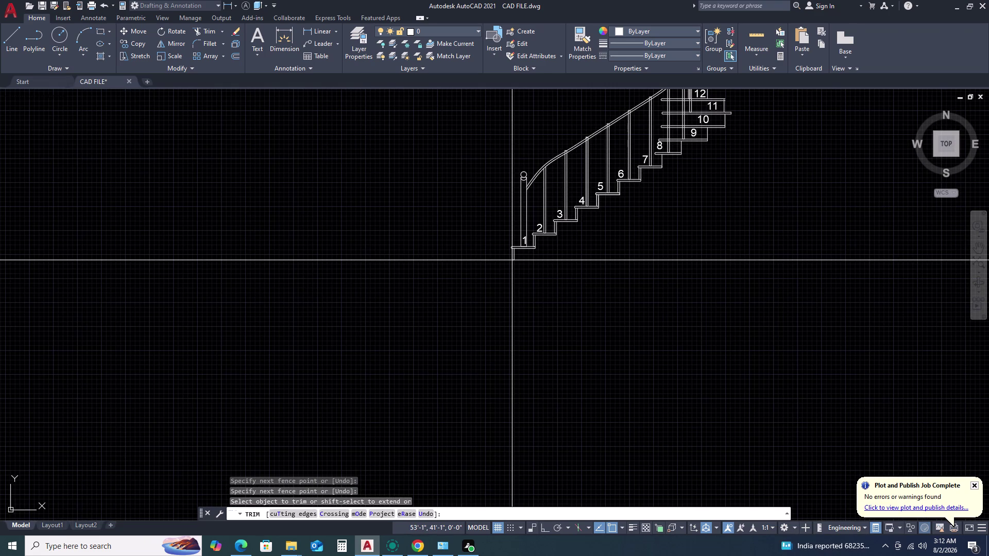
middle_drag(538, 254, 536, 260)
middle_click(536, 260)
middle_drag(454, 416, 494, 291)
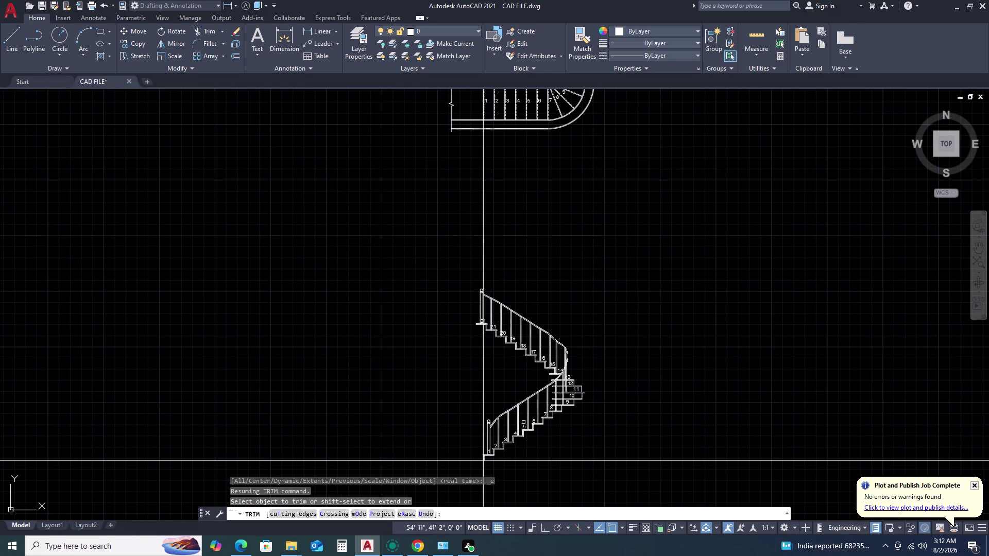
scroll(up, 3)
middle_drag(492, 451, 499, 430)
middle_drag(505, 407, 516, 369)
middle_drag(517, 368, 522, 359)
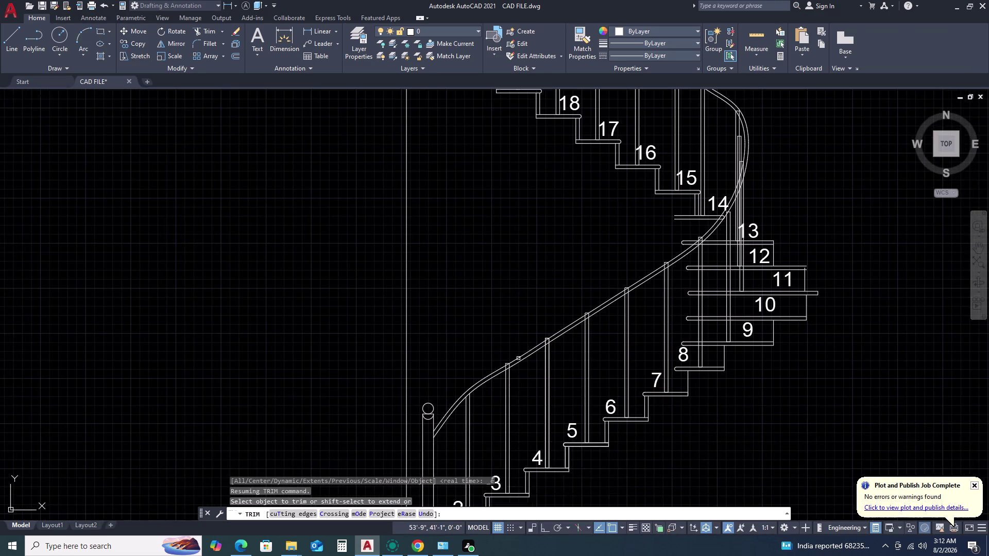
scroll(up, 3)
scroll(up, 3)
drag(535, 320, 529, 322)
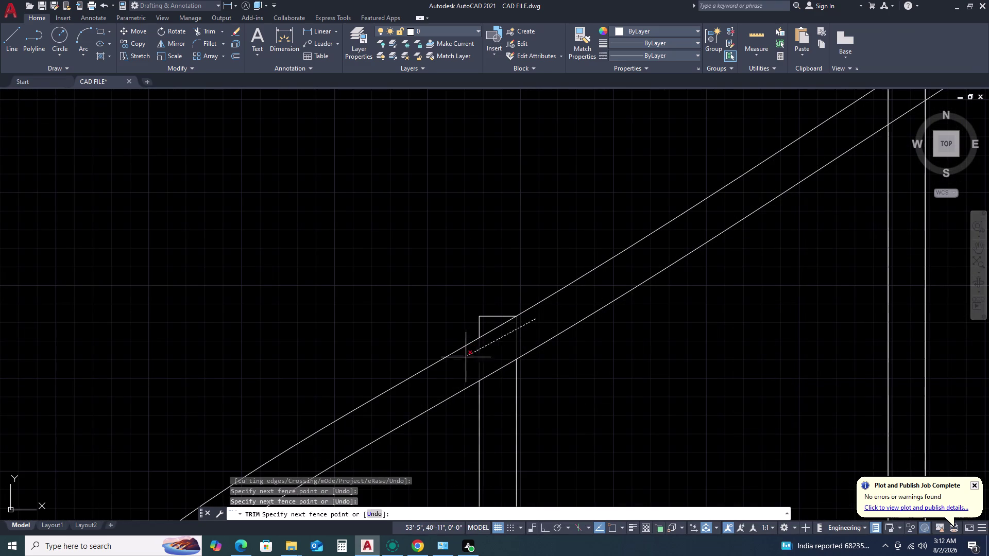
click(463, 363)
click(504, 305)
click(472, 329)
scroll(down, 3)
scroll(up, 3)
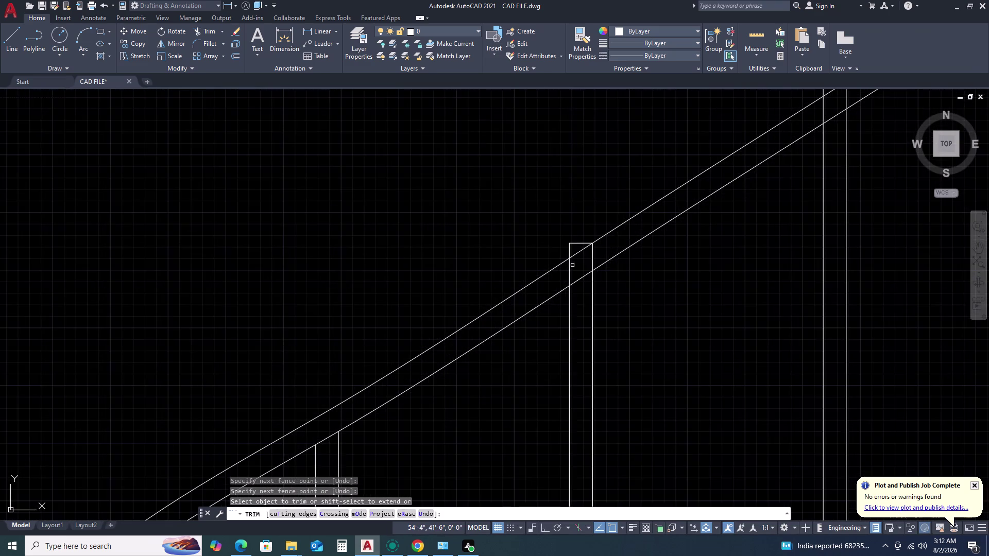
scroll(up, 3)
Remove the next baluster segments lying inside the handrail.
click(641, 237)
click(556, 282)
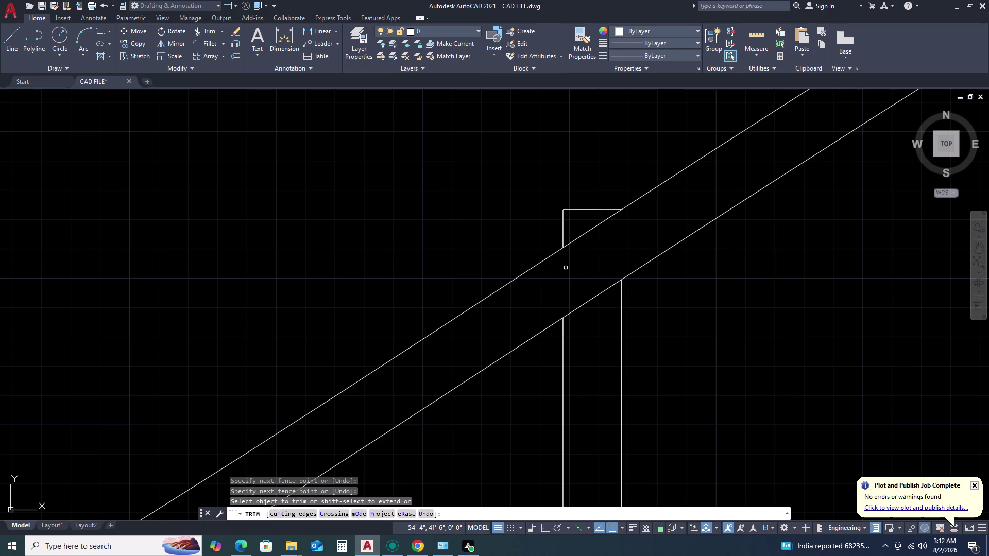
click(604, 186)
click(538, 231)
scroll(down, 3)
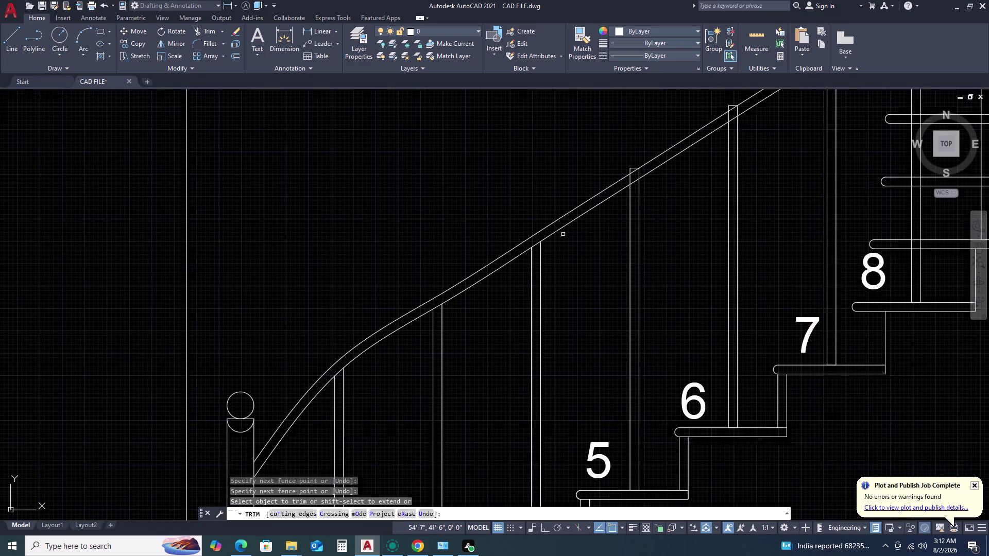
scroll(up, 3)
scroll(up, 3)
click(671, 148)
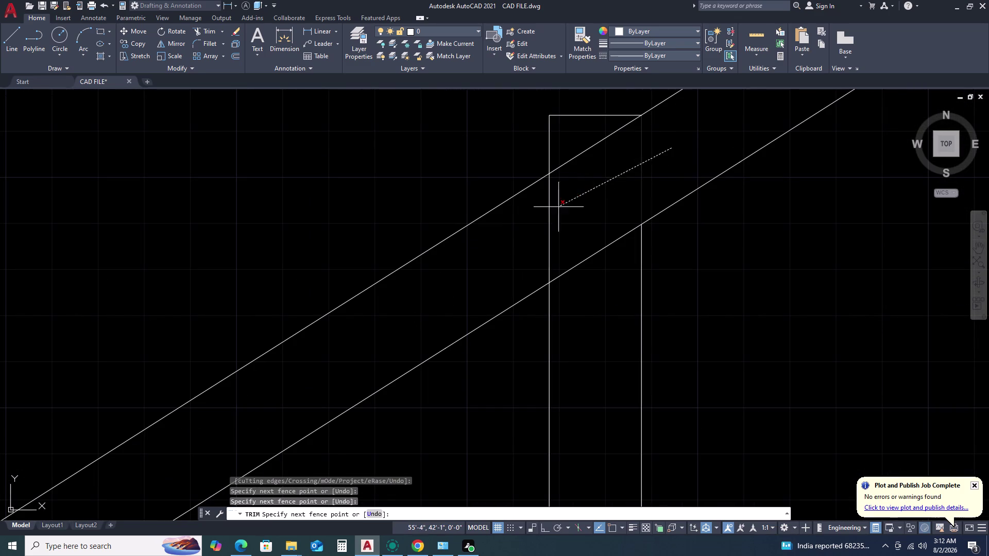
click(525, 234)
click(614, 99)
click(525, 152)
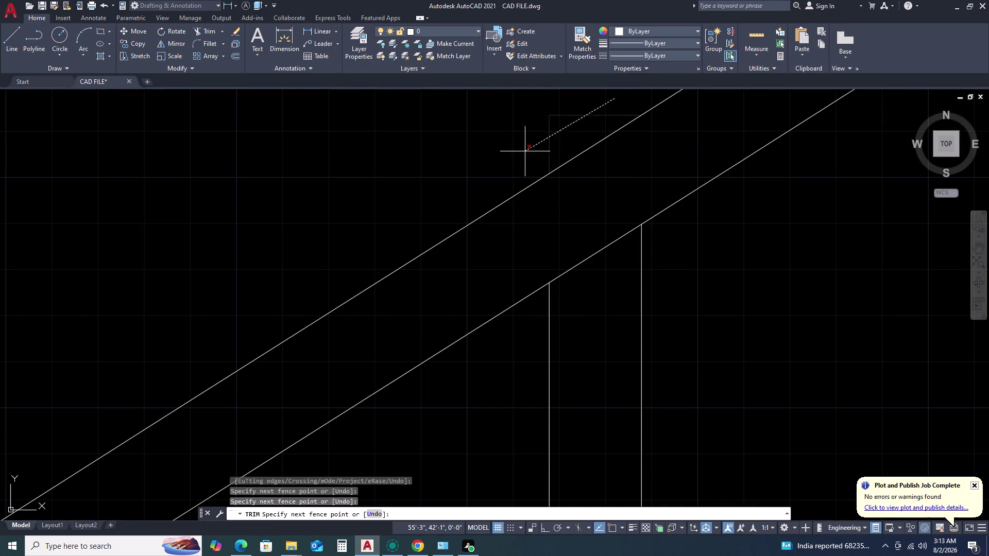
scroll(down, 3)
middle_click(642, 175)
middle_drag(642, 174, 464, 310)
middle_click(456, 315)
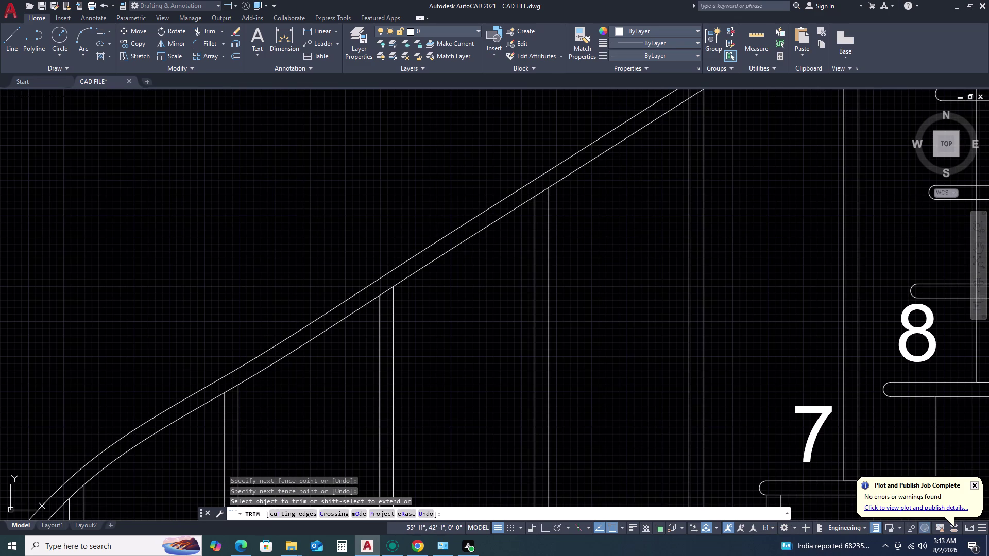
scroll(down, 3)
scroll(up, 3)
scroll(up, 3)
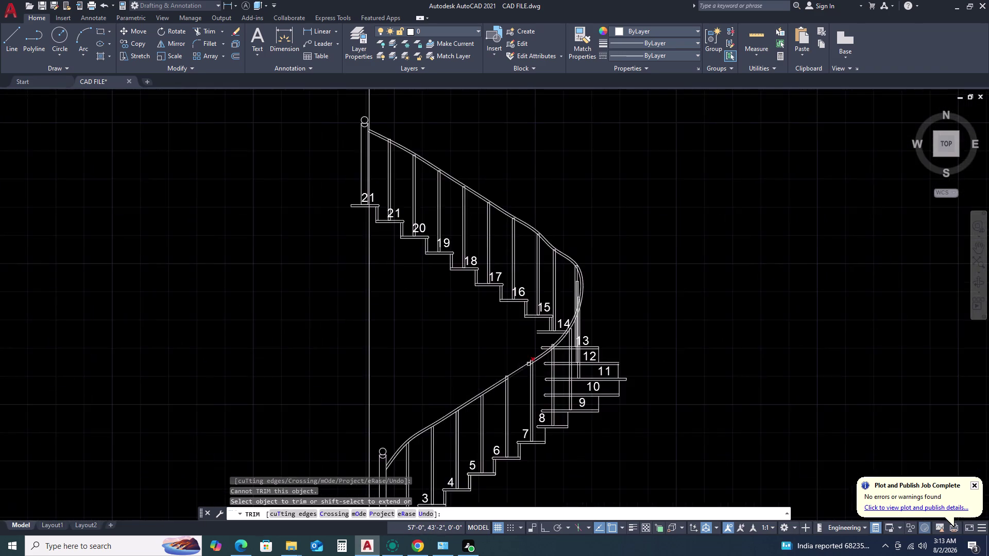
scroll(up, 3)
scroll(up, 3)
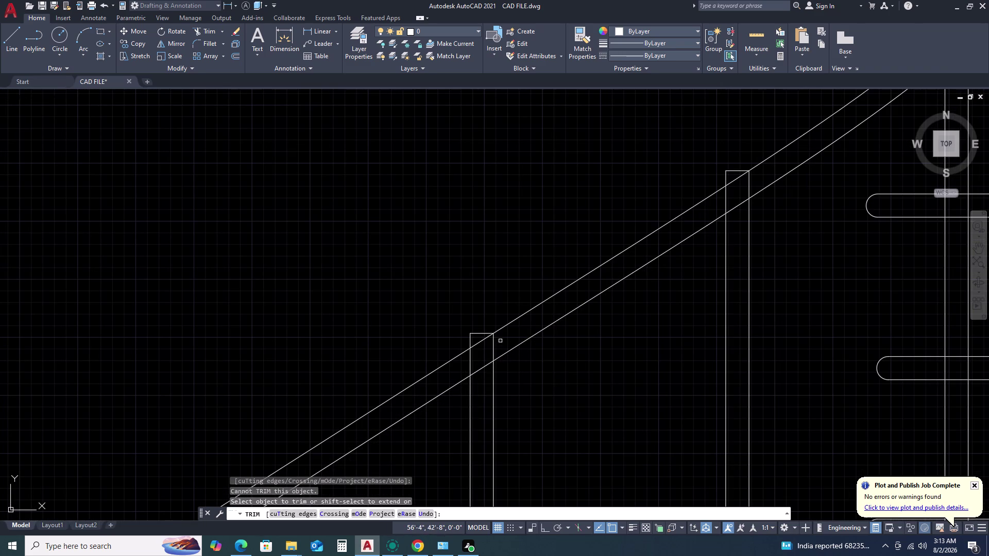
Fence-trim the baluster ends along the lower handrail run.
click(496, 343)
click(457, 370)
click(477, 329)
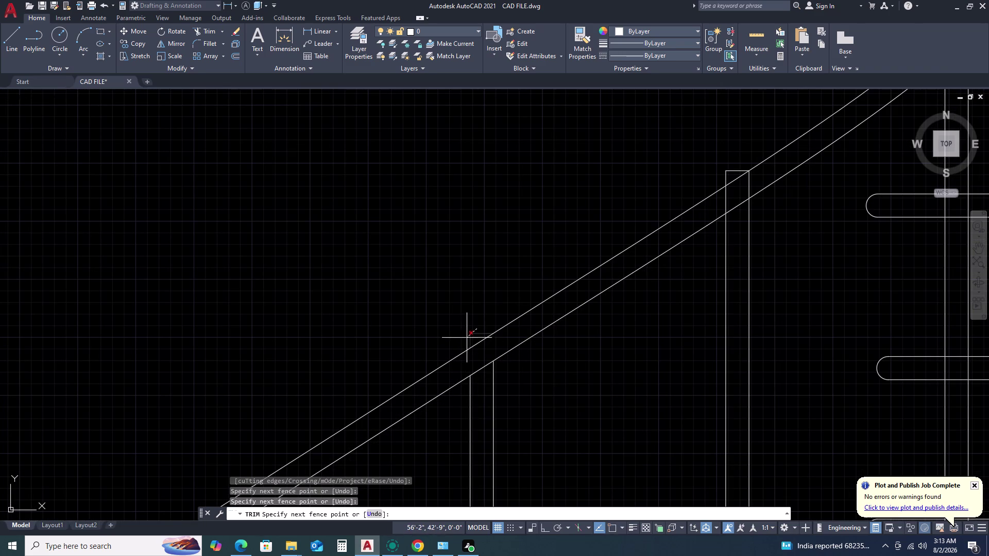
scroll(down, 3)
click(441, 345)
scroll(up, 3)
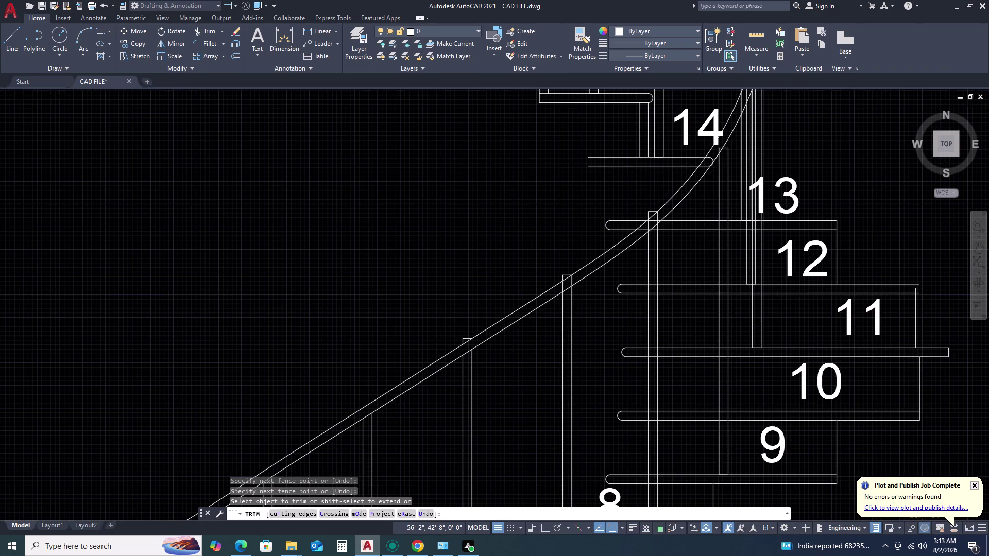
click(485, 324)
click(453, 343)
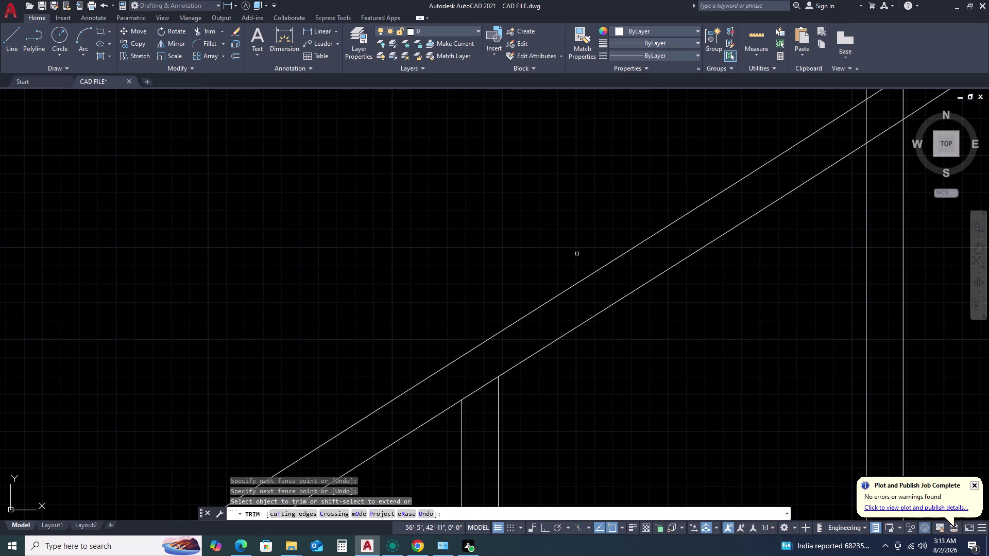
scroll(down, 3)
scroll(up, 3)
scroll(up, 3)
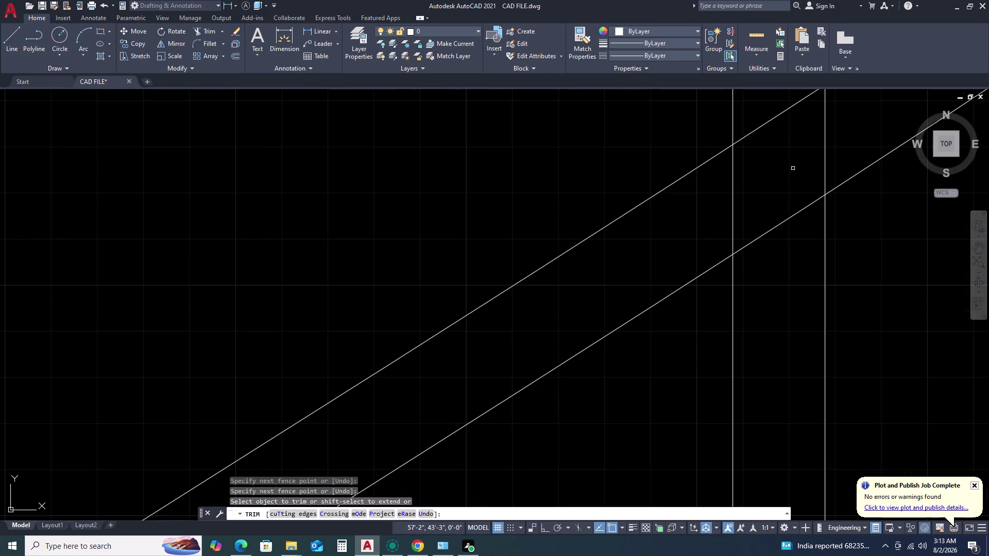
Trim the upper baluster tops and neighbouring post between the rails.
click(833, 140)
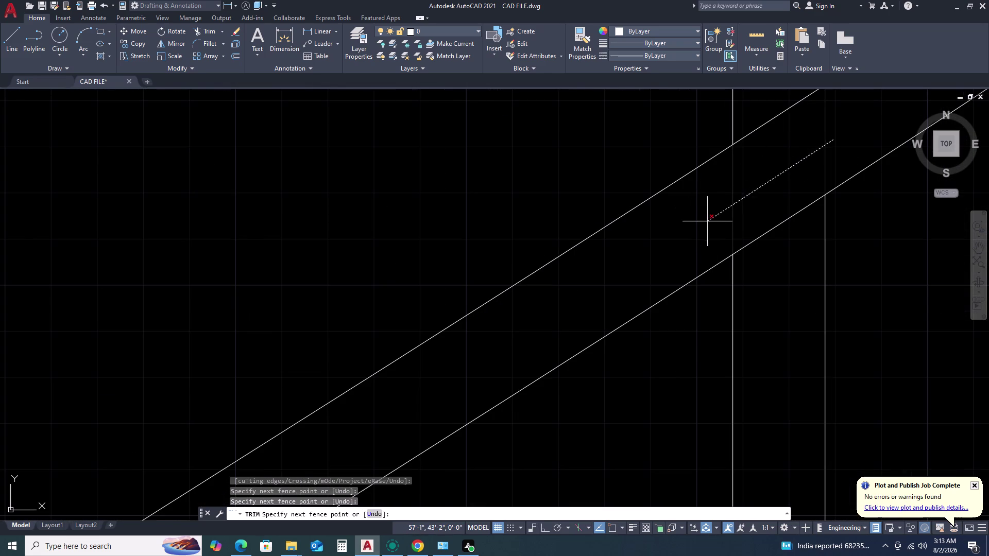
click(721, 235)
scroll(down, 3)
click(755, 156)
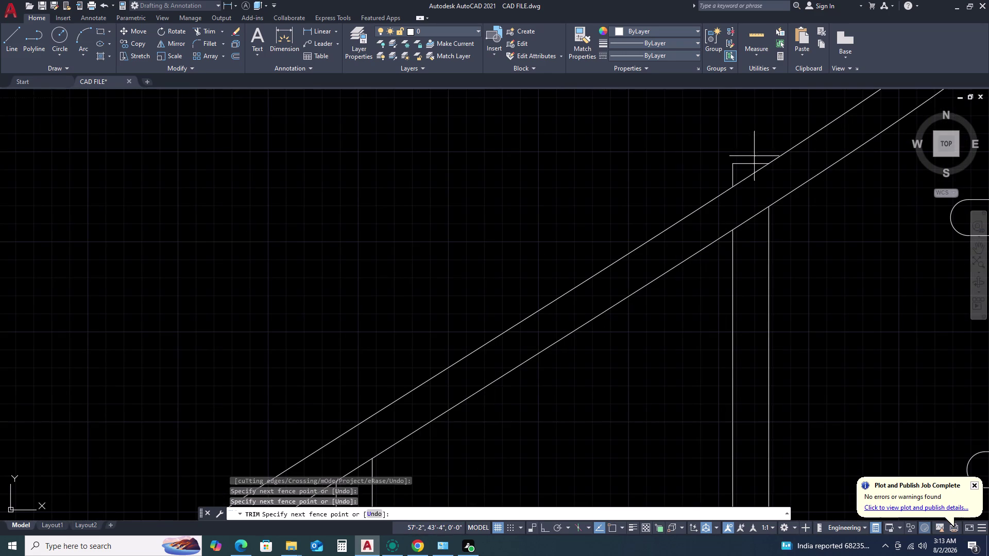
click(719, 175)
scroll(down, 3)
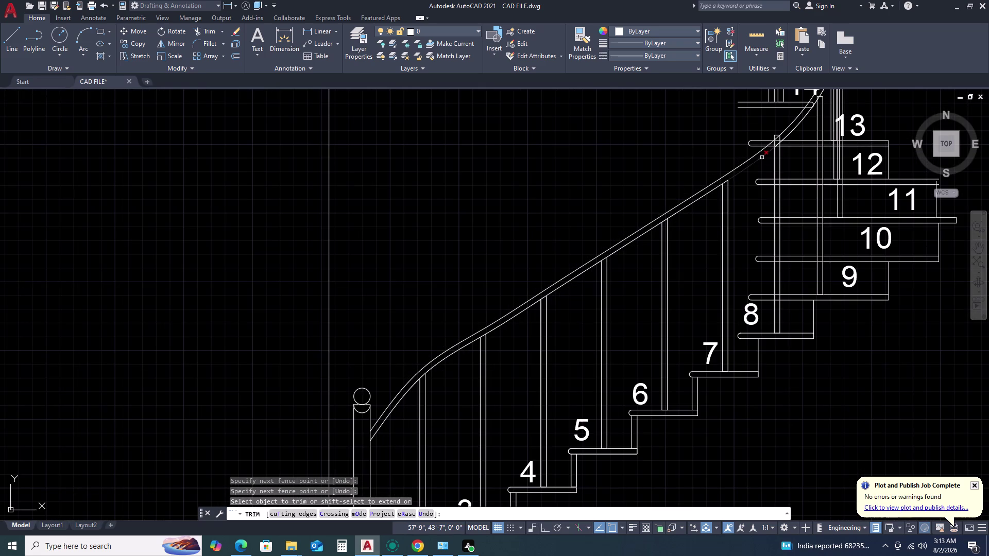
middle_drag(759, 158, 641, 247)
middle_drag(625, 262, 562, 301)
scroll(up, 3)
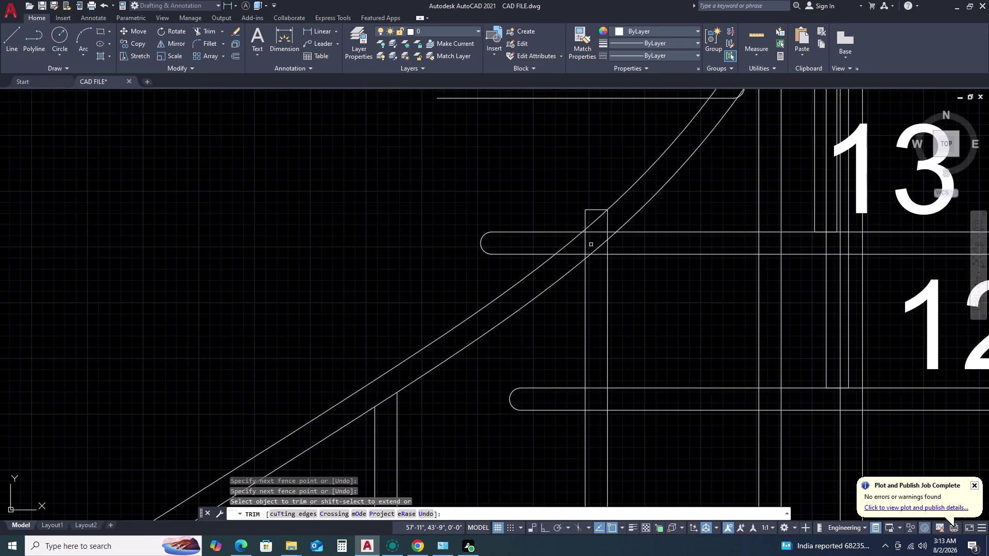
scroll(up, 3)
click(685, 167)
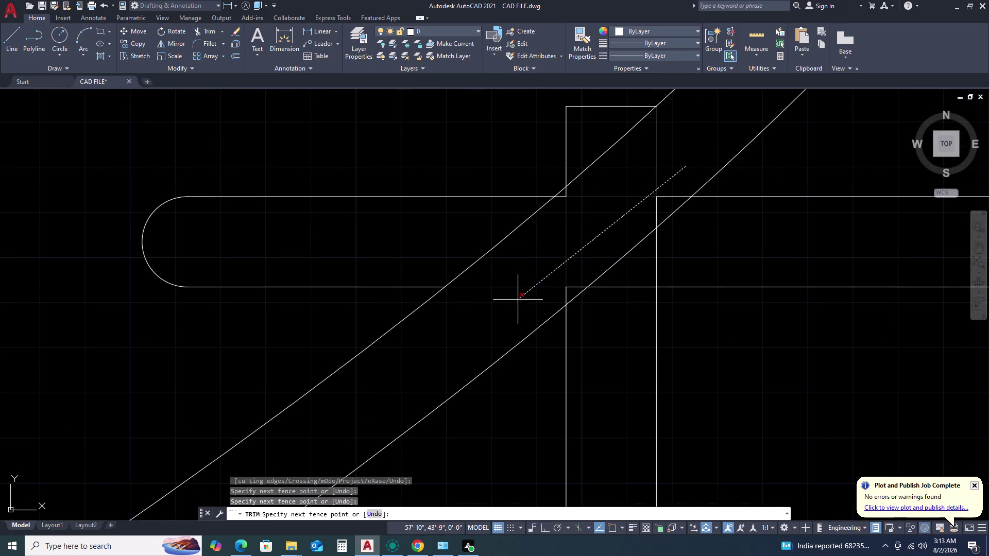
click(516, 301)
click(686, 183)
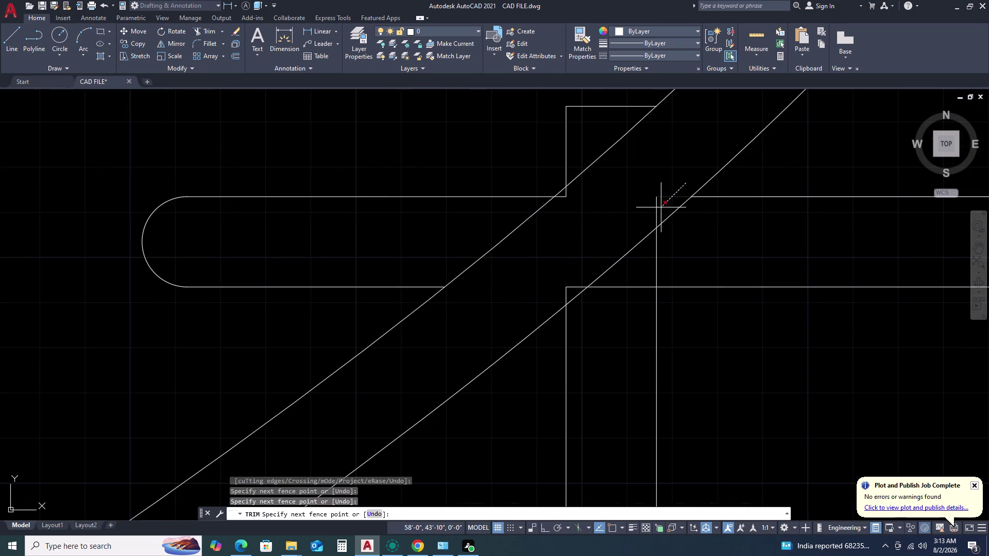
click(648, 210)
click(571, 287)
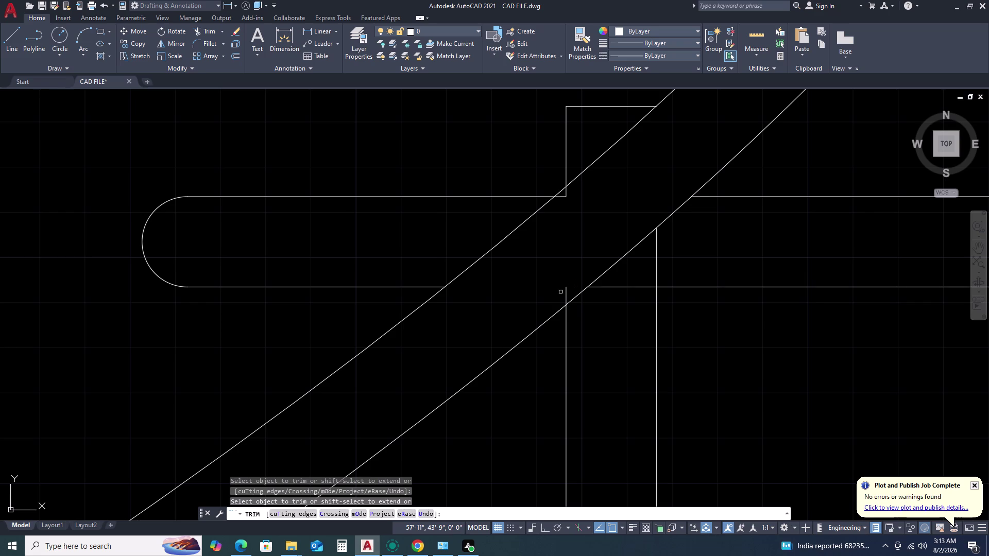
Trim the remaining piece inside the handrail and cut where the post meets the rail.
click(567, 292)
scroll(up, 3)
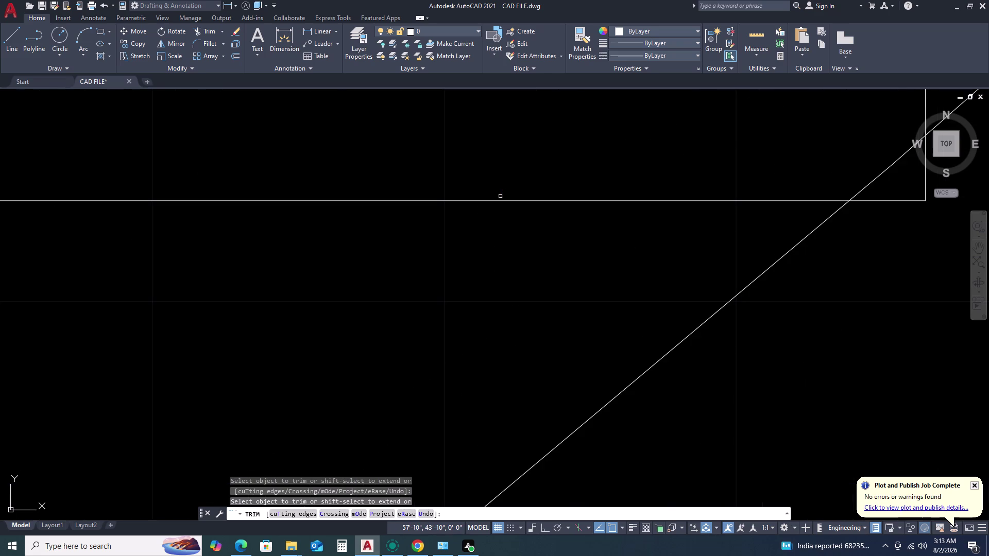
scroll(down, 3)
scroll(up, 3)
drag(763, 232, 755, 237)
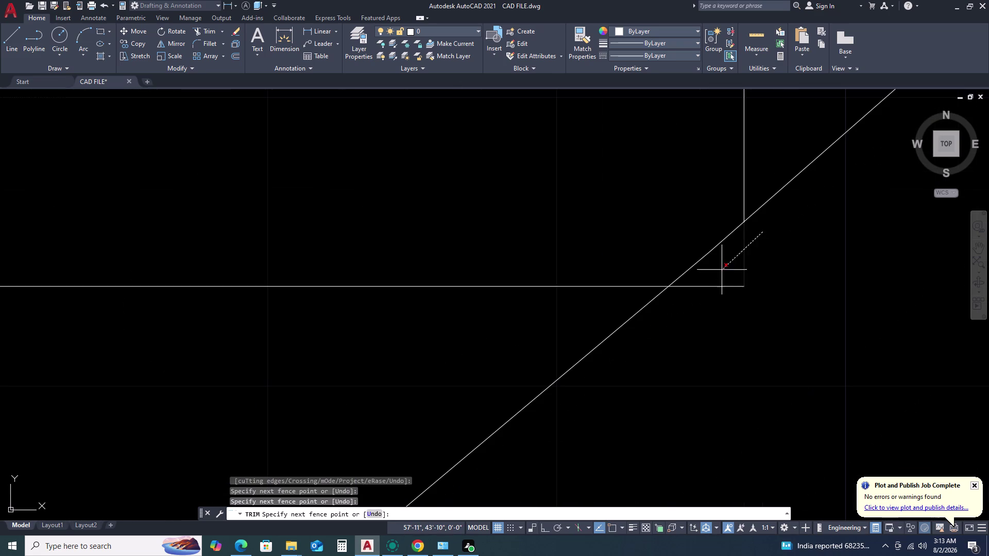
click(688, 311)
scroll(down, 3)
scroll(down, 3)
middle_drag(773, 232, 771, 234)
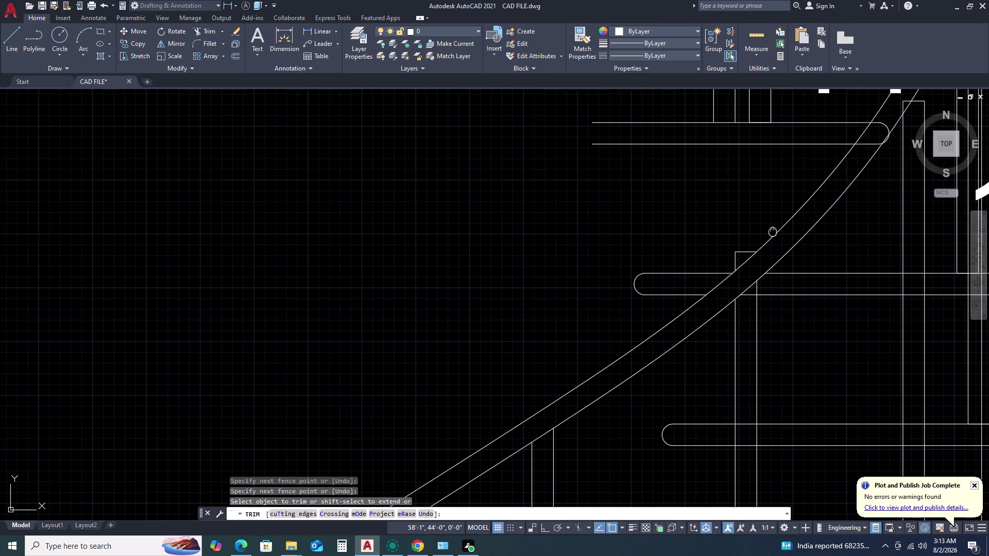
middle_drag(771, 234, 745, 249)
middle_drag(681, 268, 665, 273)
middle_drag(637, 280, 498, 329)
middle_click(488, 335)
scroll(up, 3)
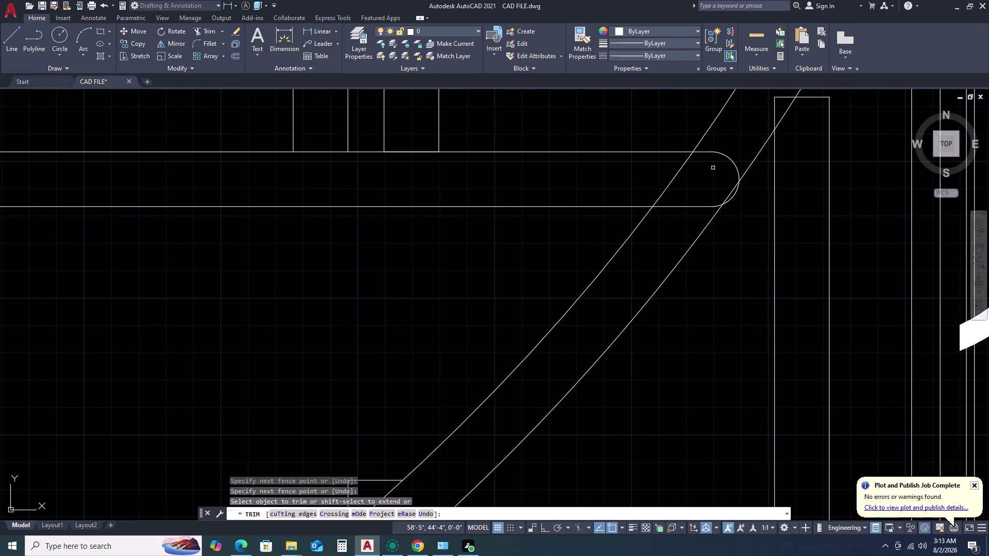
Cut off the step 13 tread end and leftover arc fragments inside the curved handrail.
click(733, 130)
double_click(667, 232)
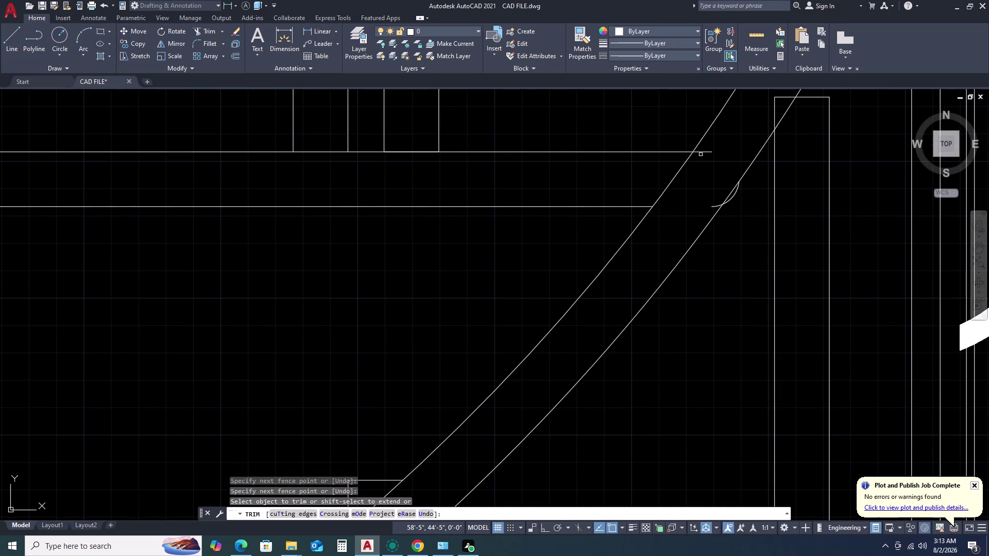
click(700, 154)
click(704, 153)
scroll(up, 3)
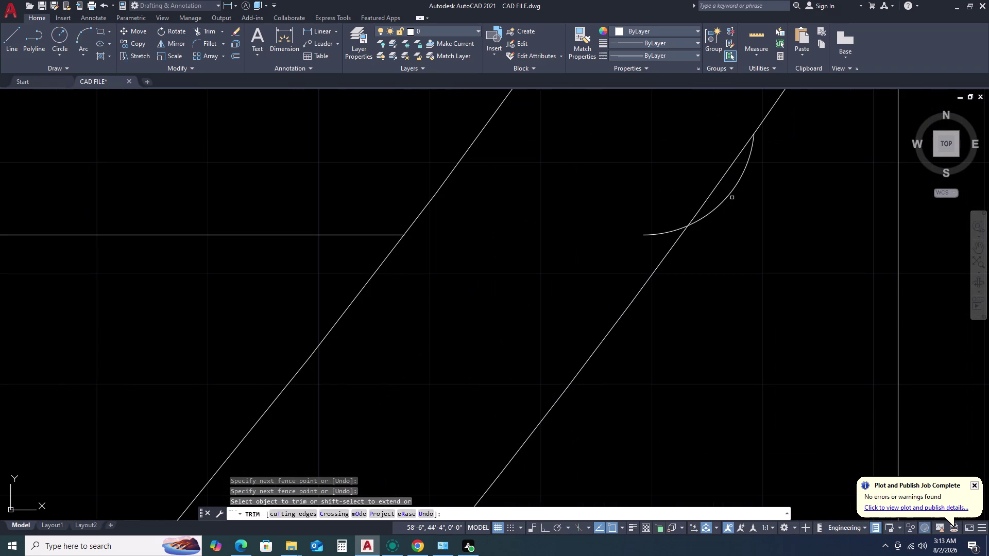
click(732, 193)
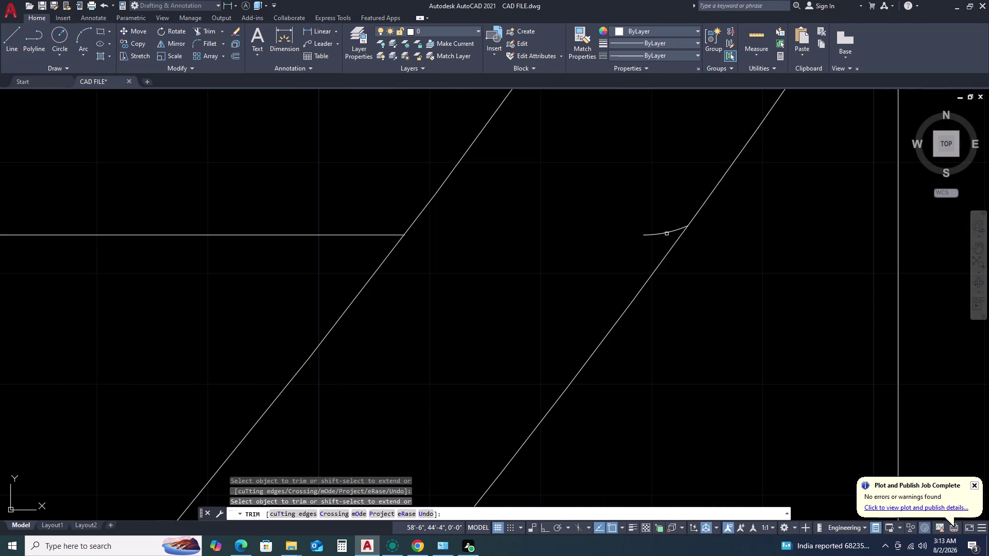
click(667, 231)
scroll(down, 3)
scroll(down, 3)
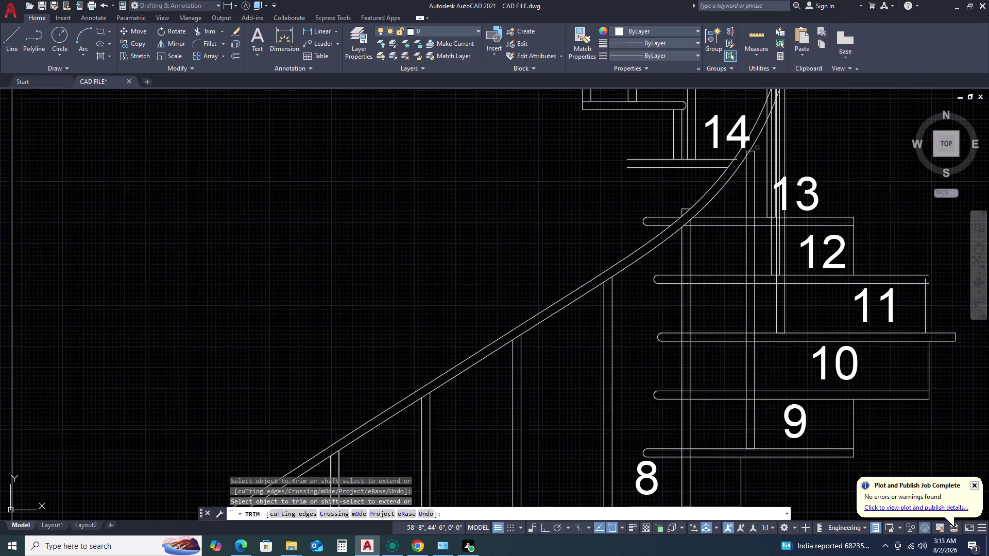
scroll(up, 3)
Trim the post tops and lines inside the curved rail near steps 14 and 15.
click(725, 157)
click(722, 161)
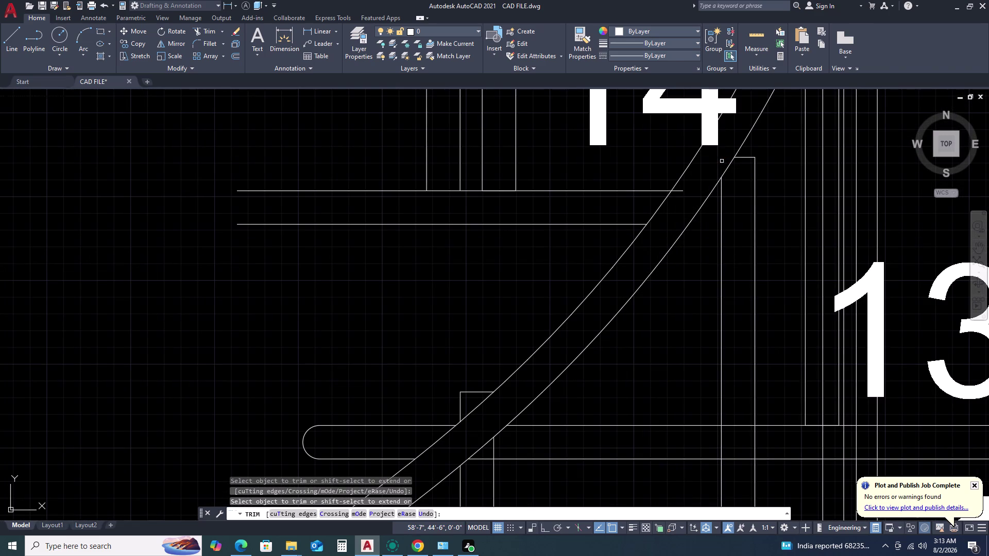
scroll(down, 3)
middle_drag(744, 124, 659, 233)
middle_drag(624, 274, 615, 287)
middle_drag(607, 294, 599, 301)
middle_click(598, 302)
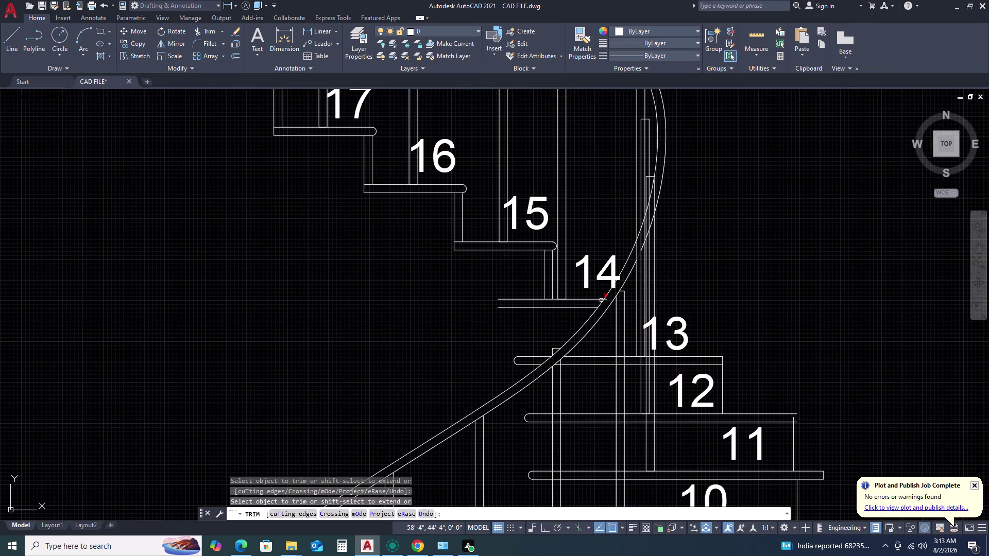
scroll(up, 3)
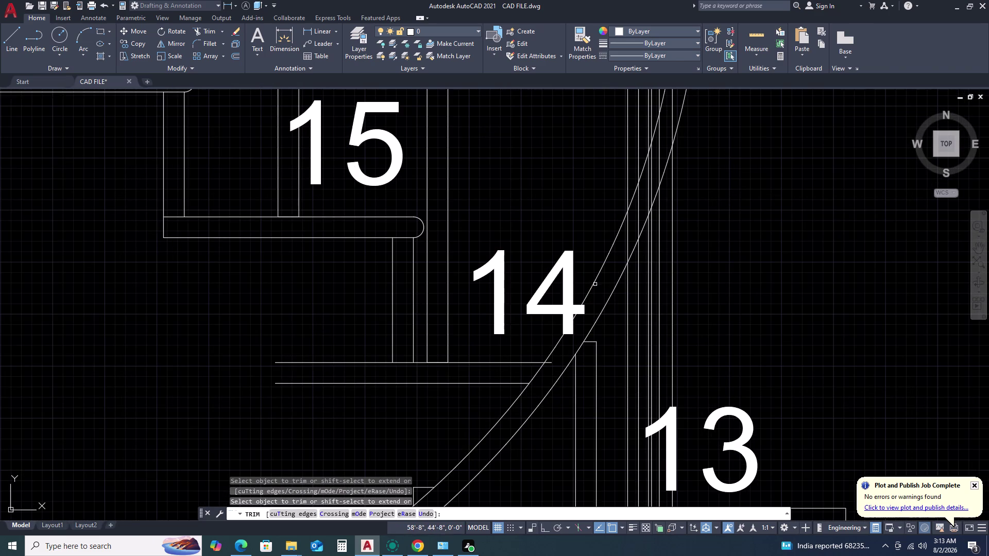
click(552, 363)
scroll(down, 3)
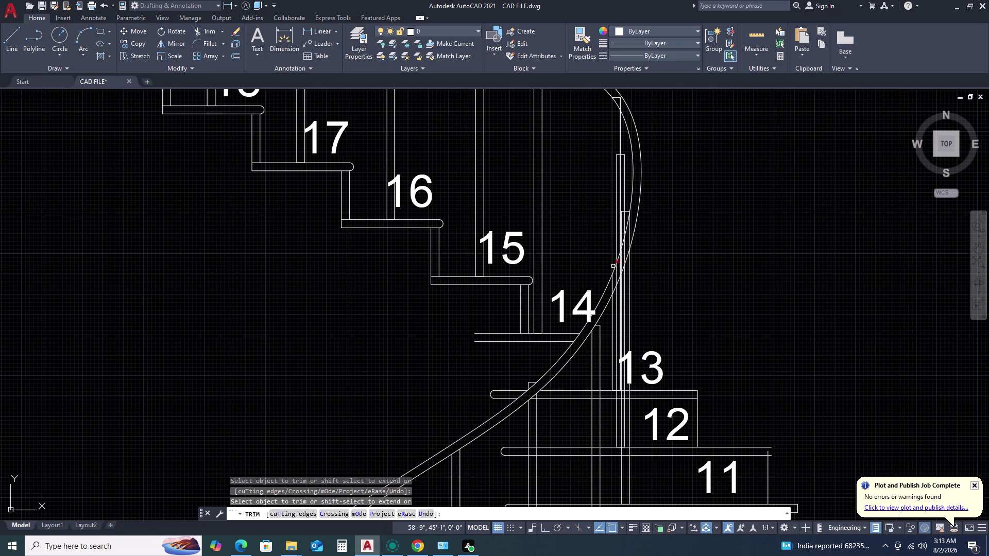
scroll(up, 3)
click(603, 328)
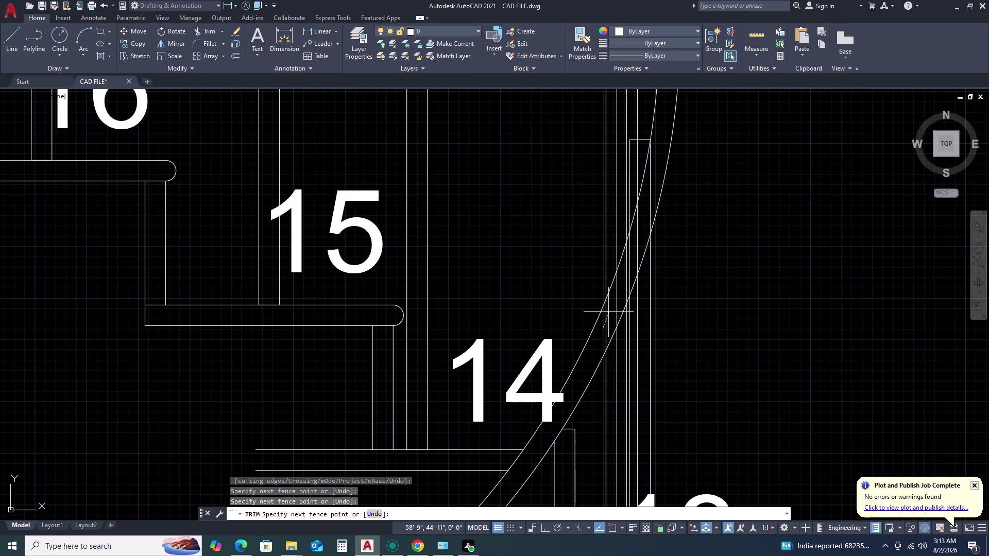
click(651, 190)
scroll(down, 3)
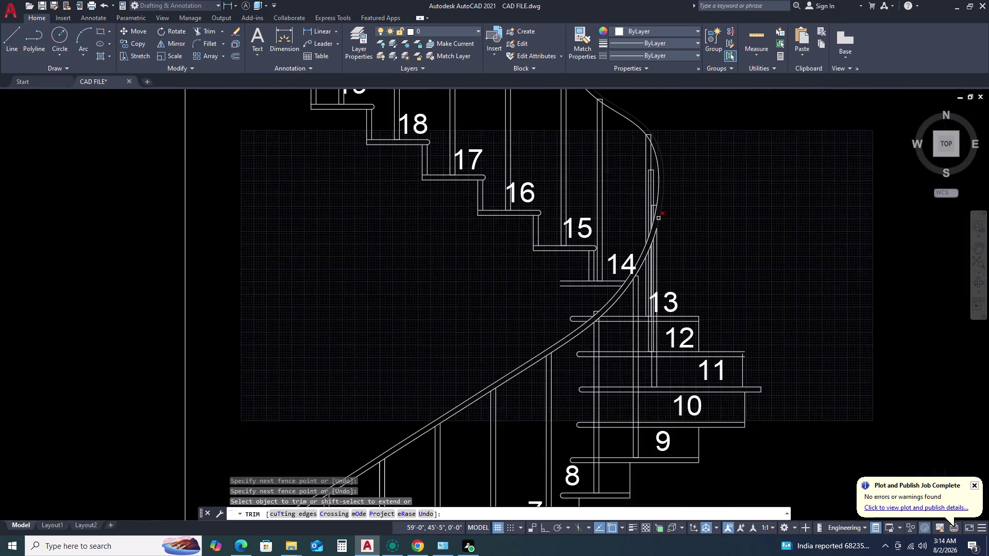
Trim the upper post top and the first baluster end back to the handrail.
middle_drag(648, 209, 655, 256)
middle_click(662, 304)
middle_click(664, 303)
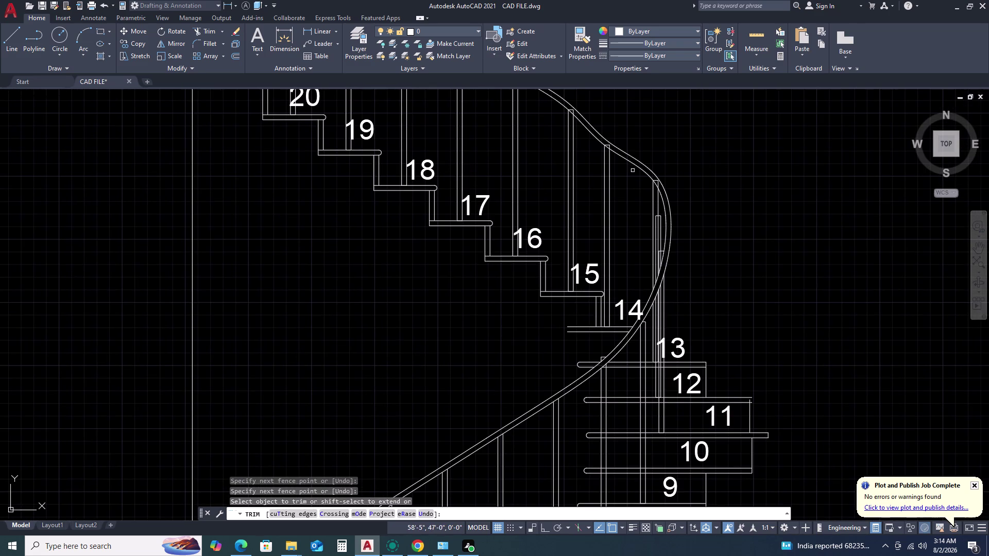
scroll(up, 3)
scroll(up, 3)
drag(657, 244, 656, 238)
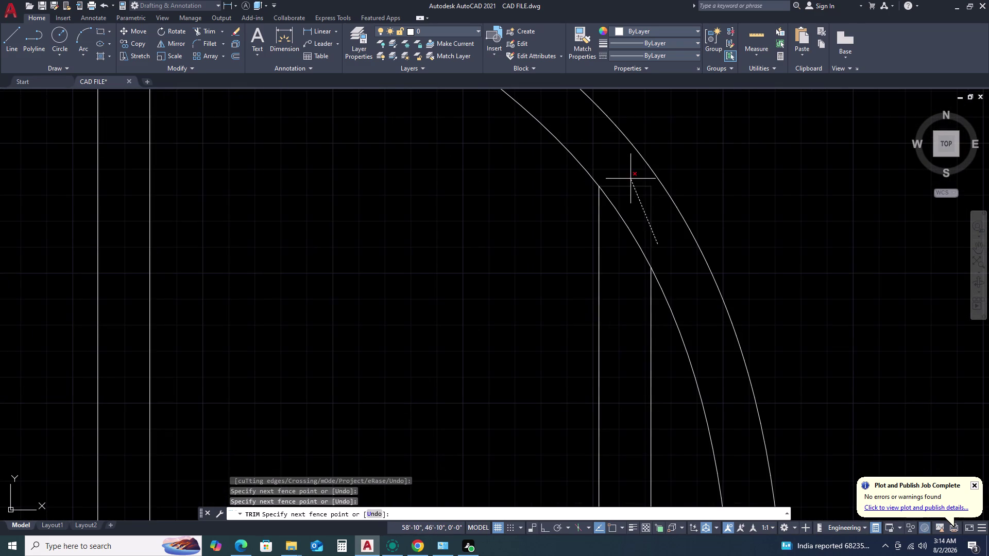
click(624, 173)
scroll(down, 3)
scroll(up, 3)
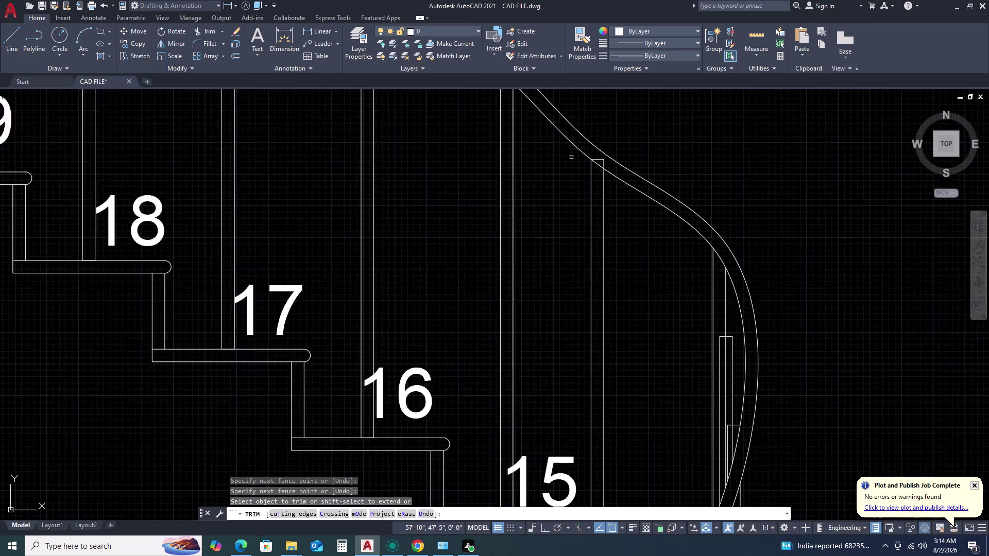
scroll(up, 3)
drag(685, 217, 673, 209)
double_click(576, 146)
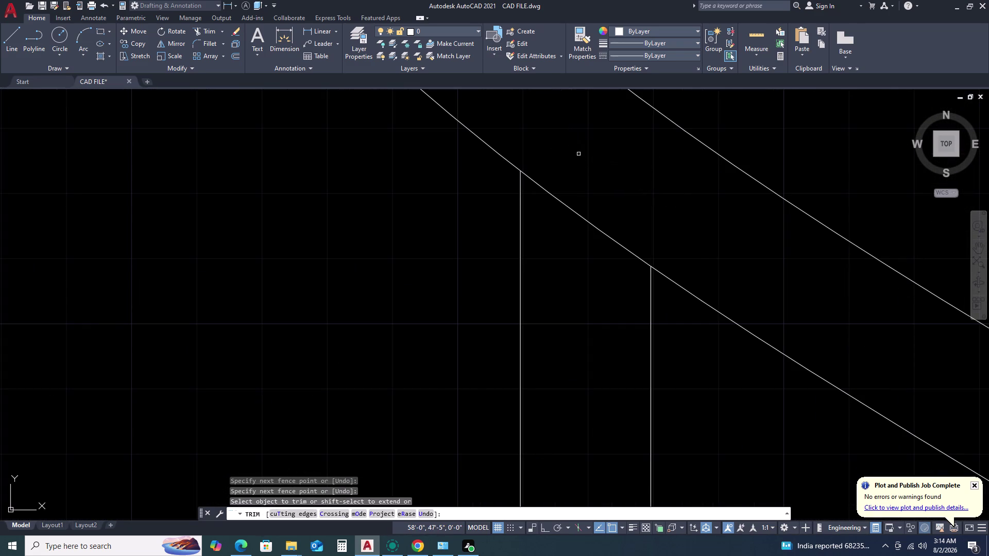
scroll(down, 3)
middle_drag(588, 149, 695, 269)
middle_click(705, 275)
scroll(down, 3)
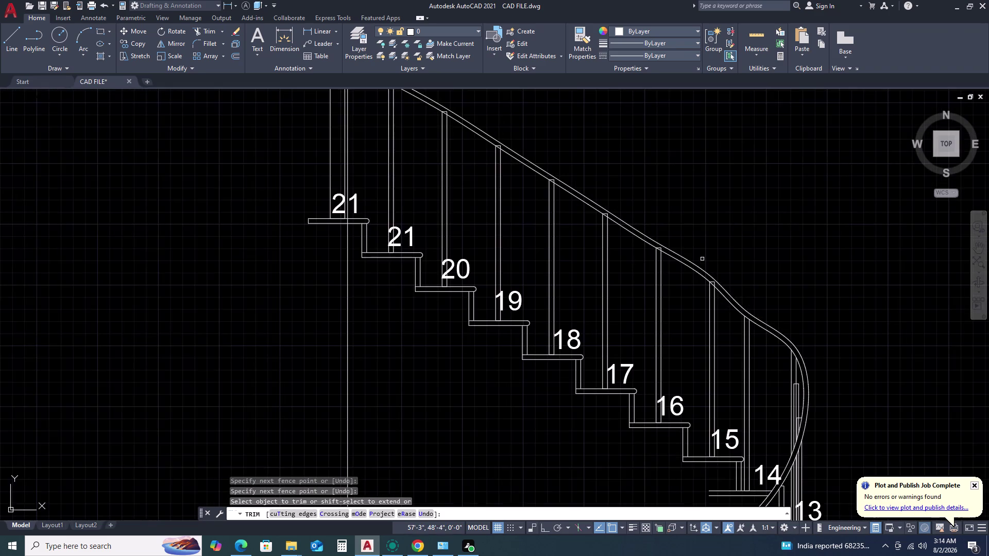
scroll(up, 3)
click(748, 352)
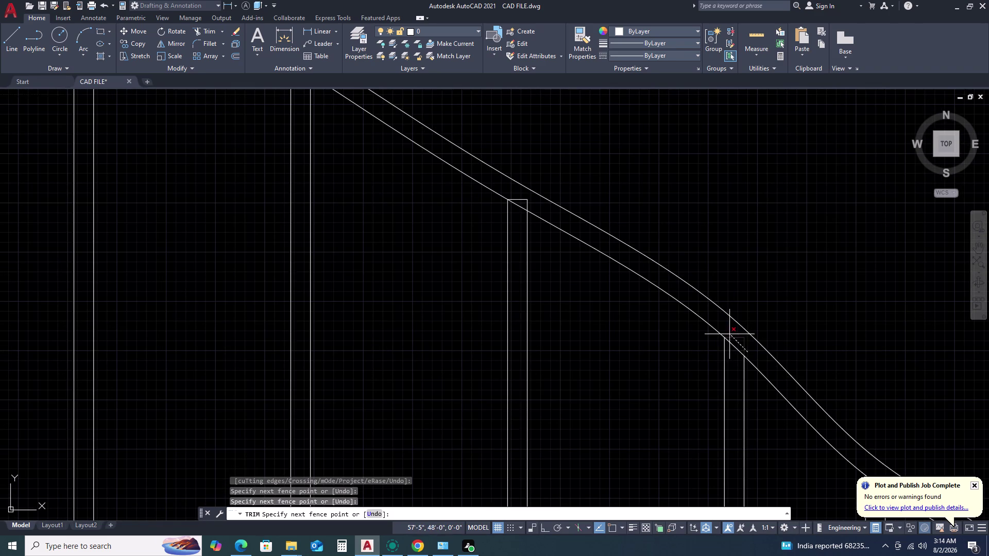
click(730, 334)
Fence-trim the next several baluster tops above the upper handrail lines.
middle_drag(563, 217, 663, 293)
middle_drag(685, 303, 737, 318)
scroll(down, 3)
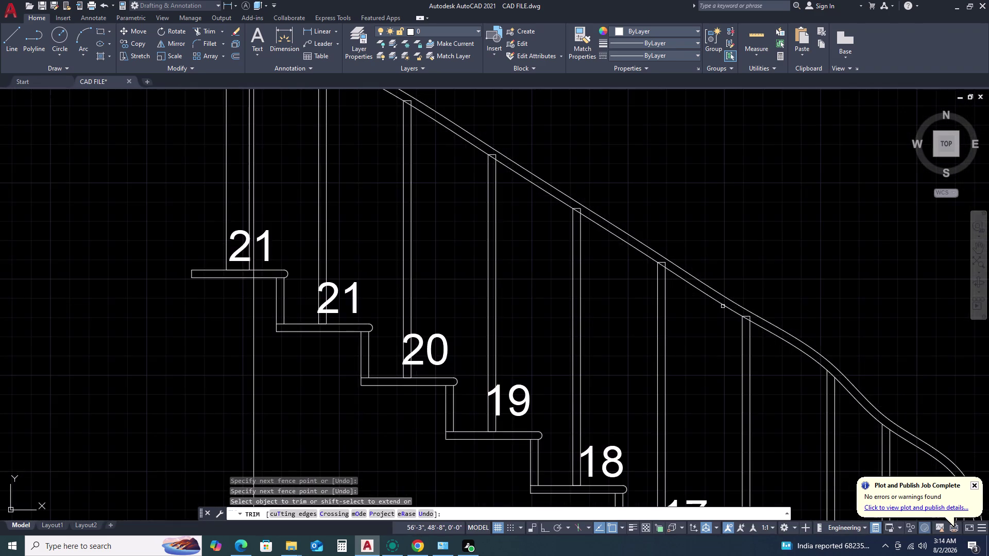
scroll(down, 3)
scroll(up, 3)
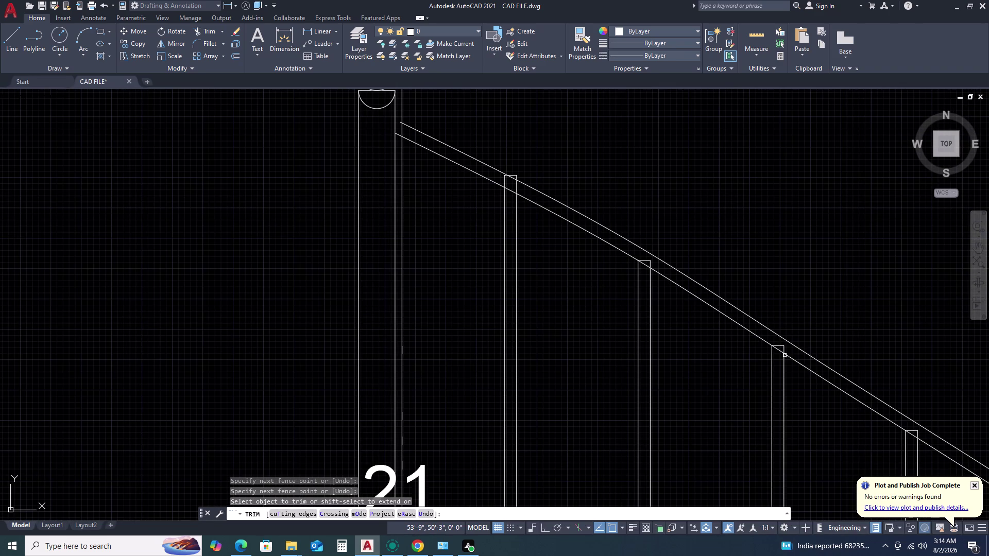
scroll(up, 3)
click(817, 351)
scroll(down, 3)
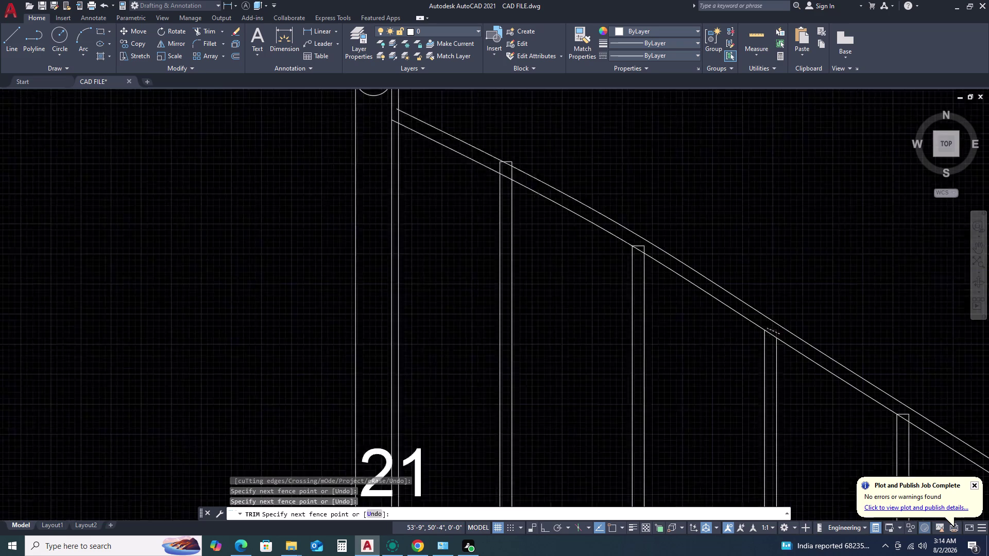
scroll(up, 3)
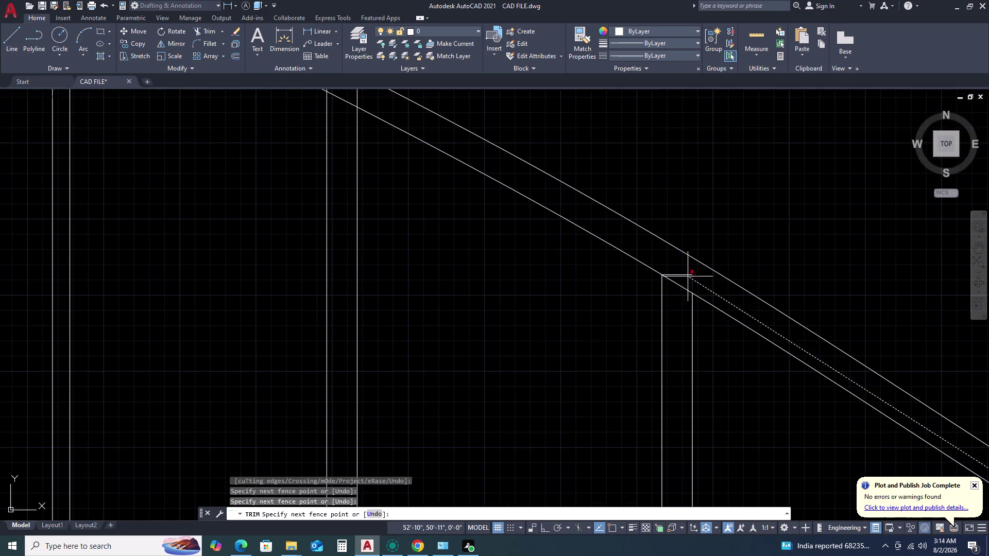
click(677, 268)
scroll(down, 3)
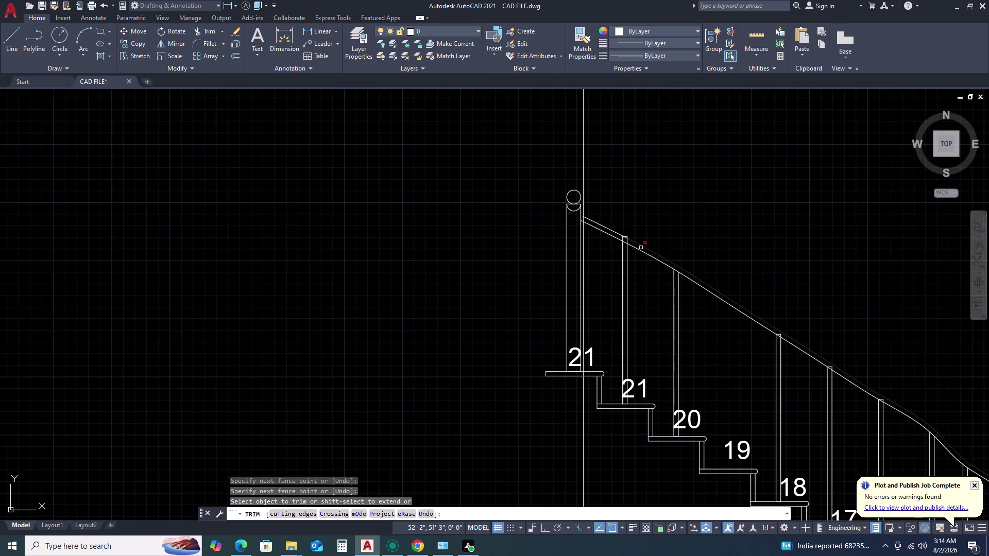
scroll(up, 3)
scroll(up, 3)
drag(651, 271, 630, 266)
click(585, 218)
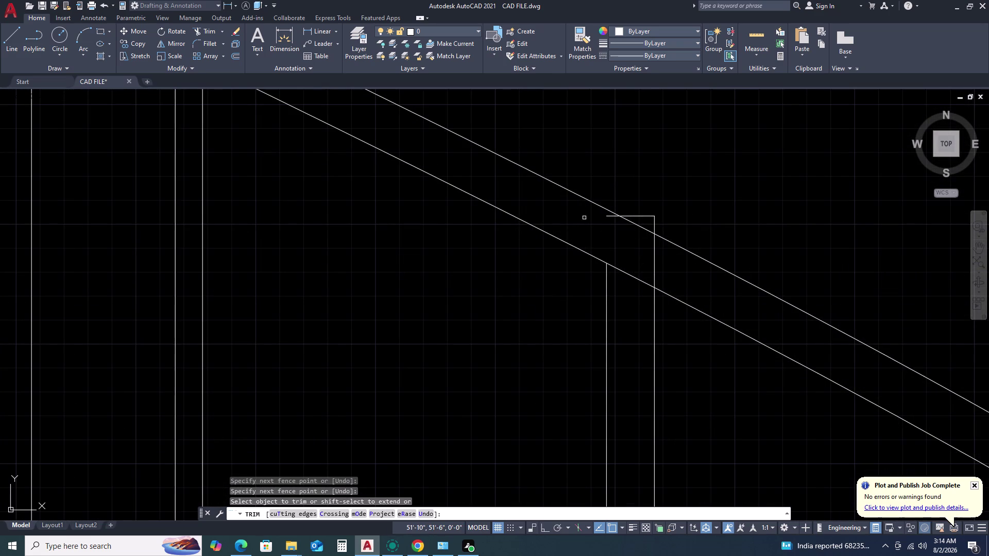
click(655, 267)
scroll(up, 3)
click(683, 251)
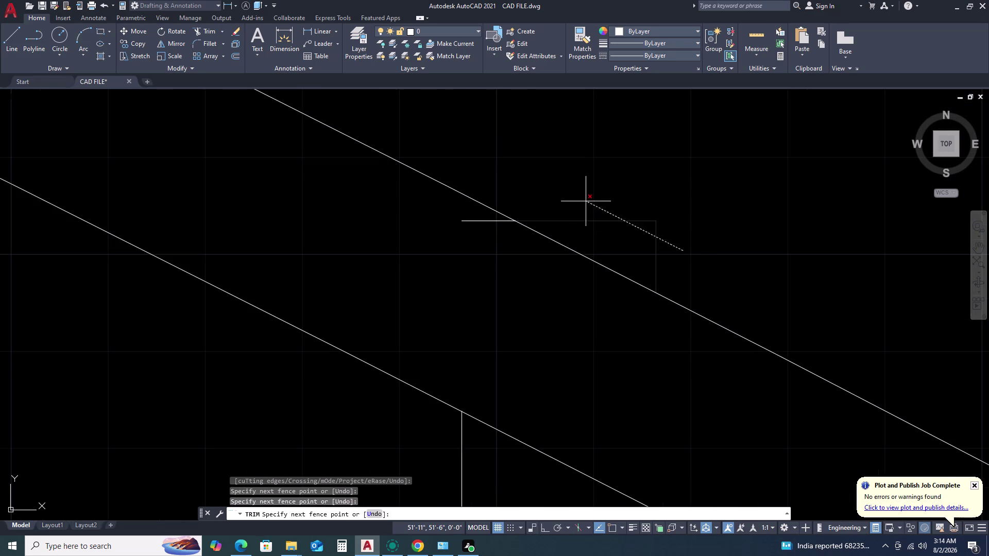
click(585, 202)
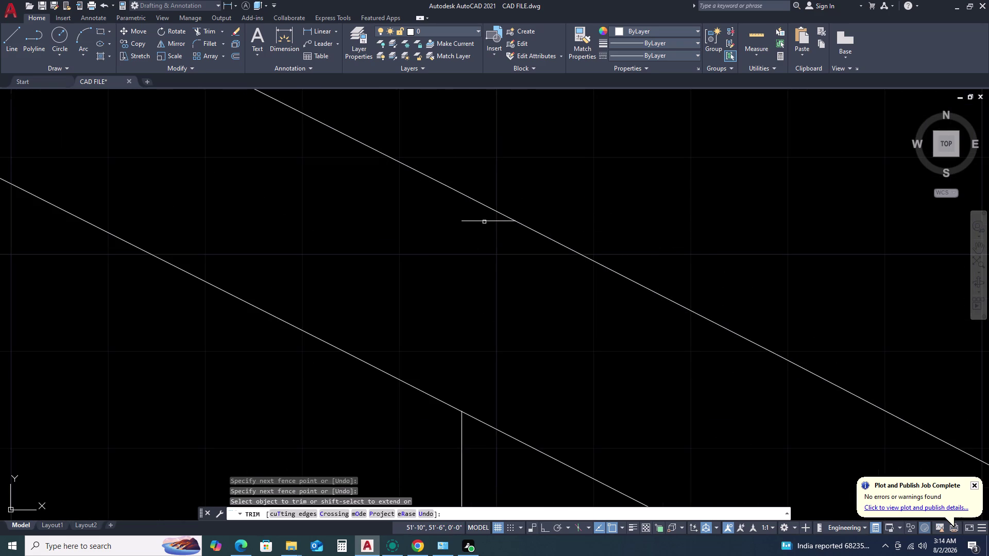
click(479, 222)
scroll(down, 3)
scroll(down, 3)
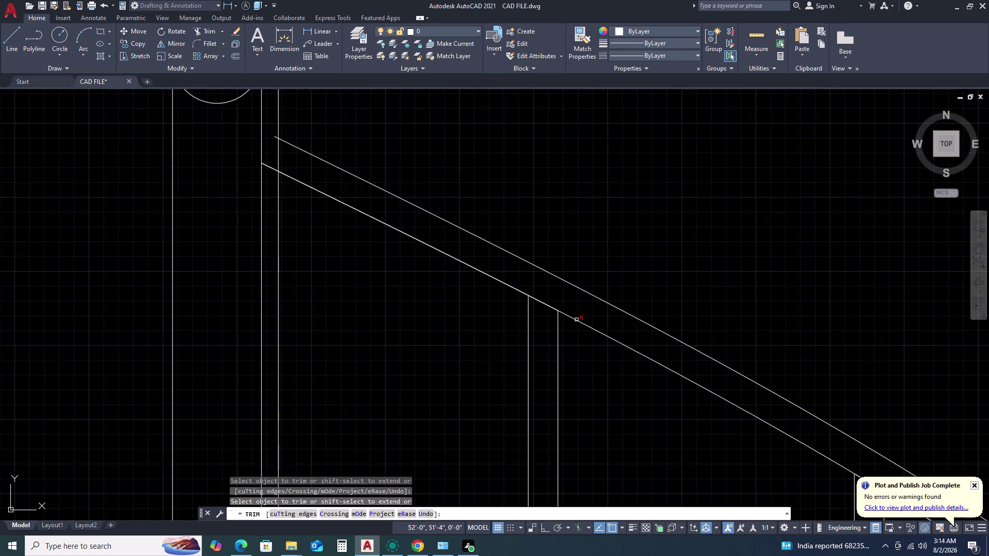
Trim the following baluster ends further along the handrail.
middle_drag(654, 350, 569, 284)
scroll(up, 3)
scroll(up, 3)
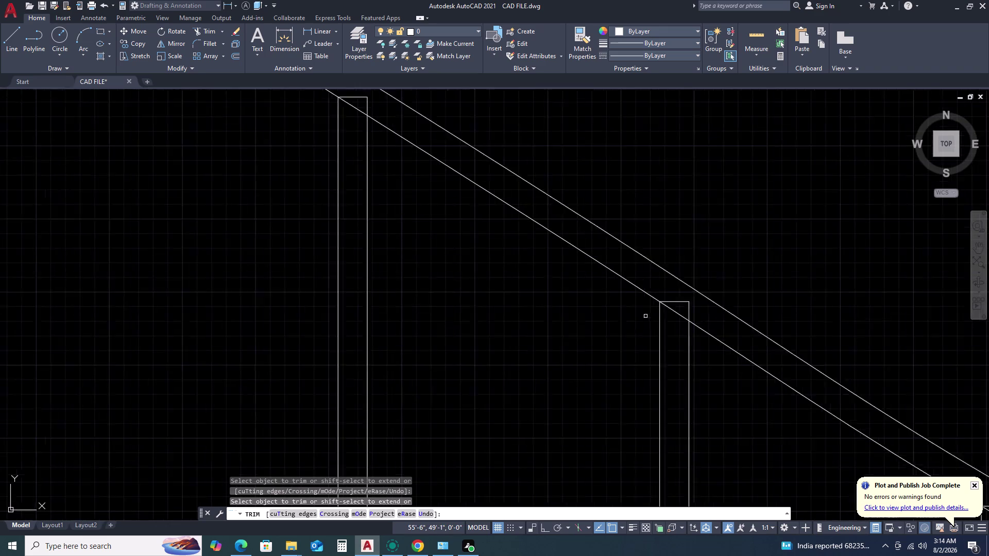
scroll(up, 3)
drag(758, 315, 744, 307)
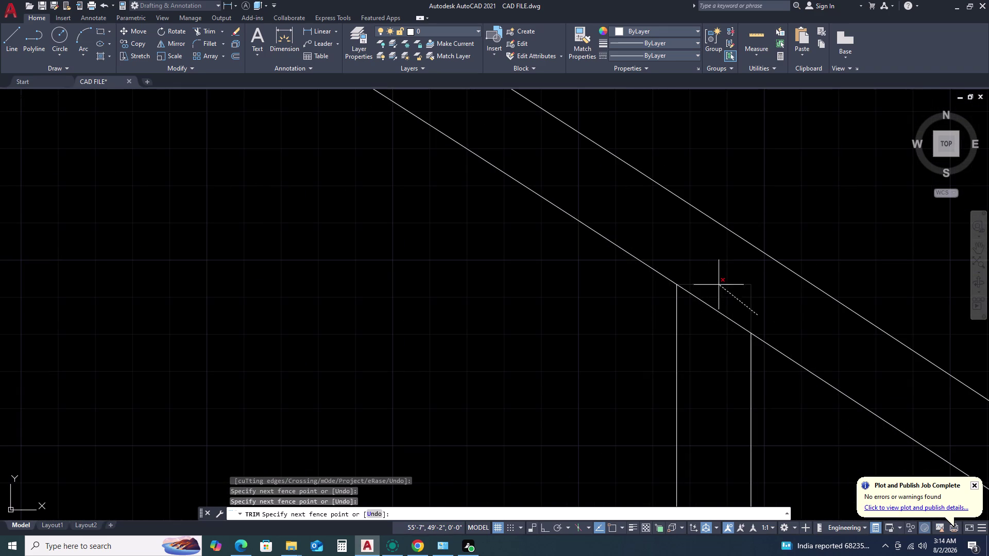
click(721, 285)
click(721, 284)
scroll(down, 3)
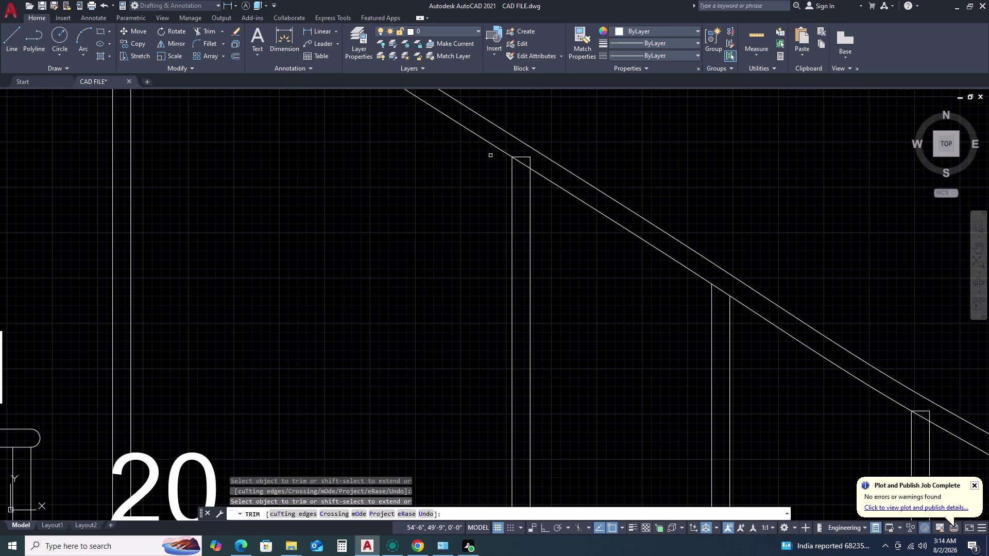
scroll(up, 3)
scroll(up, 3)
click(663, 291)
click(571, 184)
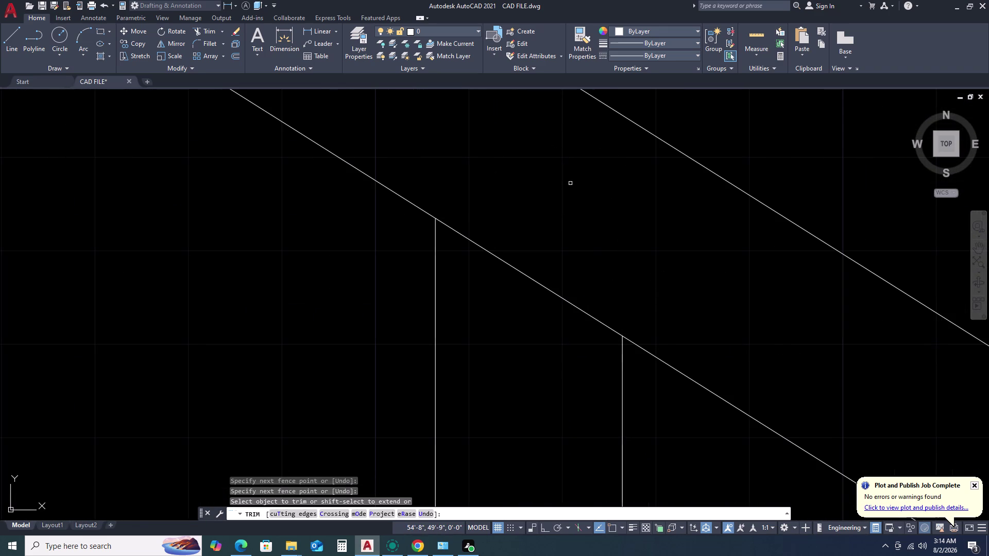
scroll(down, 3)
scroll(down, 3)
Trim the remaining baluster top still poking above the handrail.
middle_drag(768, 298, 547, 200)
scroll(down, 3)
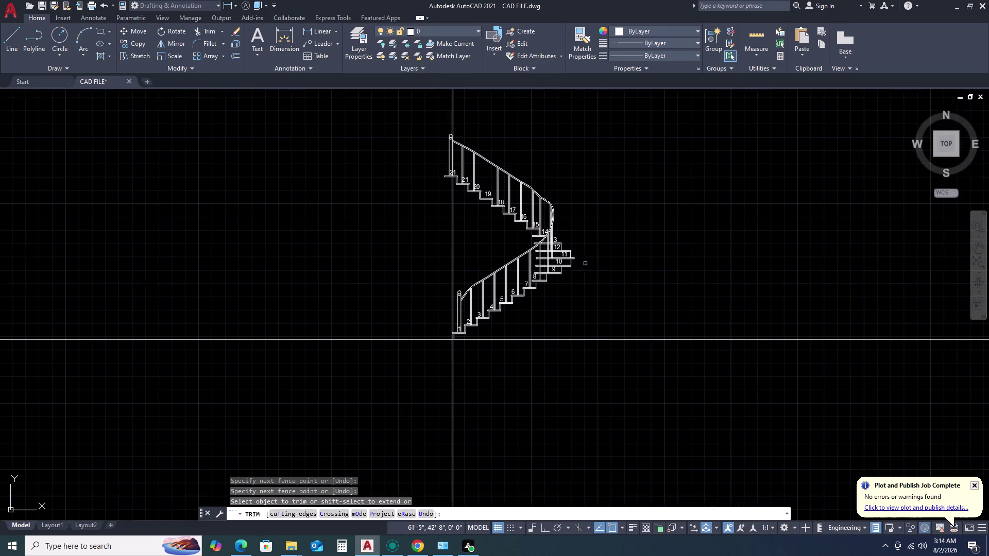
scroll(up, 3)
scroll(up, 3)
scroll(down, 3)
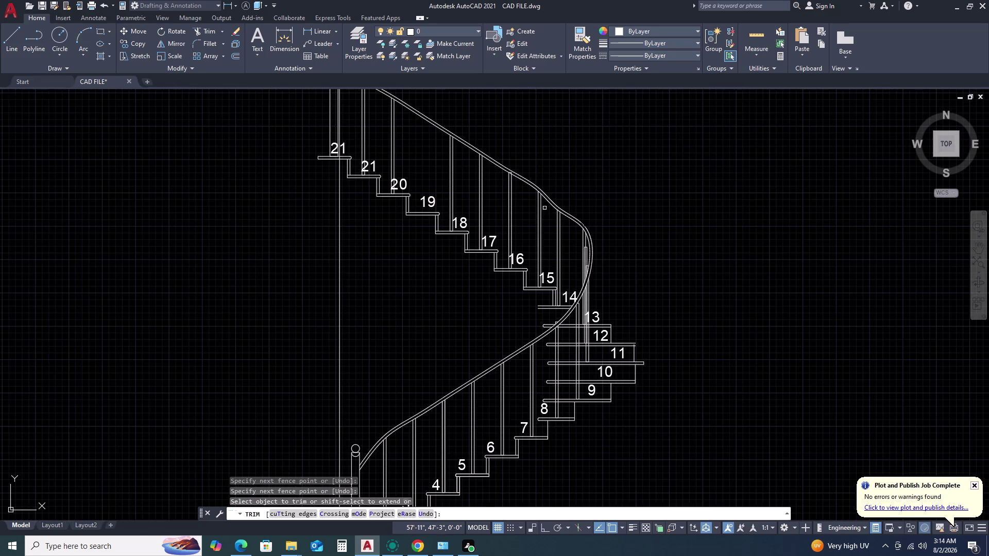
scroll(up, 3)
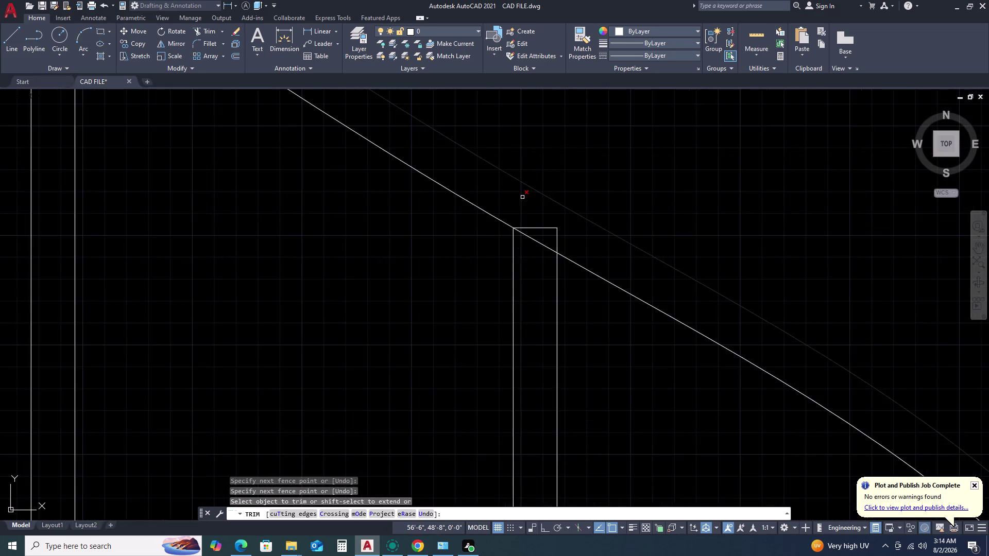
scroll(up, 3)
drag(621, 293, 616, 293)
click(539, 231)
scroll(down, 3)
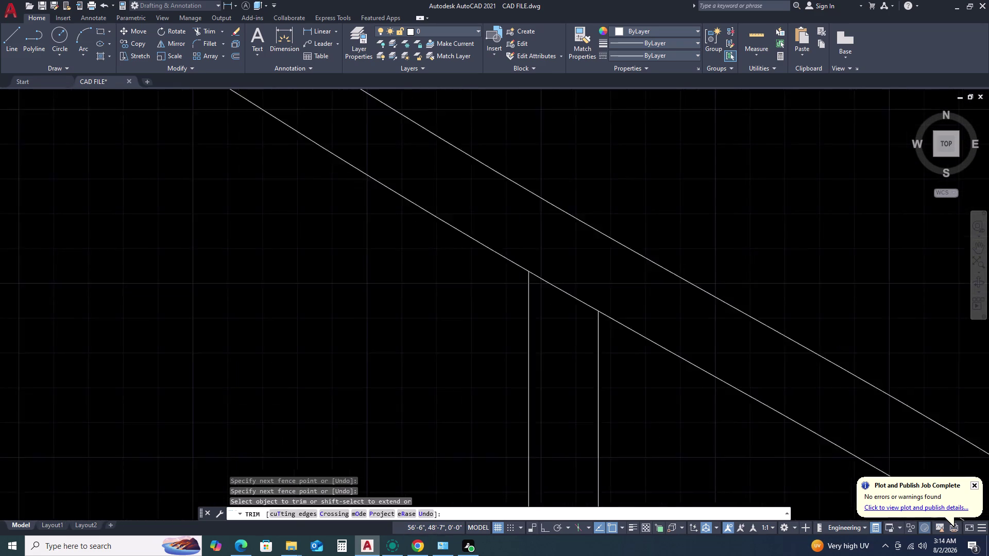
scroll(down, 3)
Pan and zoom around the whole stair section to inspect the trimmed balusters.
middle_drag(656, 344, 609, 276)
scroll(down, 3)
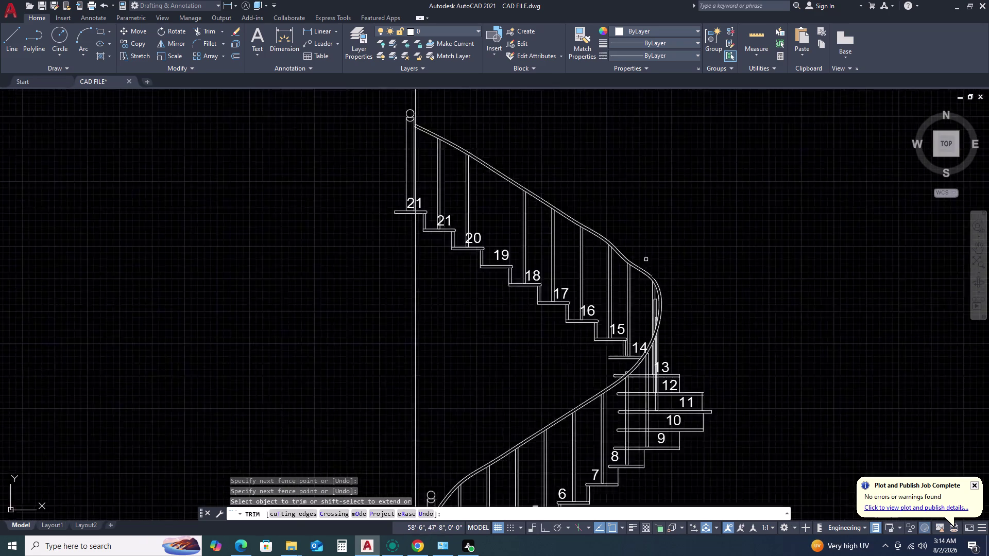
scroll(down, 3)
scroll(up, 3)
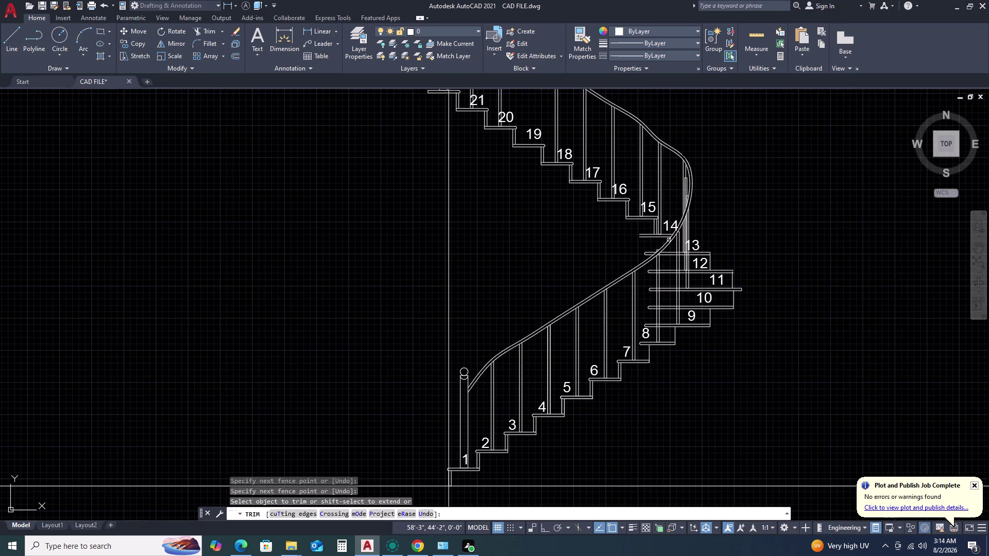
scroll(up, 3)
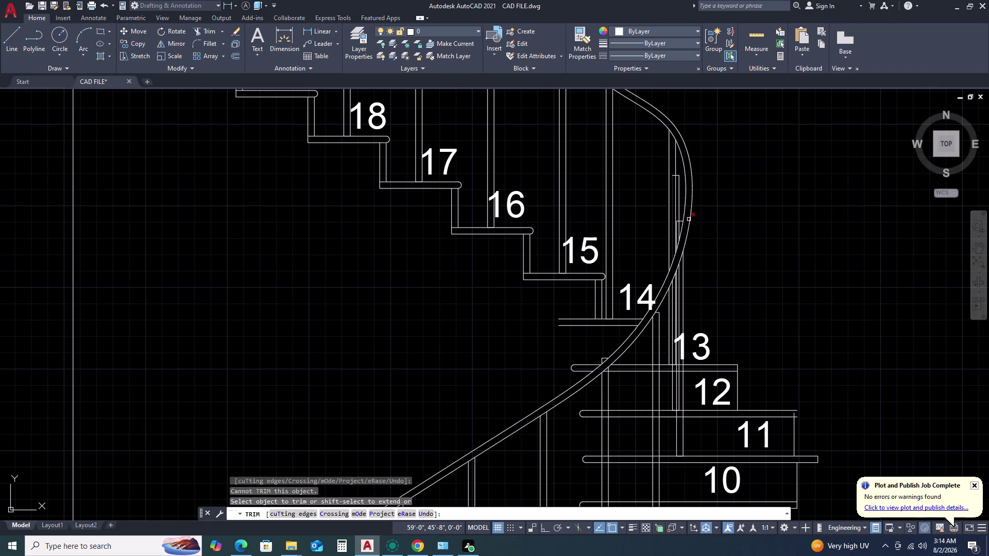
scroll(up, 3)
scroll(down, 3)
scroll(down, 3)
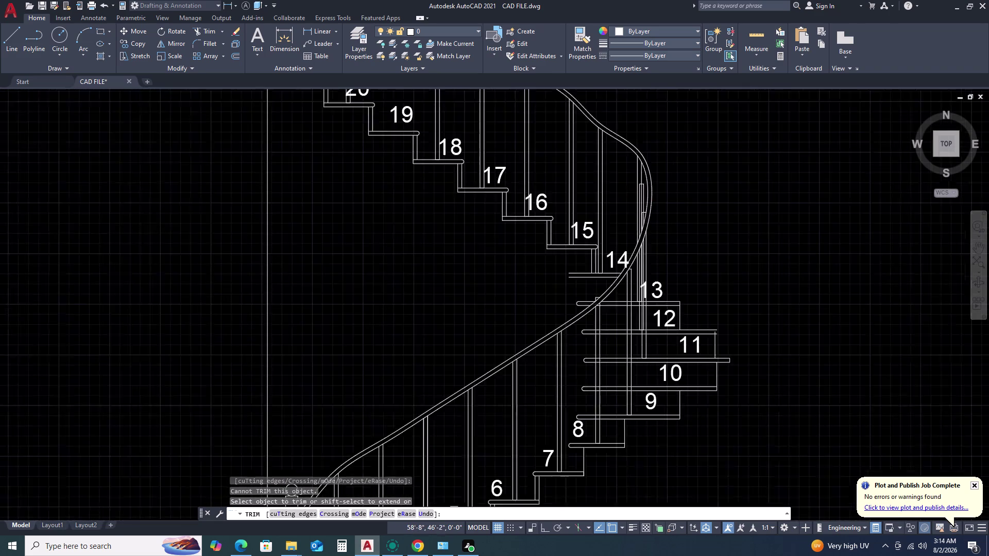
scroll(up, 3)
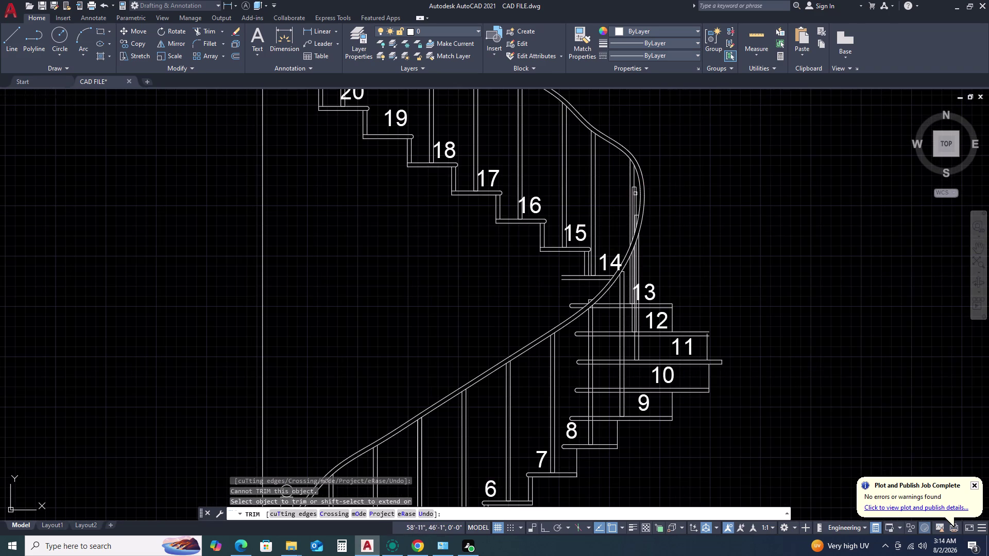
scroll(up, 3)
scroll(down, 3)
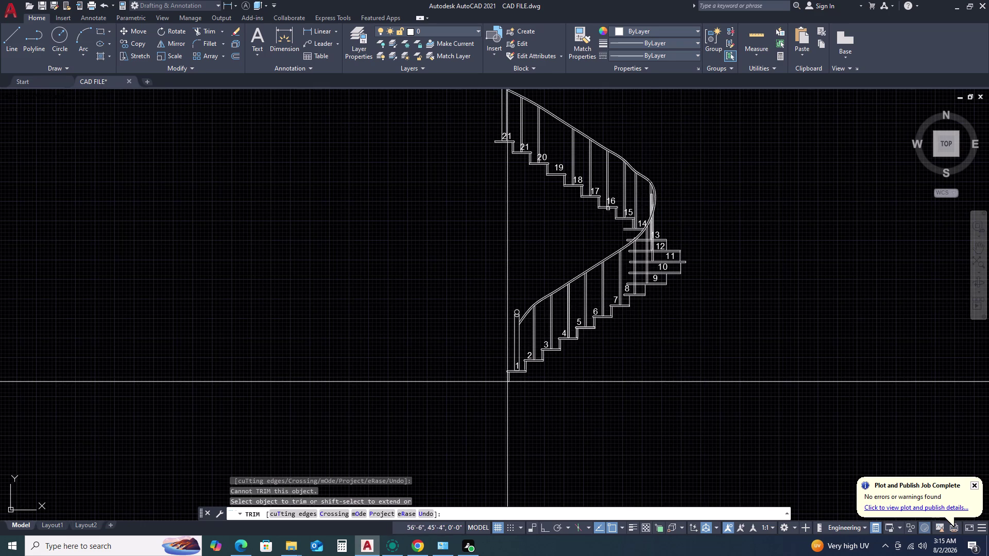
middle_drag(667, 202, 667, 233)
middle_click(667, 235)
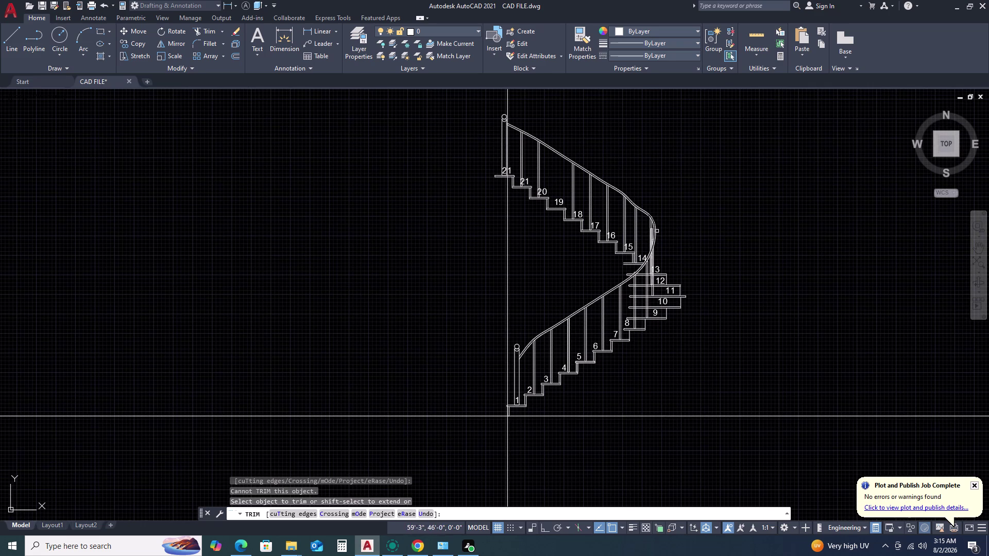
scroll(up, 3)
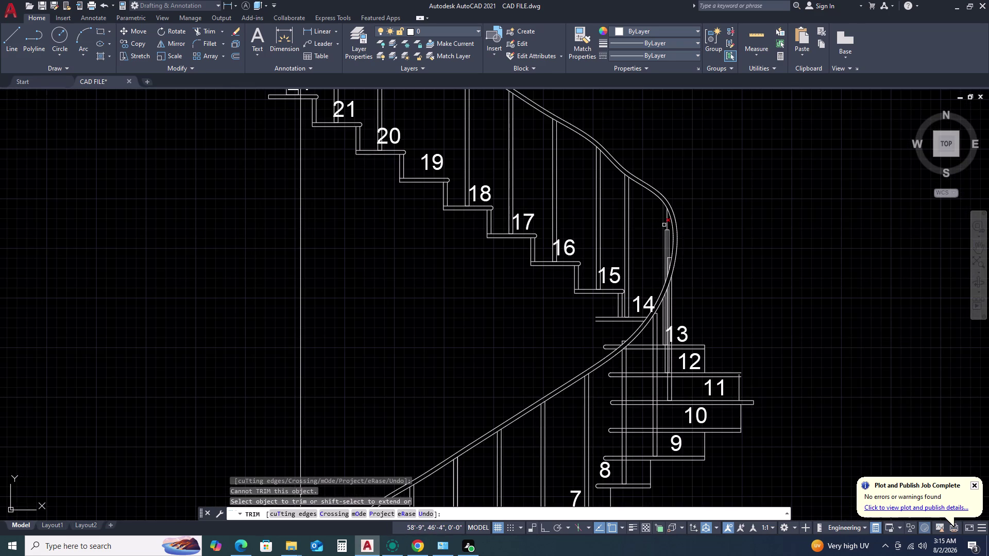
Undo the previous baluster trims with repeated Ctrl+Z.
key(ctrl+z)
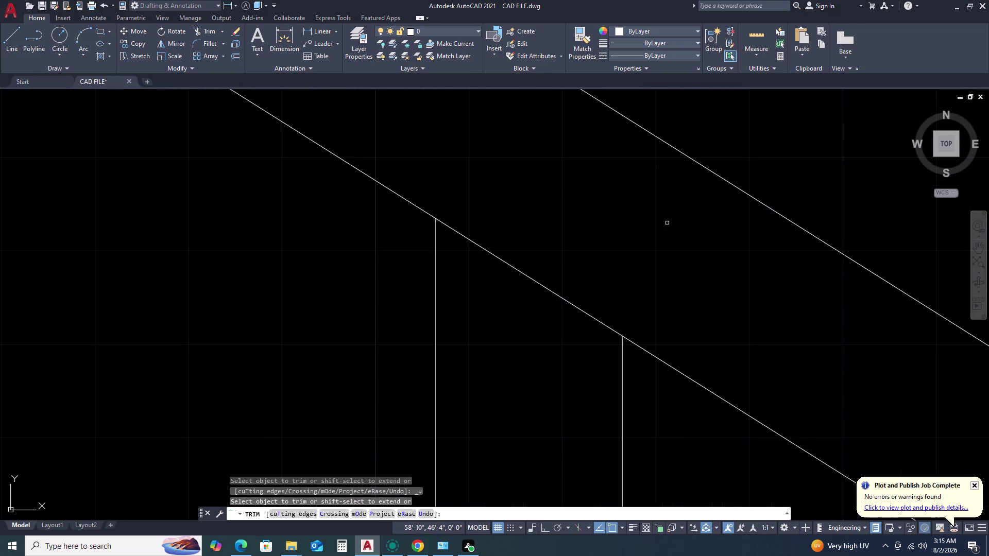
key(ctrl+z)
key(ctrl+z)
key(ctrl+z)
key(ctrl+z)
key(ctrl+z)
key(ctrl+z)
key(ctrl+z)
key(ctrl+z)
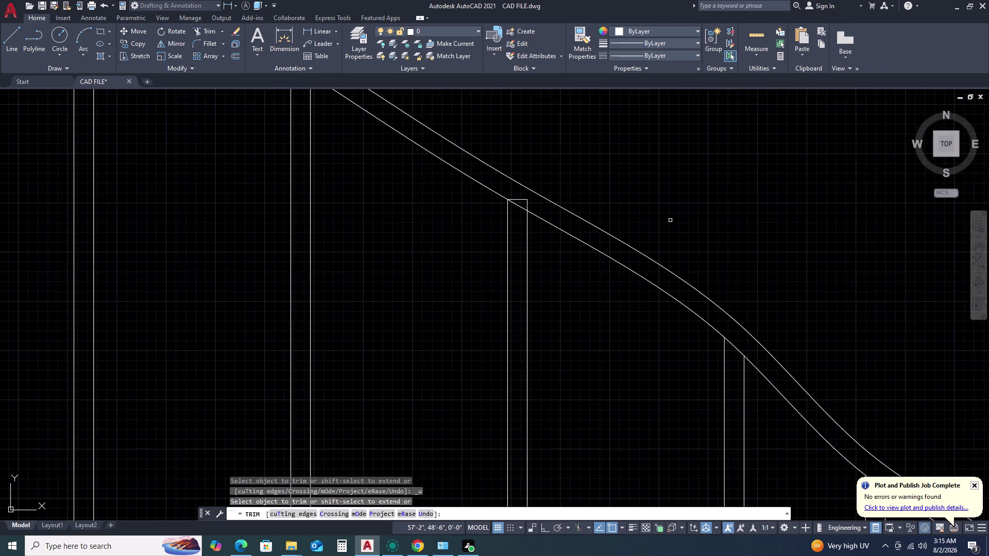
key(ctrl+z)
key(ctrl+z)
key(ctrl+z)
key(ctrl+z)
key(ctrl+z)
key(ctrl+z)
key(ctrl+z)
key(ctrl+z)
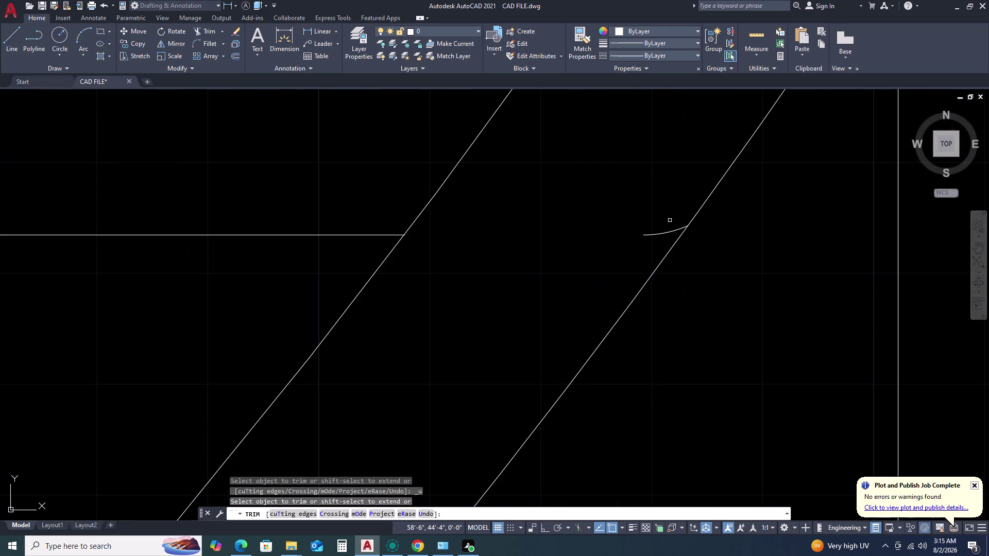
key(ctrl+z)
key(ctrl+z)
key(ctrl+z)
key(ctrl+z)
key(ctrl+z)
key(ctrl+z)
key(ctrl+z)
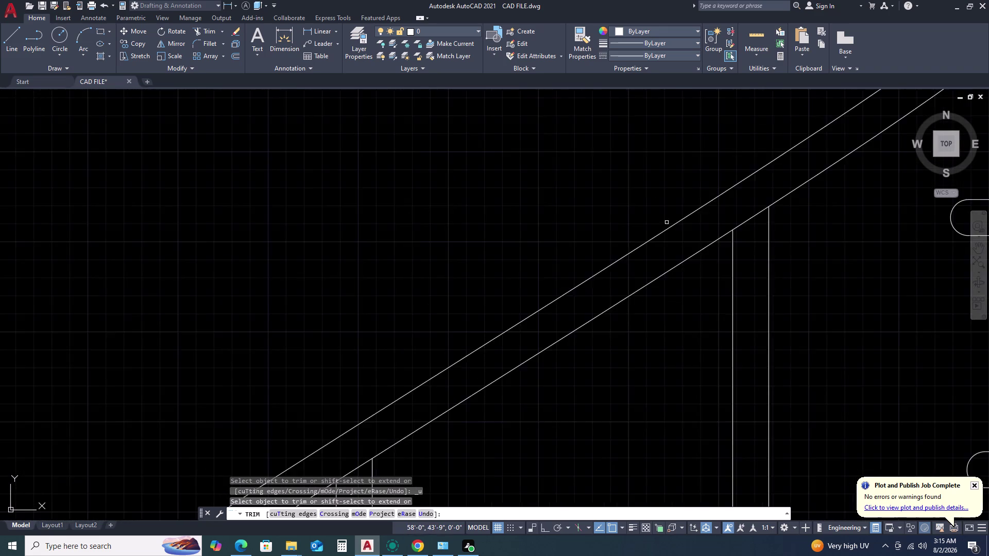
key(ctrl+z)
key(ctrl+z)
key(ctrl+z)
key(ctrl+z)
key(ctrl+z)
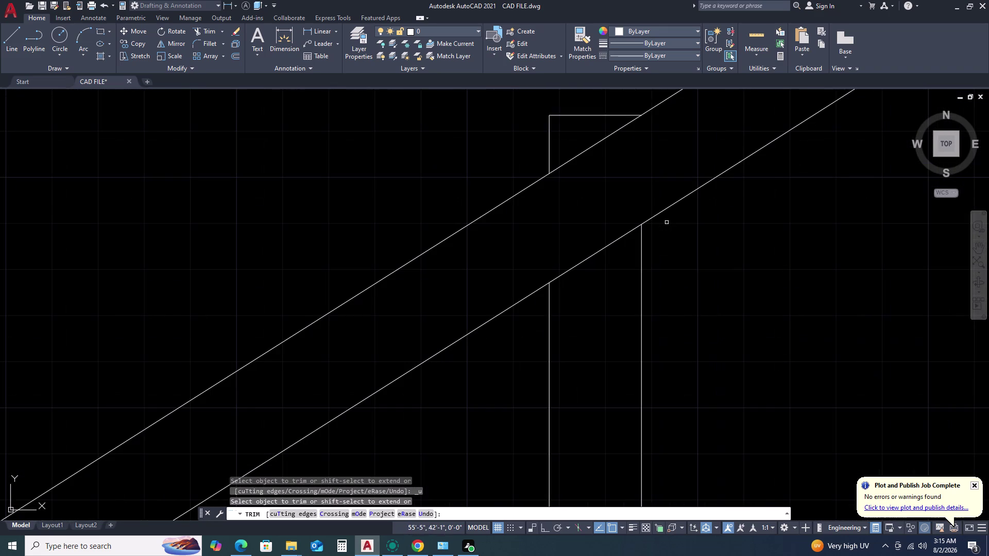
key(ctrl+z)
key(ctrl+z)
key(ctrl+z)
key(ctrl+z)
key(ctrl+z)
key(ctrl+z)
key(ctrl+z)
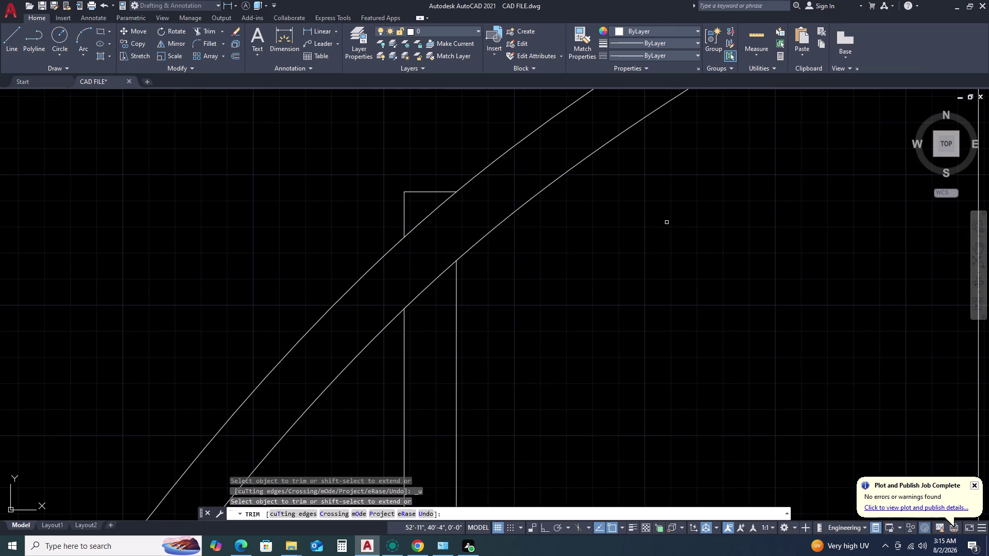
key(ctrl+z)
key(ctrl+z)
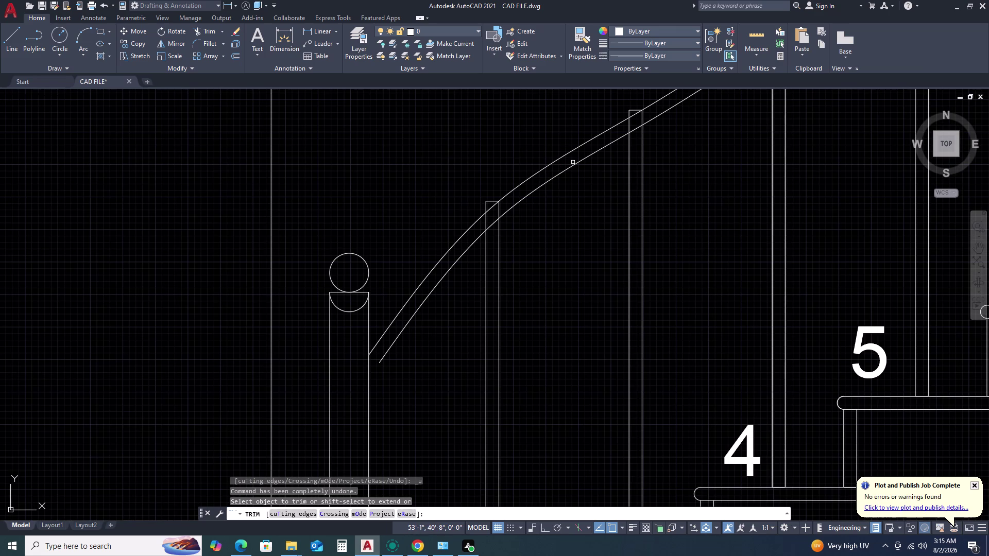
Cancel Trim and delete both curved handrail lines near the newel post.
key(Escape)
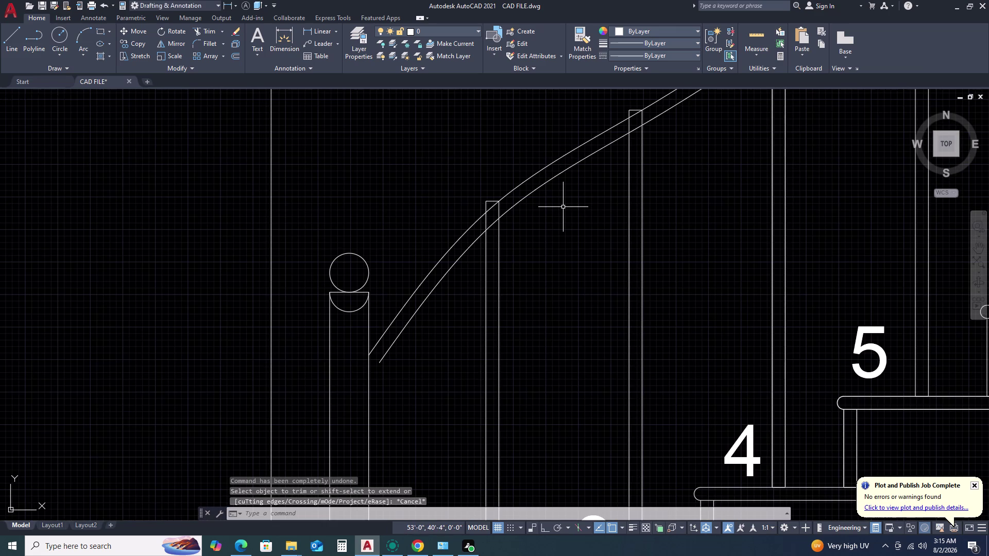
click(562, 241)
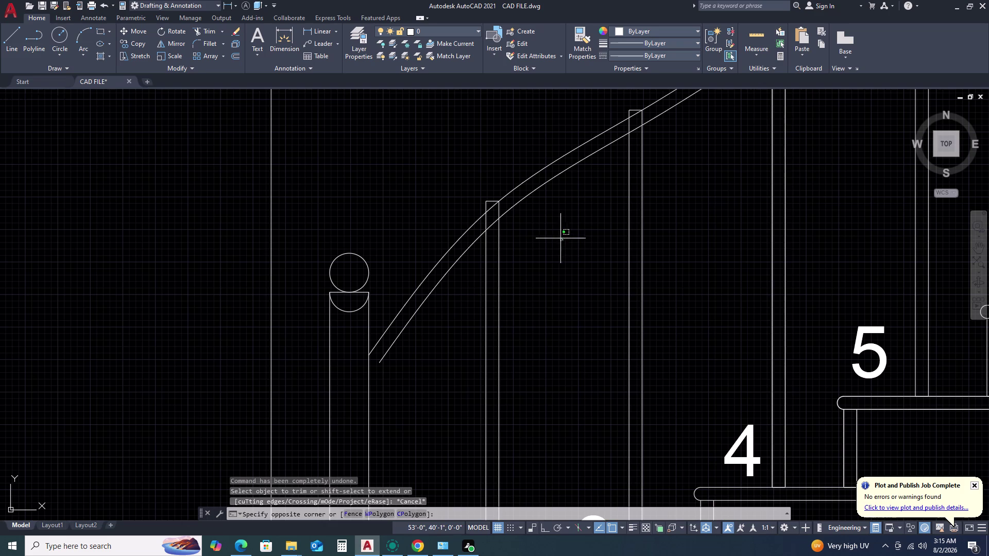
click(556, 141)
key(Delete)
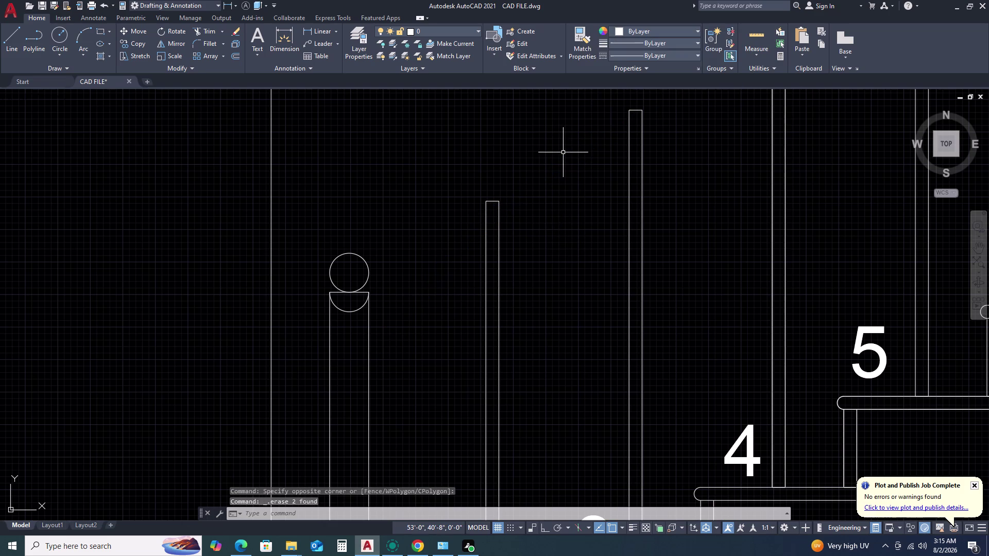
Start a spline (SPL) at the newel post top and through the lower-flight baluster tops.
key(p)
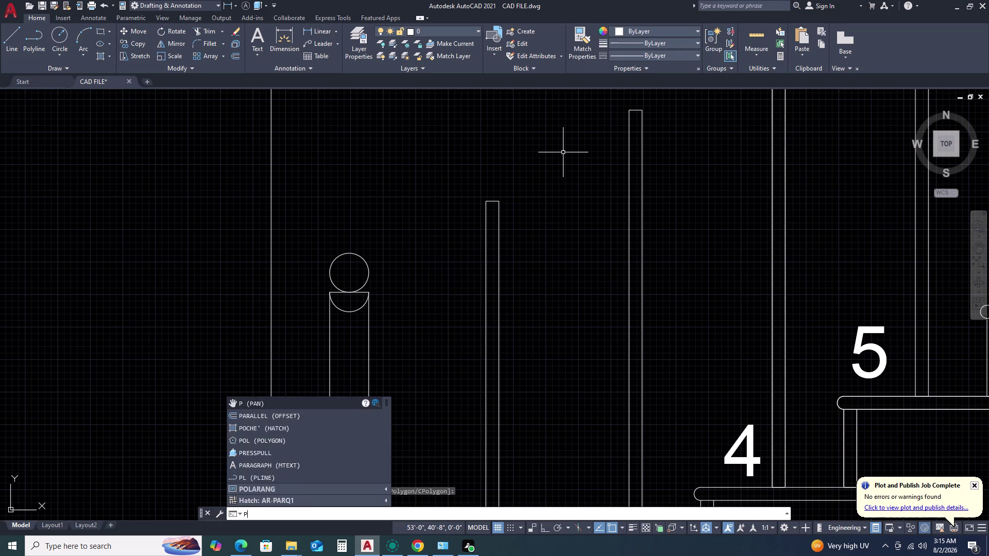
key(BackSpace)
text(SPL)
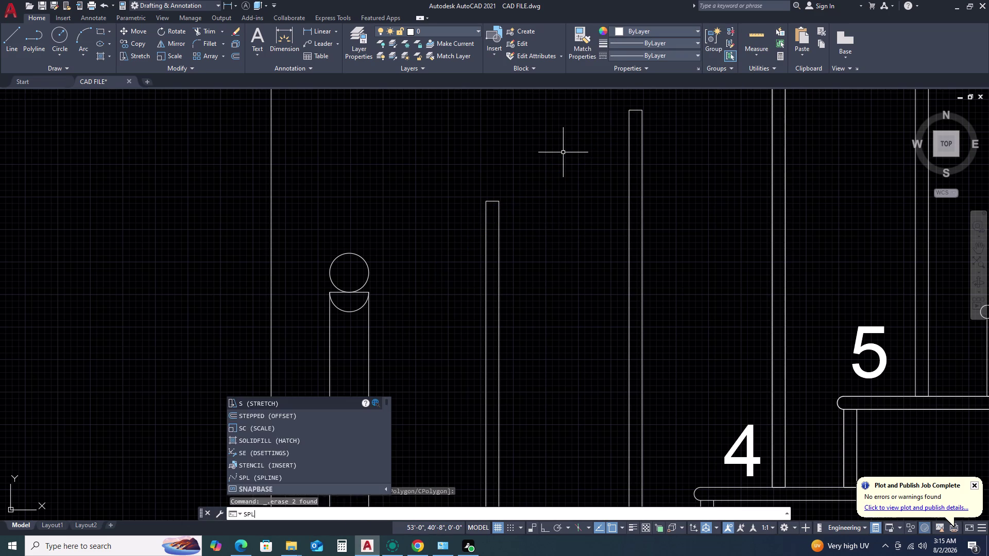
key(space)
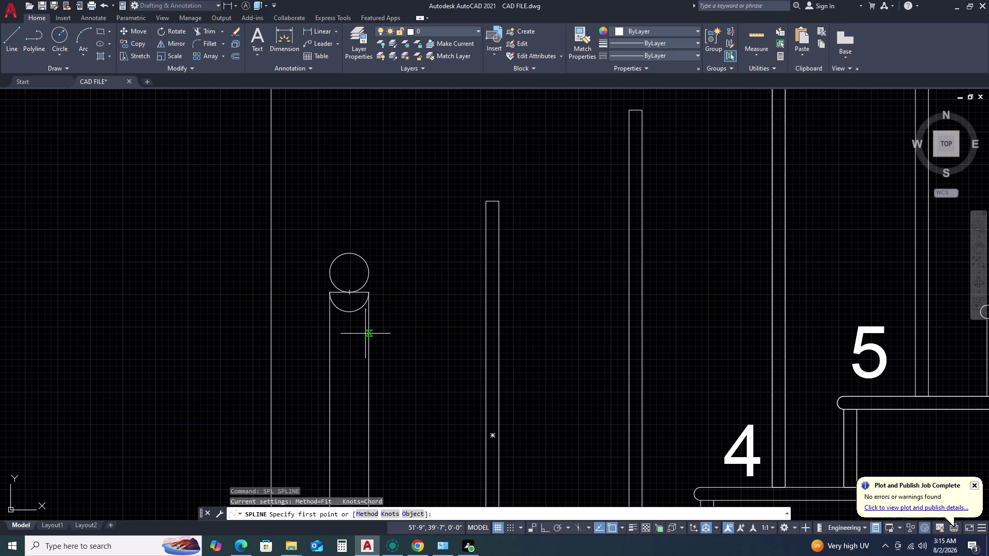
click(368, 342)
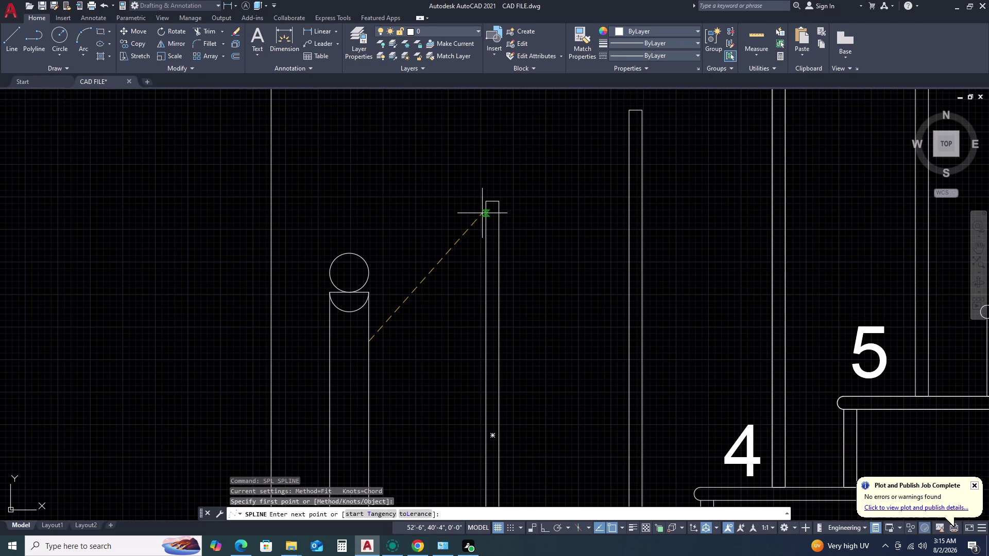
click(501, 201)
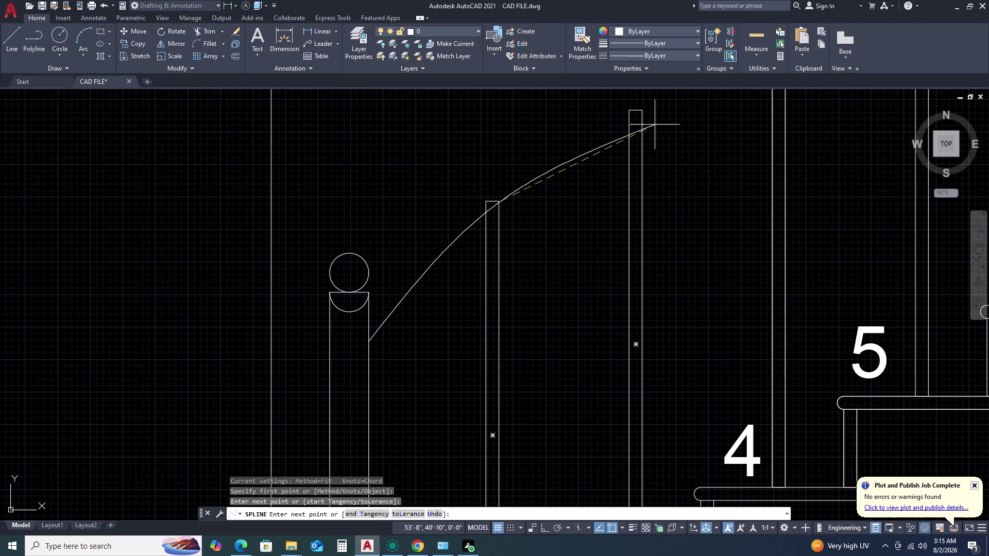
click(641, 112)
middle_click(720, 203)
middle_drag(720, 203, 335, 430)
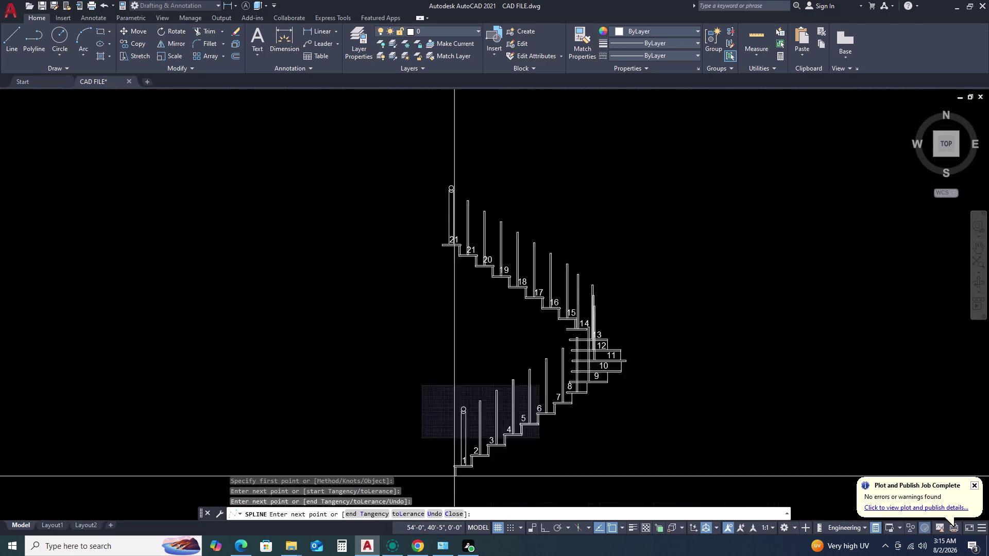
middle_drag(363, 422, 379, 207)
middle_click(379, 120)
scroll(up, 3)
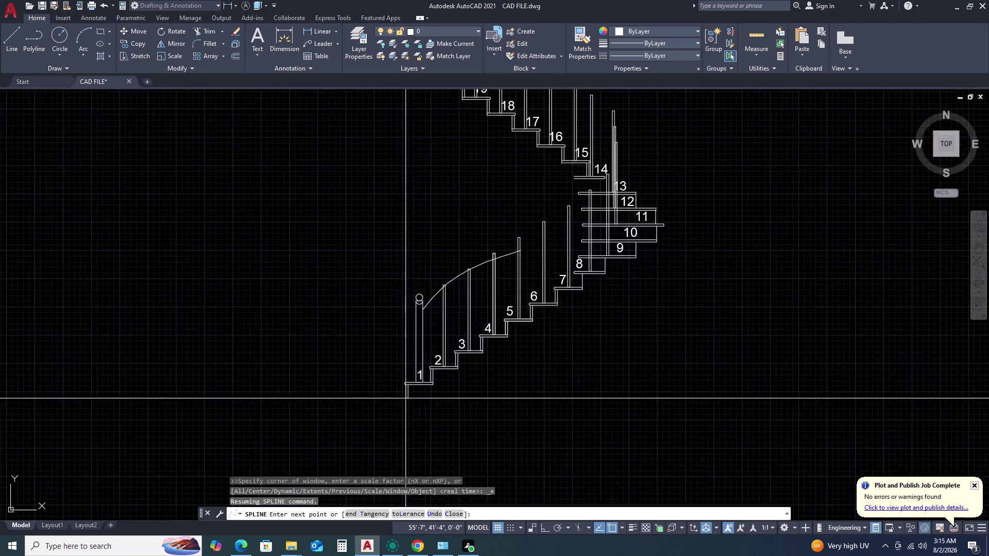
scroll(up, 3)
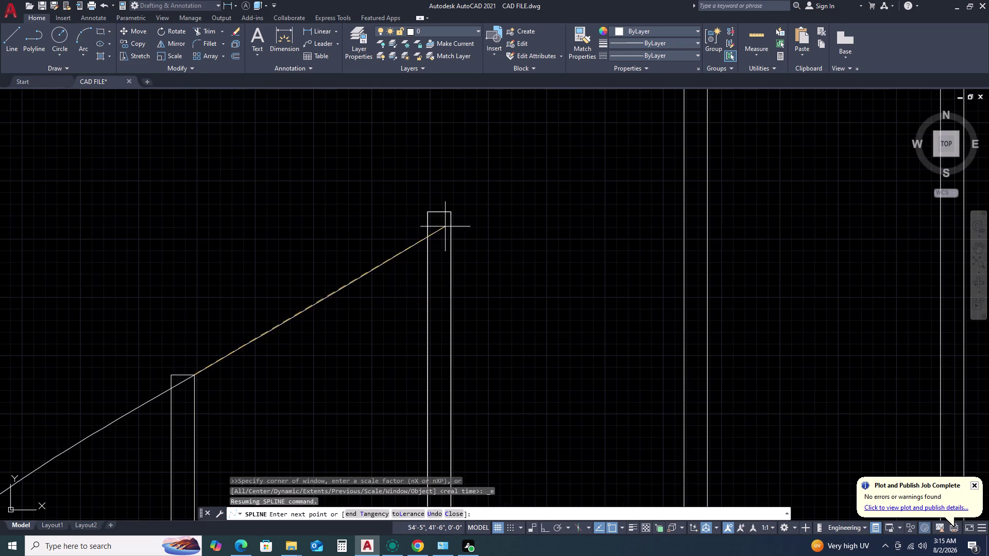
click(453, 215)
scroll(down, 3)
scroll(up, 3)
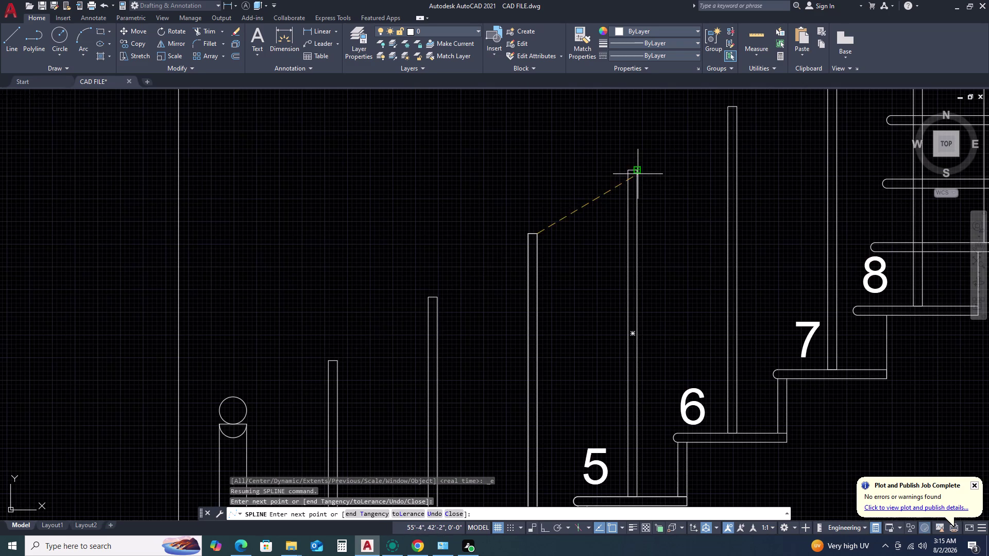
click(639, 172)
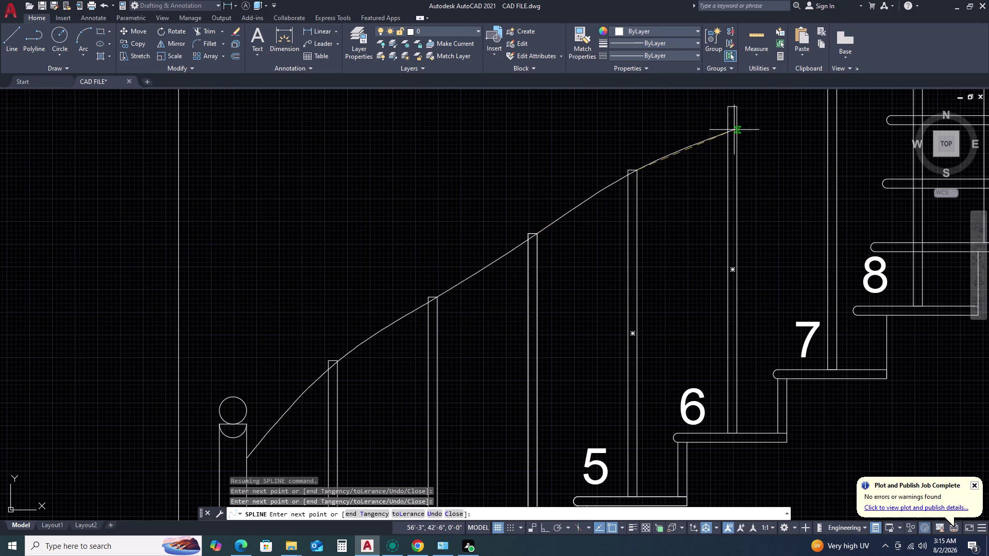
click(736, 109)
scroll(down, 3)
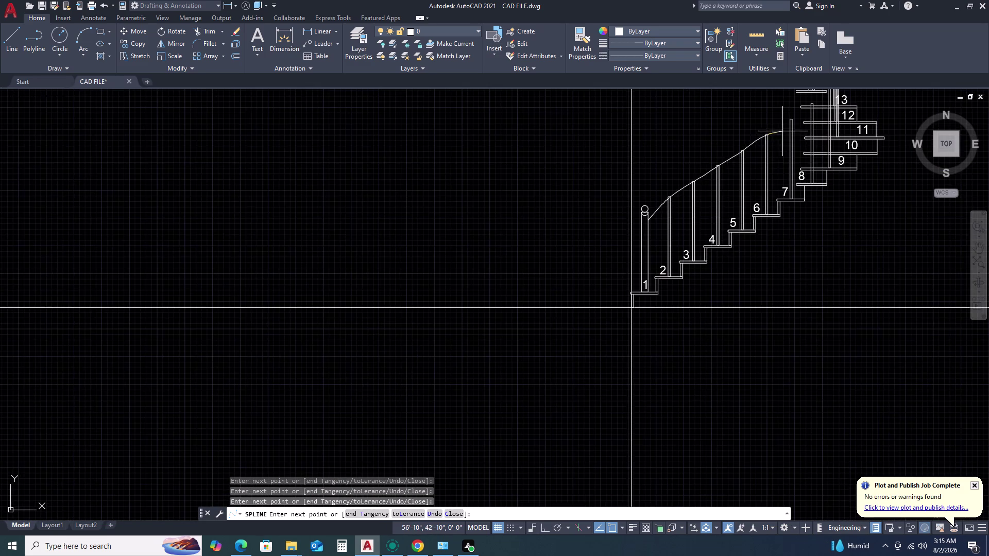
middle_drag(781, 132, 590, 223)
scroll(up, 3)
scroll(up, 3)
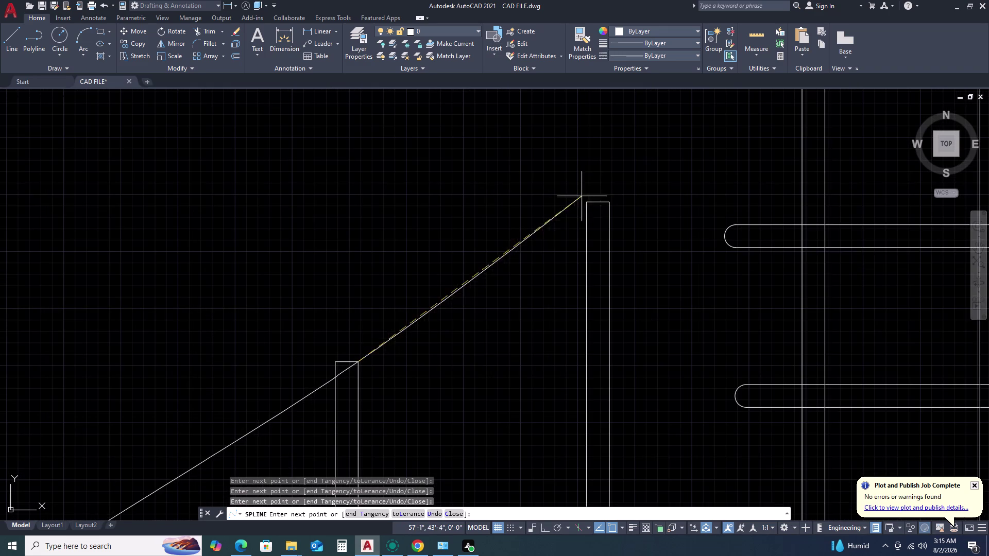
scroll(down, 3)
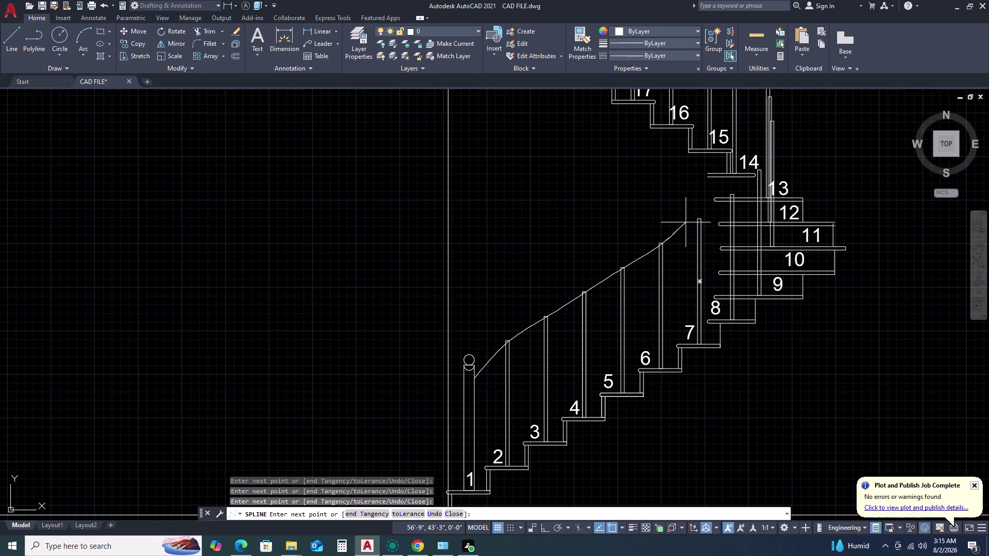
scroll(up, 3)
click(689, 215)
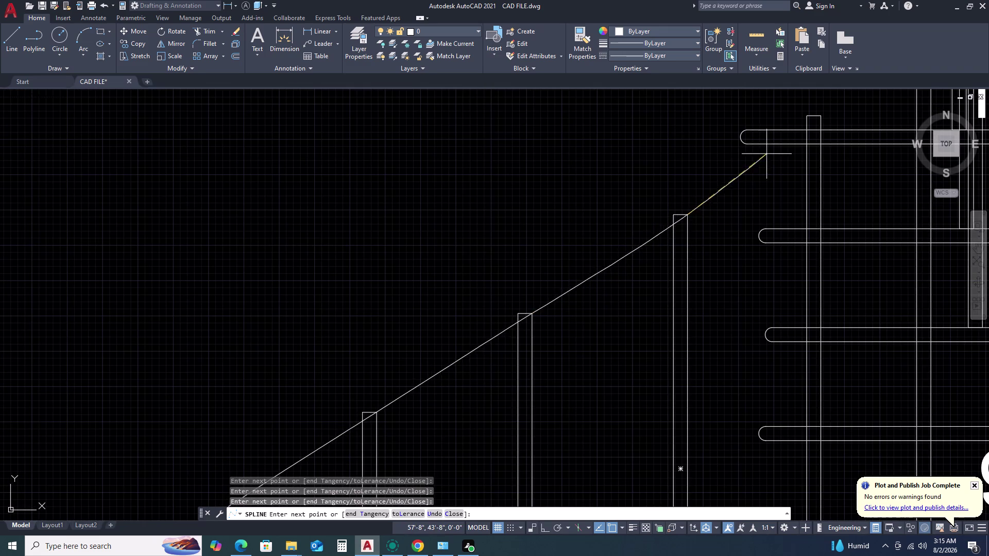
click(820, 117)
scroll(down, 3)
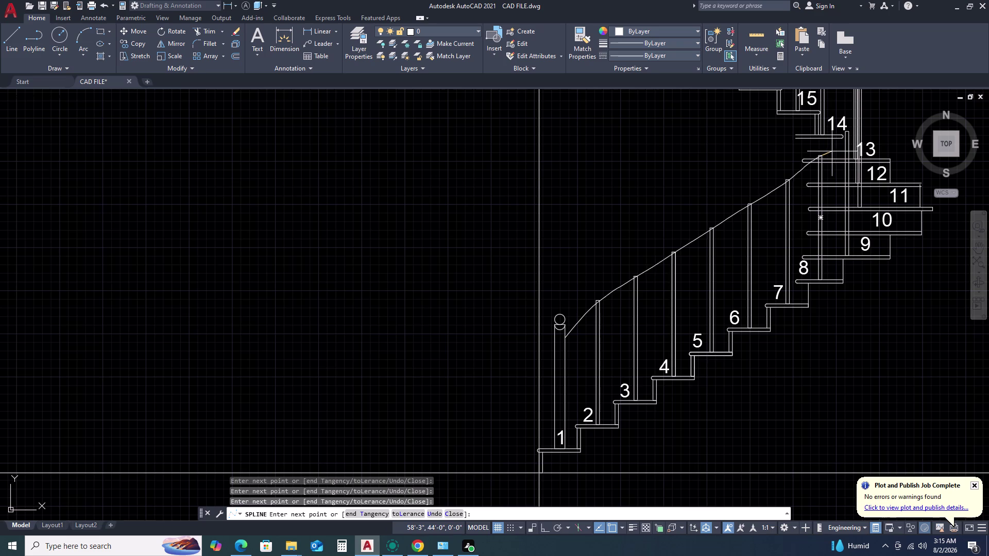
scroll(down, 3)
middle_drag(829, 158, 743, 244)
scroll(up, 3)
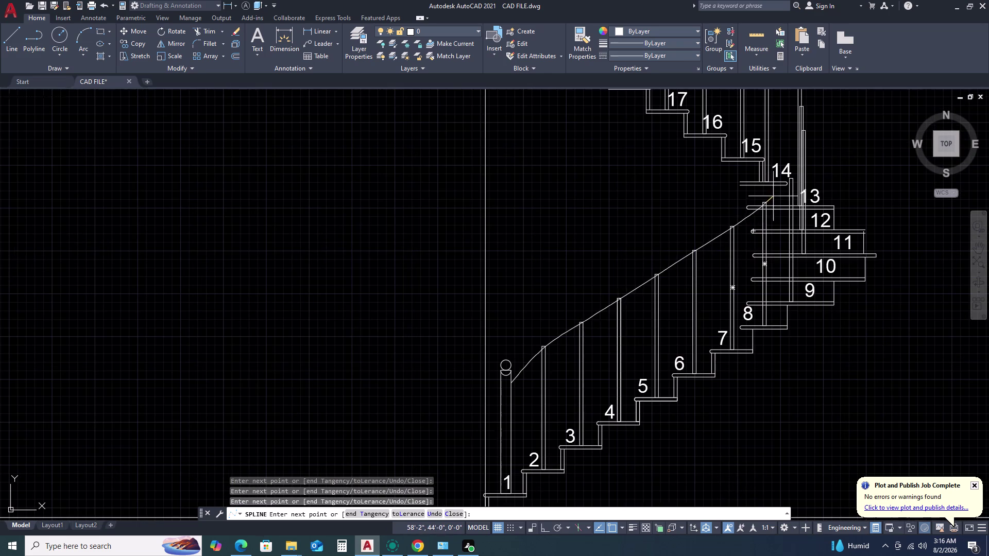
middle_drag(773, 194, 698, 275)
scroll(up, 3)
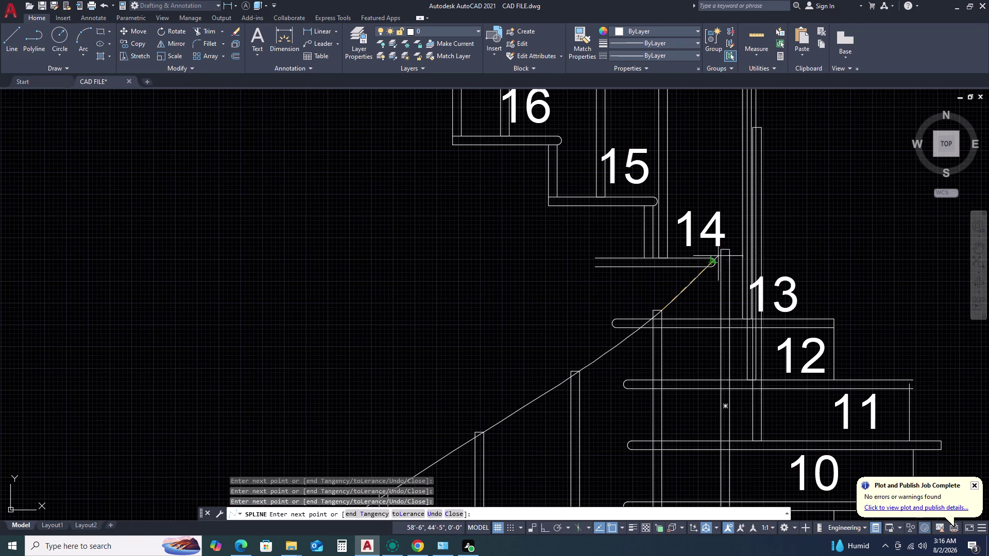
Carry the spline past step 14, over the landing post, into the upper flight.
click(731, 251)
scroll(down, 3)
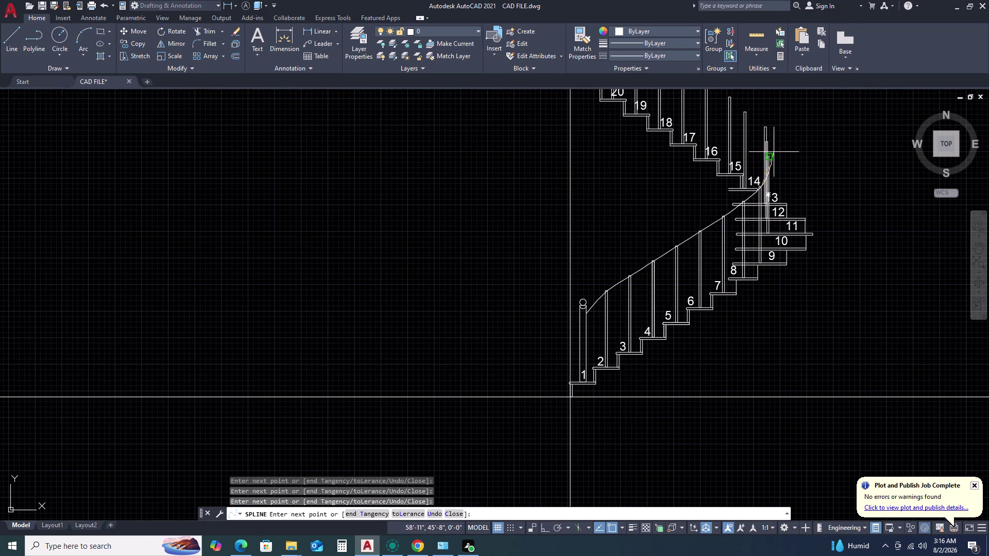
scroll(up, 3)
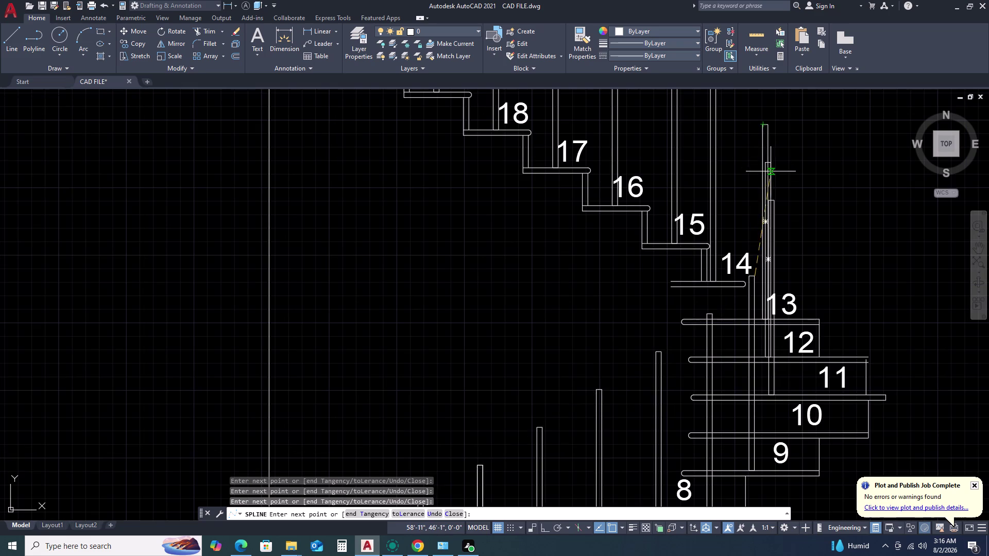
scroll(up, 3)
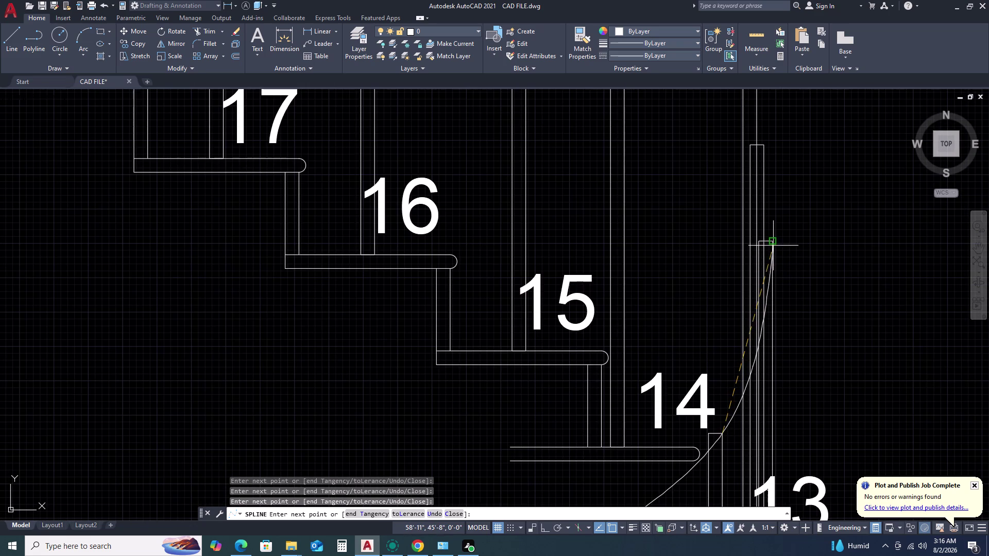
click(773, 244)
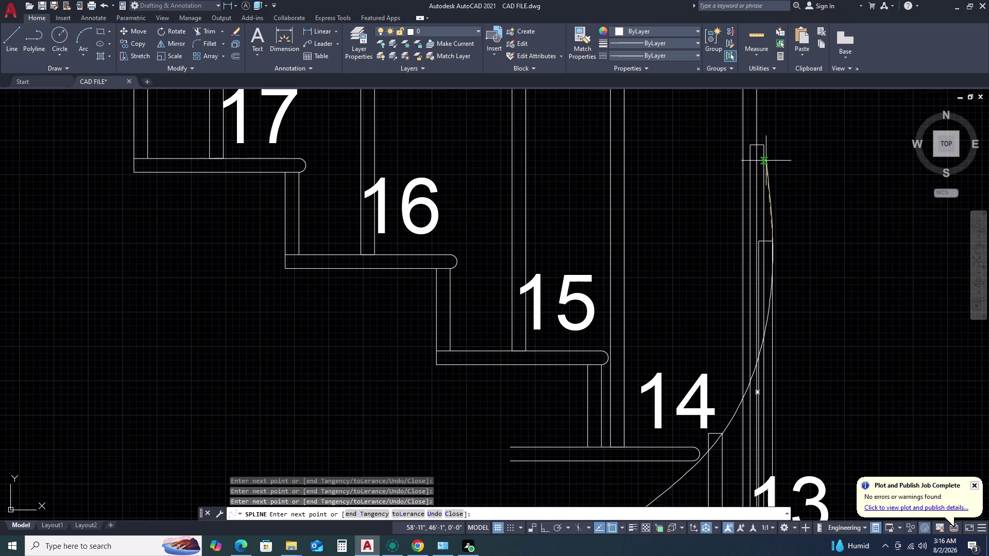
click(750, 145)
scroll(down, 3)
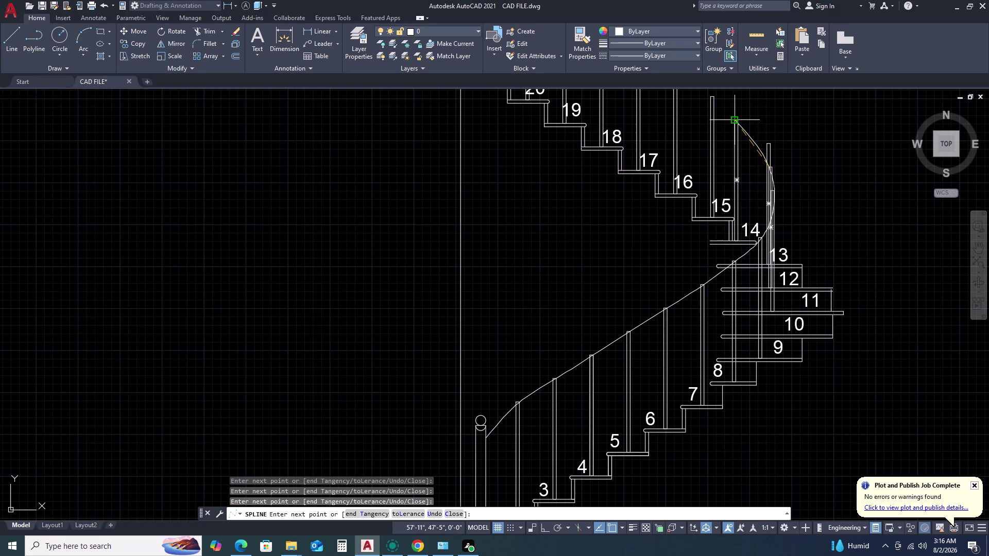
scroll(up, 3)
click(726, 121)
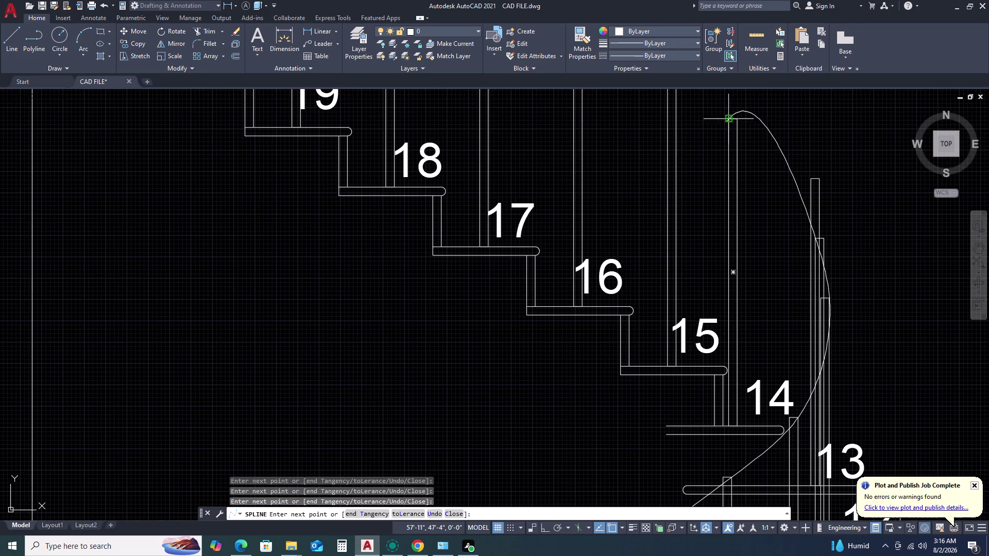
Continue the spline through the upper-flight baluster tops to the top and finish it.
scroll(down, 3)
middle_drag(701, 116, 695, 175)
middle_drag(698, 202, 708, 265)
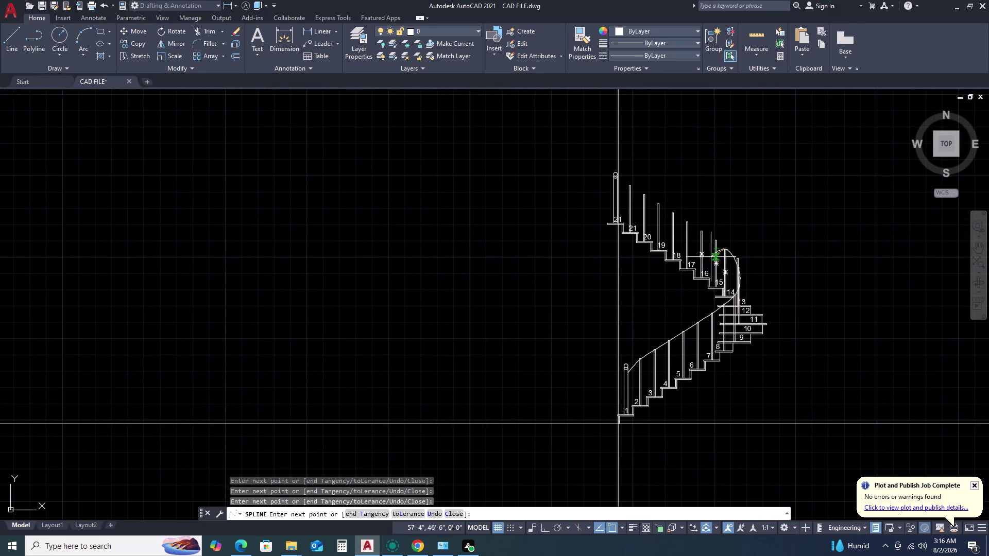
scroll(up, 3)
scroll(up, 3)
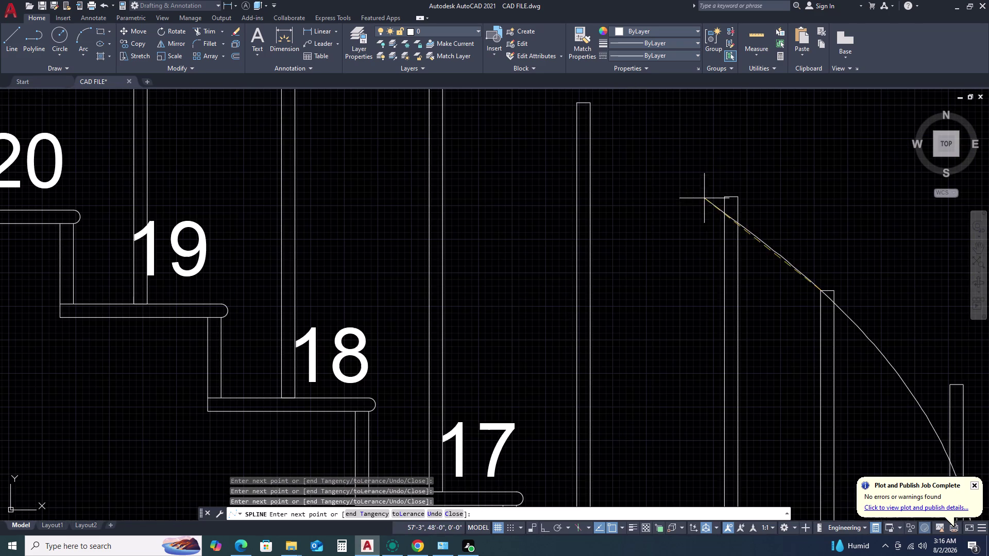
click(722, 194)
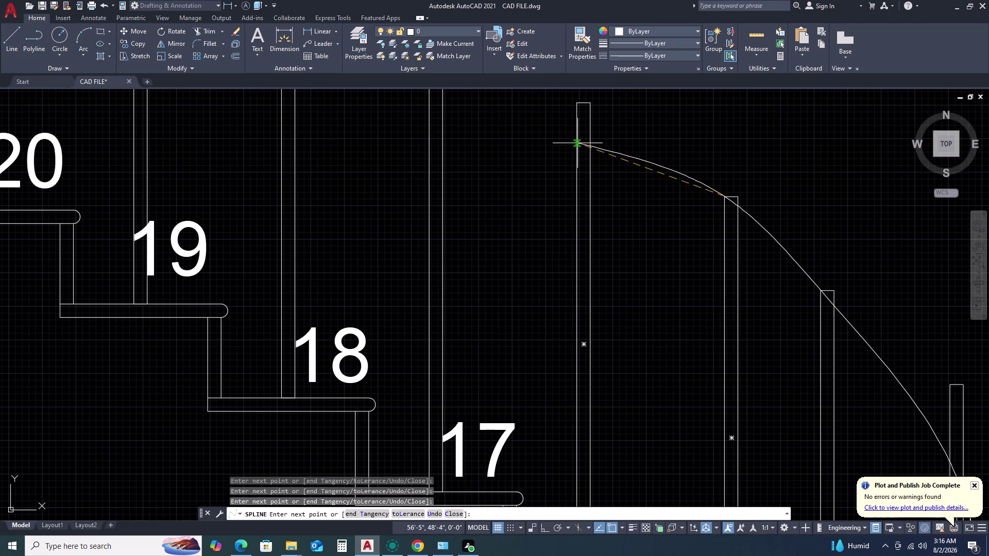
click(577, 103)
scroll(down, 3)
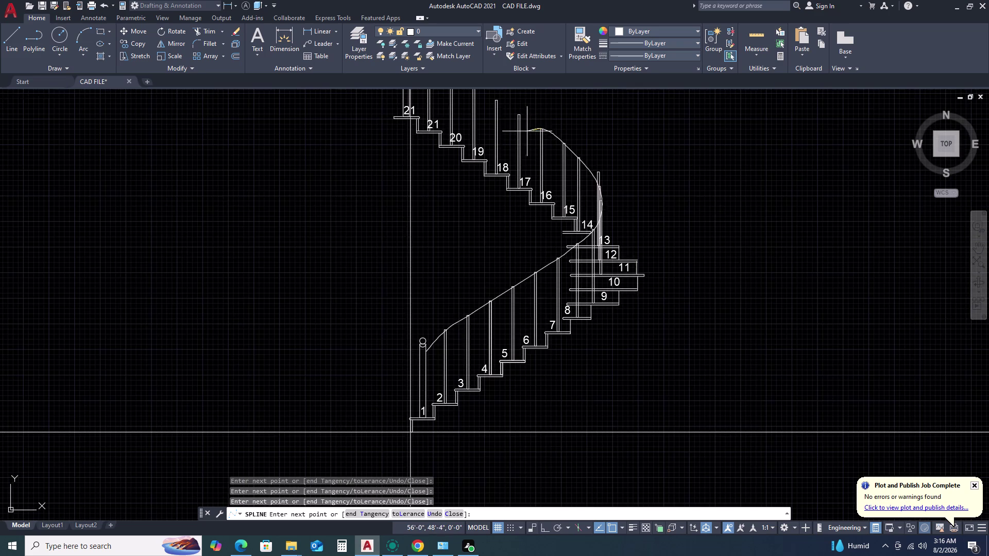
scroll(up, 3)
click(520, 122)
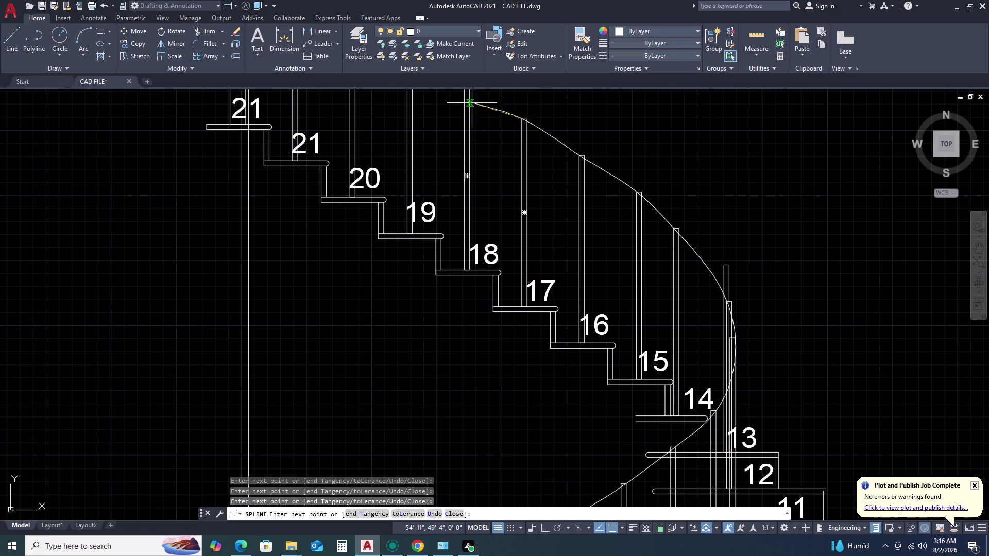
middle_drag(468, 100, 534, 209)
scroll(up, 3)
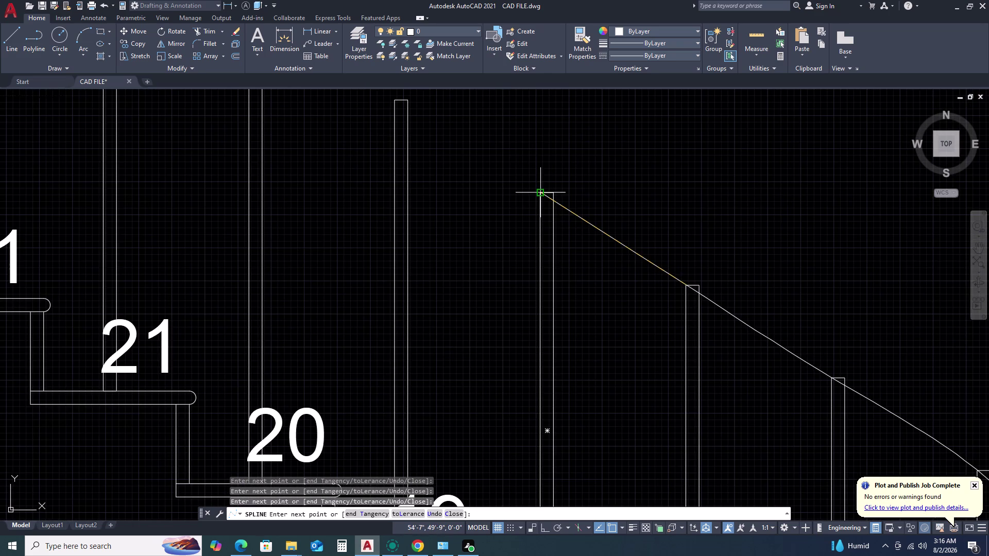
click(540, 192)
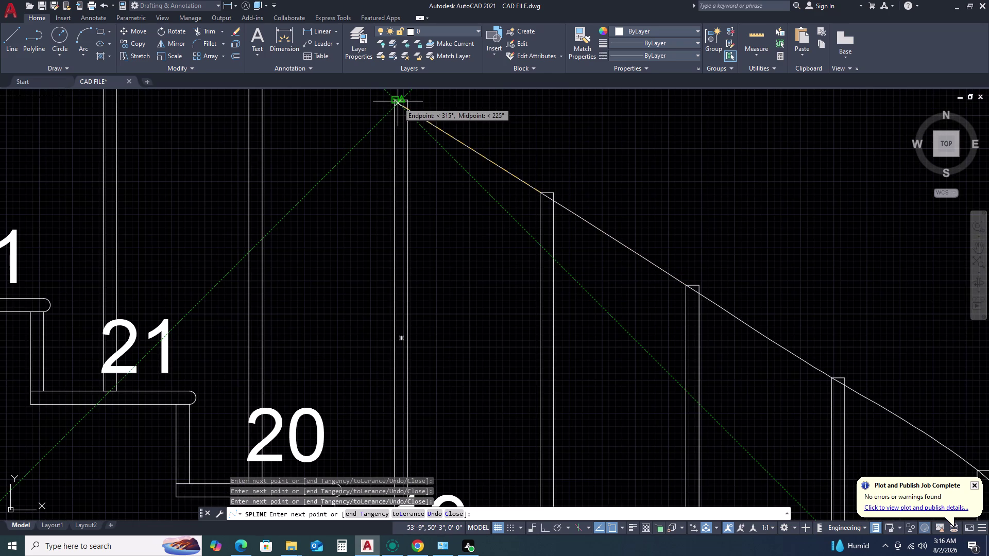
click(395, 101)
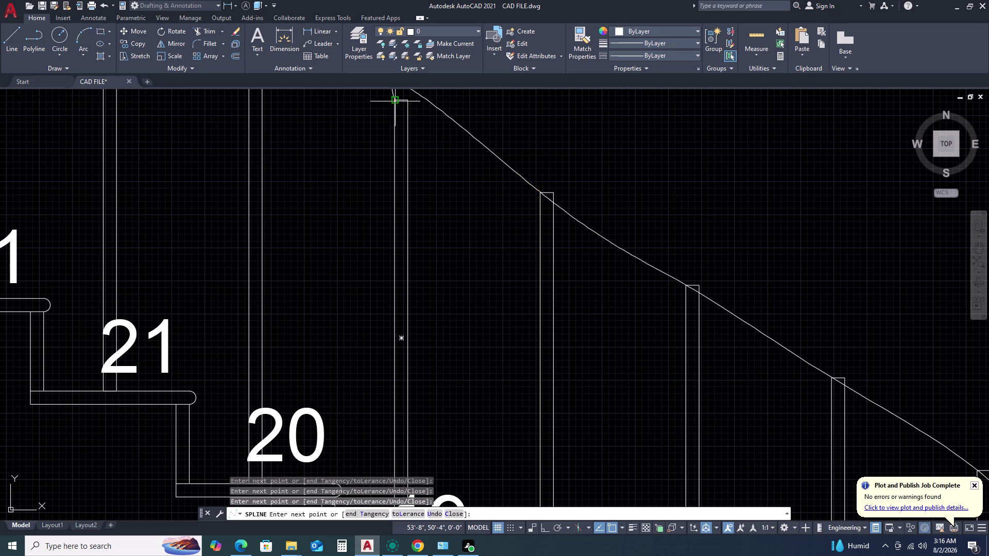
scroll(down, 3)
scroll(up, 3)
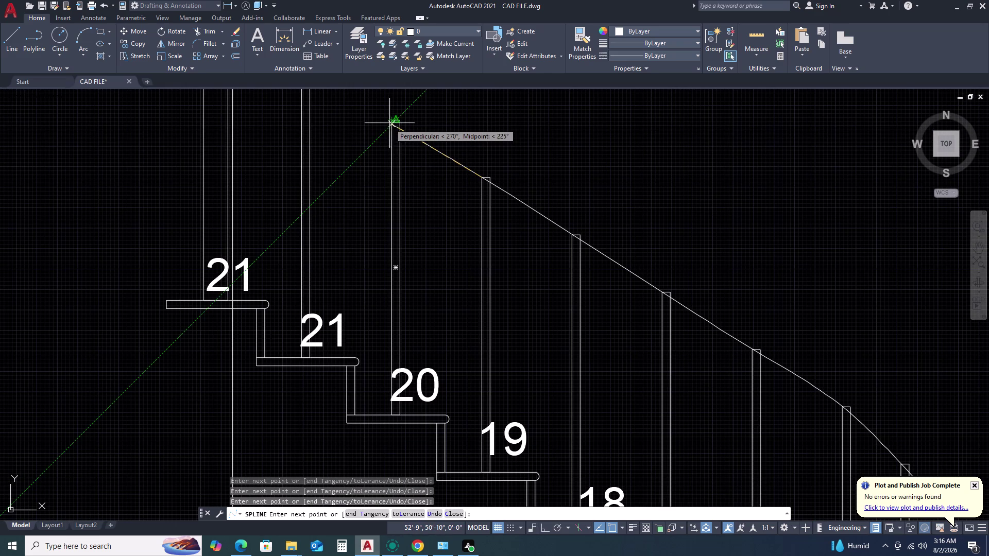
click(391, 122)
scroll(down, 3)
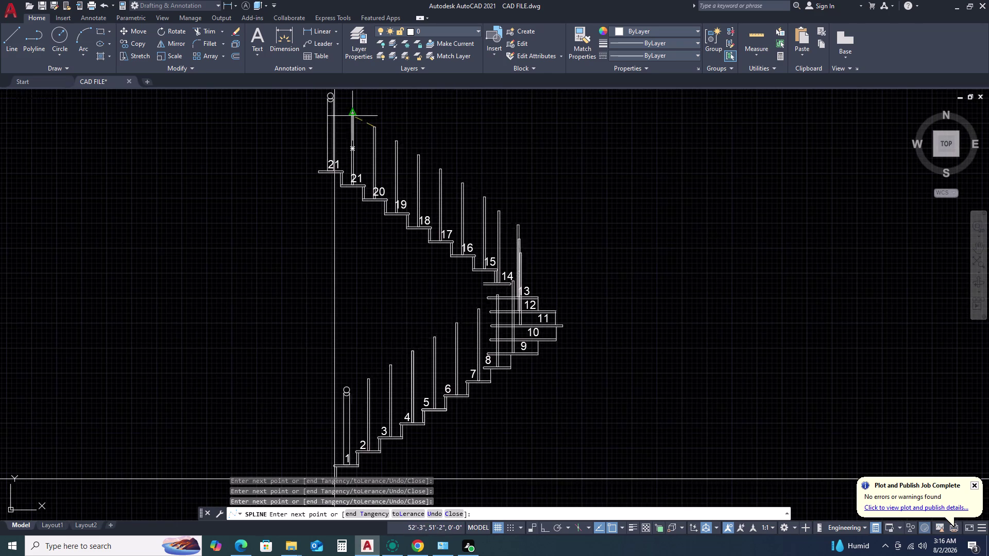
scroll(up, 3)
click(361, 116)
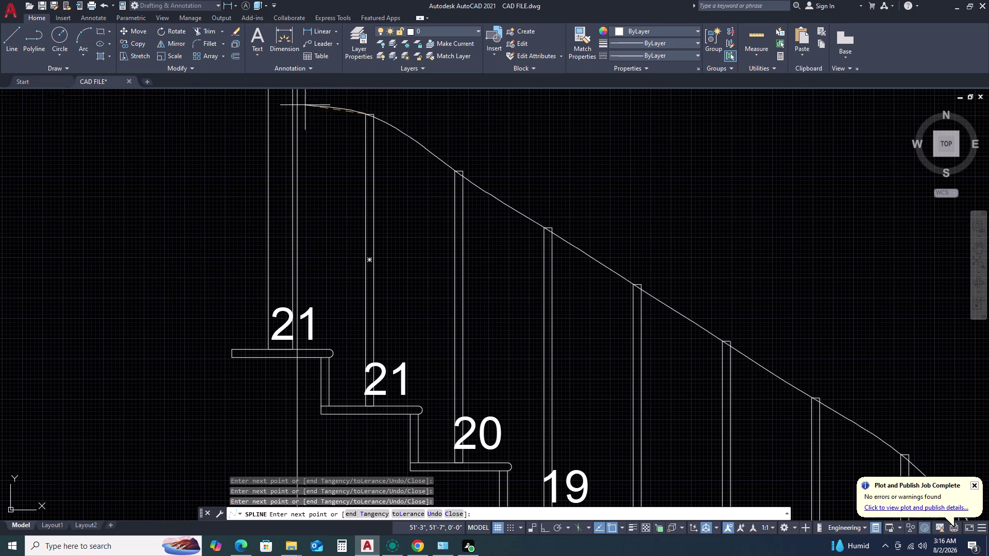
middle_drag(302, 107, 398, 165)
middle_drag(410, 168, 417, 173)
scroll(up, 3)
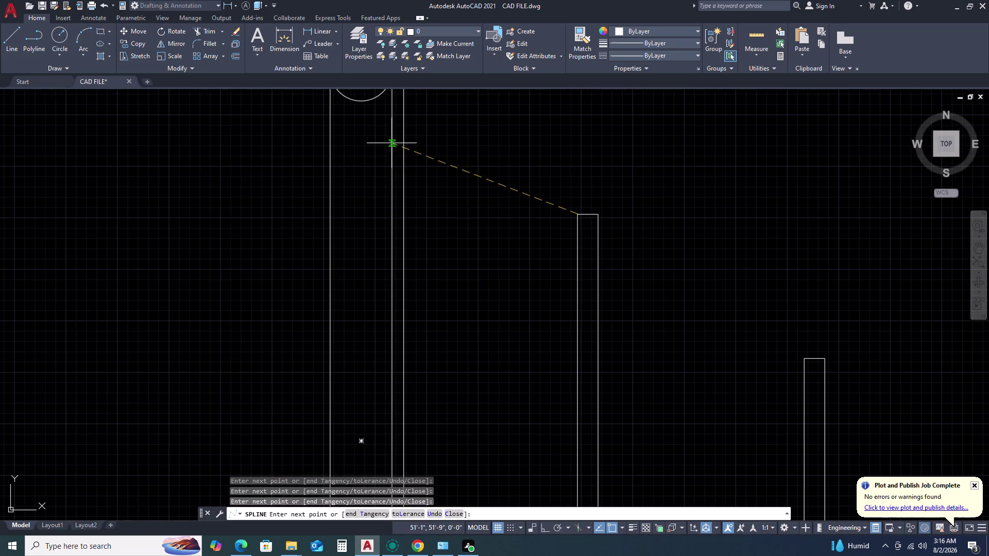
click(391, 143)
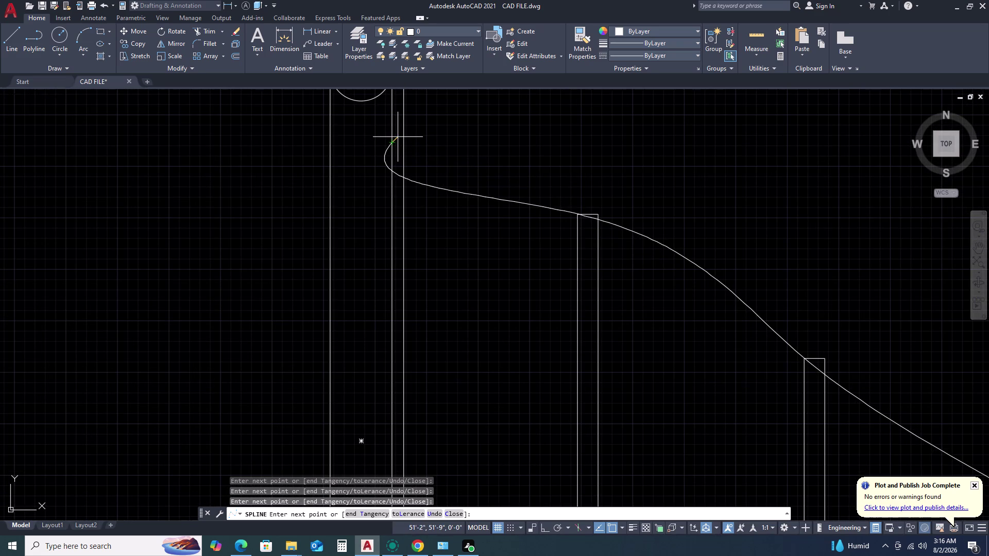
key(Return)
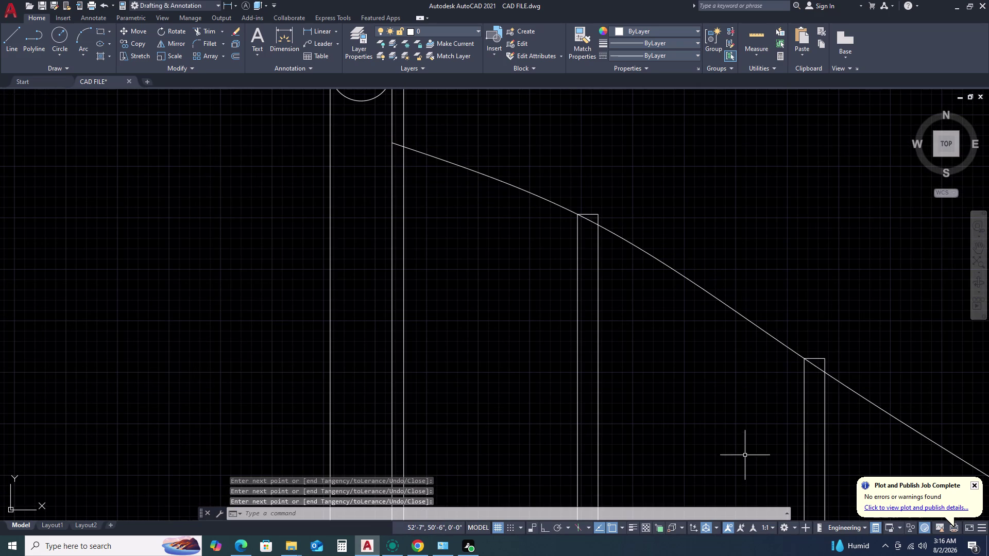
Pan to the stair section and select the handrail spline.
scroll(down, 3)
scroll(down, 3)
middle_drag(712, 440, 679, 396)
middle_drag(675, 384, 673, 379)
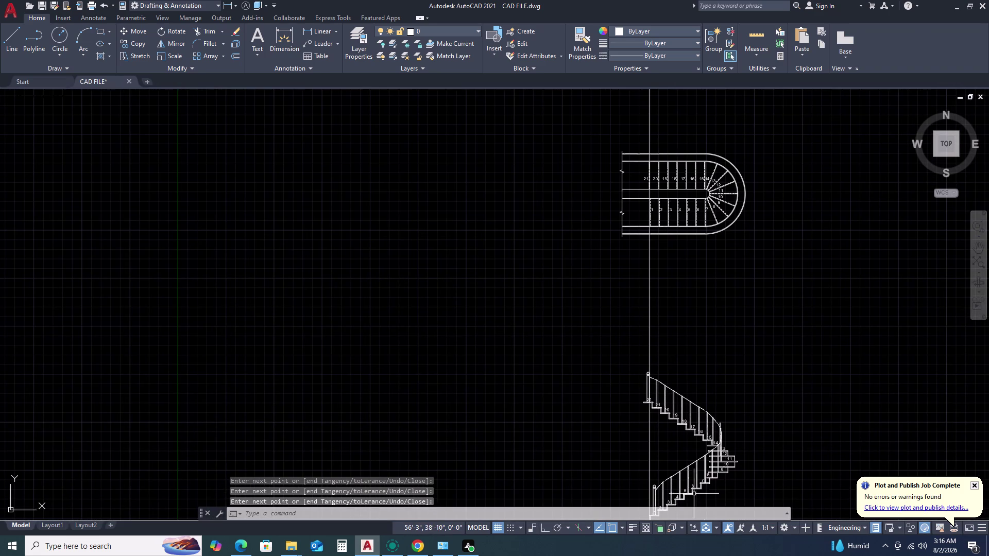
middle_drag(689, 486, 670, 443)
middle_drag(666, 435, 666, 425)
scroll(up, 3)
click(699, 404)
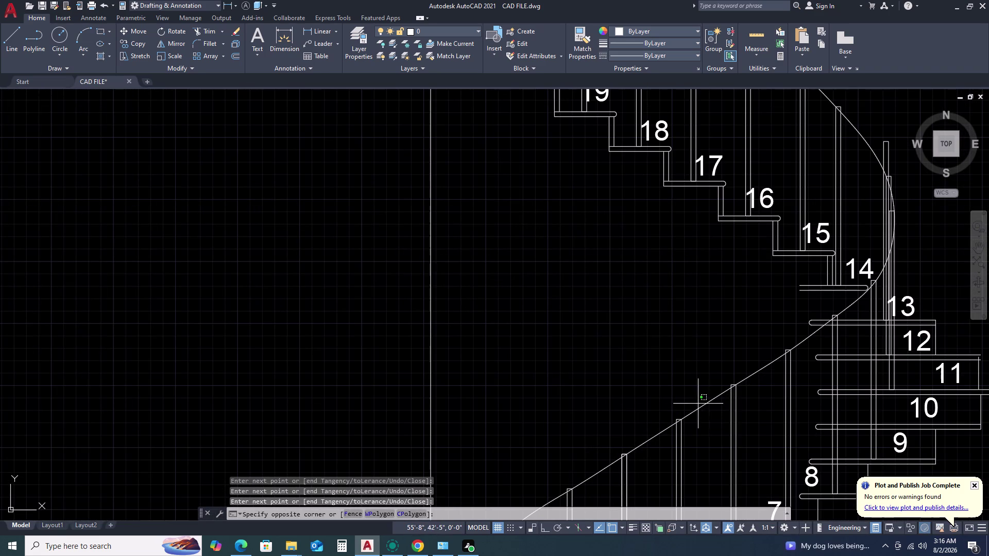
click(704, 418)
click(703, 399)
click(710, 410)
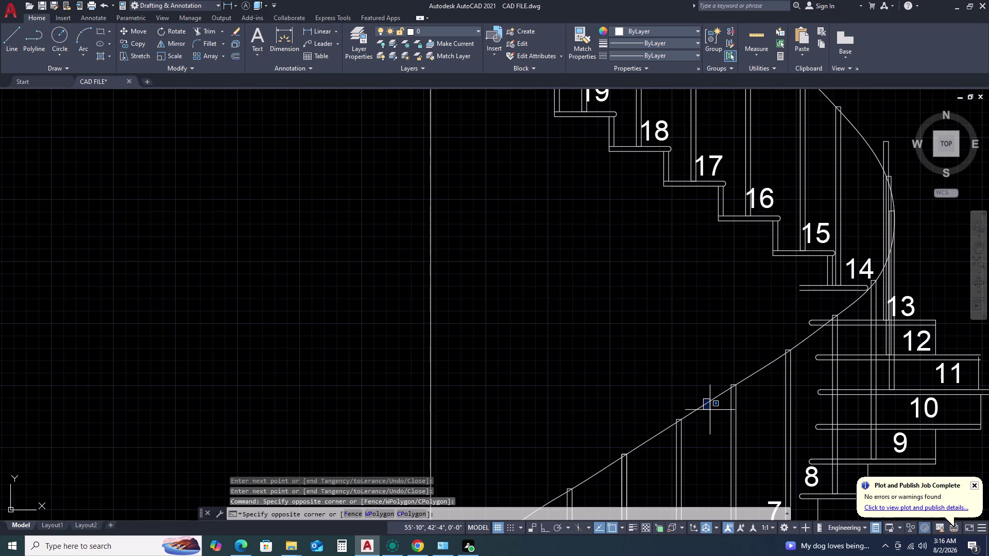
click(711, 401)
Offset the handrail spline below itself at the current offset distance.
text(O)
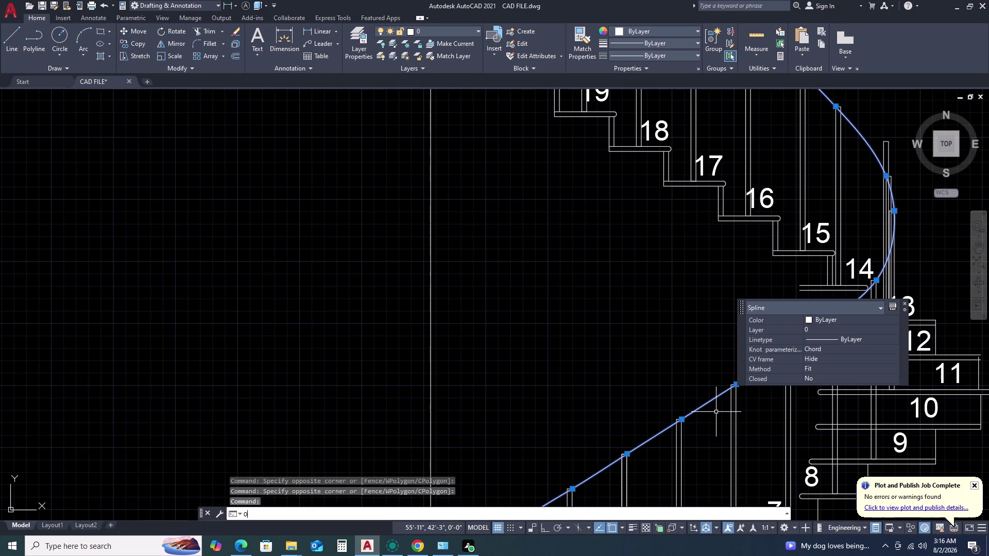
key(space)
key(Down)
key(Return)
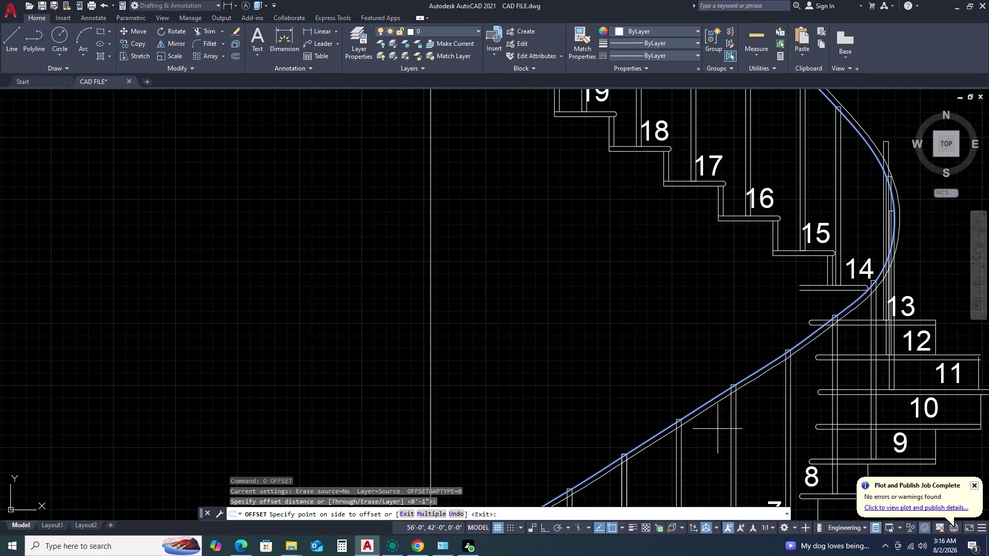
click(717, 432)
key(Escape)
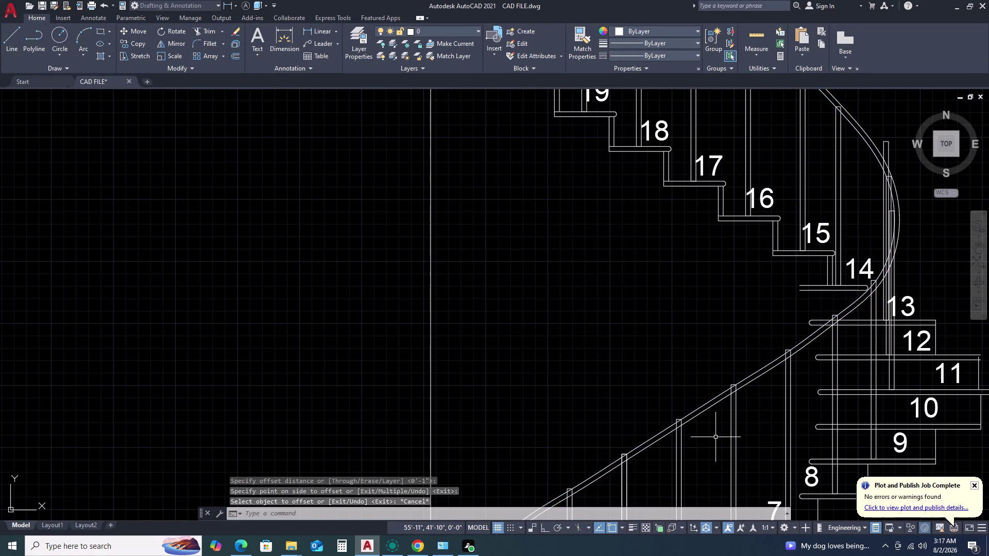
text(TR)
key(space)
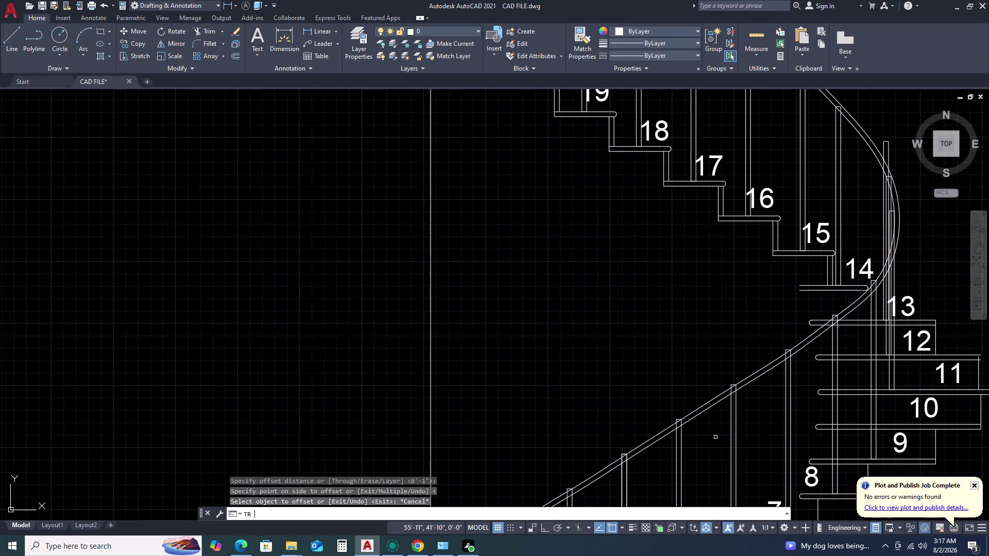
Fence-trim the first baluster top between the handrail's two rail lines.
scroll(down, 3)
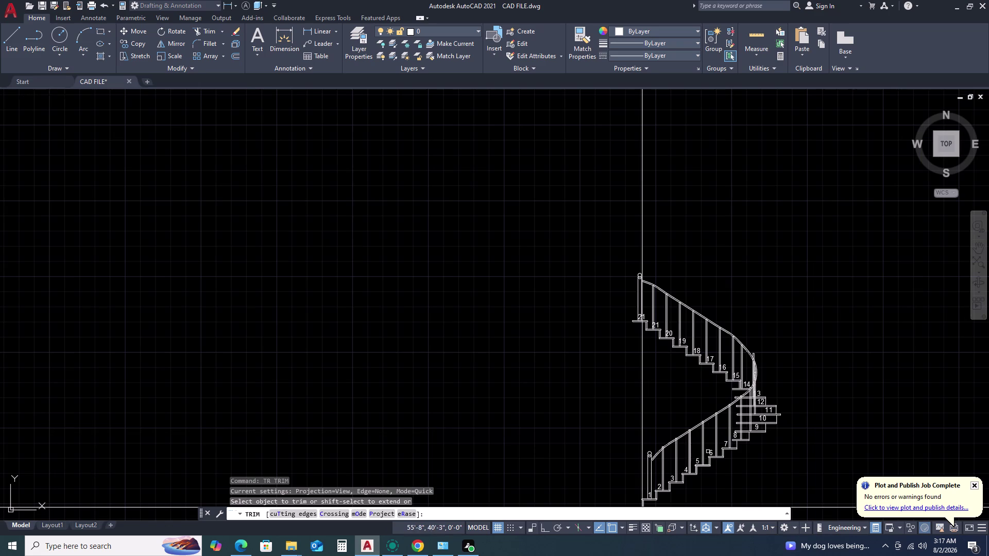
middle_click(708, 459)
middle_drag(693, 445, 678, 432)
middle_drag(637, 450, 607, 379)
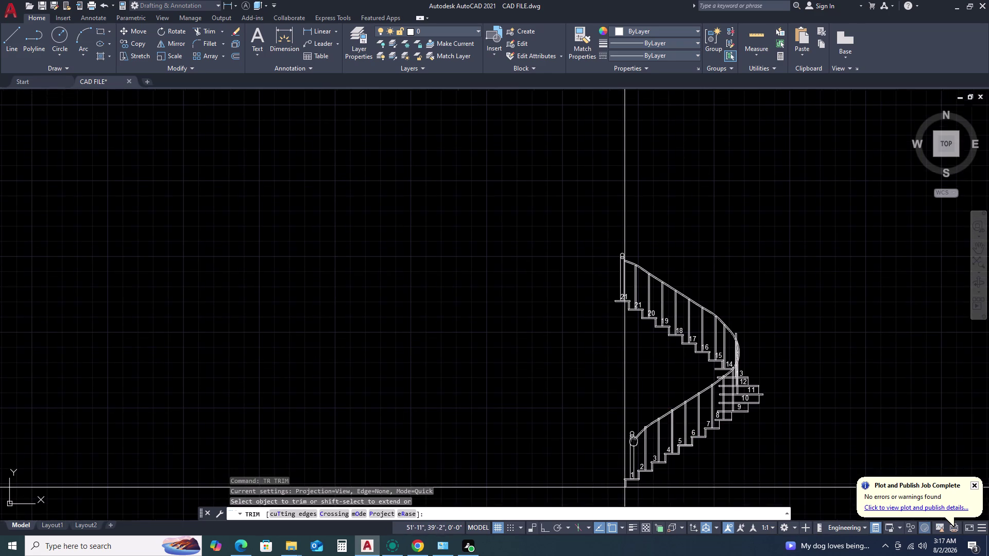
scroll(up, 3)
scroll(up, 3)
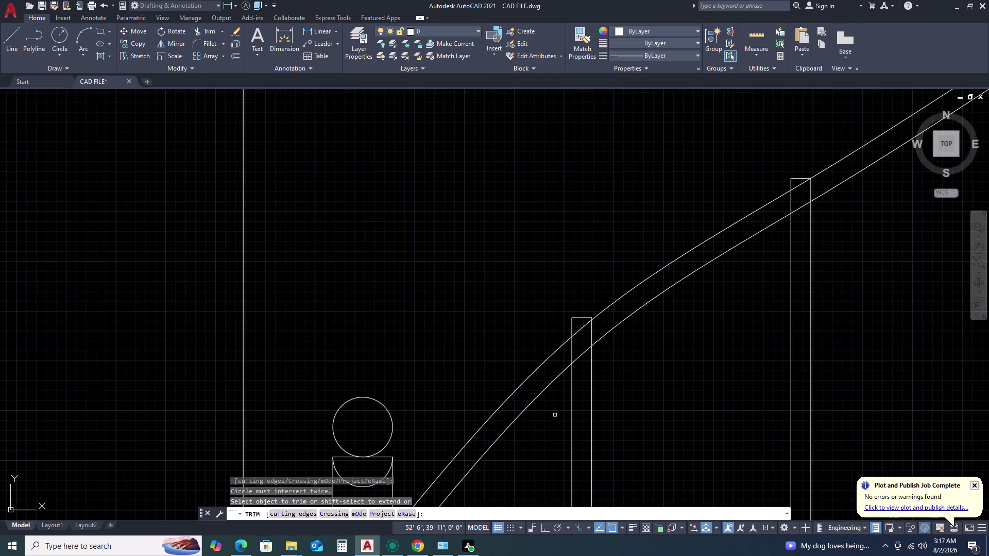
scroll(up, 3)
click(615, 327)
click(538, 384)
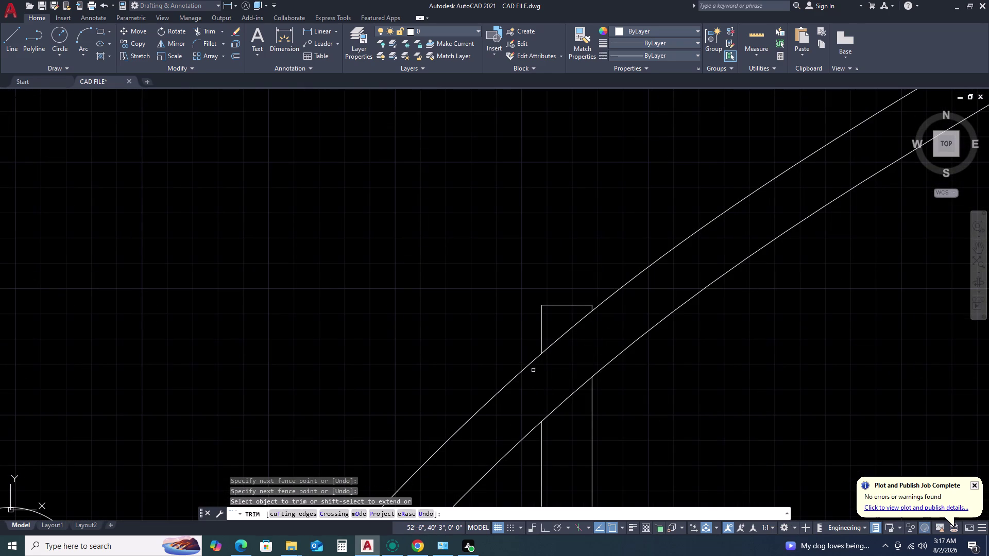
drag(589, 286, 583, 289)
click(514, 333)
scroll(up, 3)
click(584, 316)
click(568, 324)
scroll(down, 3)
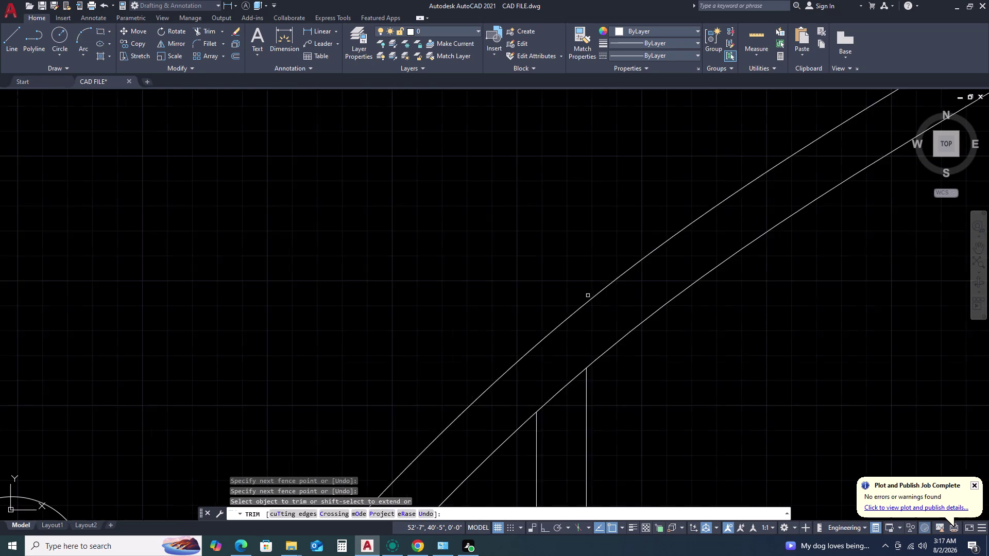
scroll(down, 3)
Trim the next baluster's part inside the handrail further along the rail.
middle_drag(747, 210, 402, 326)
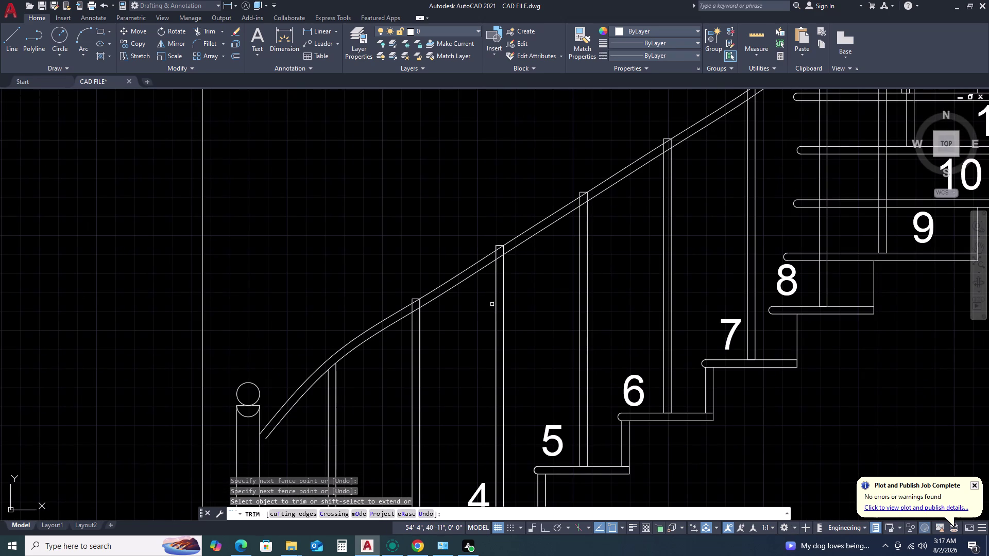
middle_click(342, 347)
middle_click(364, 323)
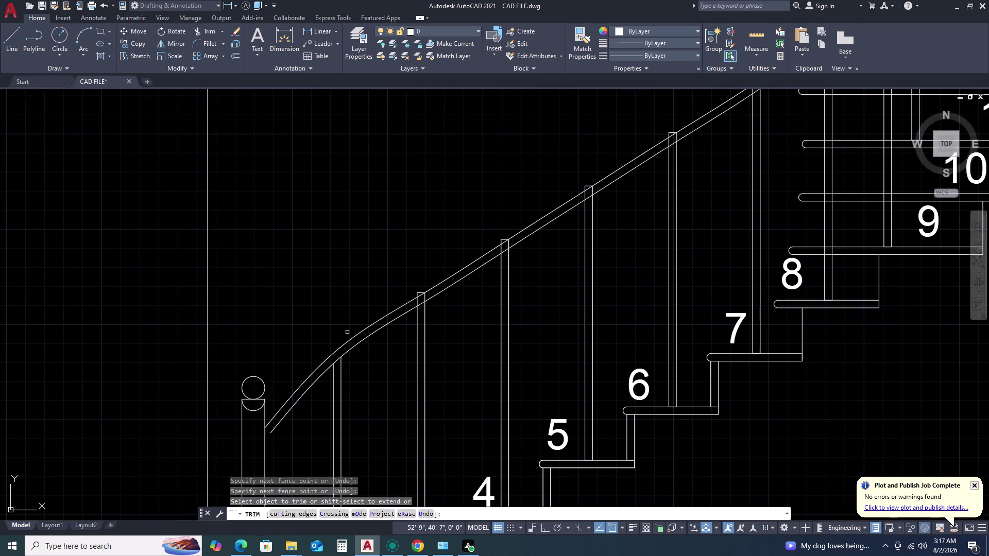
scroll(up, 3)
scroll(up, 3)
click(427, 195)
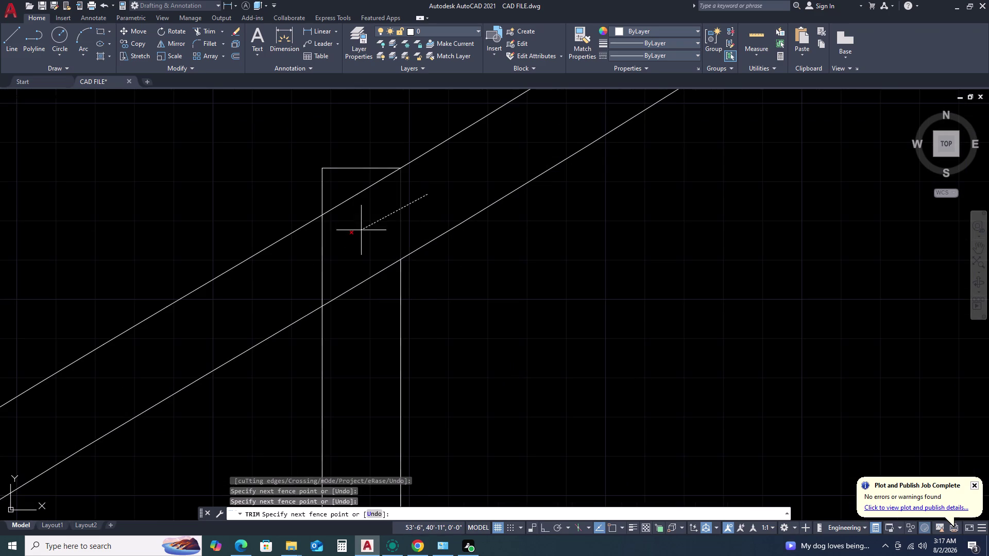
click(283, 291)
click(374, 145)
click(293, 192)
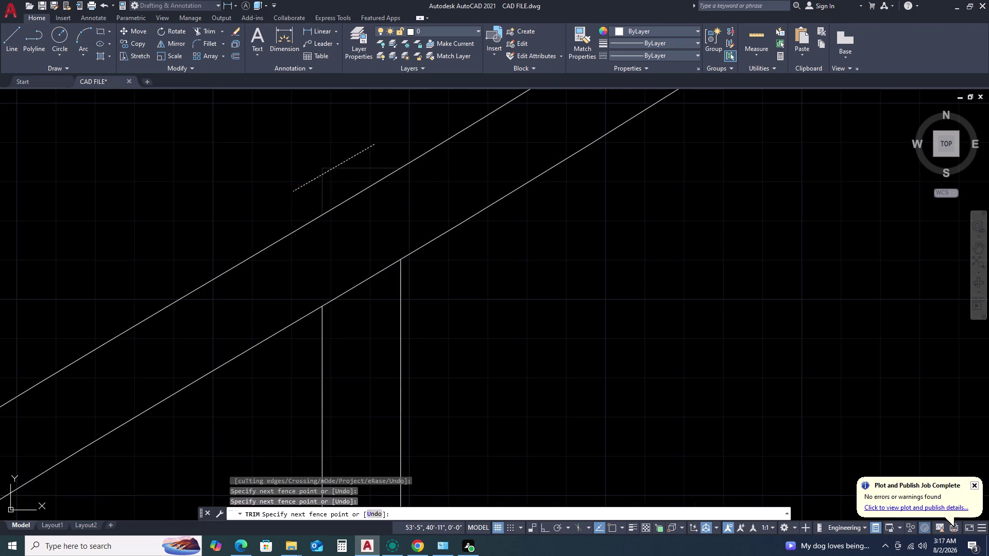
scroll(down, 3)
scroll(down, 3)
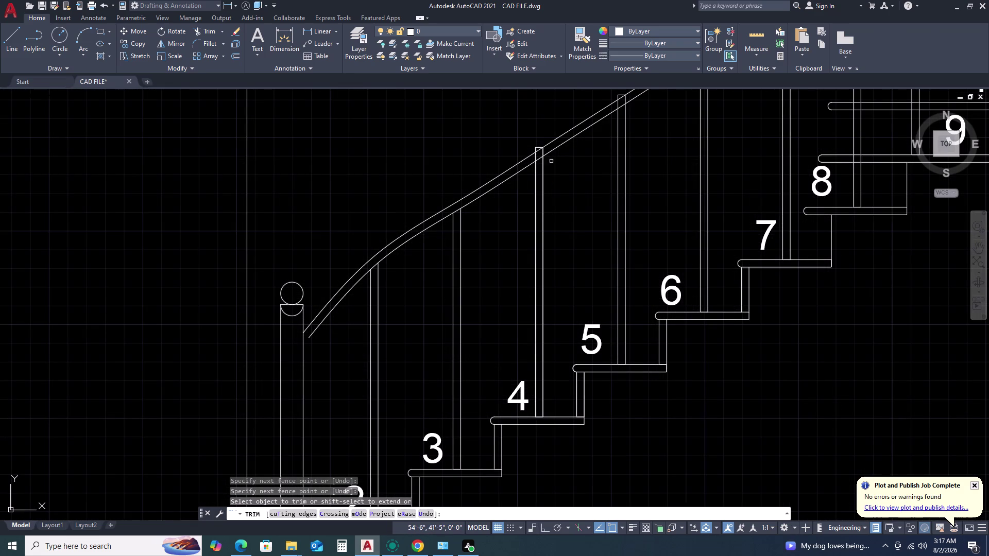
Remove the following baluster's top between the two rails.
middle_drag(538, 154, 536, 257)
scroll(up, 3)
scroll(up, 3)
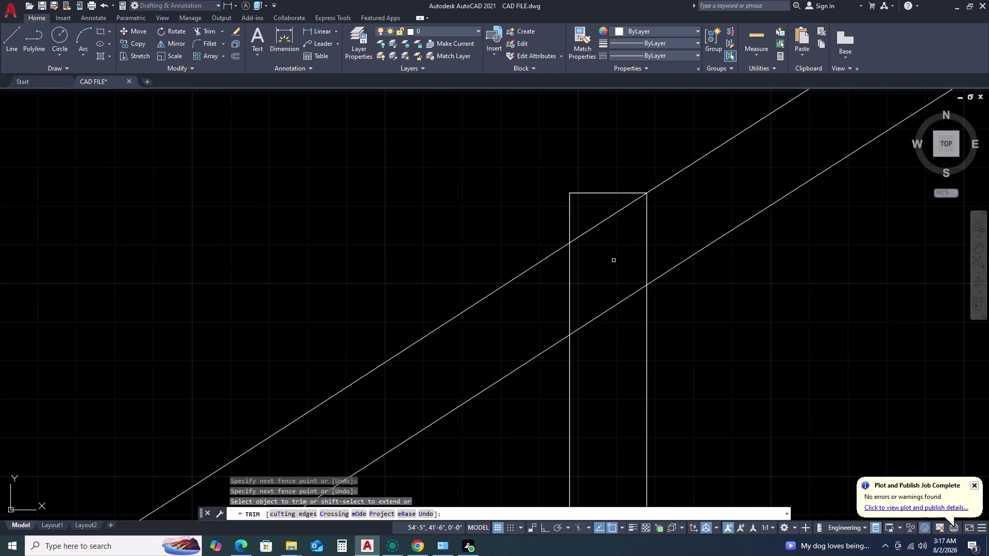
click(671, 225)
click(537, 297)
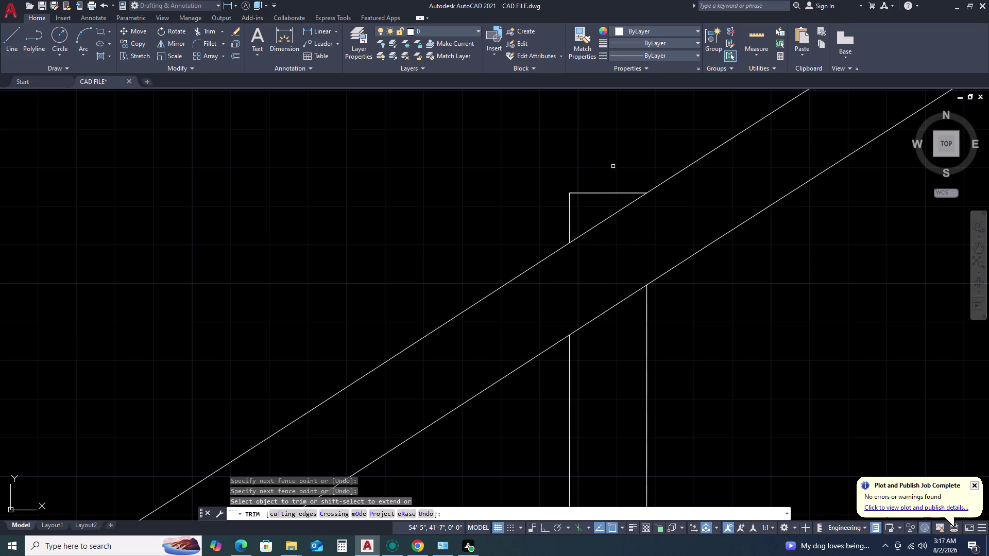
click(616, 167)
click(544, 220)
scroll(down, 3)
Cut off the next baluster where it runs inside the handrail.
middle_drag(756, 146, 722, 193)
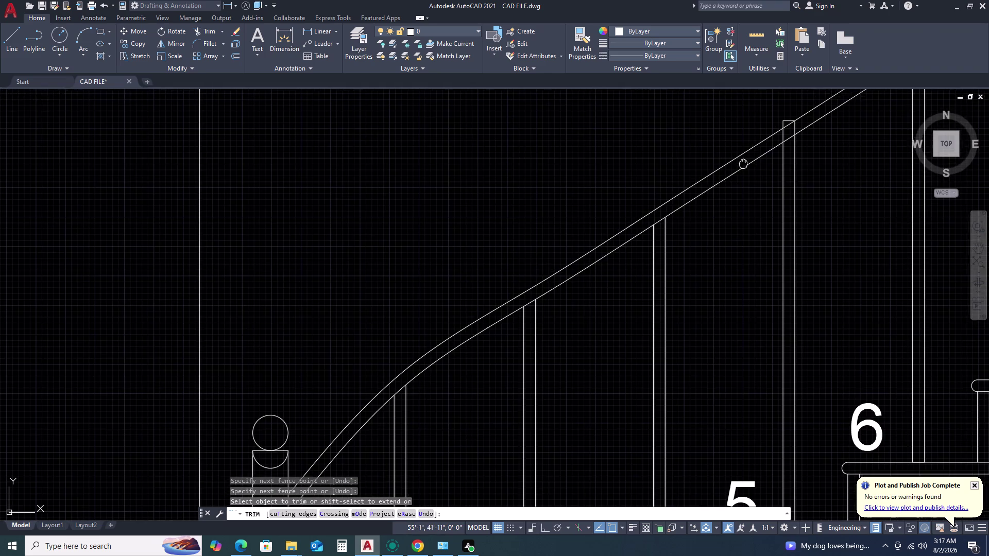
middle_drag(722, 194, 629, 293)
middle_click(549, 340)
scroll(up, 3)
scroll(up, 3)
drag(716, 242, 693, 255)
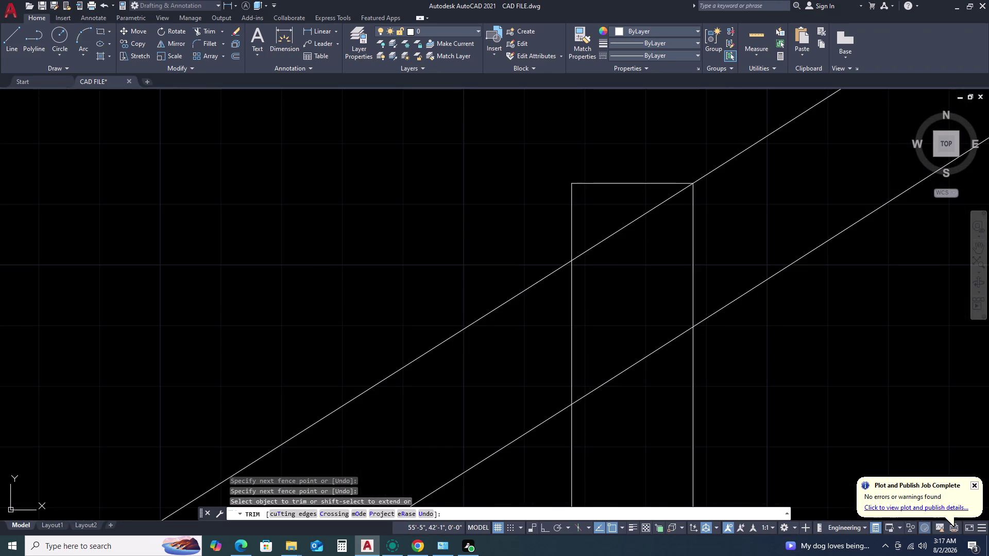
click(519, 365)
drag(674, 144, 668, 154)
click(551, 229)
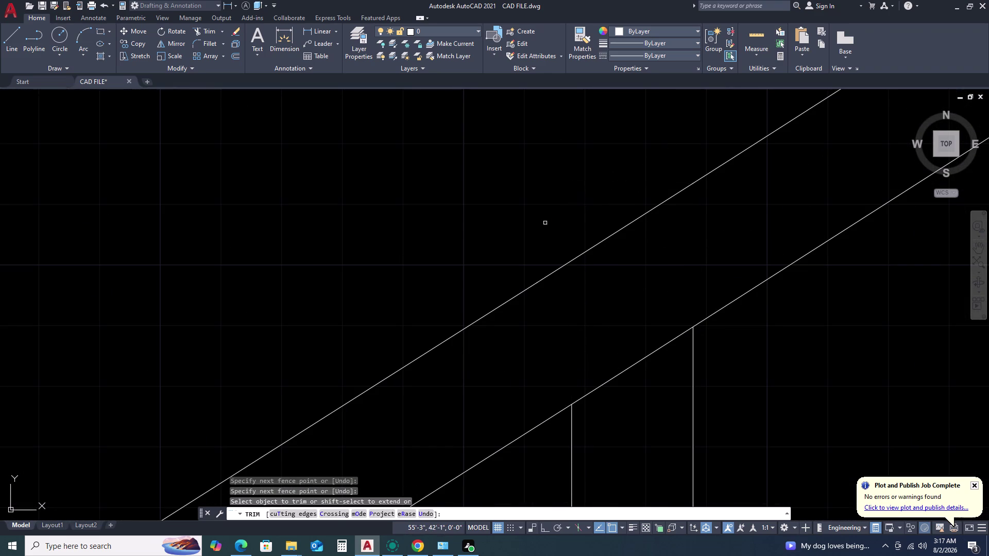
scroll(down, 3)
Fence across and trim the top of the subsequent baluster.
middle_drag(688, 189, 522, 310)
scroll(up, 3)
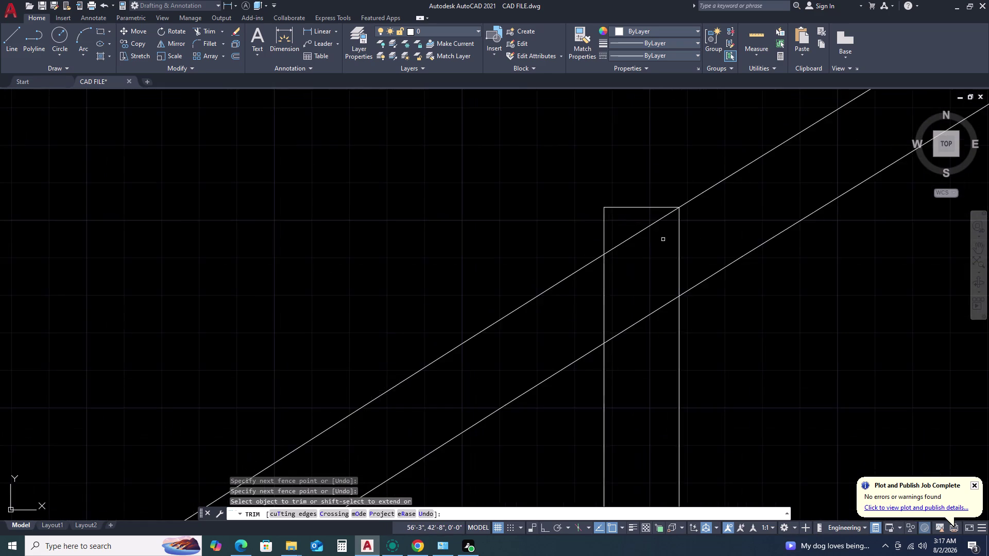
scroll(up, 3)
drag(730, 237, 717, 251)
click(471, 387)
drag(637, 124, 631, 132)
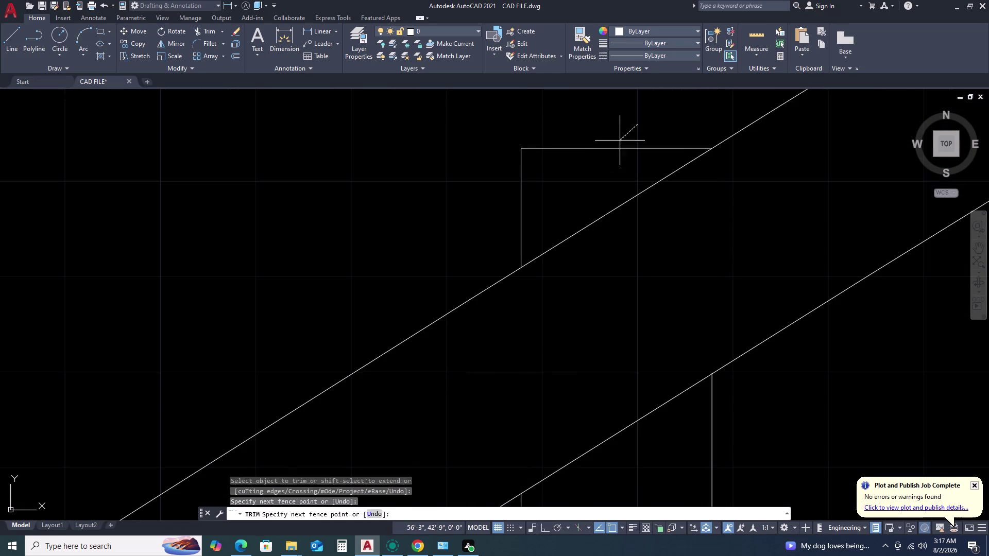
click(452, 230)
scroll(down, 3)
Trim the baluster lines and end pieces crossing the rails at the next junction.
middle_drag(618, 158, 461, 274)
scroll(down, 3)
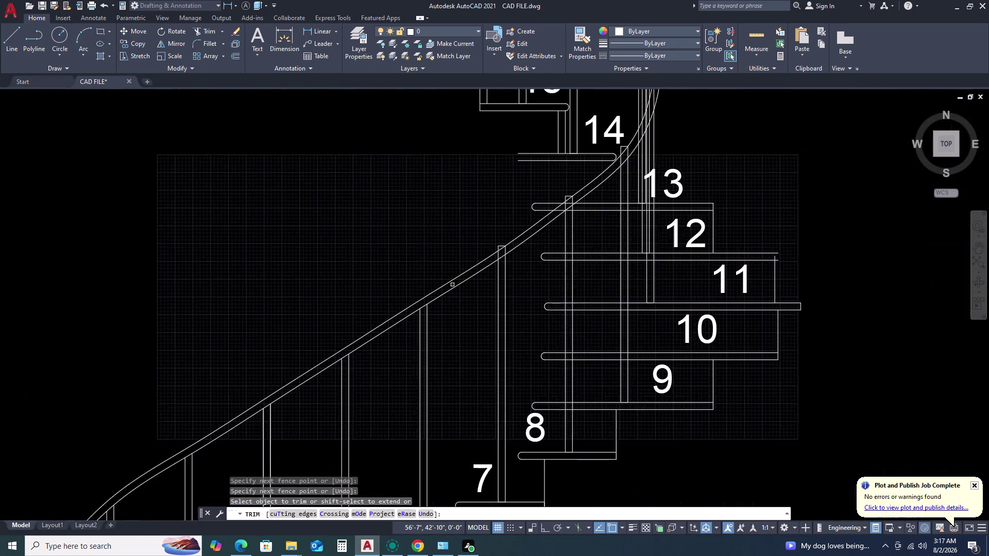
scroll(up, 3)
middle_drag(466, 348, 471, 332)
middle_drag(454, 372, 475, 308)
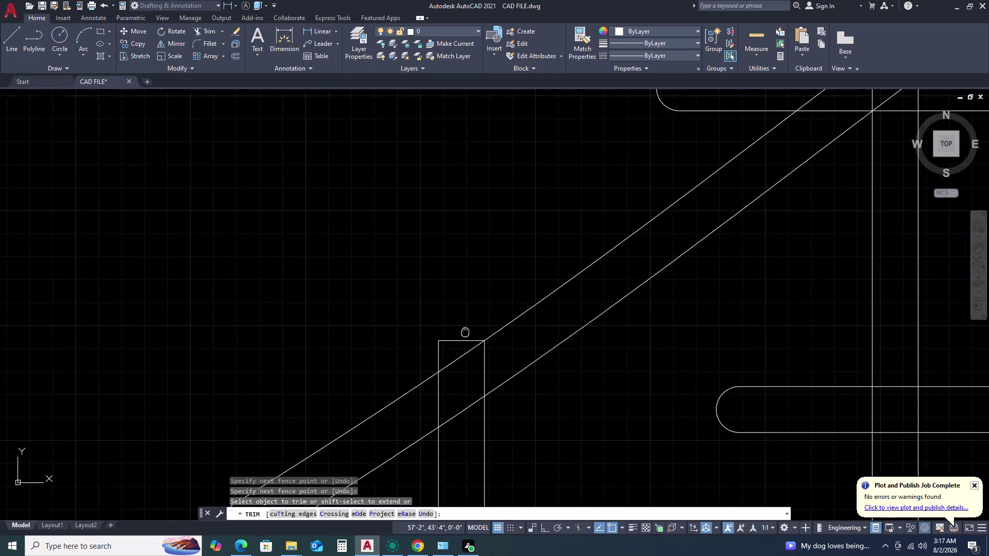
middle_drag(475, 309, 497, 254)
scroll(up, 3)
drag(595, 258, 574, 272)
click(423, 379)
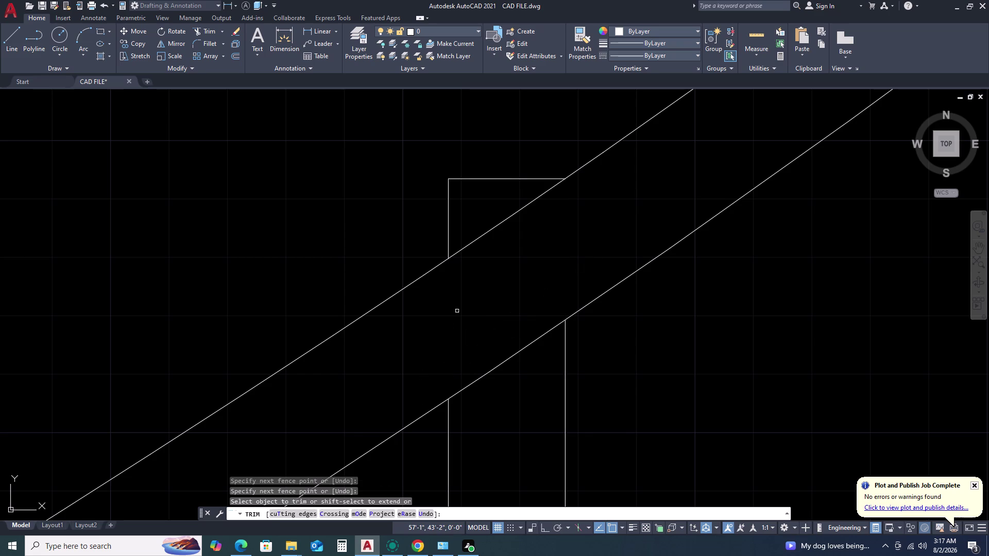
click(531, 150)
click(406, 246)
Trim the post segments between and beyond the rails at the following junction.
scroll(down, 3)
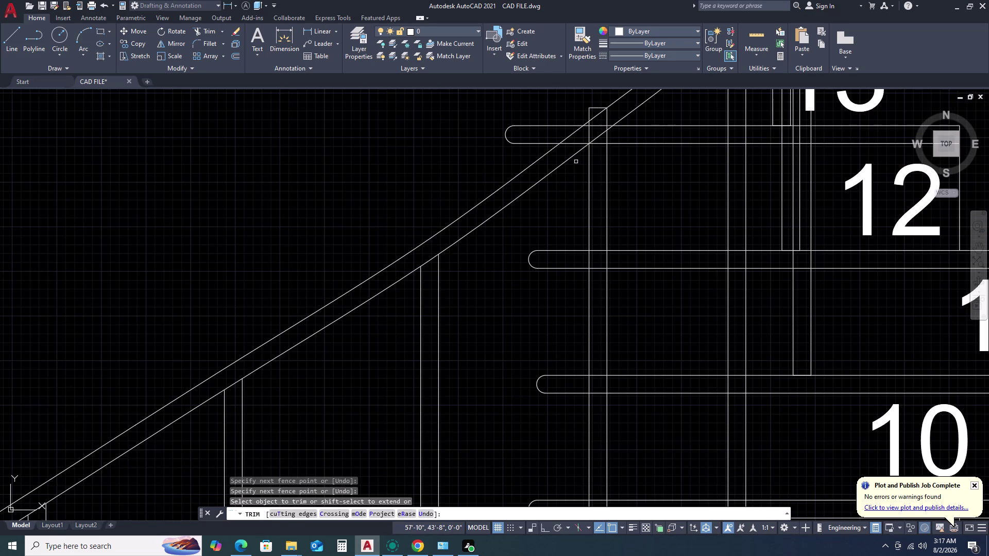
middle_drag(574, 162, 548, 189)
scroll(up, 3)
scroll(up, 3)
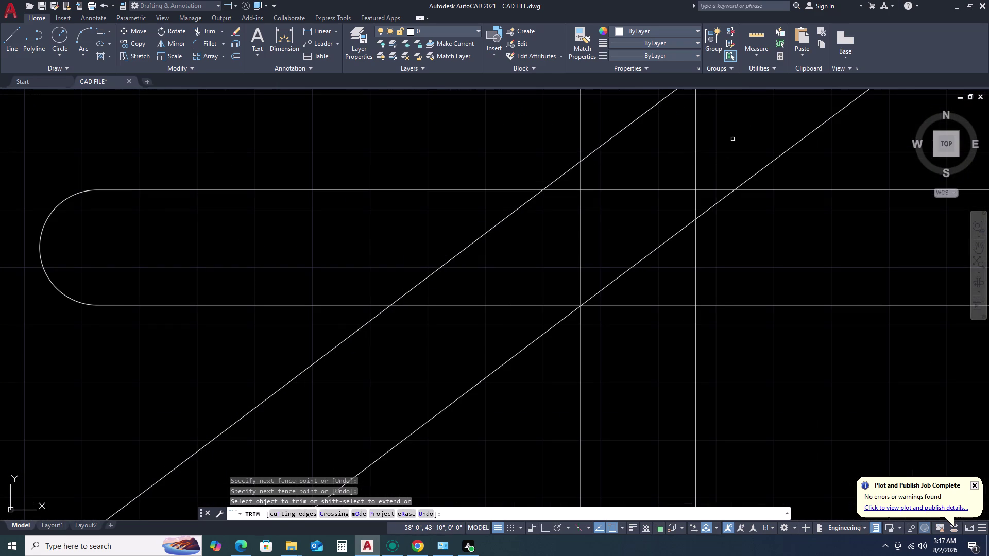
drag(724, 142, 716, 147)
click(457, 329)
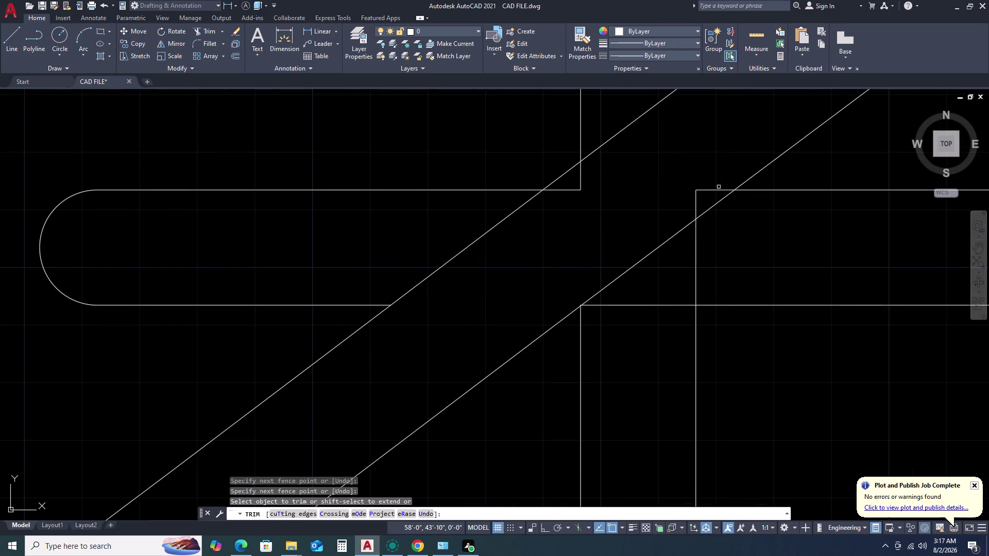
click(715, 188)
click(673, 210)
click(703, 195)
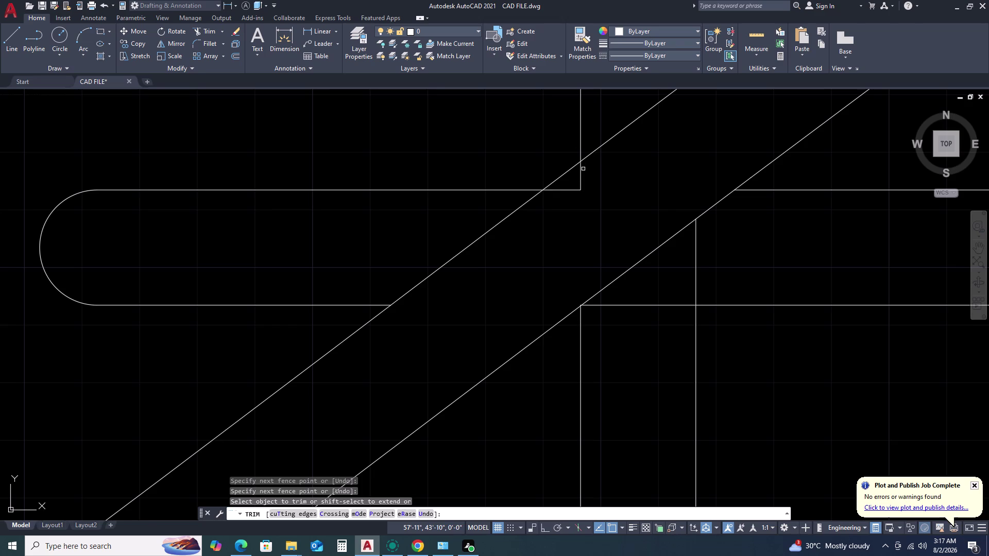
click(583, 170)
click(565, 195)
Trim the remaining post ends near step 14.
scroll(down, 3)
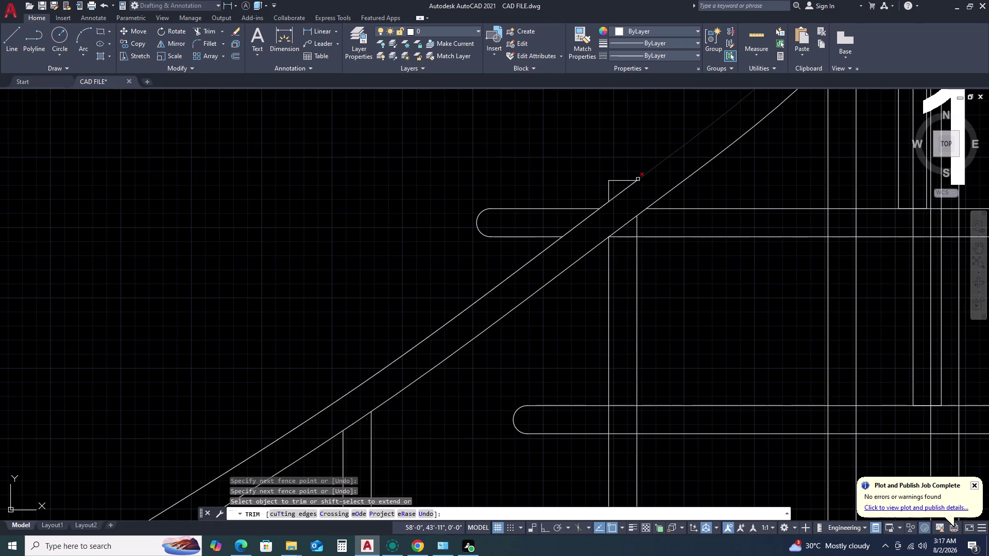
scroll(down, 3)
scroll(up, 3)
scroll(down, 3)
scroll(up, 3)
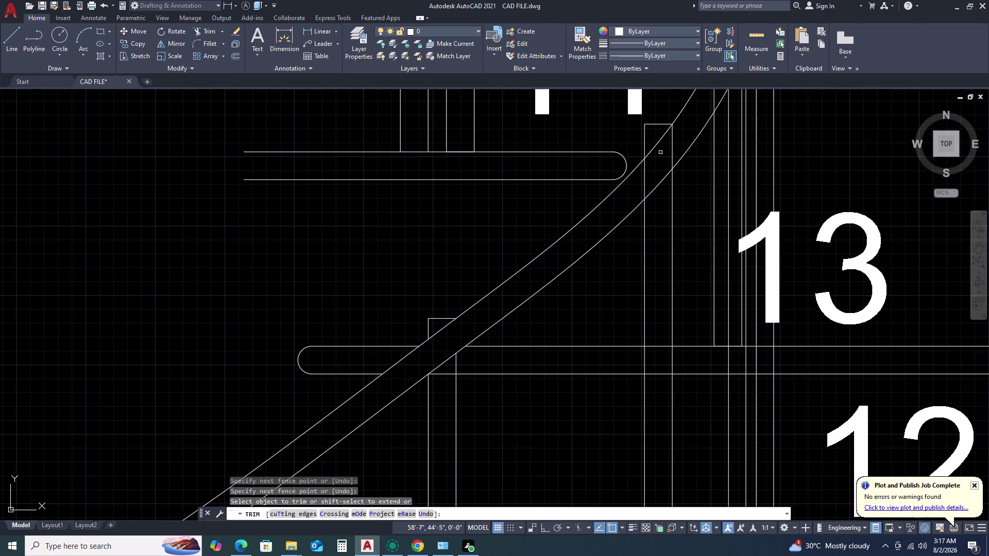
scroll(up, 3)
scroll(down, 3)
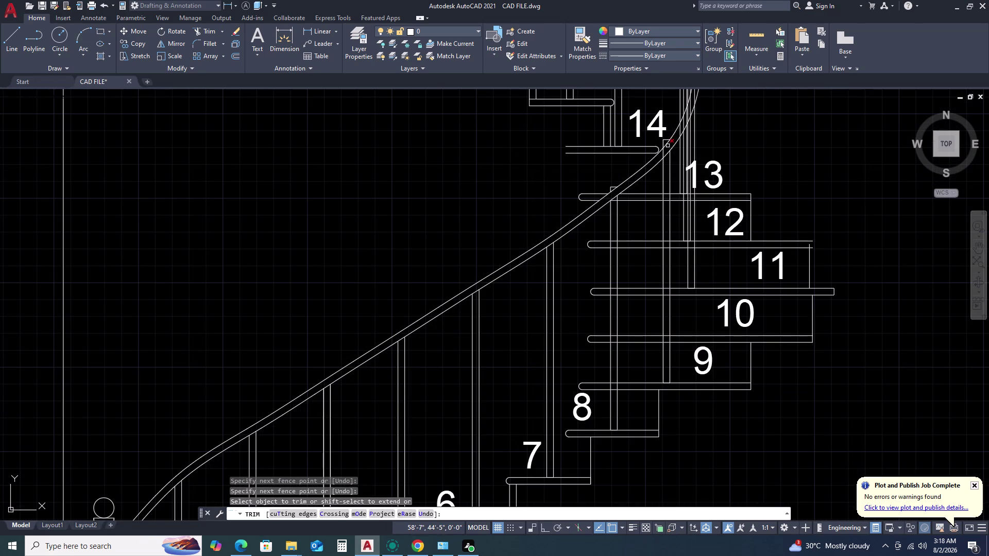
scroll(up, 3)
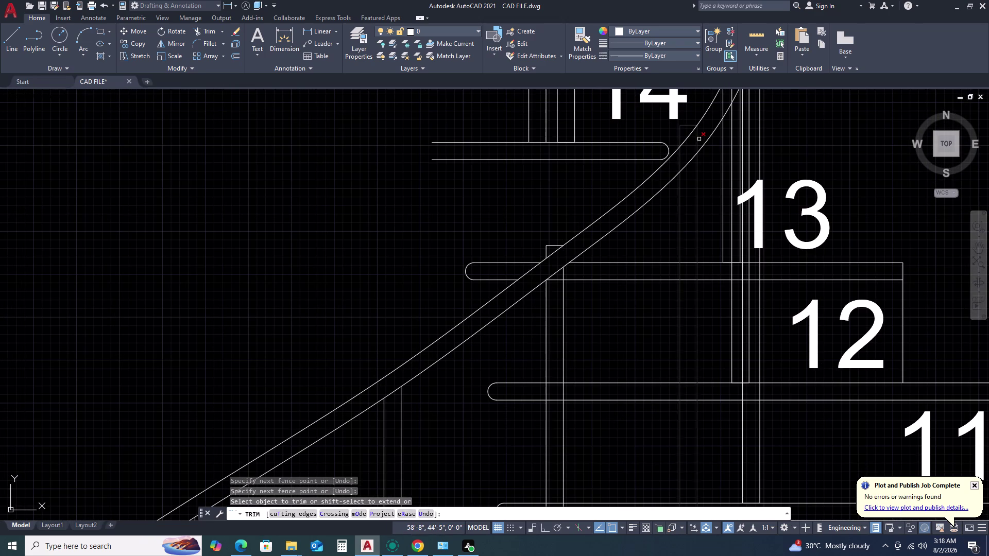
click(699, 139)
click(674, 166)
scroll(down, 3)
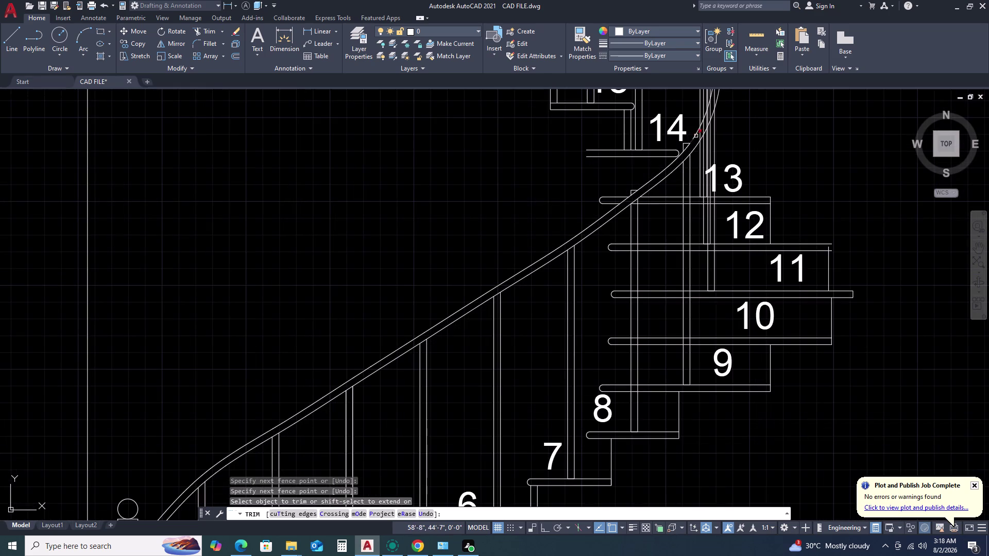
Fence-trim the post end beside step 14.
middle_drag(693, 136, 632, 242)
middle_click(624, 254)
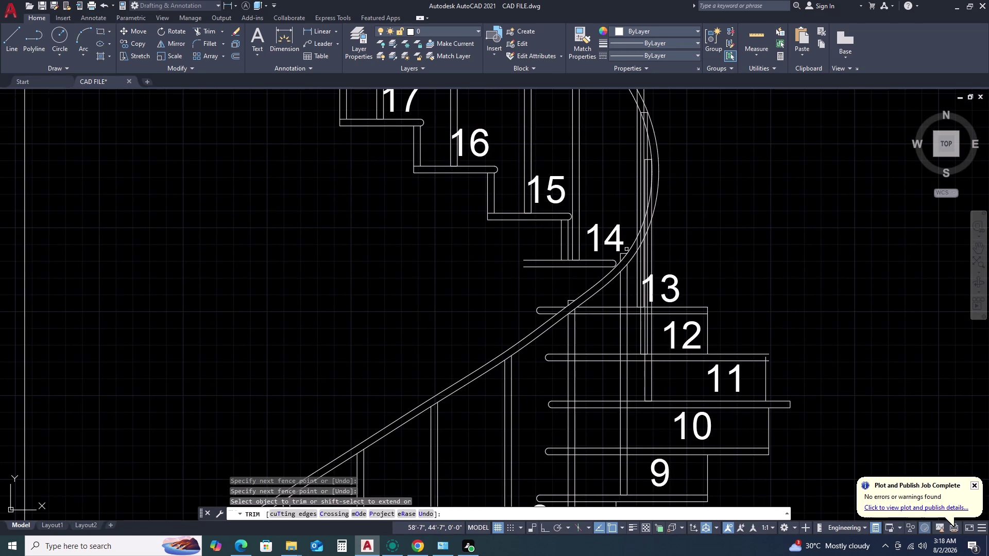
scroll(up, 3)
click(634, 250)
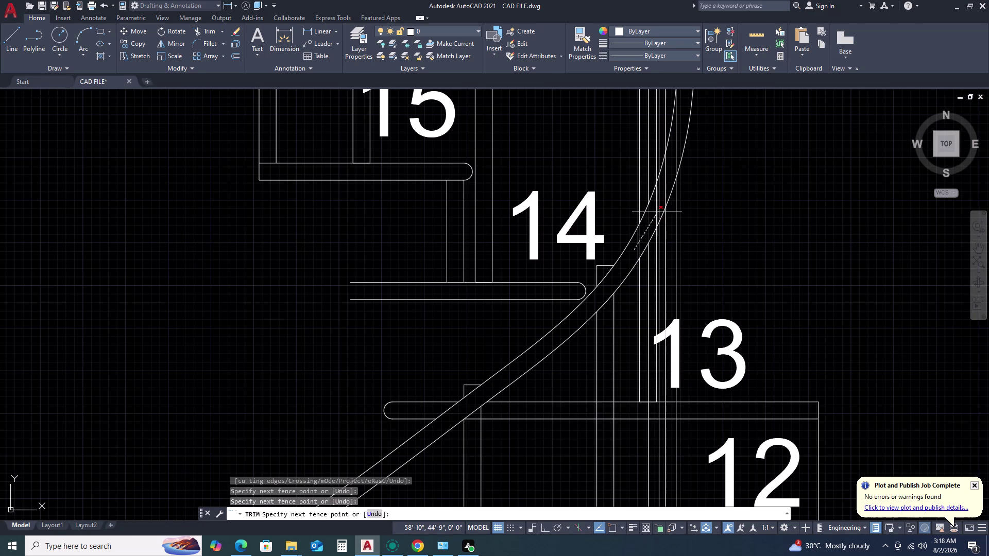
click(679, 135)
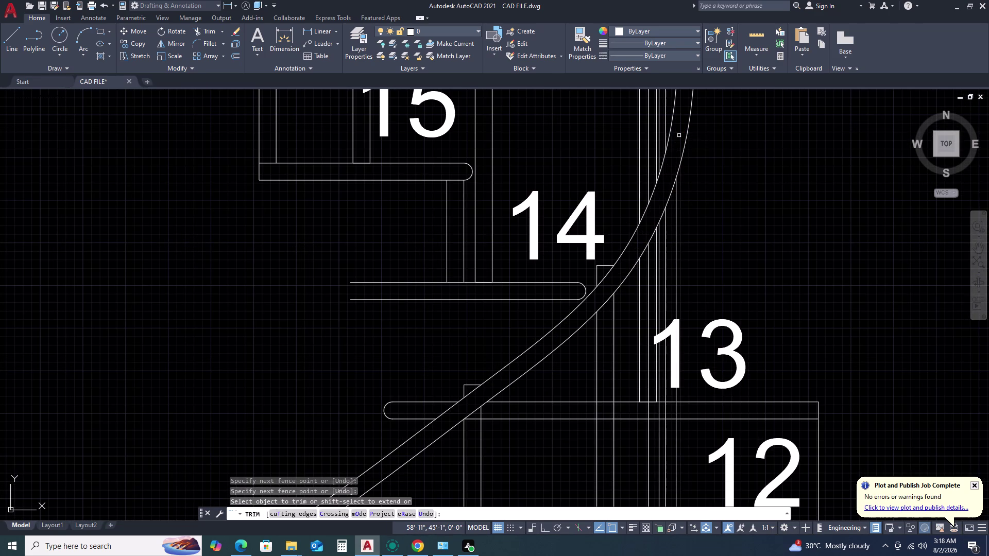
scroll(down, 3)
Fence-trim the post end inside the handrail's upper curve, with TRIM still active.
middle_drag(655, 135, 678, 232)
middle_click(680, 234)
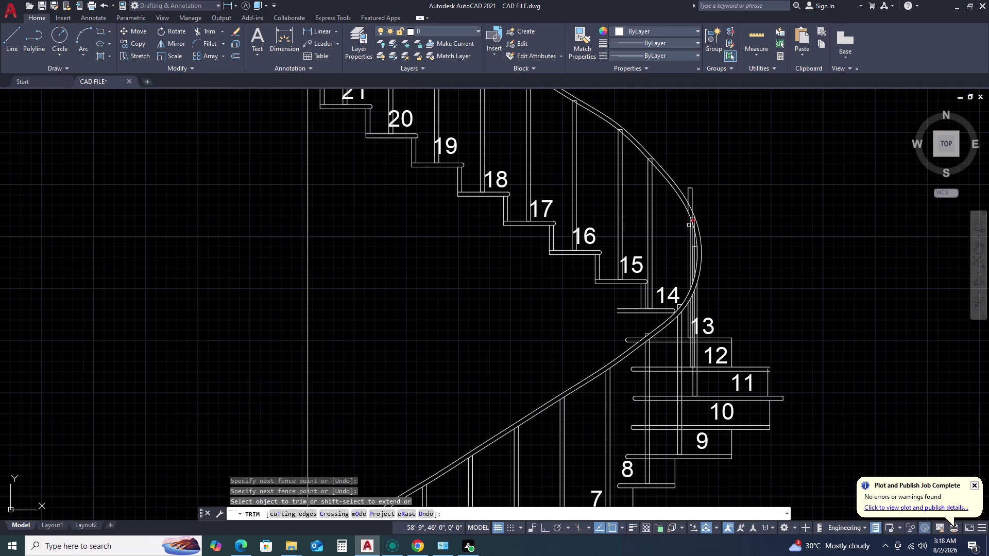
scroll(up, 3)
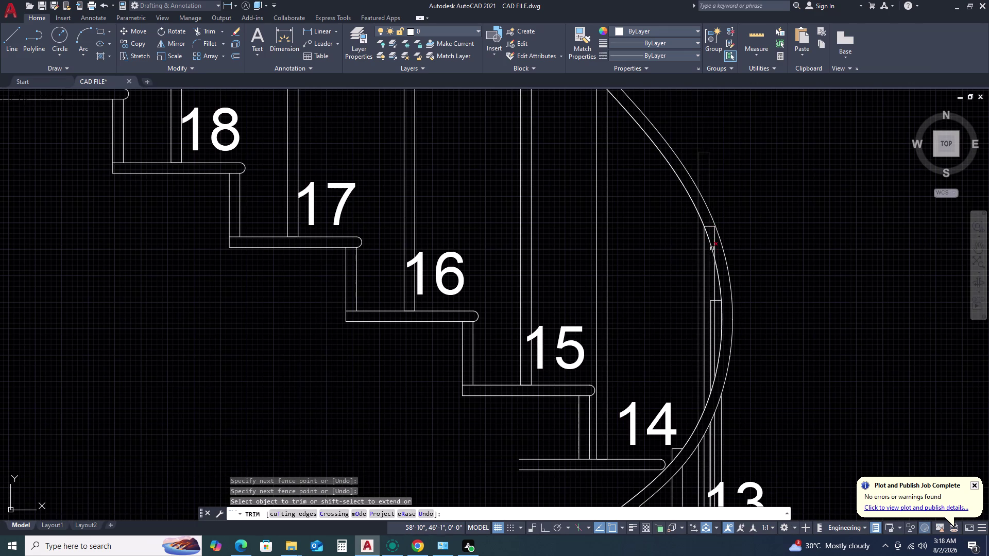
scroll(up, 3)
click(729, 281)
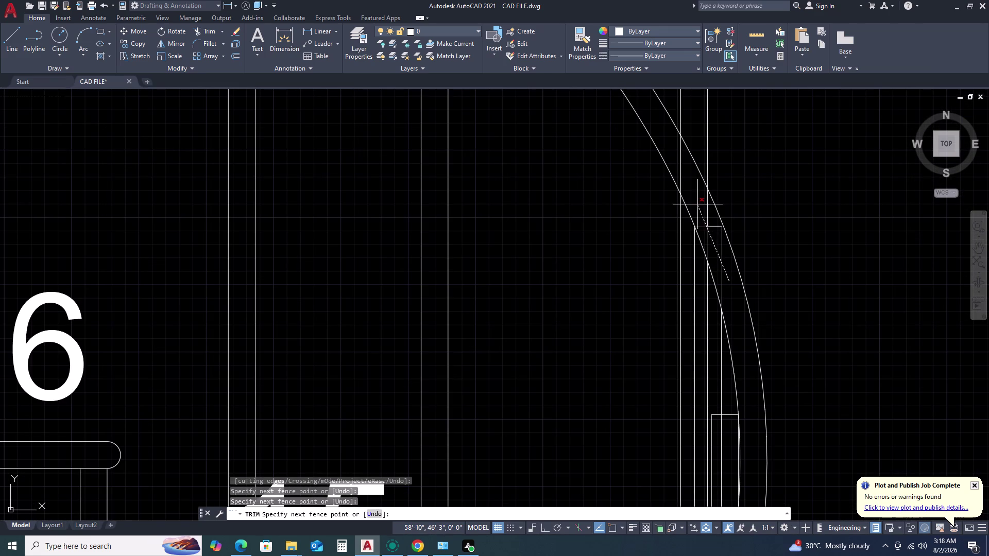
click(679, 159)
click(717, 228)
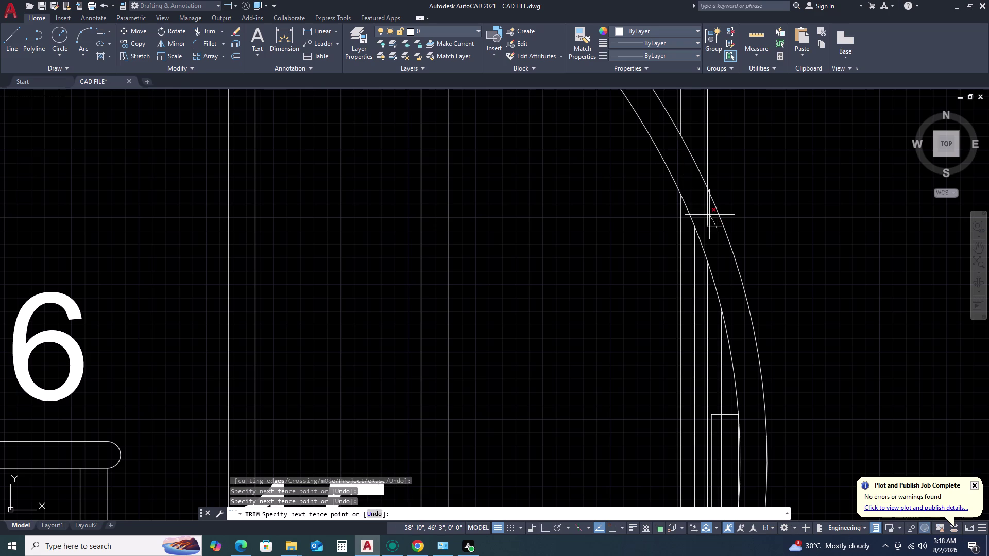
click(704, 205)
scroll(down, 3)
scroll(up, 3)
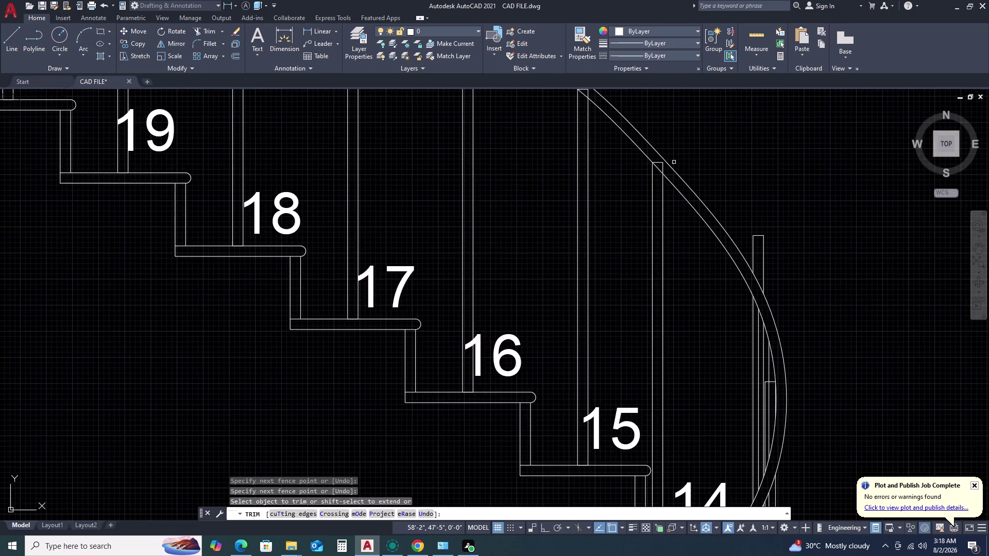
Trim the first baluster tops back so they stop at the lower handrail line.
scroll(up, 3)
click(658, 168)
click(631, 141)
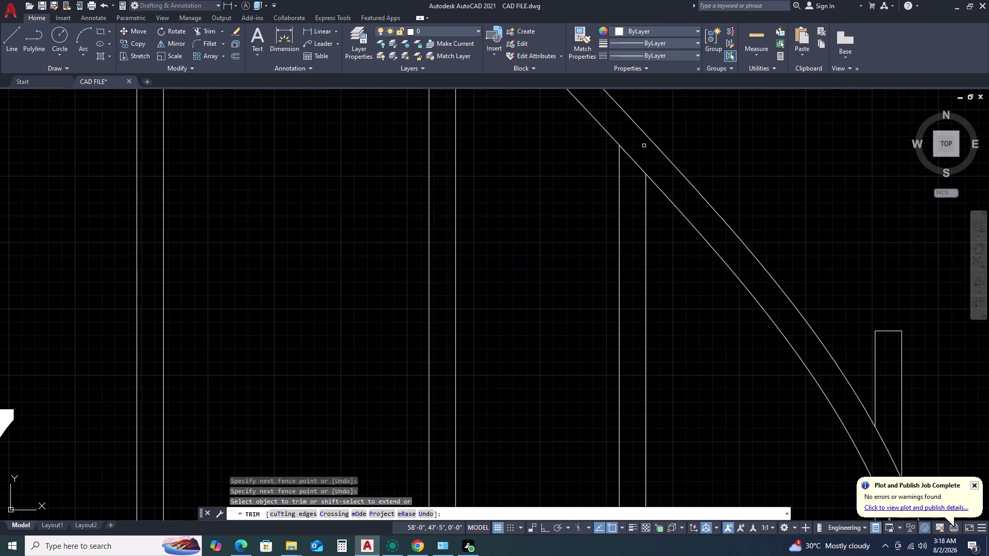
scroll(down, 3)
middle_drag(559, 110, 595, 163)
scroll(up, 3)
scroll(up, 3)
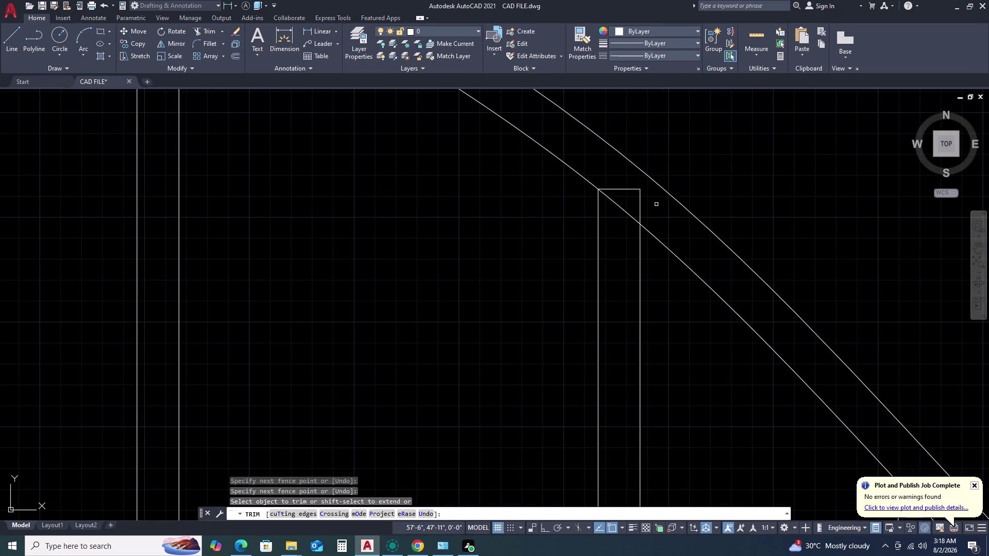
click(645, 203)
click(620, 182)
Fence-trim the next baluster tops crossing the rail, up to the baluster near step 20.
scroll(down, 3)
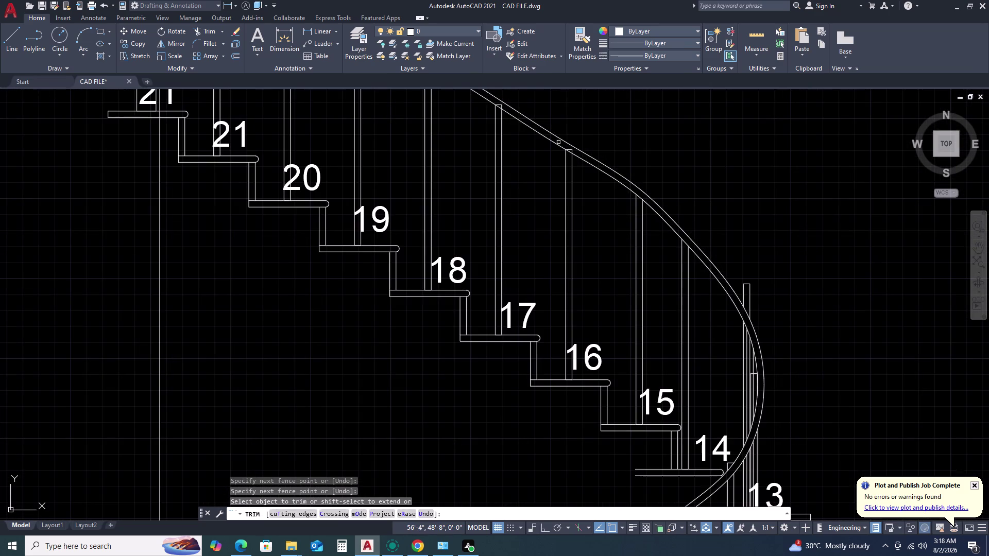
scroll(up, 3)
drag(808, 315, 799, 312)
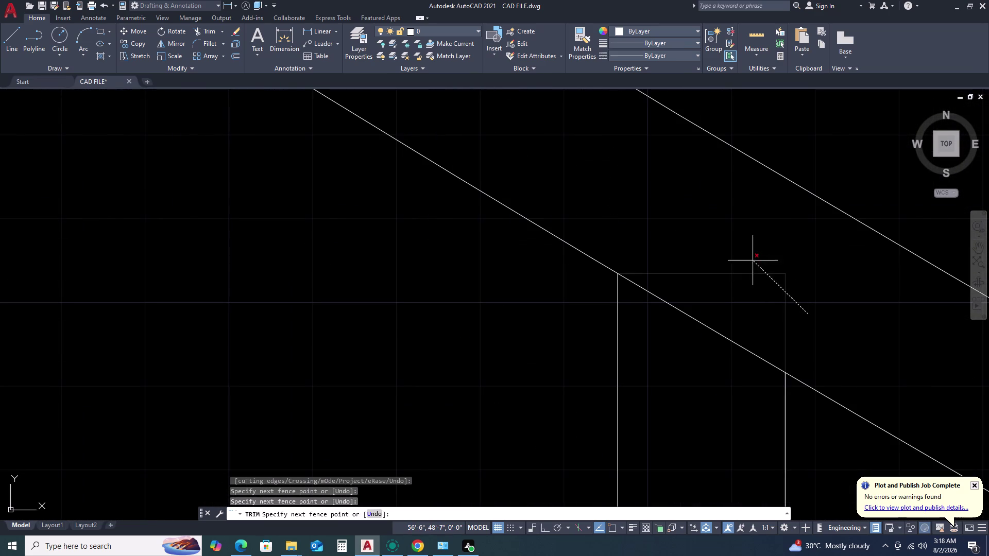
click(714, 235)
scroll(down, 3)
scroll(down, 3)
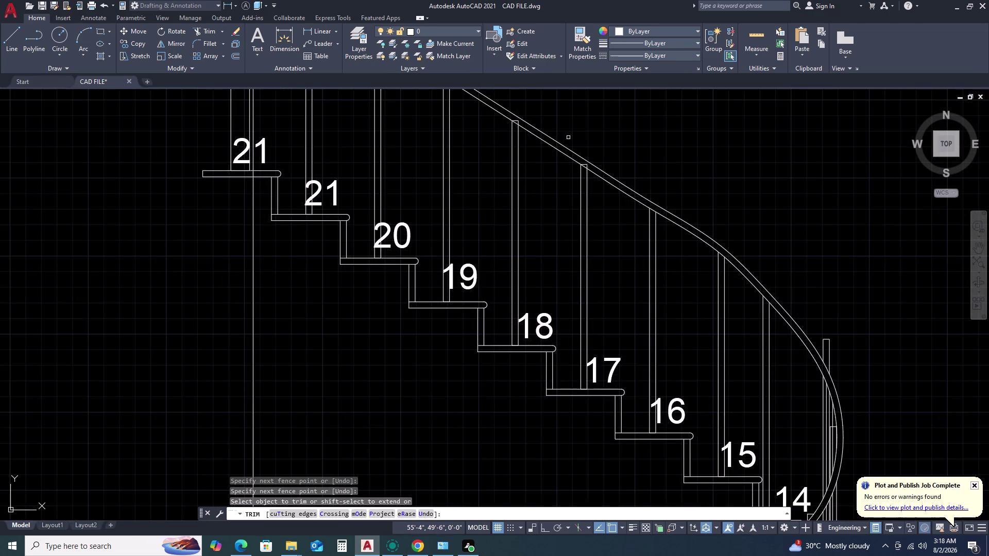
scroll(up, 3)
middle_click(582, 117)
middle_click(583, 121)
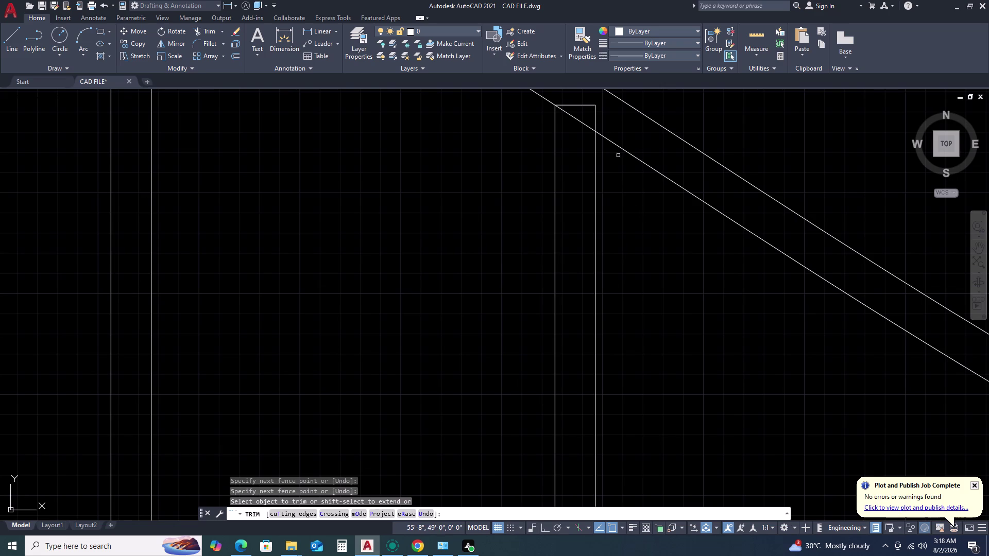
middle_drag(569, 150, 626, 253)
scroll(up, 3)
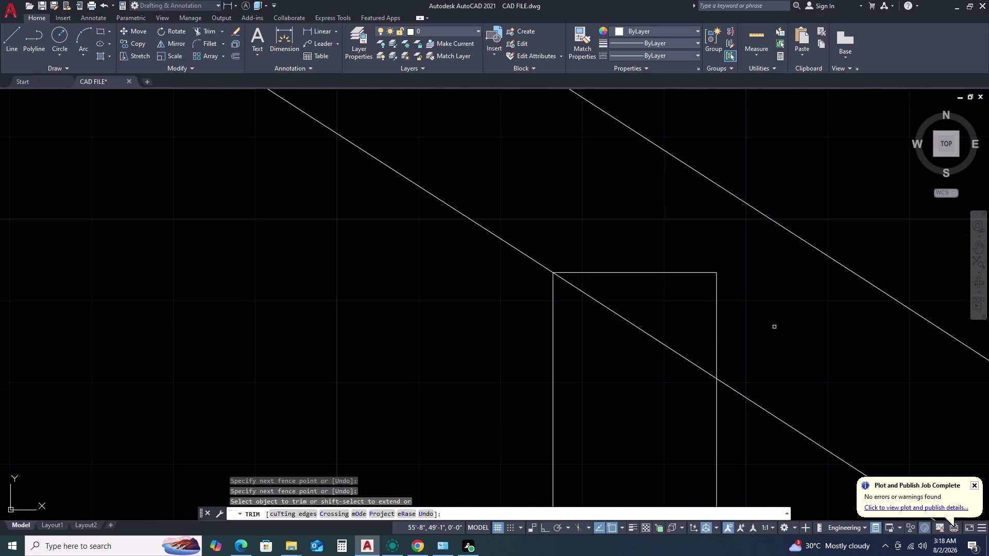
drag(720, 320, 715, 314)
click(629, 217)
Trim the baluster tops crossing the handrail along the upper flight.
scroll(down, 3)
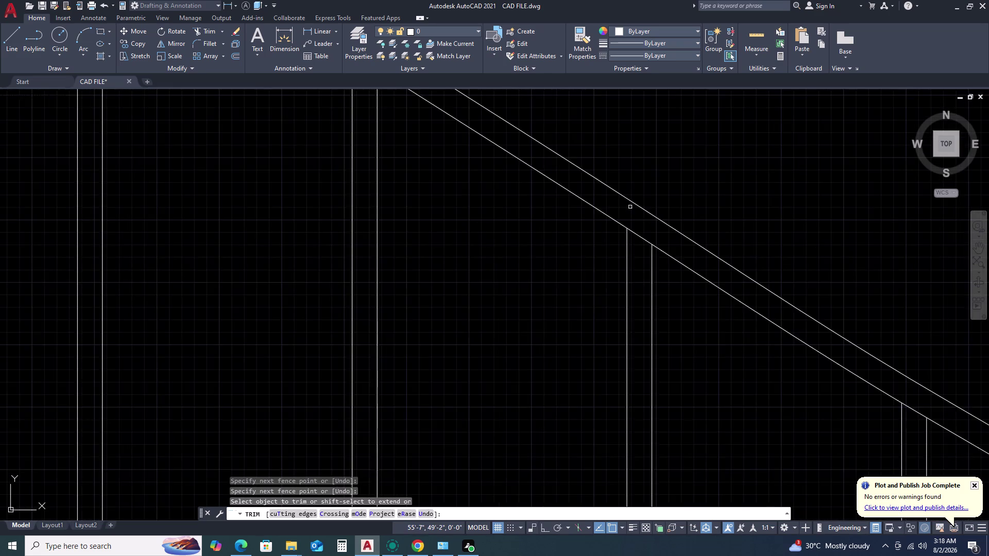
scroll(down, 3)
middle_drag(550, 163, 584, 237)
middle_drag(589, 247, 591, 249)
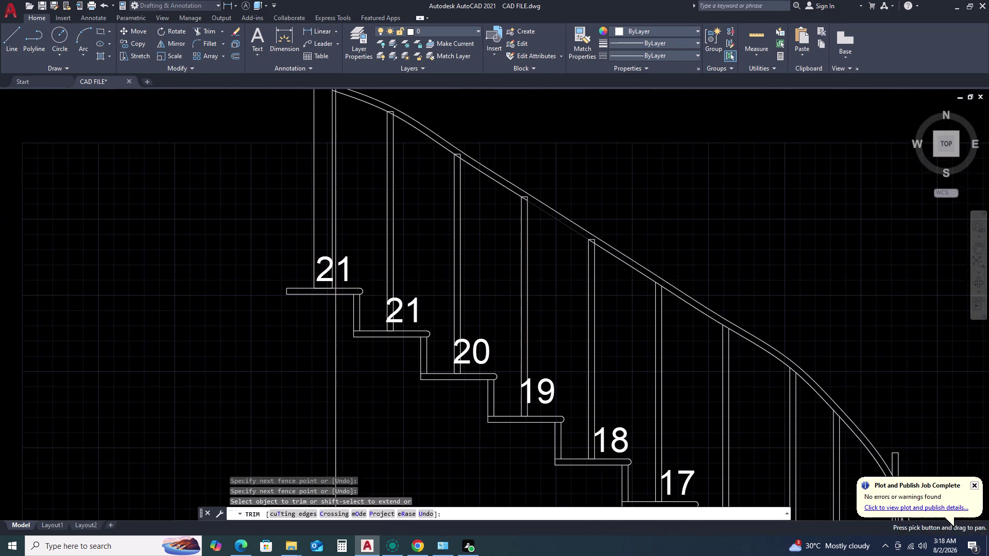
middle_drag(591, 249, 595, 249)
scroll(up, 3)
scroll(up, 3)
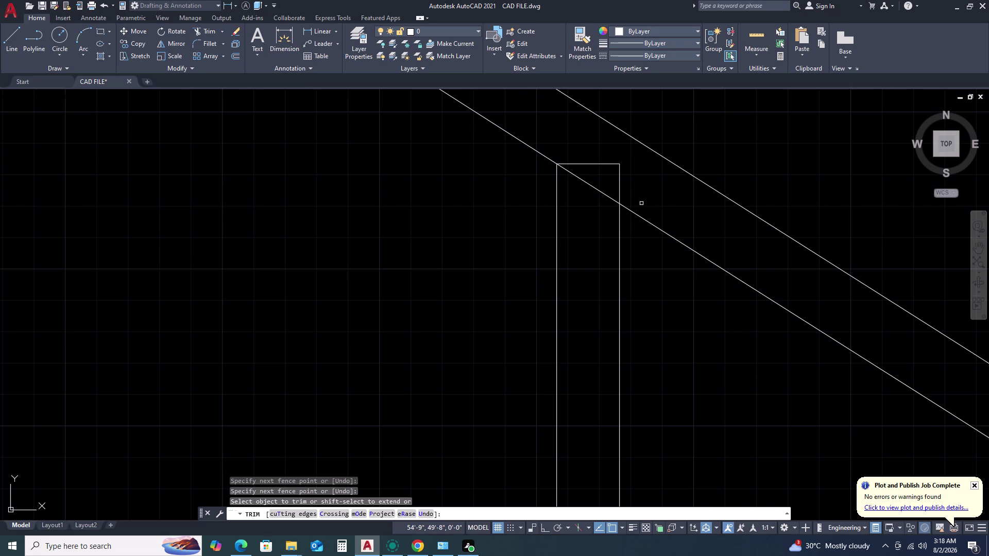
drag(646, 202, 643, 196)
click(592, 147)
scroll(down, 3)
scroll(down, 3)
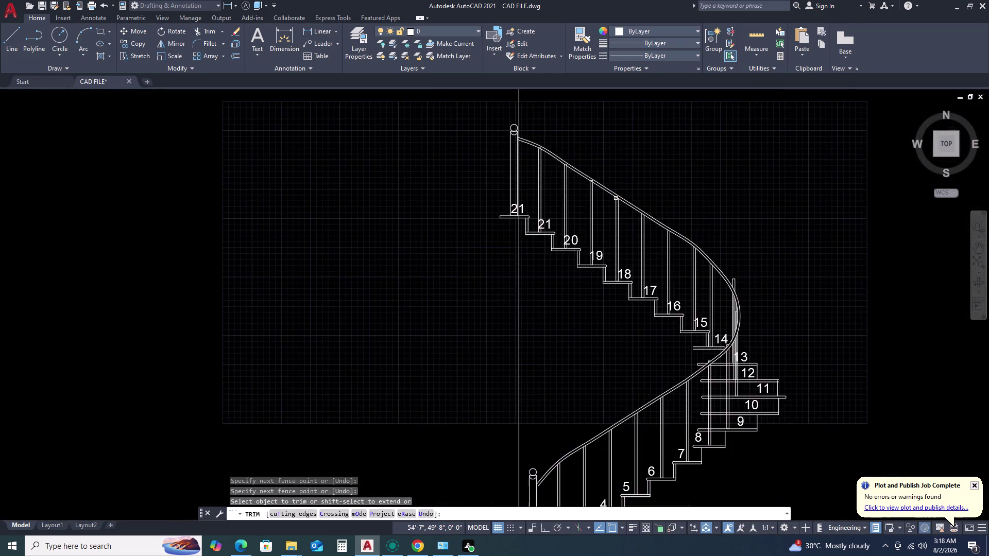
scroll(up, 3)
scroll(up, 3)
scroll(up, 3)
scroll(up, 3)
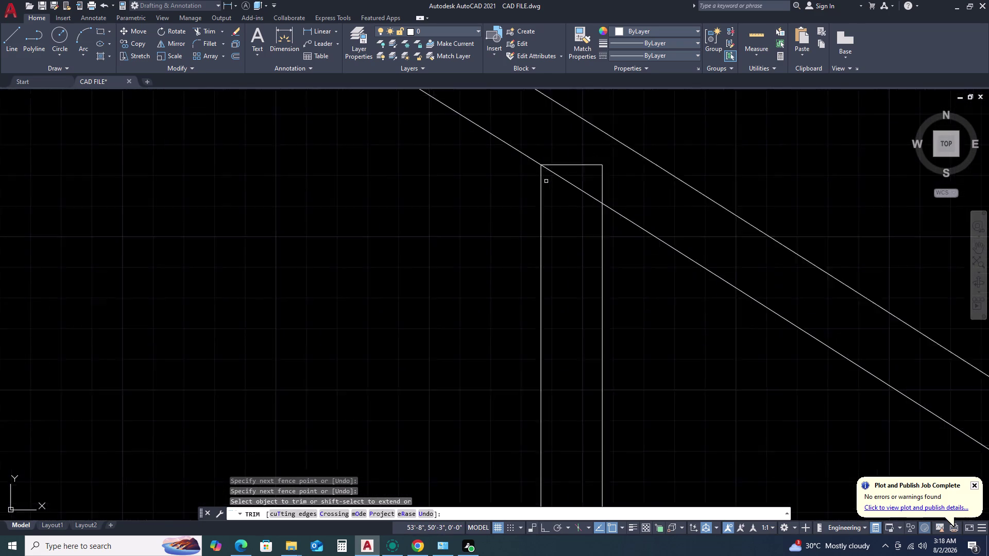
scroll(up, 3)
drag(733, 226, 719, 214)
click(632, 123)
Trim further upper-flight baluster ends sticking above the handrail.
scroll(down, 3)
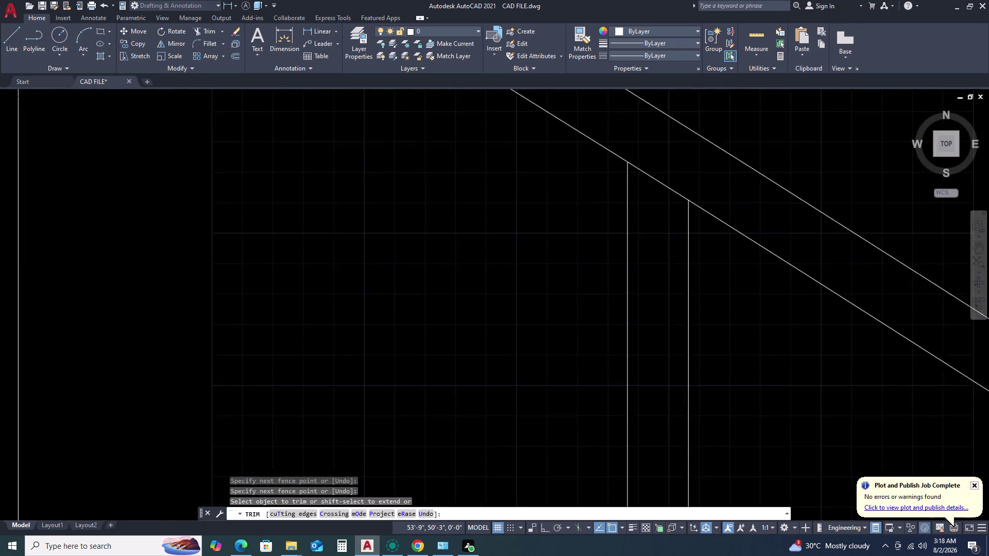
middle_drag(620, 151, 622, 159)
middle_drag(658, 245, 684, 277)
middle_drag(695, 293, 717, 318)
scroll(down, 3)
scroll(up, 3)
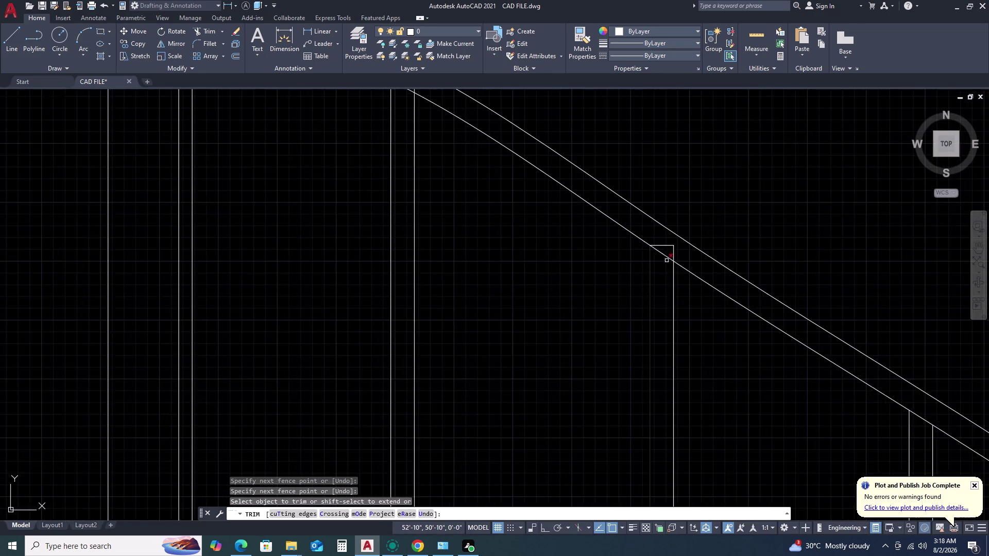
scroll(up, 3)
click(705, 280)
click(640, 228)
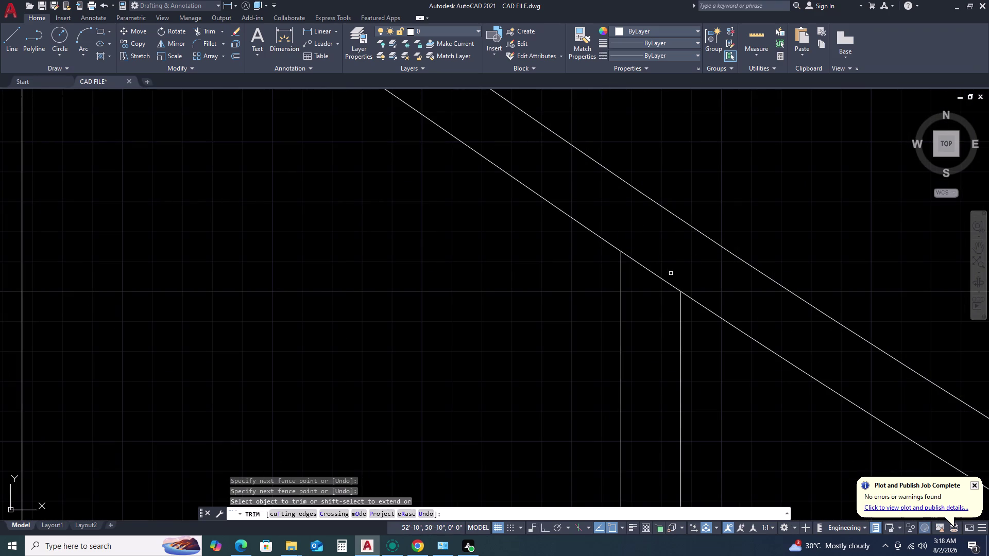
scroll(down, 3)
scroll(up, 3)
scroll(up, 3)
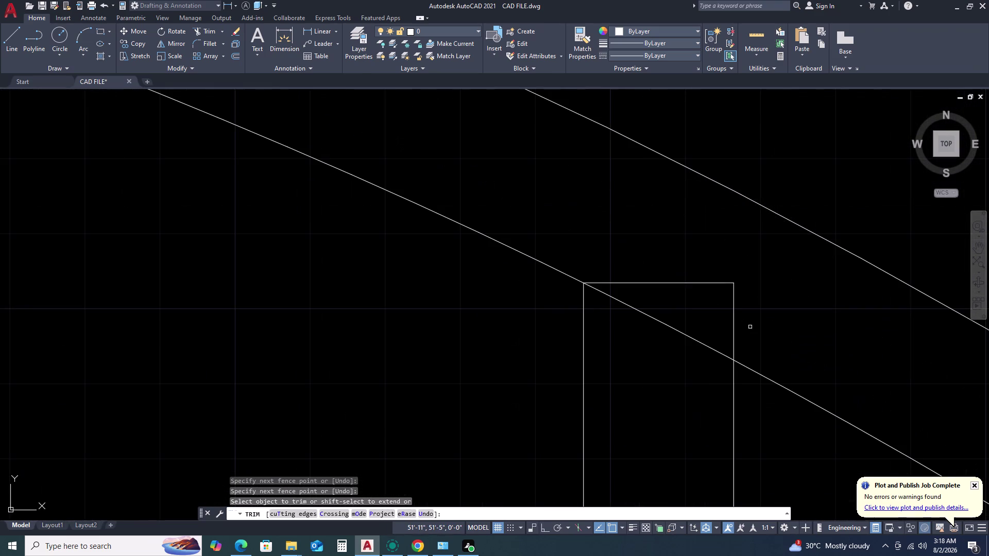
click(753, 324)
click(686, 258)
Trim the last baluster ends at the curved handrail up to the top post.
scroll(down, 3)
scroll(down, 3)
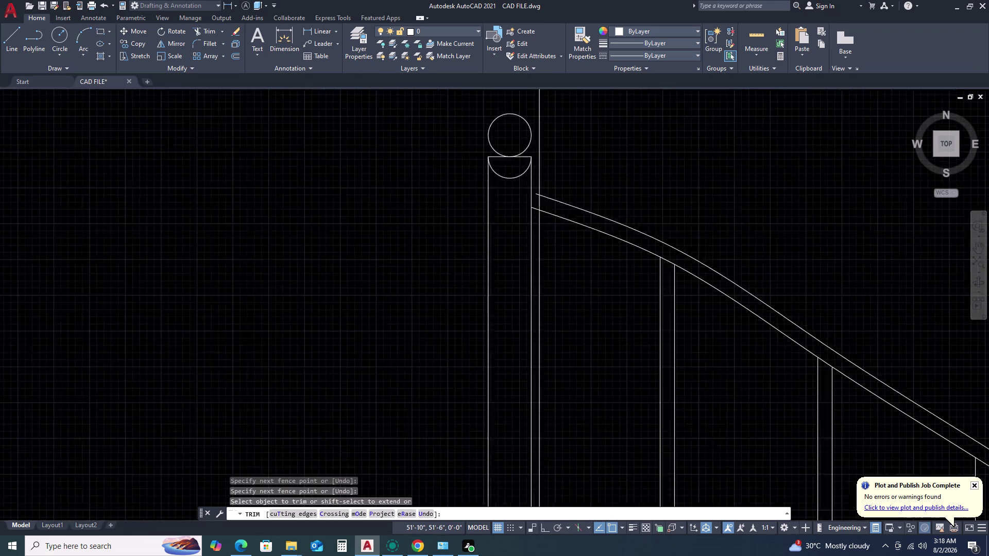
scroll(up, 3)
scroll(up, 3)
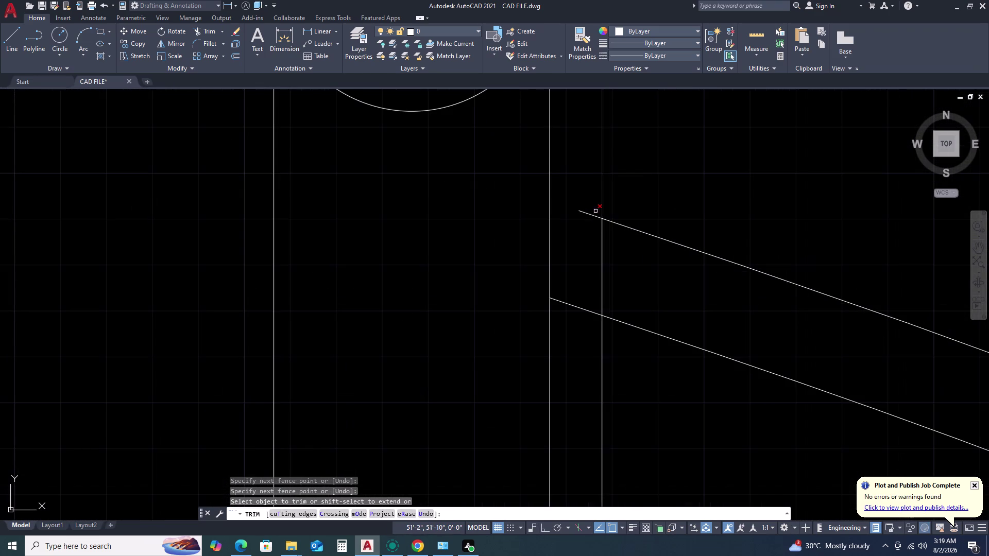
scroll(down, 3)
scroll(down, 3)
middle_drag(681, 296, 647, 272)
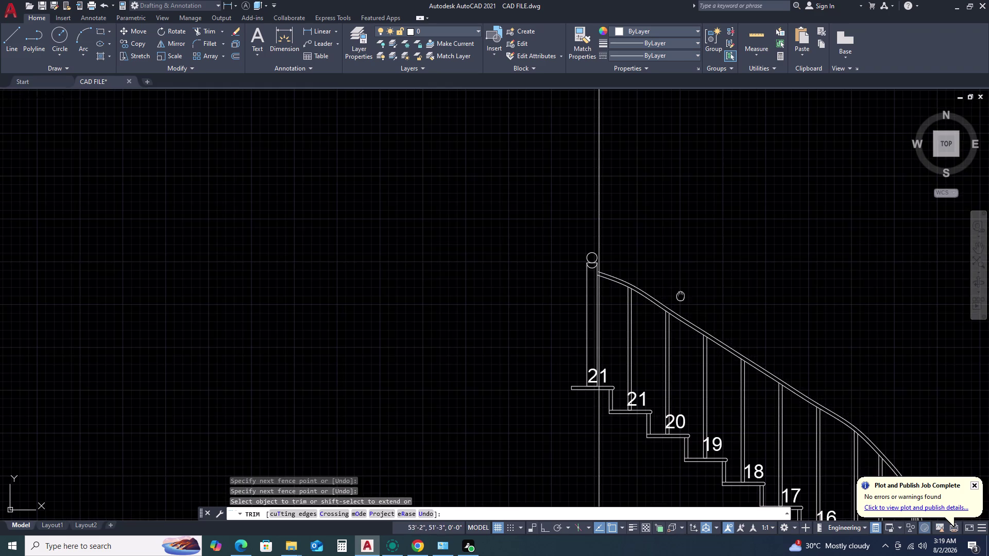
middle_drag(648, 272, 585, 234)
middle_drag(549, 220, 542, 219)
scroll(down, 3)
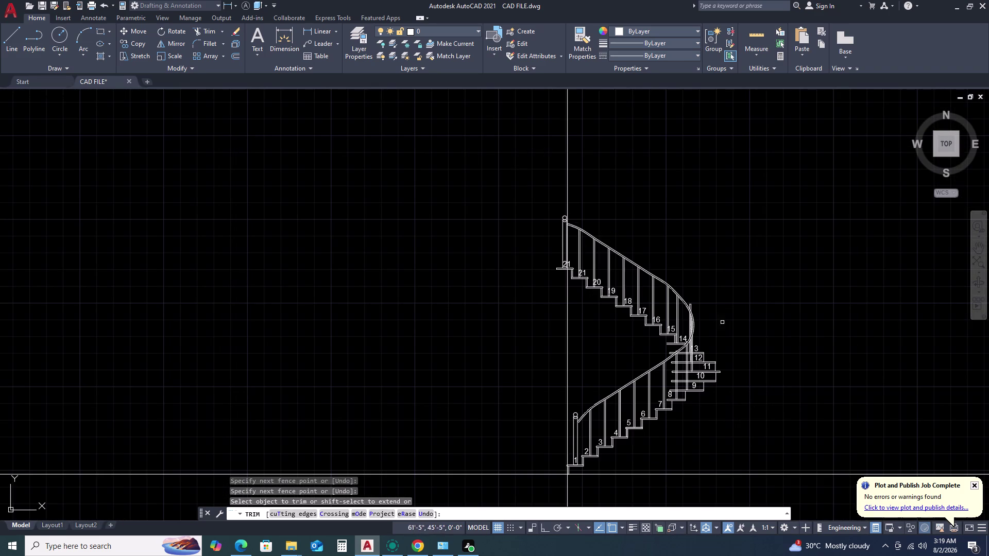
scroll(up, 3)
scroll(up, 3)
click(687, 316)
click(612, 232)
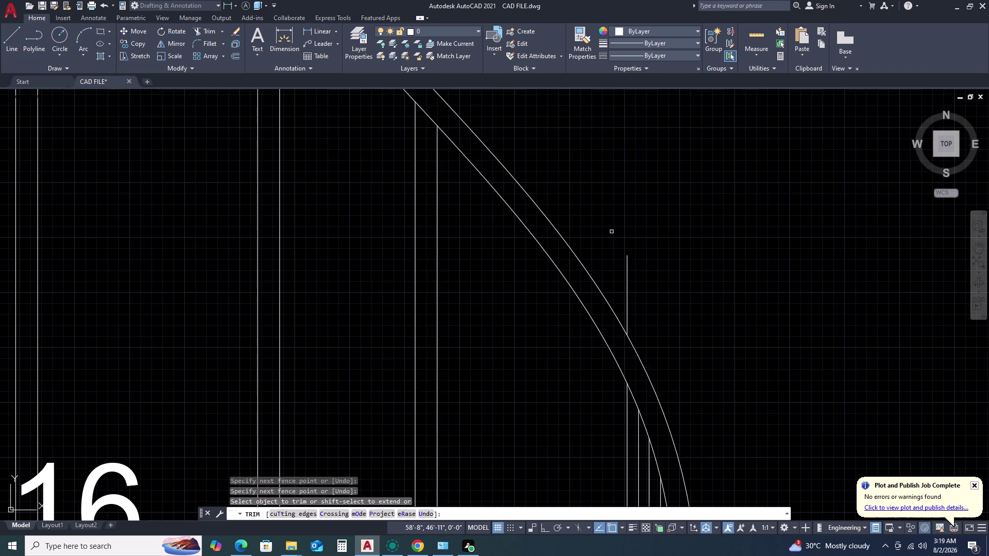
click(607, 266)
click(637, 289)
Exit TRIM and frame the whole numbered stair section with both flights in view.
scroll(down, 3)
key(Escape)
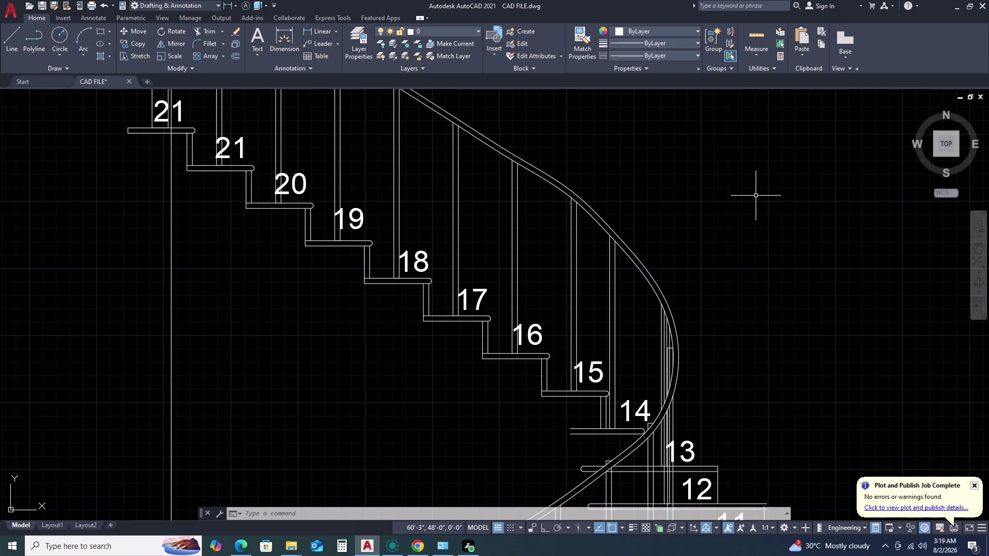
scroll(down, 3)
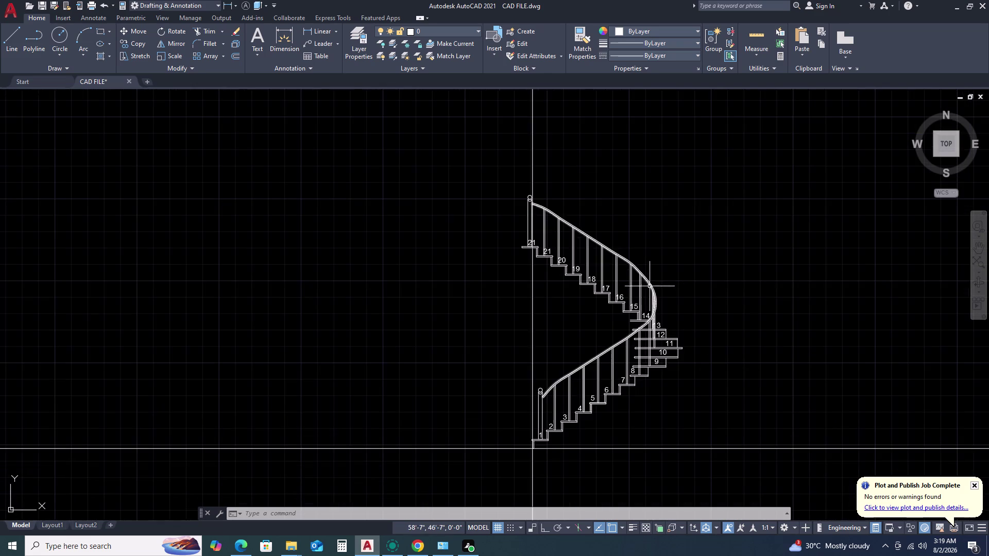
scroll(down, 3)
middle_drag(666, 363, 642, 346)
middle_drag(618, 330, 609, 322)
scroll(up, 3)
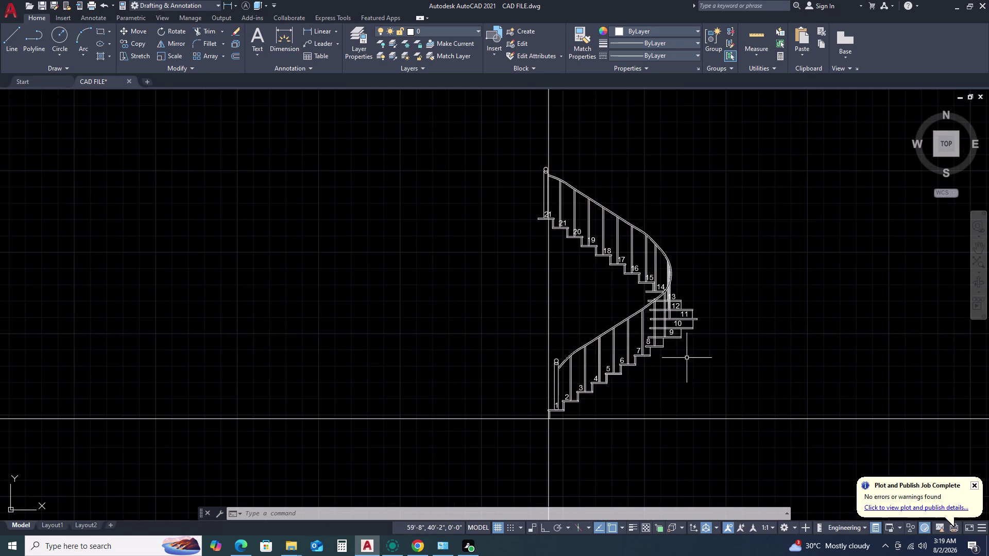
scroll(up, 3)
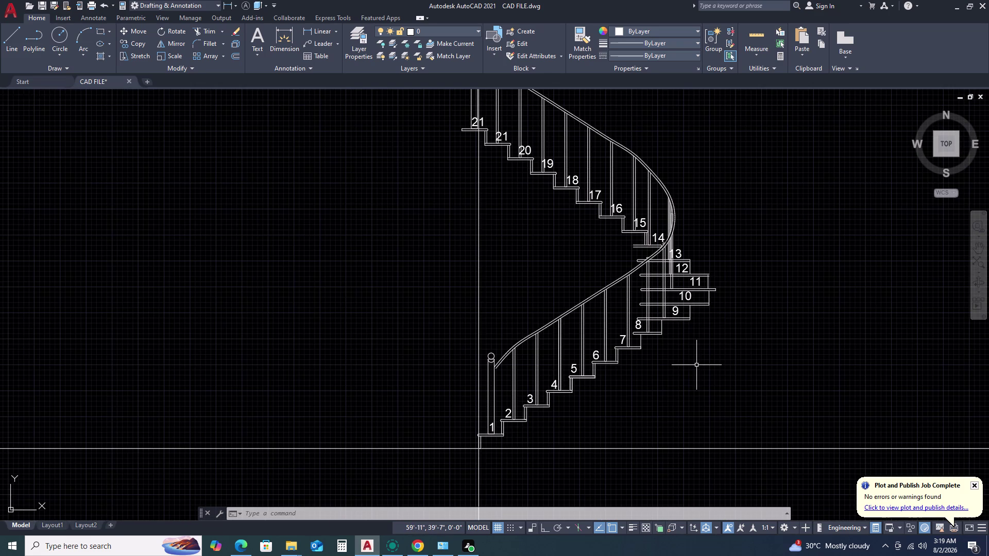